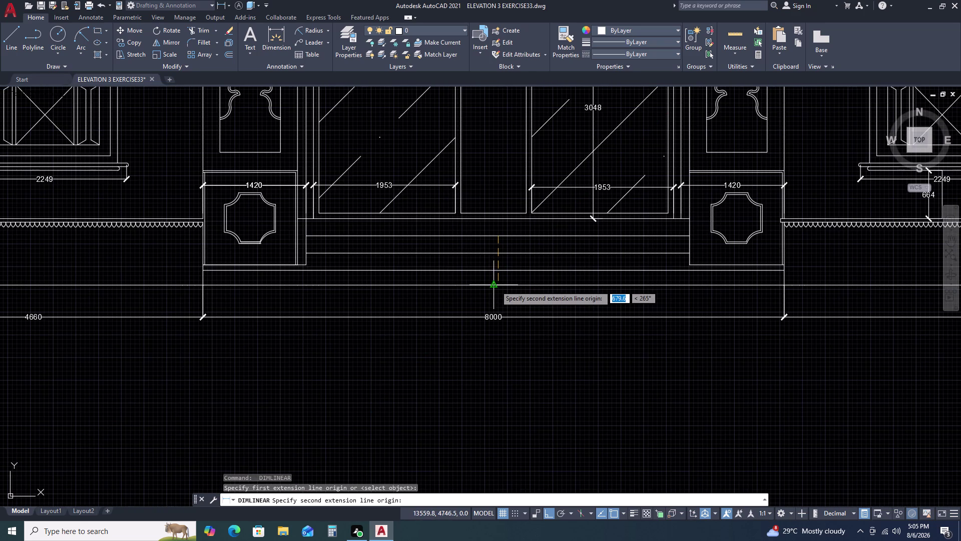
Try dimensioning the central door steps, cancelling the unfinished linear dimensions.
click(500, 287)
scroll(up, 3)
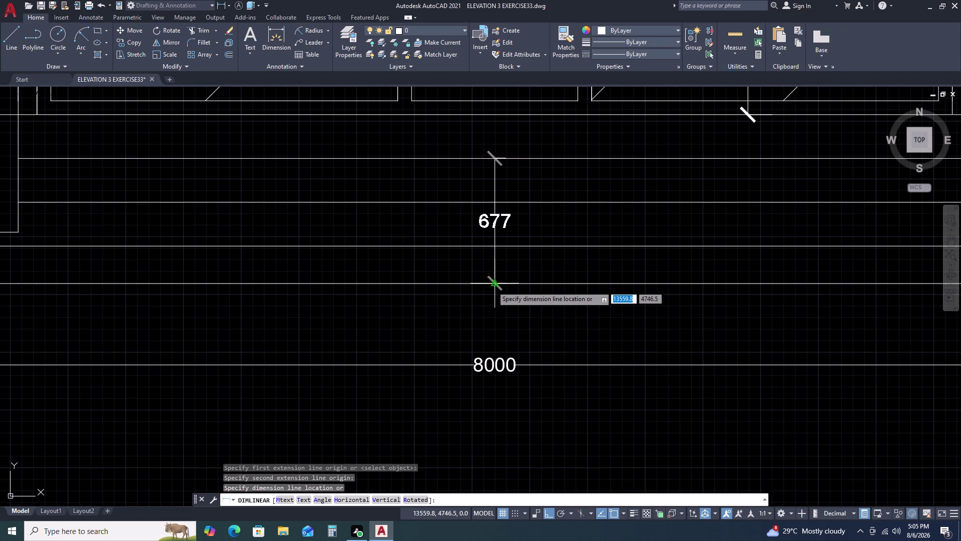
key(Escape)
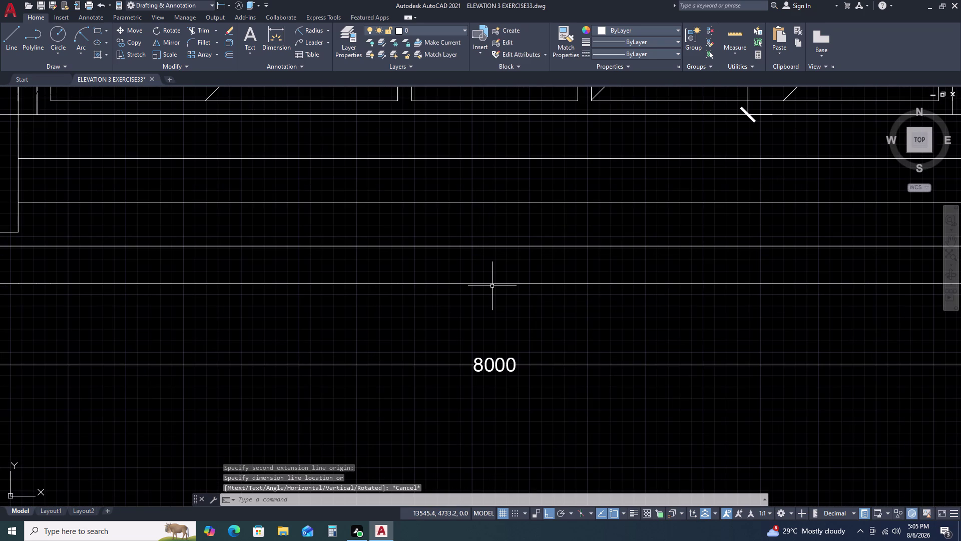
key(space)
scroll(down, 3)
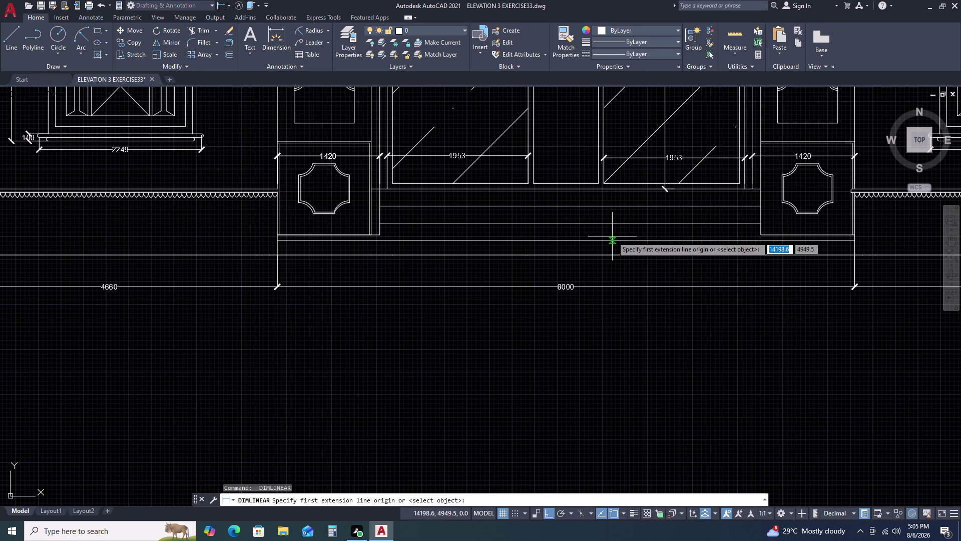
click(380, 208)
click(379, 255)
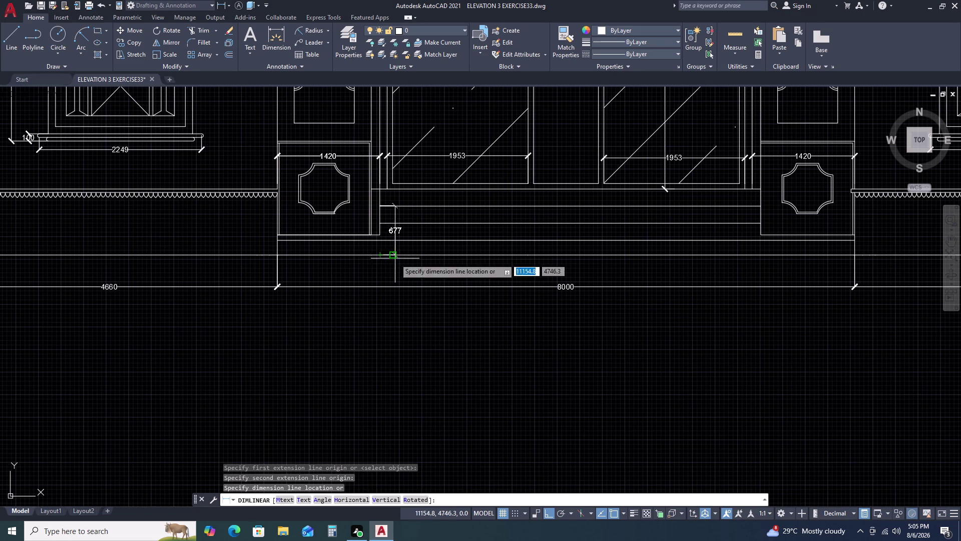
scroll(up, 3)
scroll(down, 3)
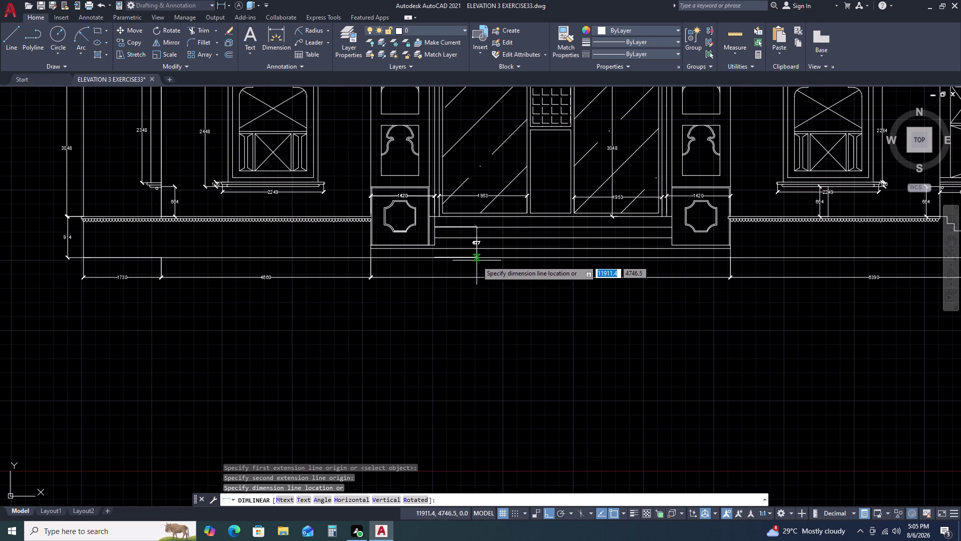
key(Escape)
Dimension the steps from top to bottom edge and place the 711 dimension beside them, then select it.
key(space)
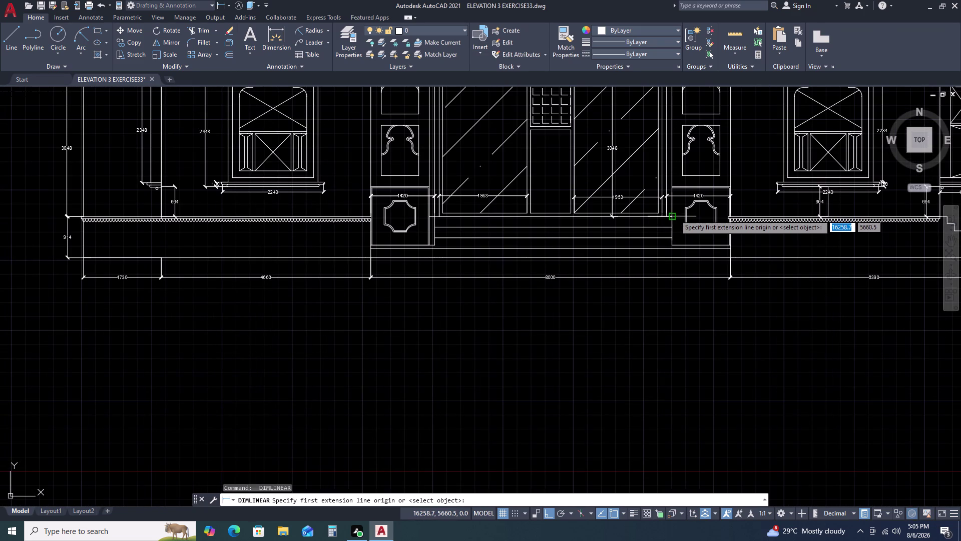
scroll(up, 3)
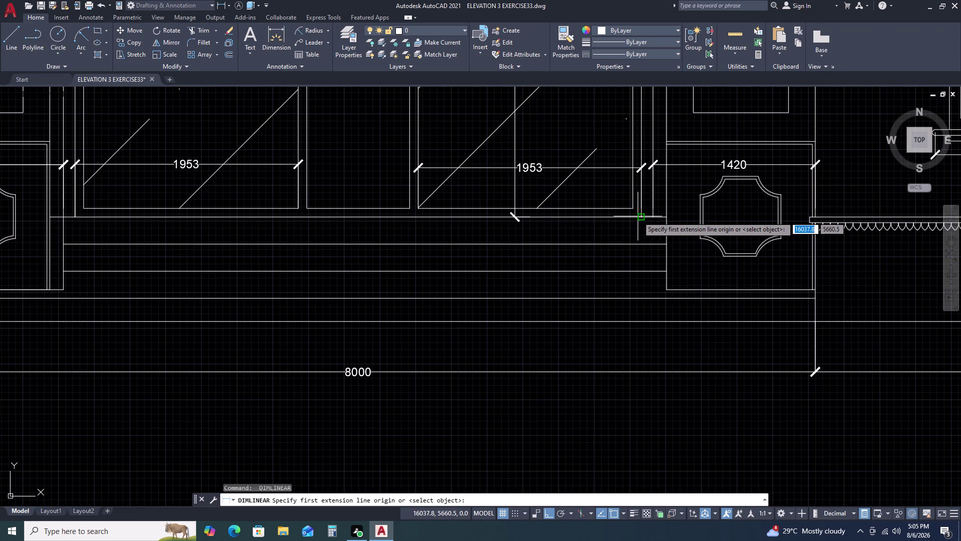
click(640, 216)
click(644, 323)
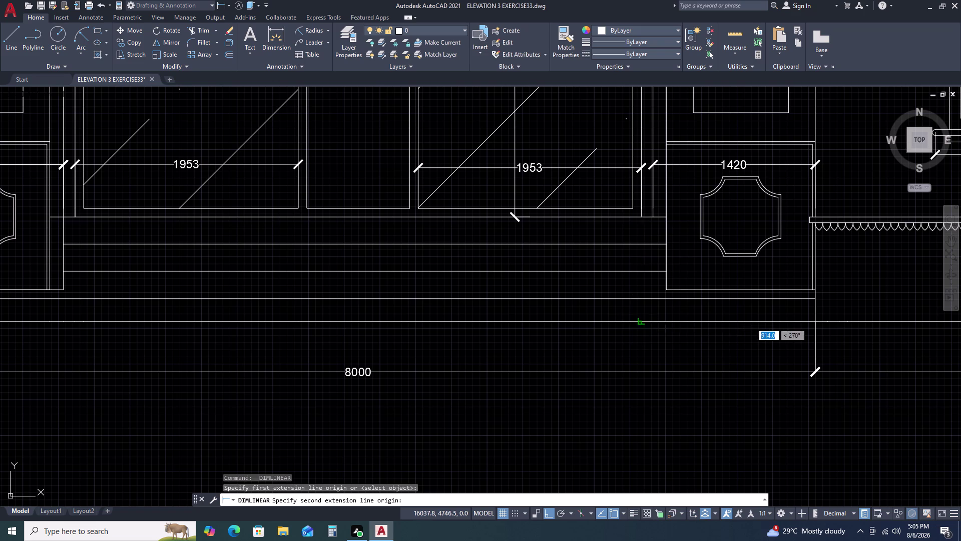
key(space)
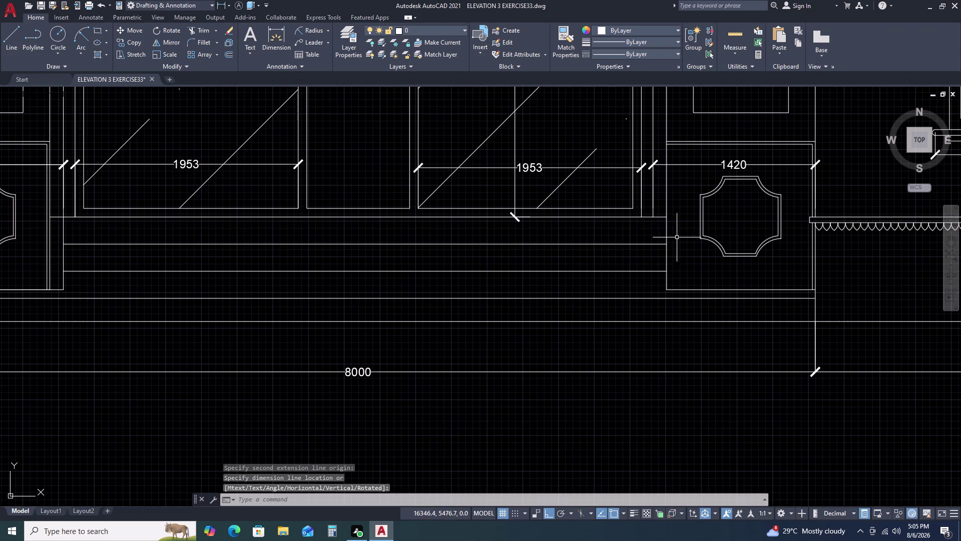
key(space)
click(664, 218)
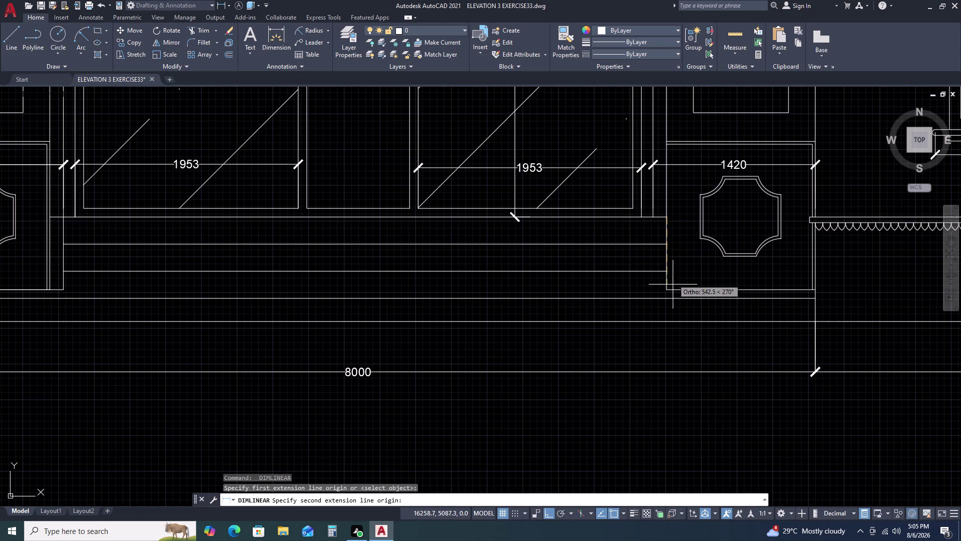
click(667, 300)
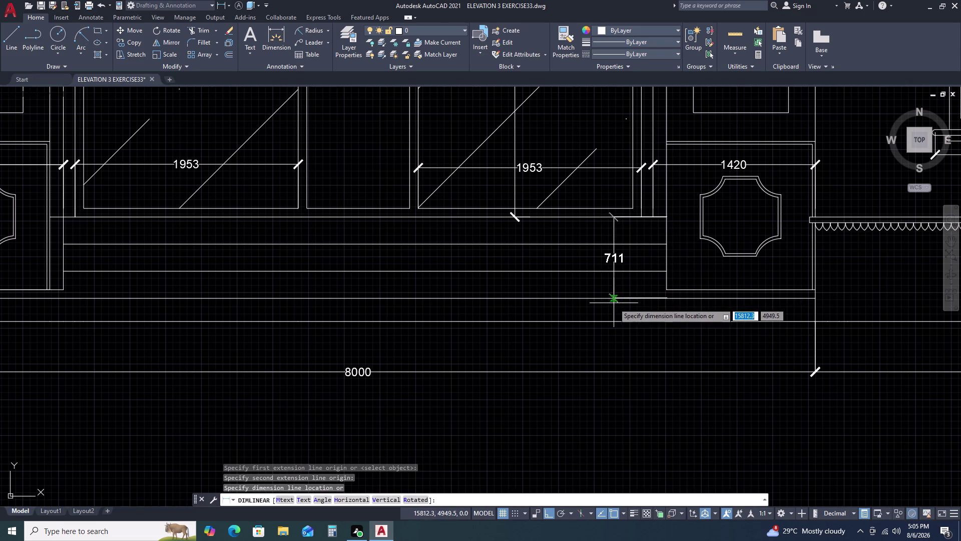
click(564, 304)
scroll(down, 3)
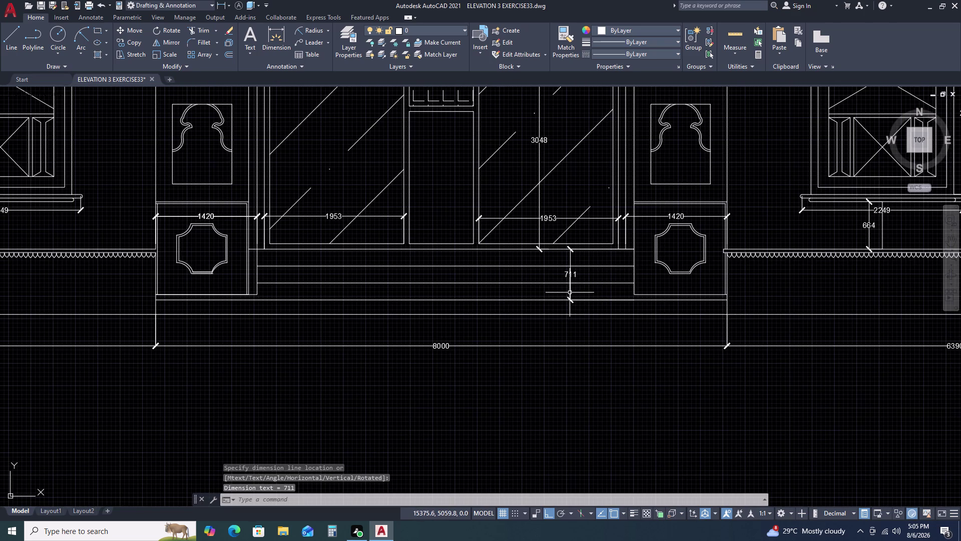
click(570, 292)
Move the 711 dimension down to its perpendicular snap point on the steps.
text(M)
key(space)
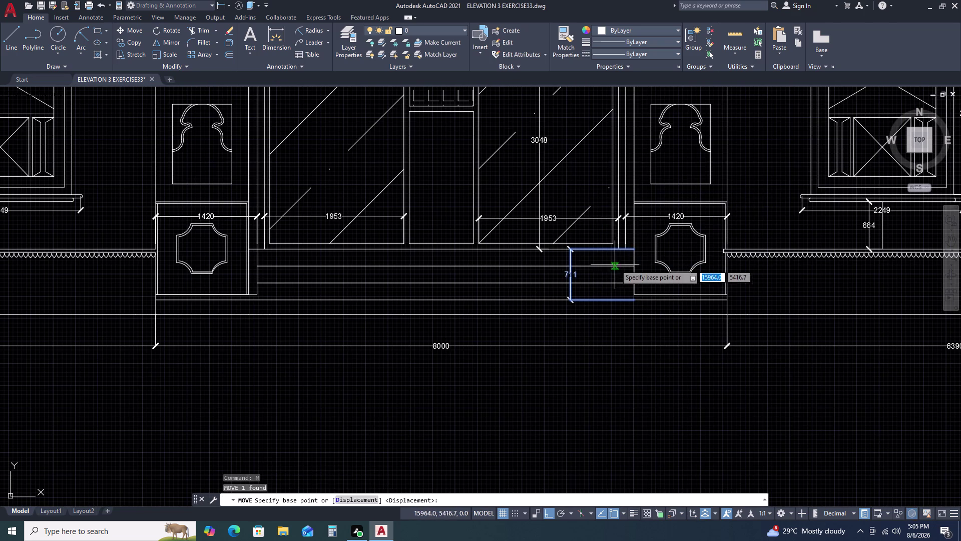
scroll(up, 3)
click(638, 243)
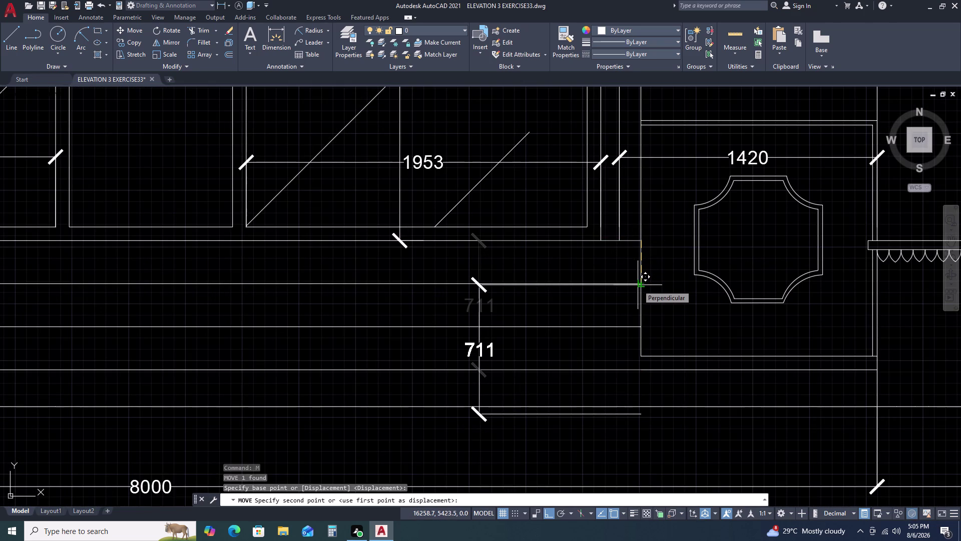
click(640, 284)
scroll(down, 3)
scroll(down, 3)
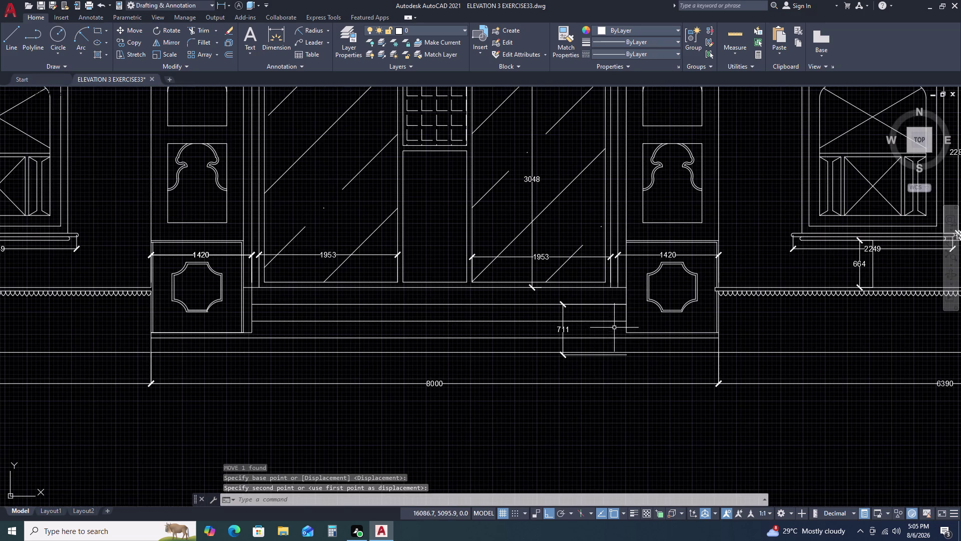
middle_drag(455, 346, 481, 325)
middle_click(482, 323)
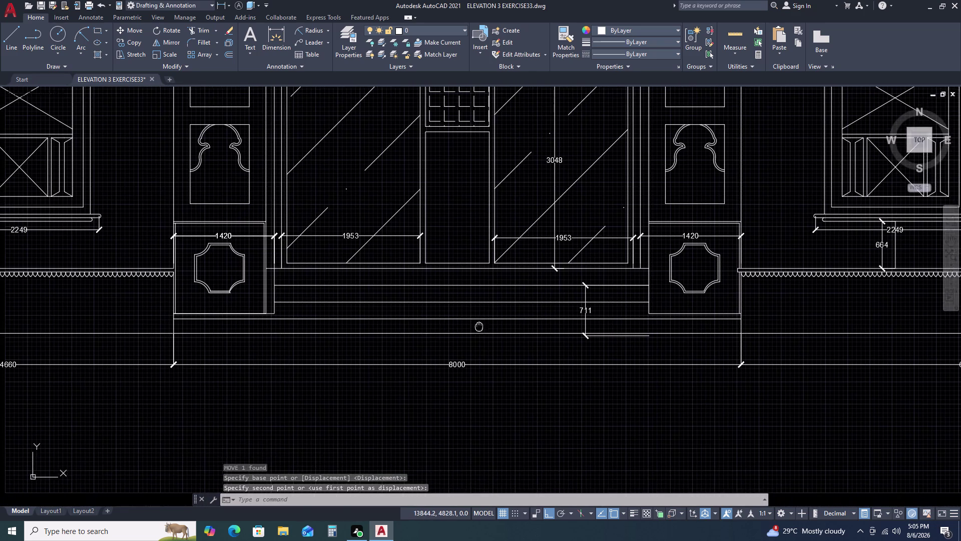
Select the 8000-long base line and start moving it, then cancel the move.
click(416, 326)
click(407, 334)
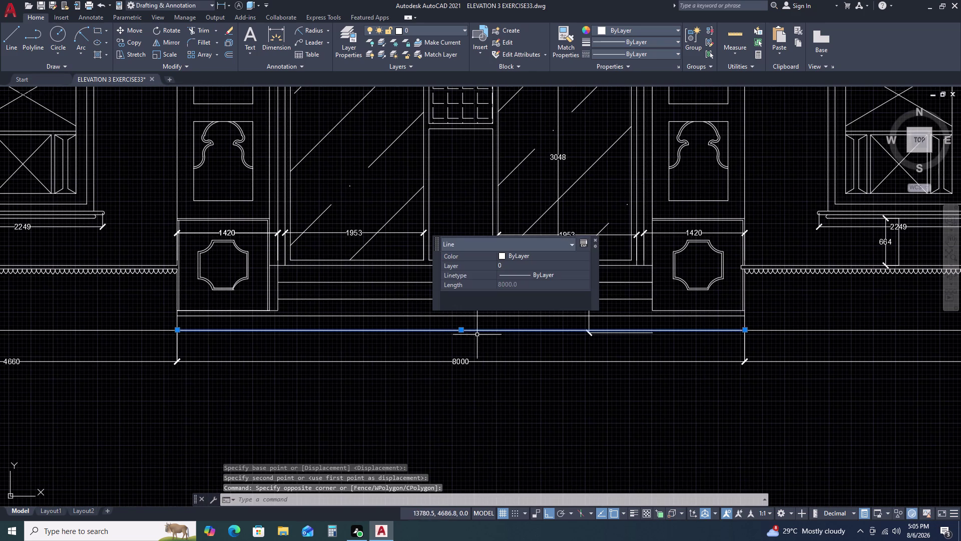
scroll(down, 3)
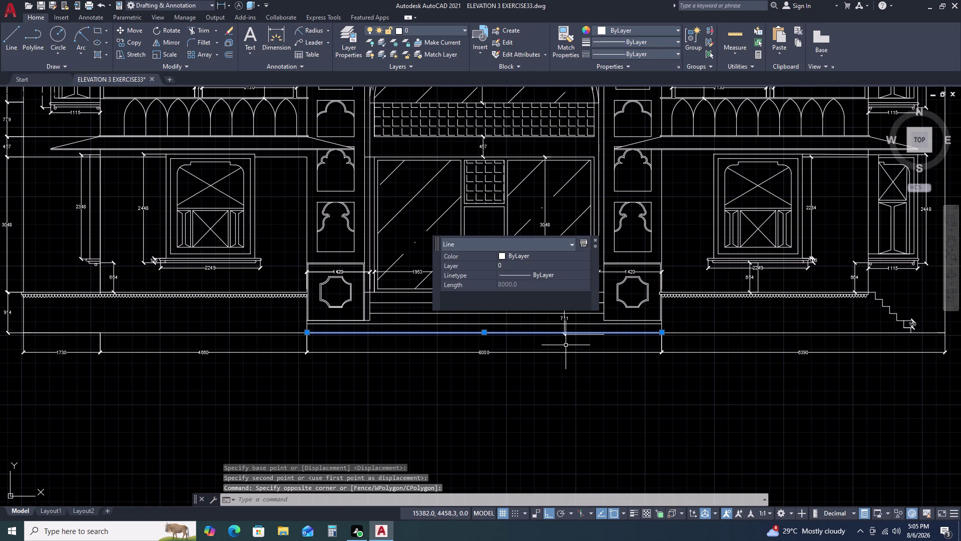
scroll(up, 3)
text(M)
key(space)
scroll(up, 3)
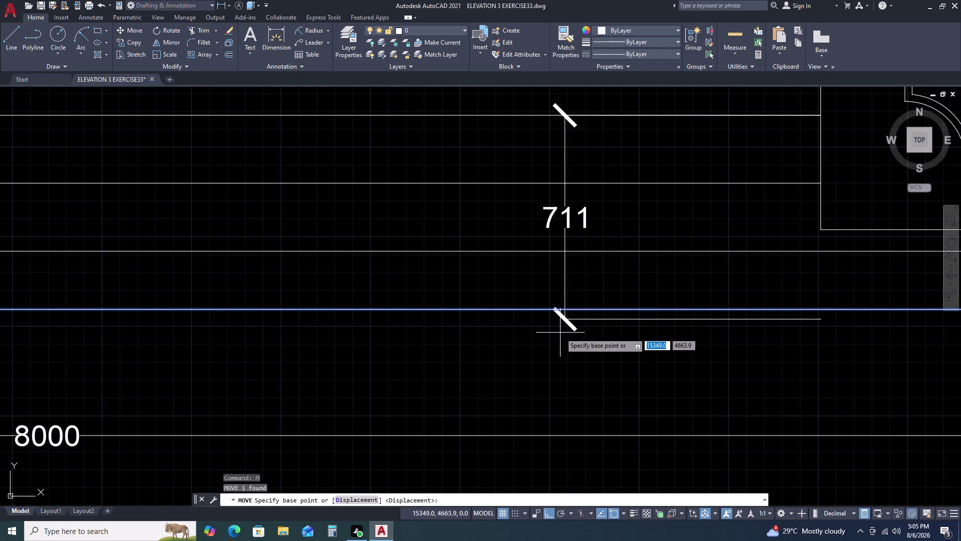
double_click(566, 307)
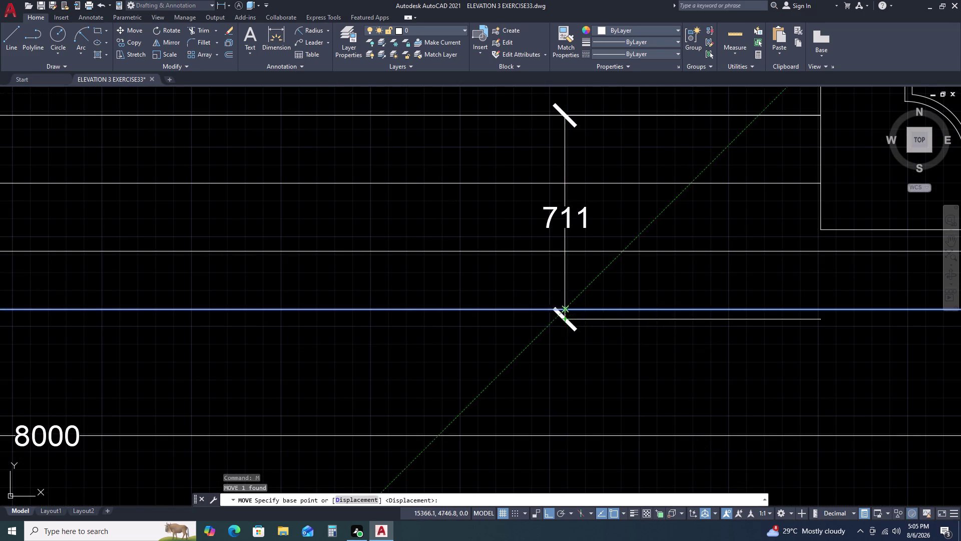
double_click(564, 323)
scroll(down, 3)
key(Escape)
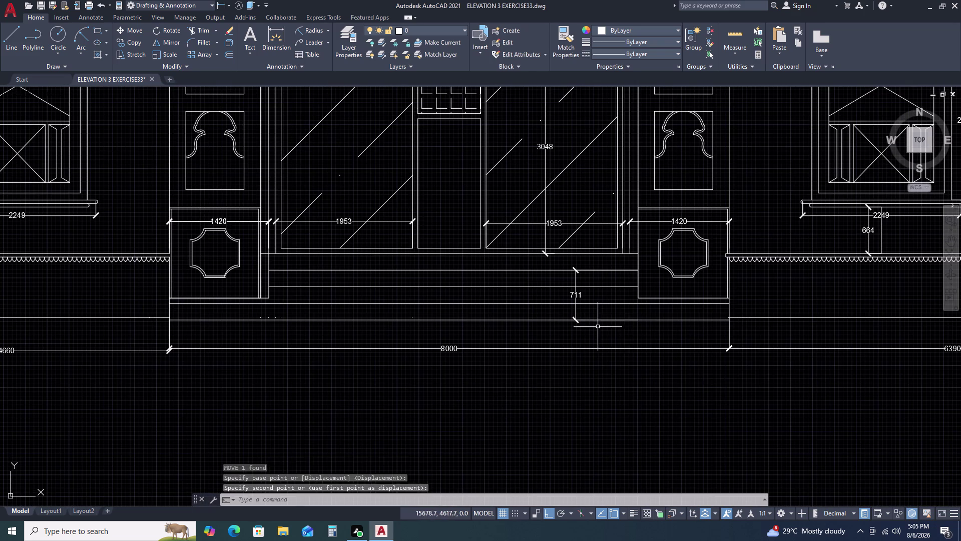
Window-select the six stray line fragments along the base of the steps and delete them.
scroll(up, 3)
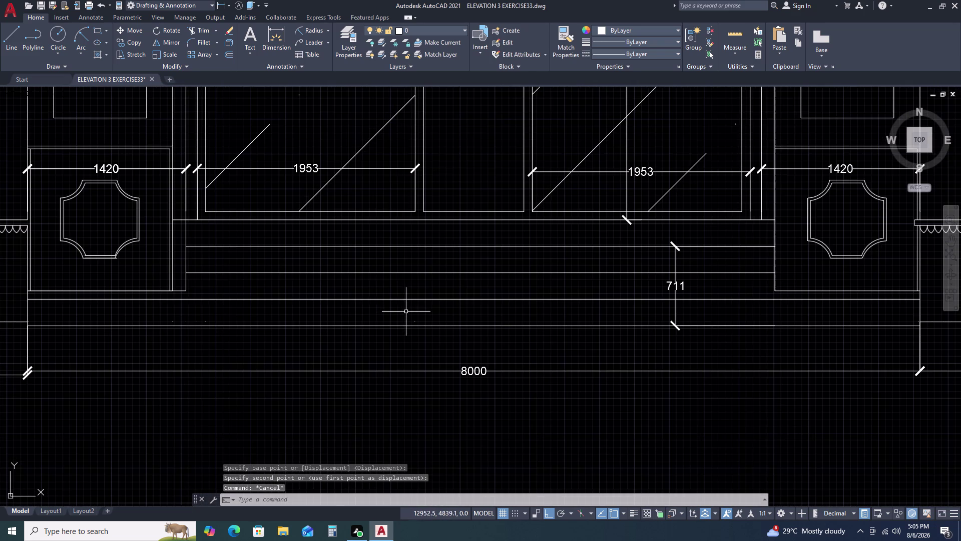
middle_click(551, 307)
middle_drag(511, 314, 647, 321)
middle_click(662, 315)
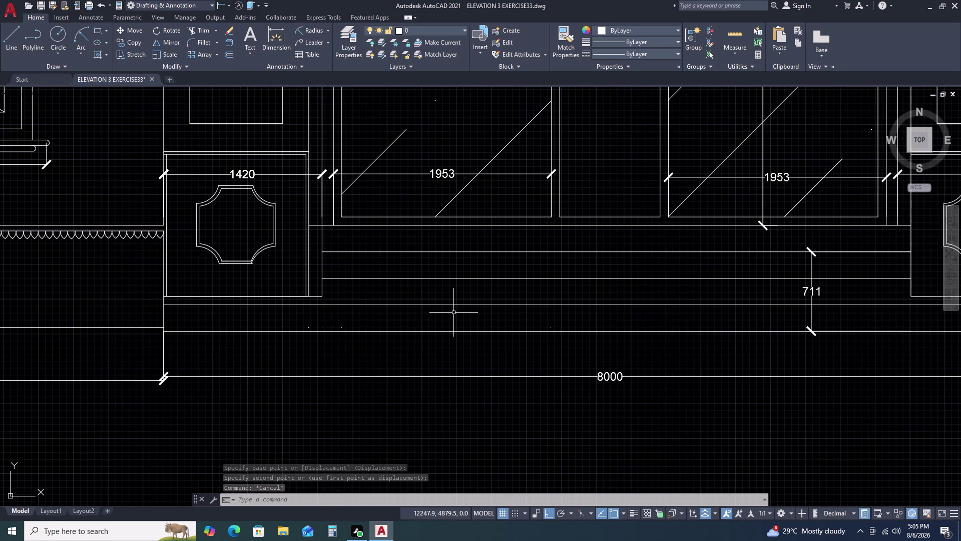
drag(284, 315, 303, 320)
double_click(584, 346)
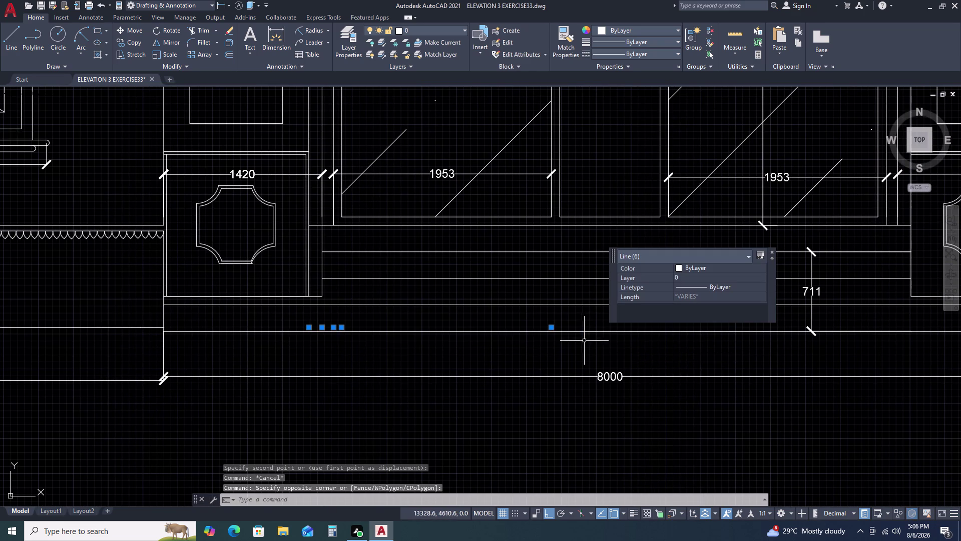
key(Delete)
scroll(down, 3)
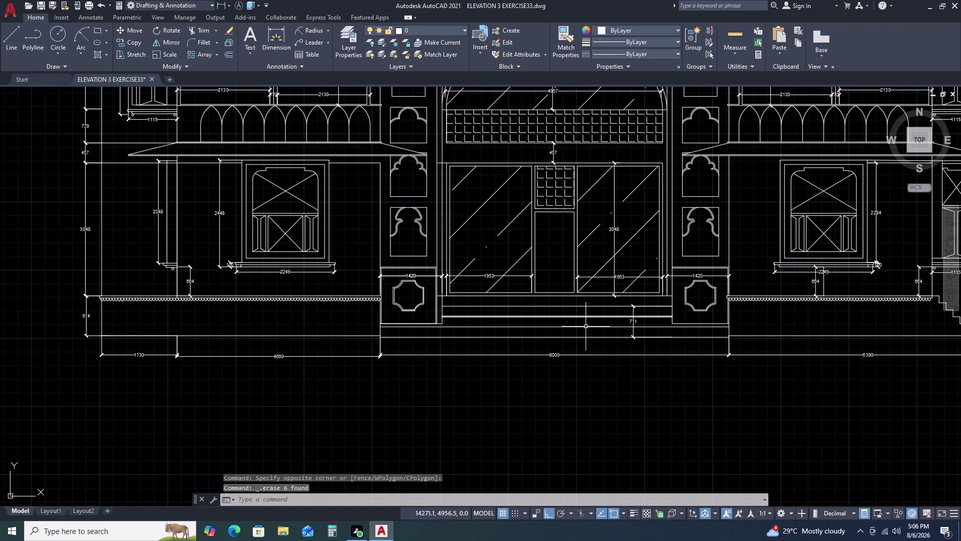
scroll(up, 3)
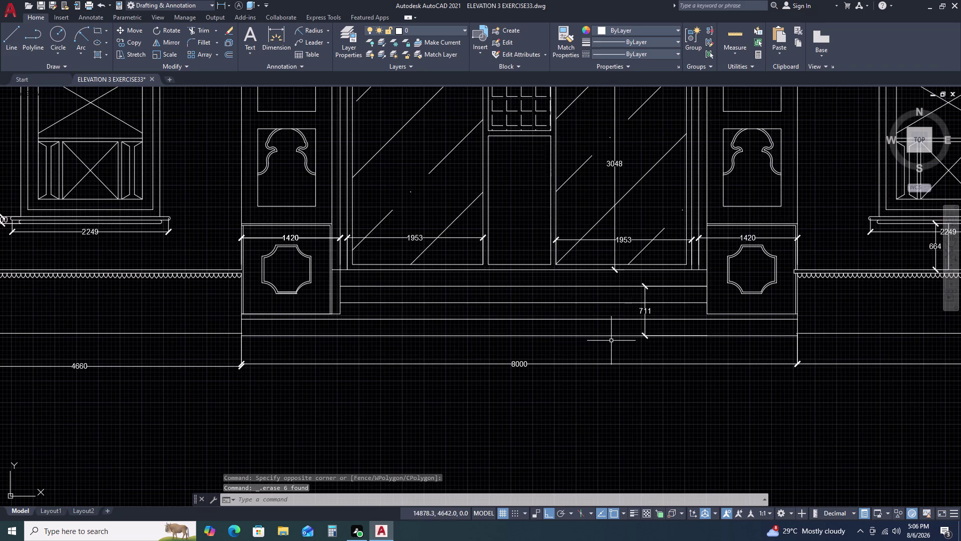
scroll(up, 3)
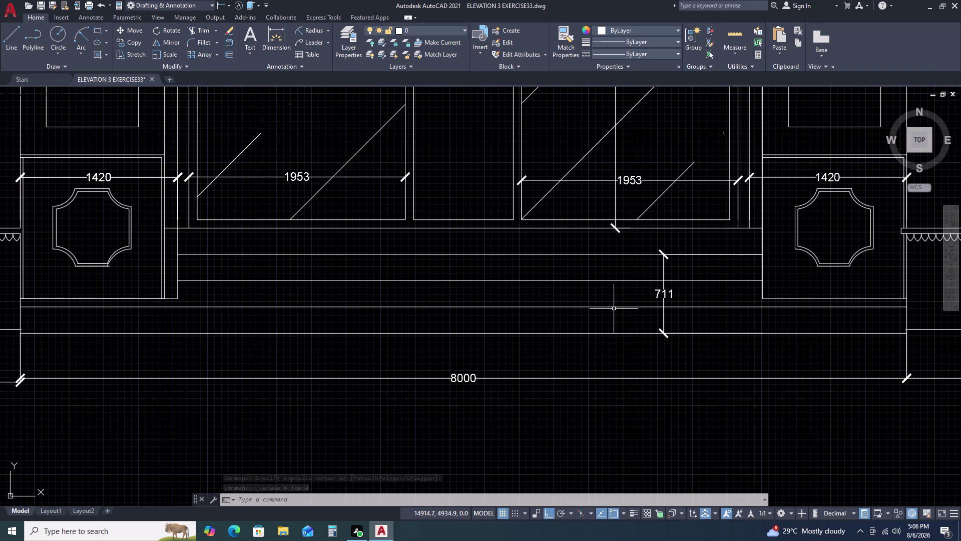
scroll(down, 3)
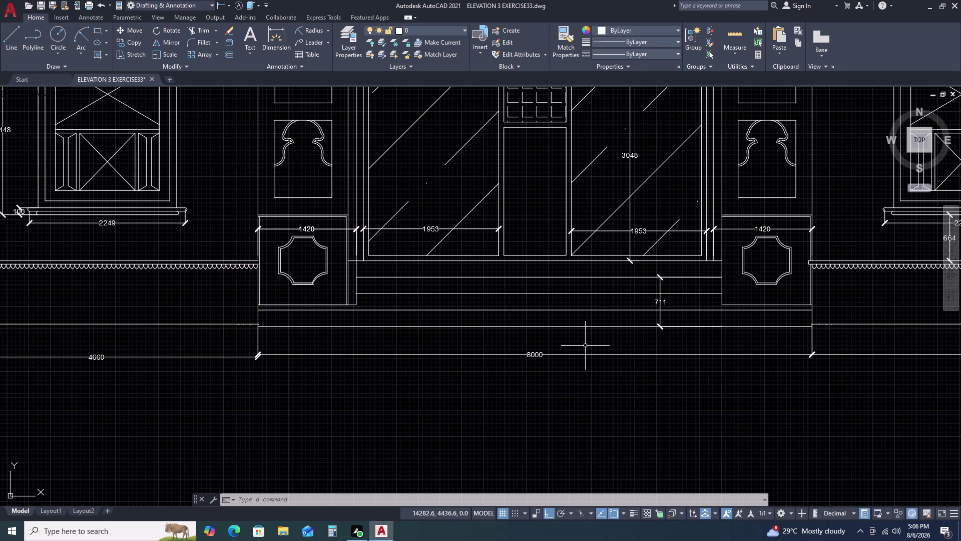
scroll(up, 3)
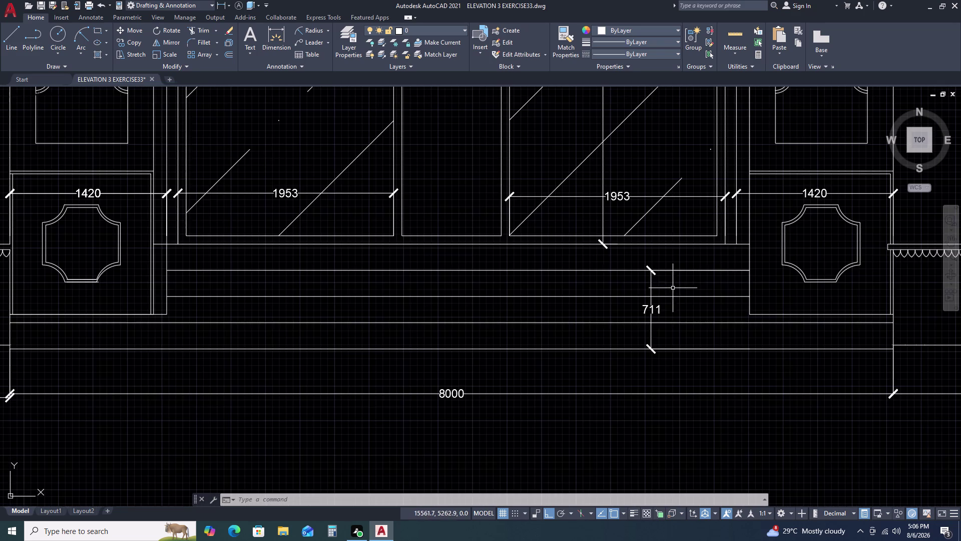
Stretch the step-height dimension's measuring-point grips so it reads 712.
click(658, 290)
drag(658, 290, 645, 287)
click(627, 282)
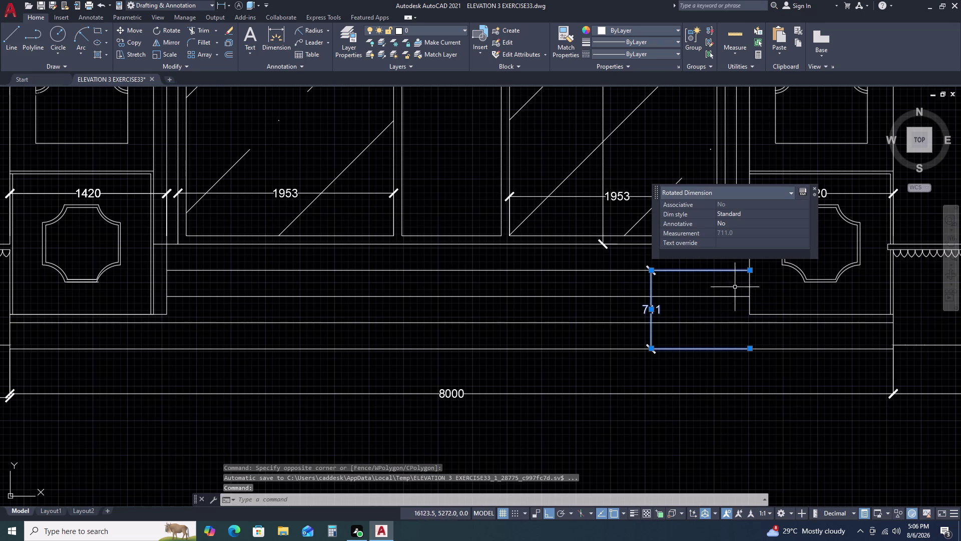
click(751, 270)
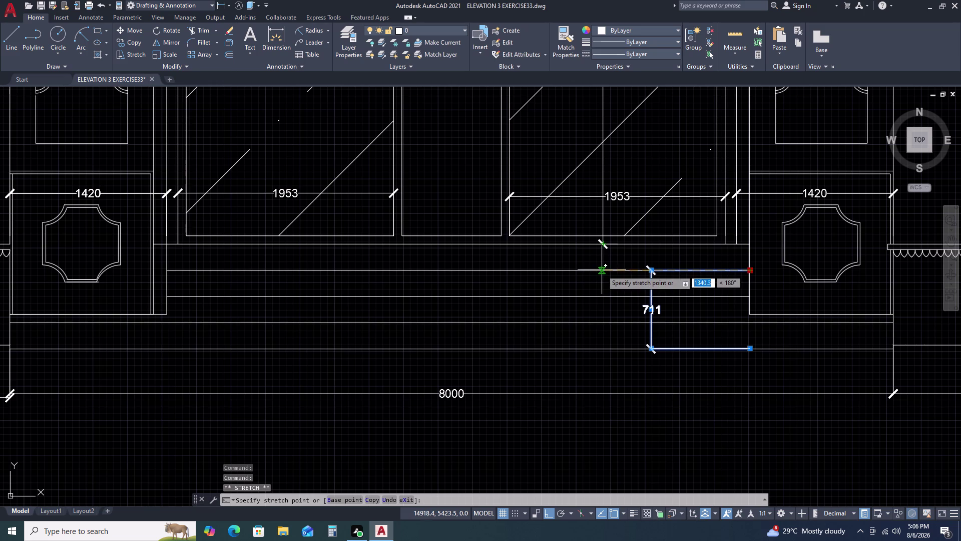
click(602, 269)
double_click(749, 348)
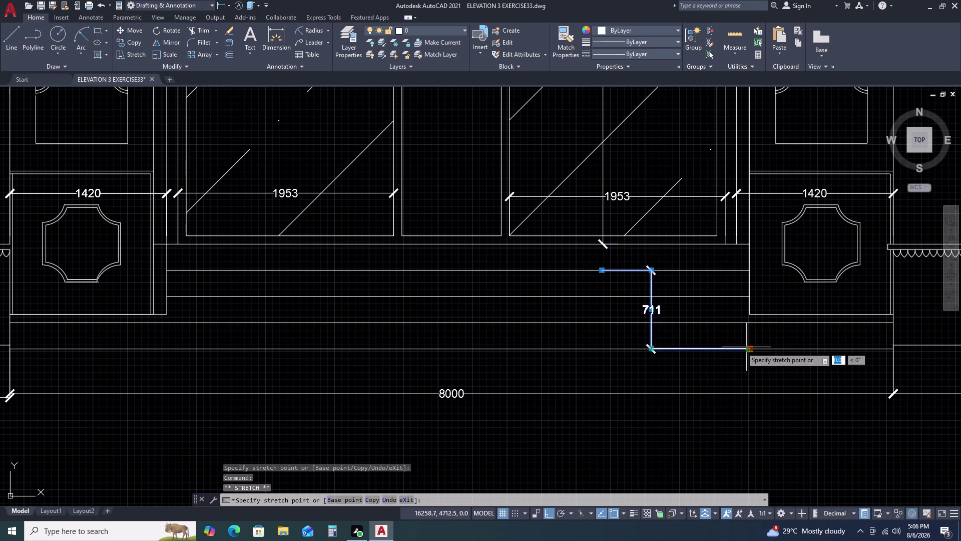
click(608, 349)
key(Escape)
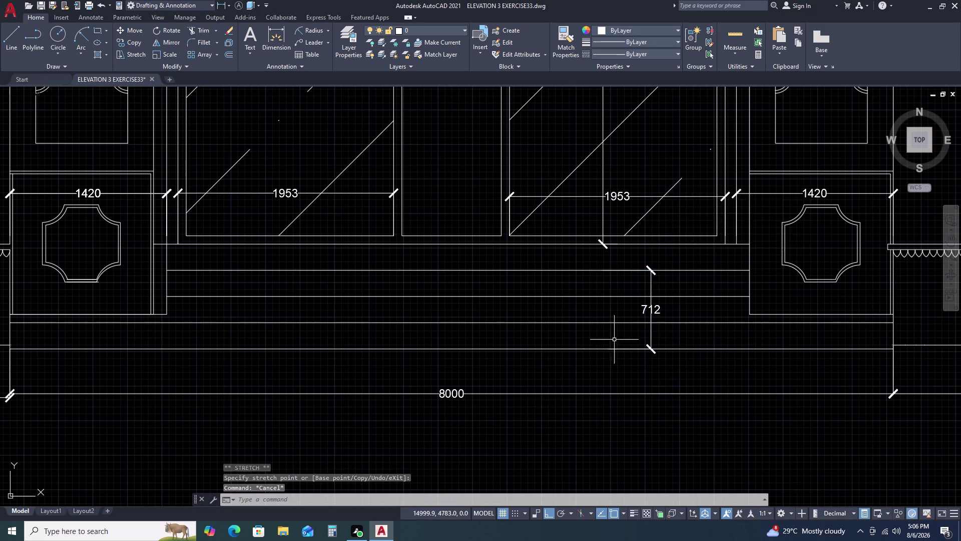
Select the stray objects above the central arch and delete them.
scroll(down, 3)
scroll(down, 3)
middle_drag(728, 340, 662, 357)
scroll(down, 3)
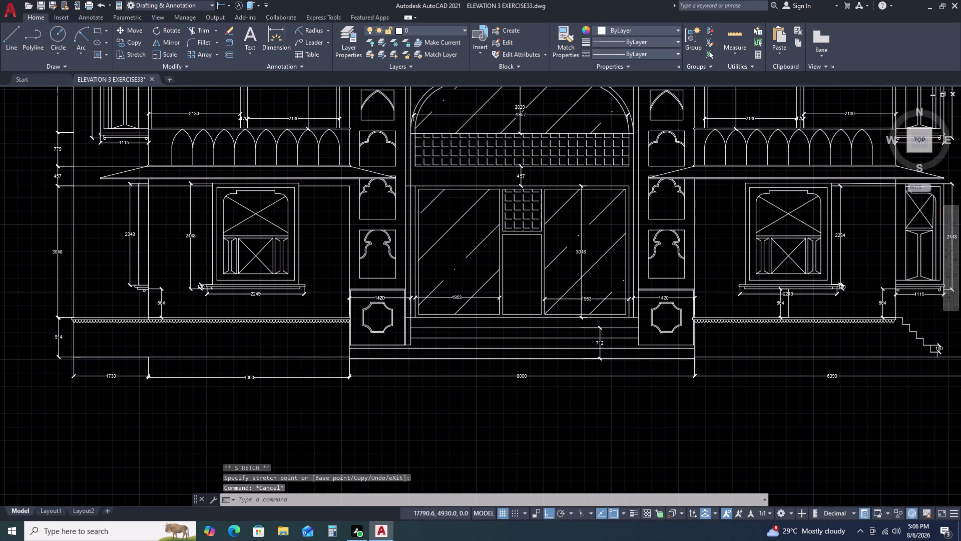
middle_drag(733, 345, 646, 379)
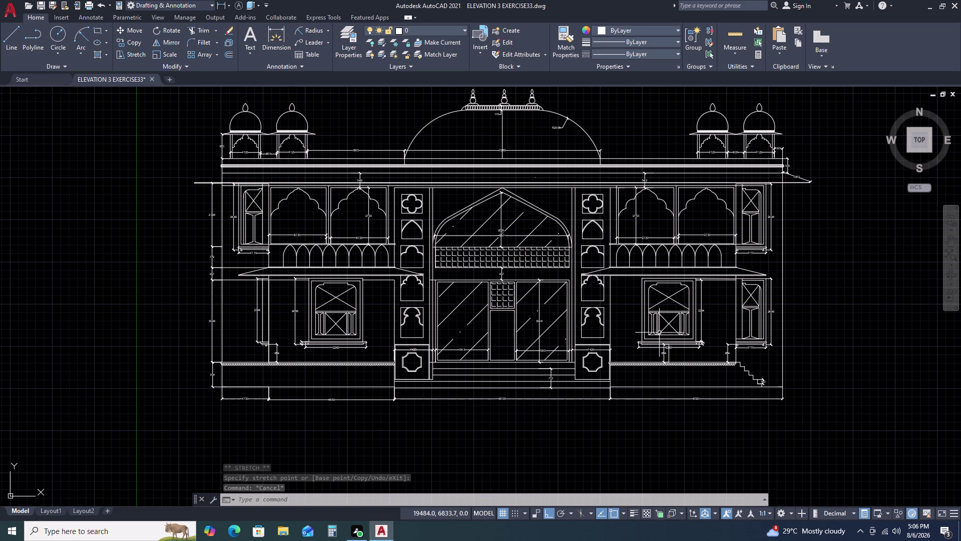
scroll(up, 3)
drag(545, 164, 548, 172)
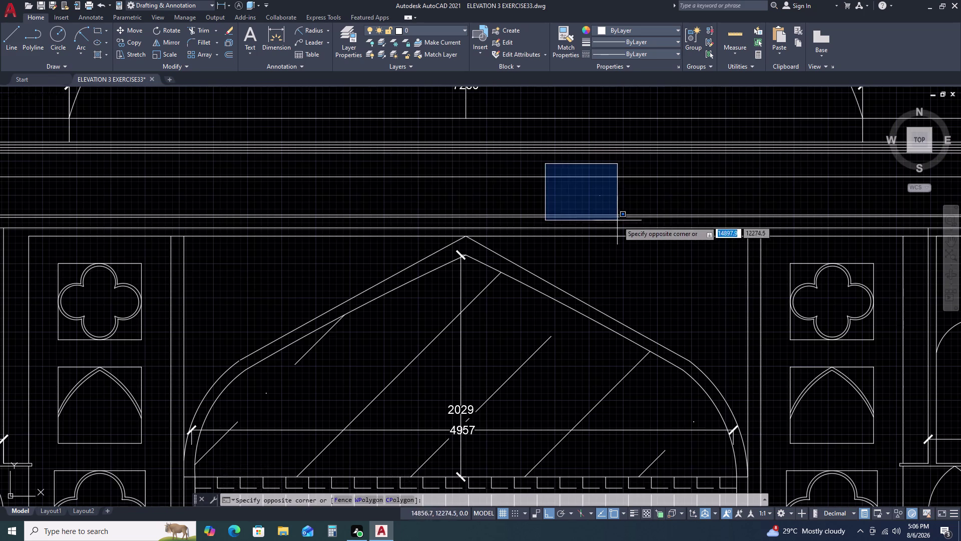
click(628, 219)
drag(611, 196, 606, 196)
click(585, 196)
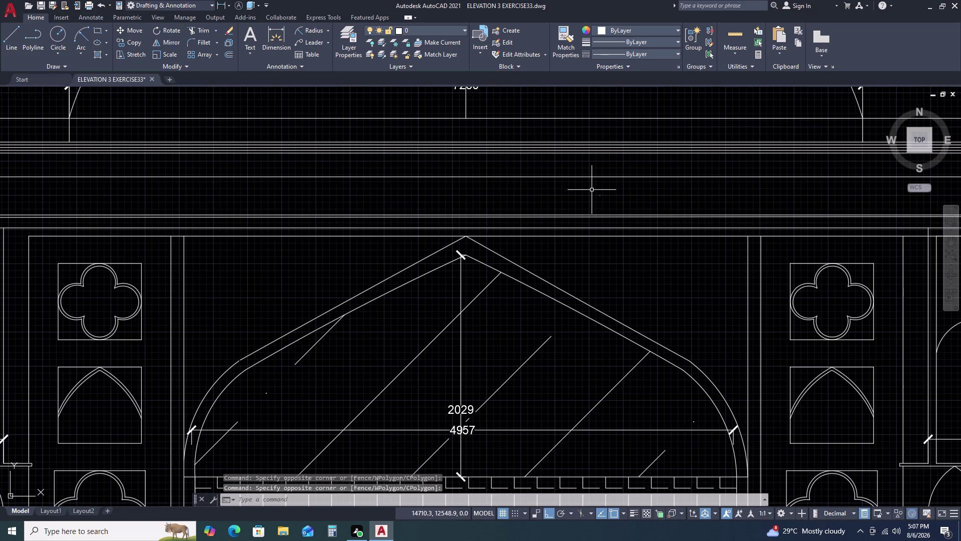
click(593, 190)
click(604, 202)
click(604, 191)
click(592, 207)
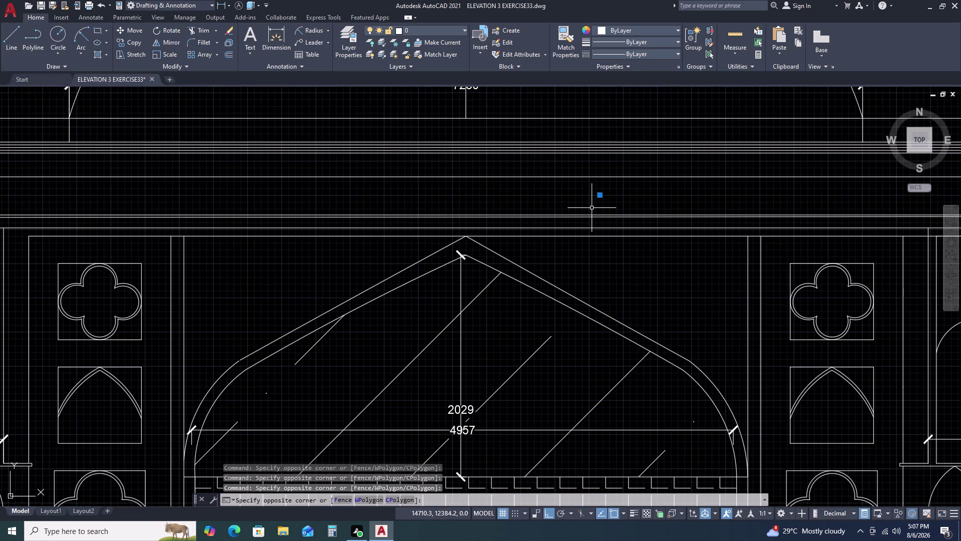
key(Delete)
scroll(down, 3)
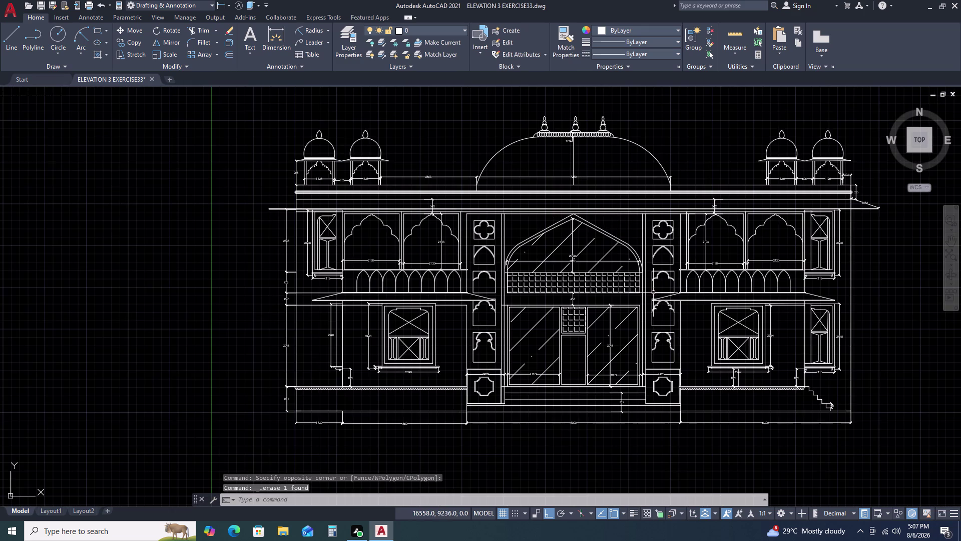
scroll(up, 3)
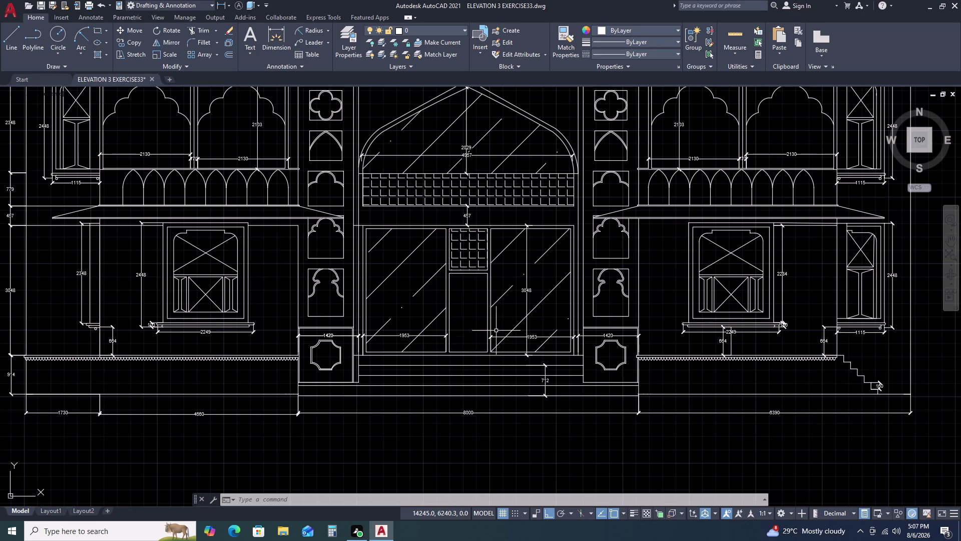
middle_drag(449, 338, 489, 324)
middle_drag(500, 322, 561, 305)
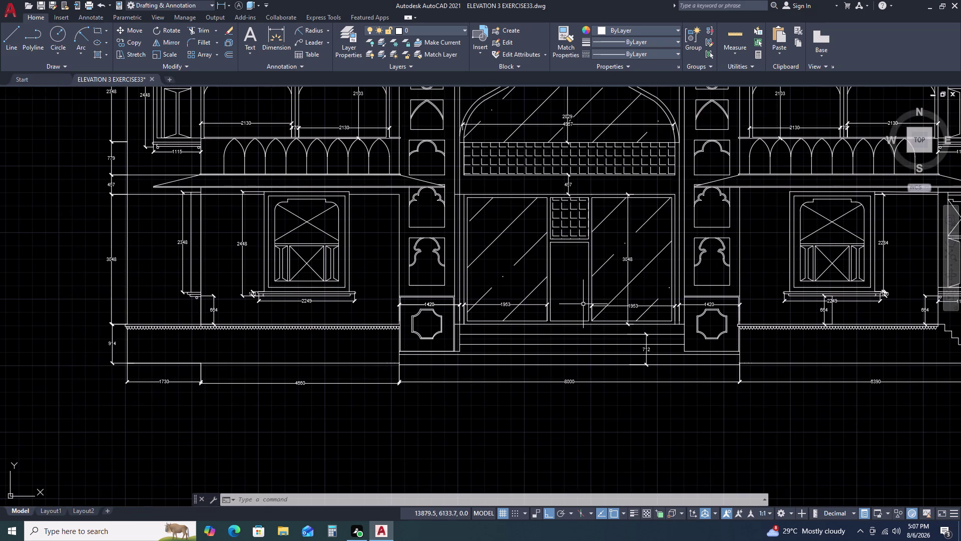
Start a DLI linear dimension on the doorway, then cancel the wrongly measured 2895 result.
key(d)
text(LI)
key(space)
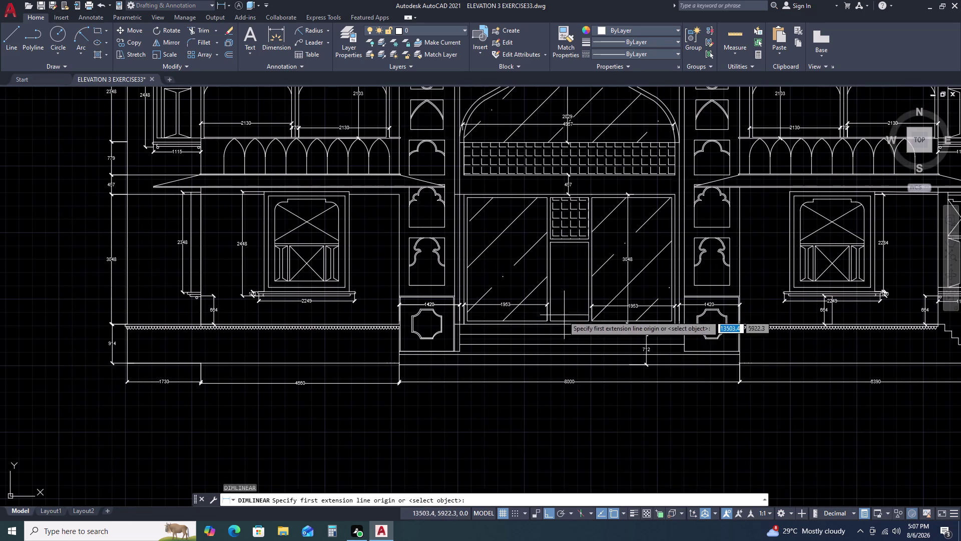
scroll(up, 3)
click(545, 319)
middle_drag(550, 213, 554, 255)
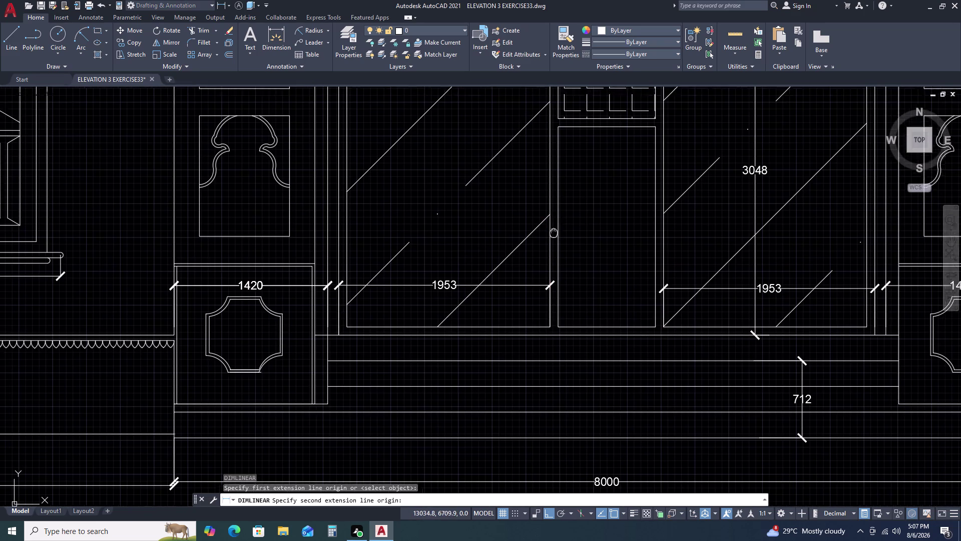
middle_drag(554, 254, 558, 345)
click(553, 138)
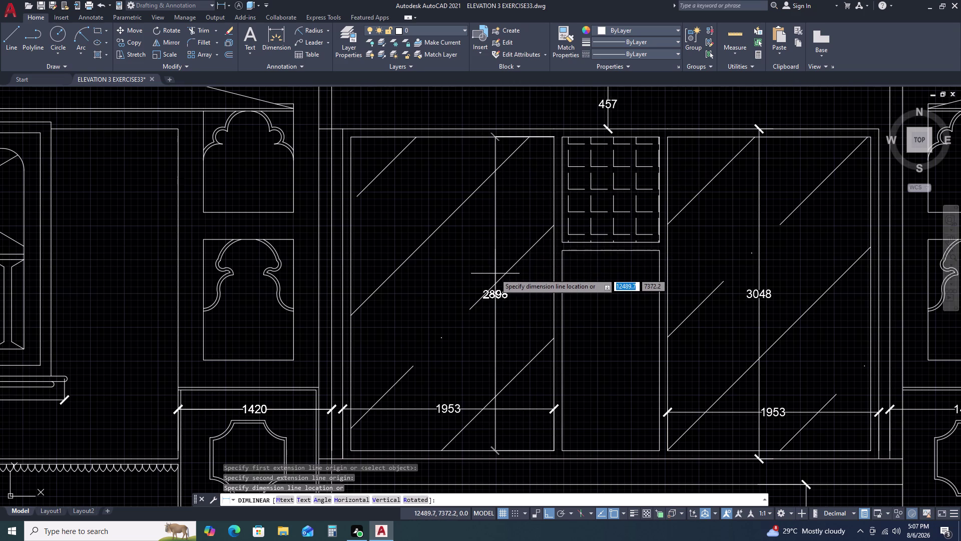
key(Escape)
Dimension the left glass panel from top to bottom, placing the 3048 dimension on it.
key(space)
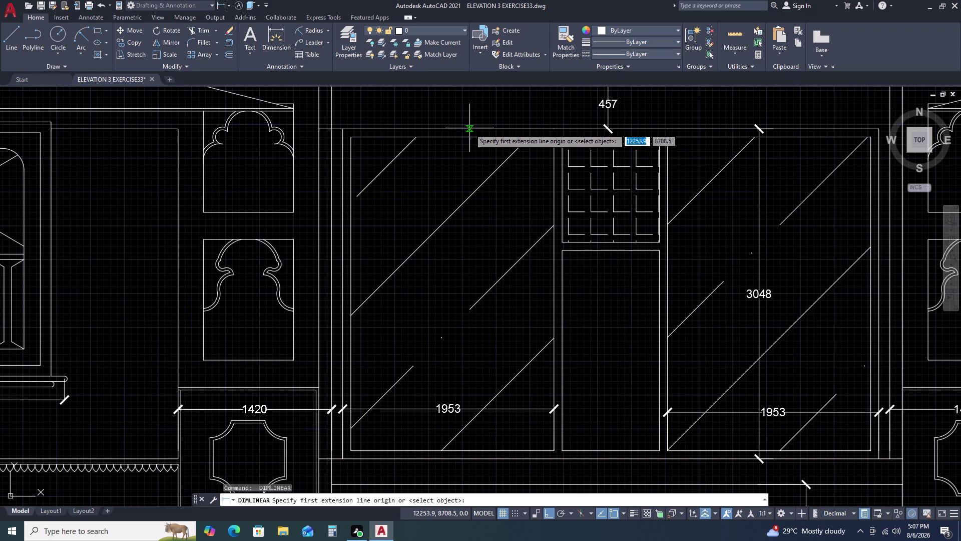
double_click(452, 130)
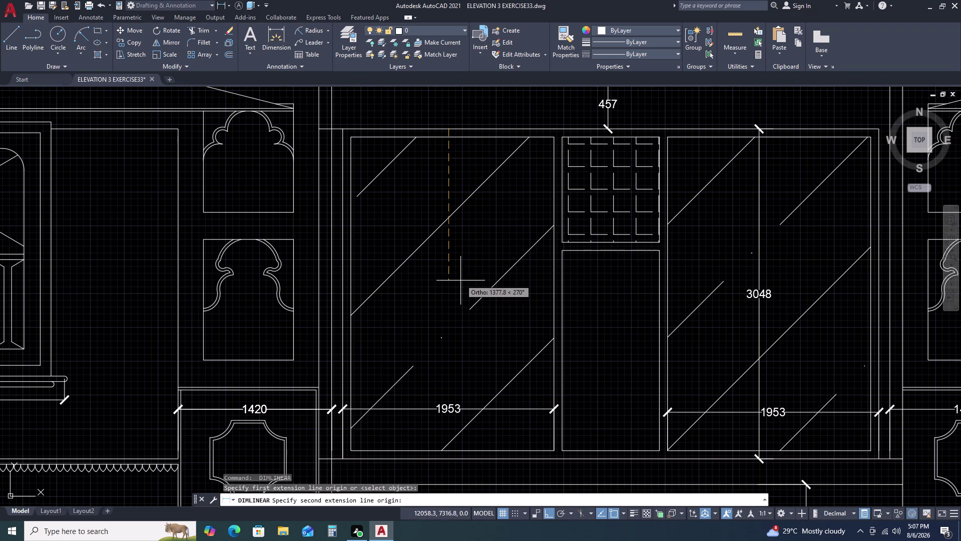
double_click(447, 460)
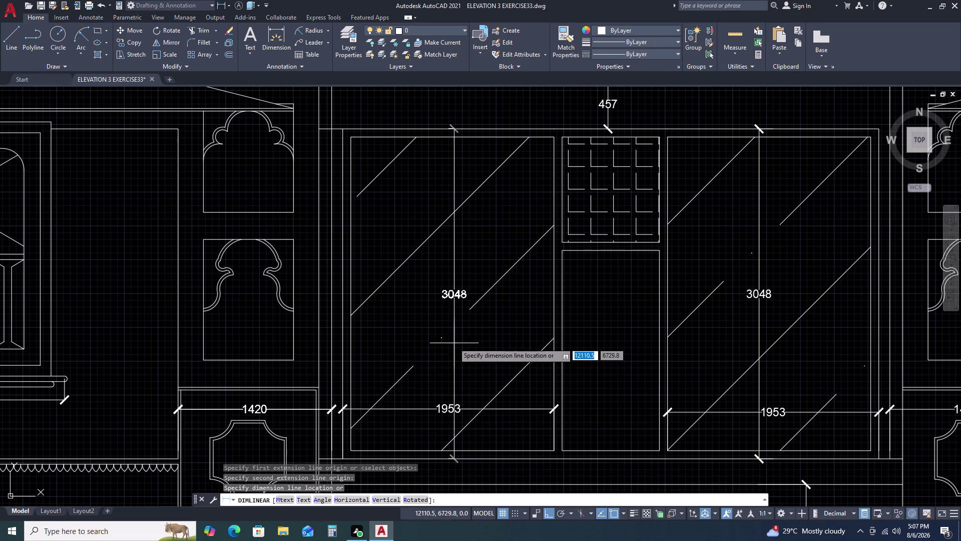
click(450, 296)
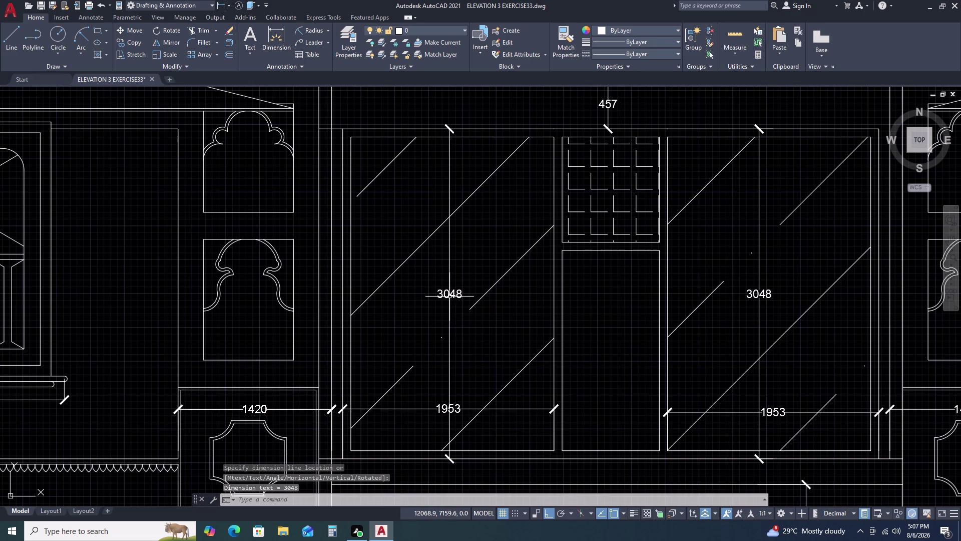
scroll(down, 3)
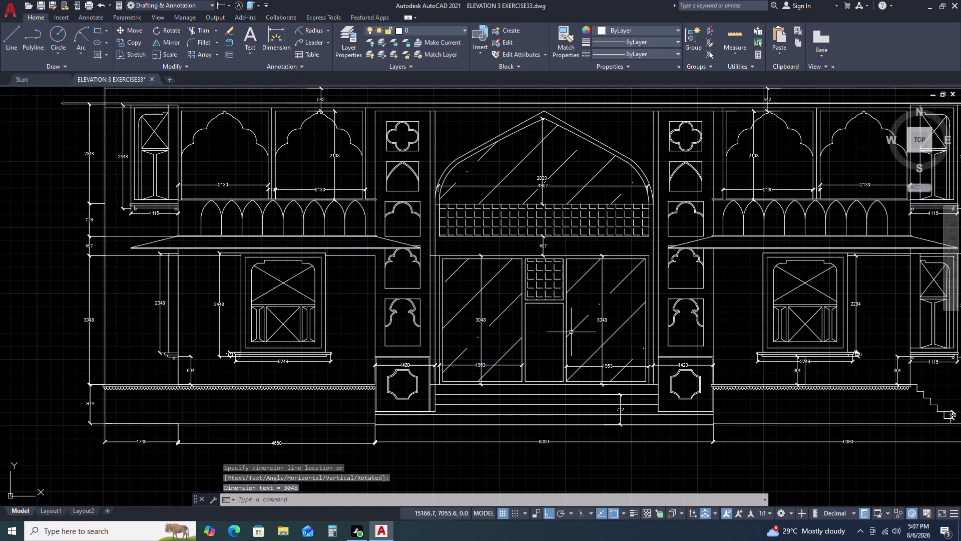
Select the slanted 1082 eave dimension at the upper right of the facade.
middle_drag(541, 130, 542, 153)
middle_click(546, 167)
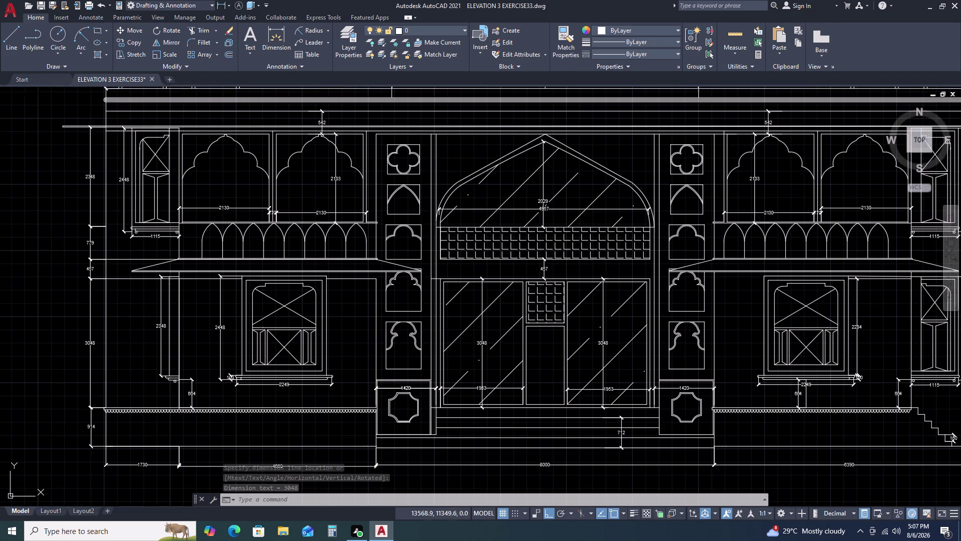
scroll(down, 3)
scroll(up, 3)
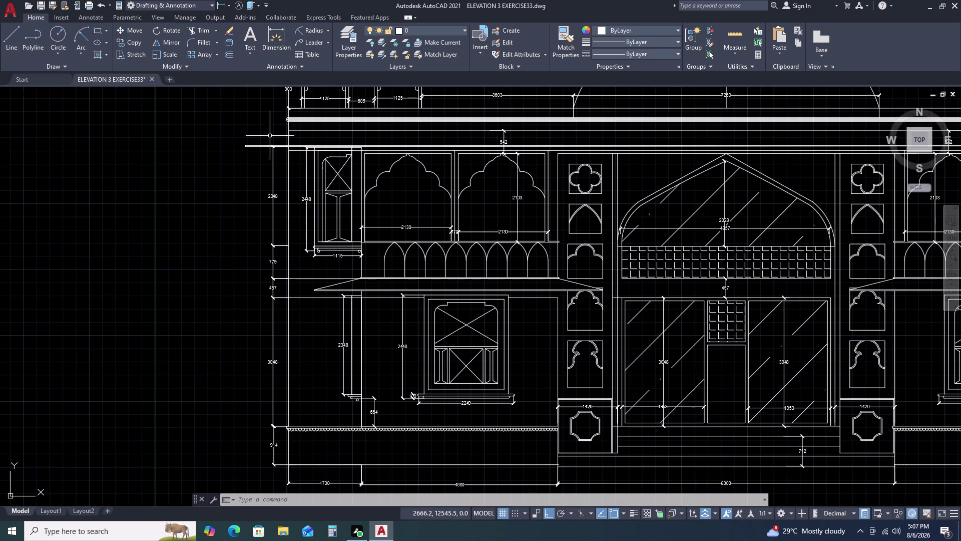
scroll(down, 3)
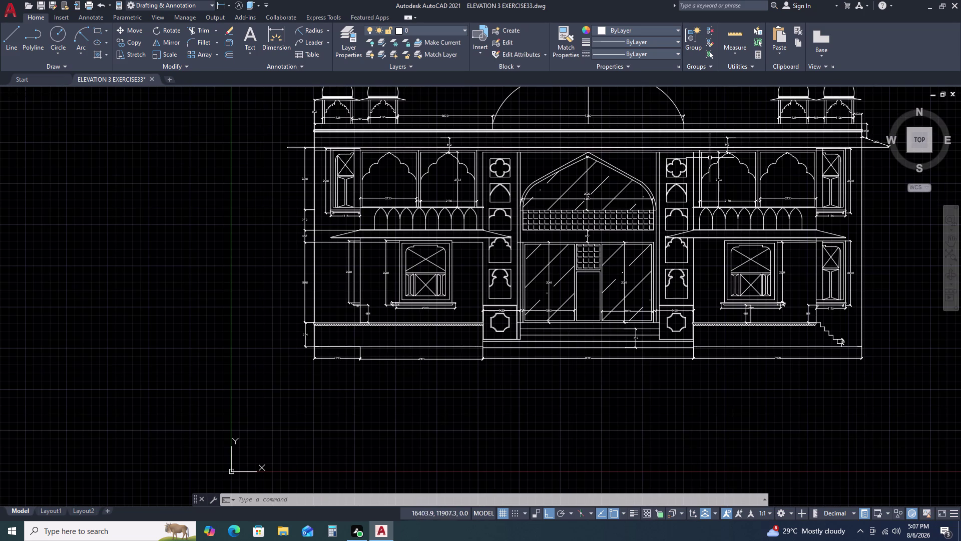
scroll(up, 3)
scroll(up, 3)
middle_drag(795, 140, 763, 142)
middle_drag(757, 142, 621, 141)
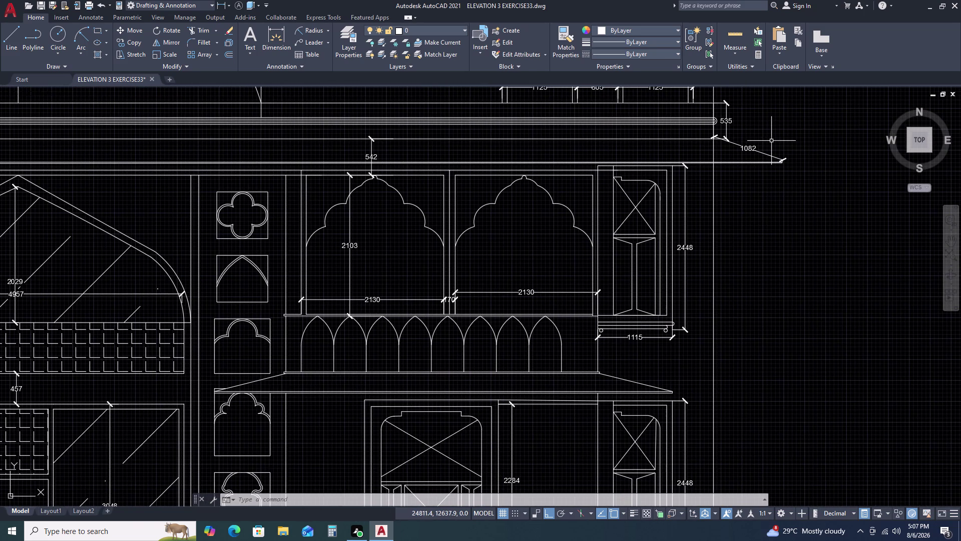
click(771, 141)
click(735, 148)
Mirror the 1082 dimension about the dome's vertical centre line, keeping the original.
text(M)
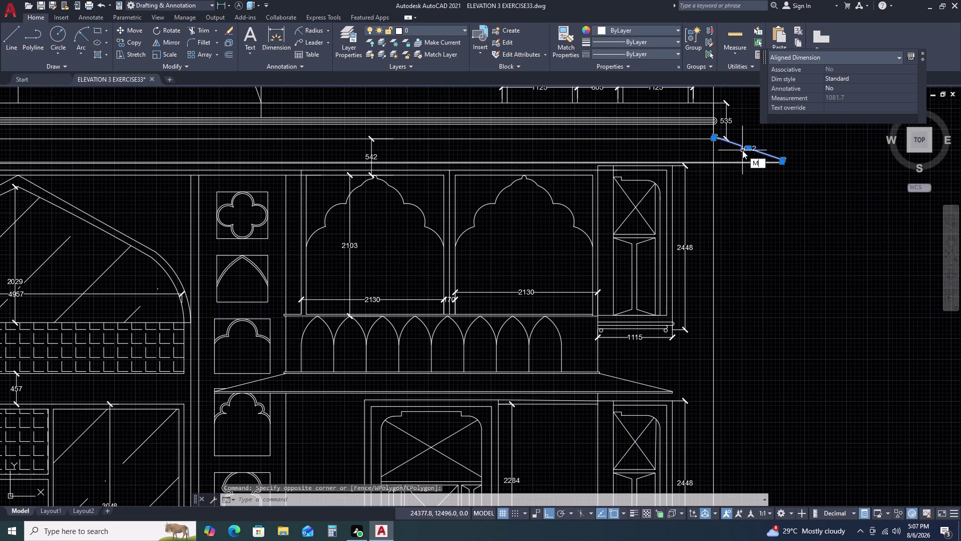
text(I)
key(space)
scroll(down, 3)
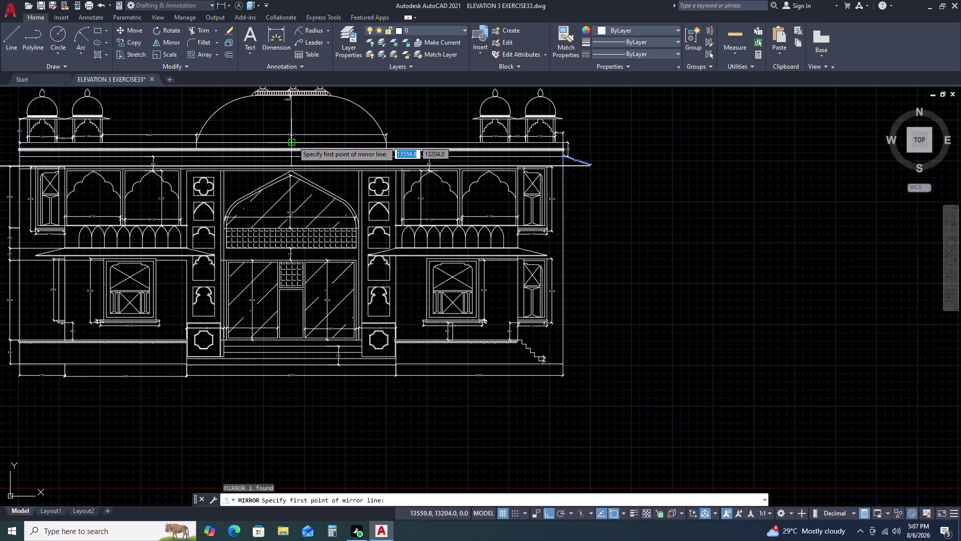
middle_drag(292, 141, 436, 164)
scroll(up, 3)
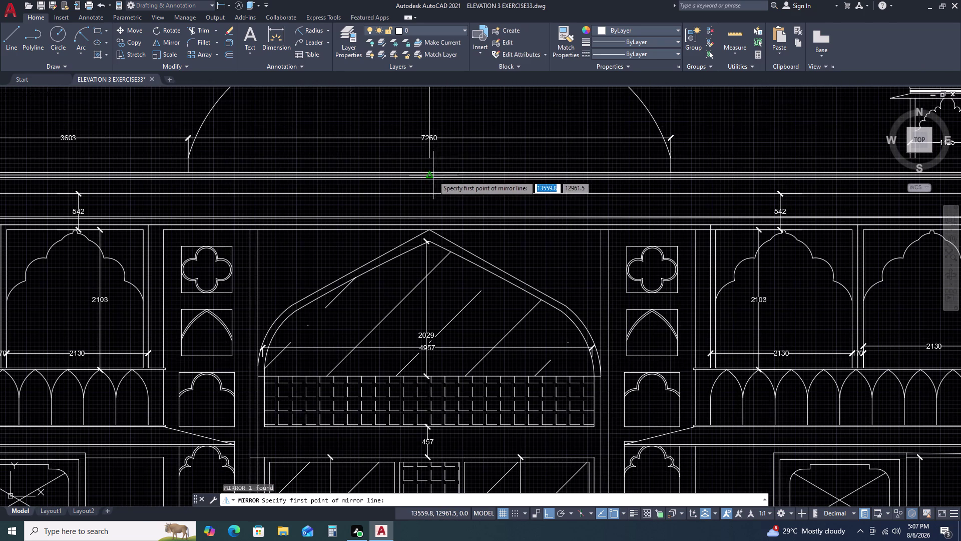
double_click(433, 175)
scroll(down, 3)
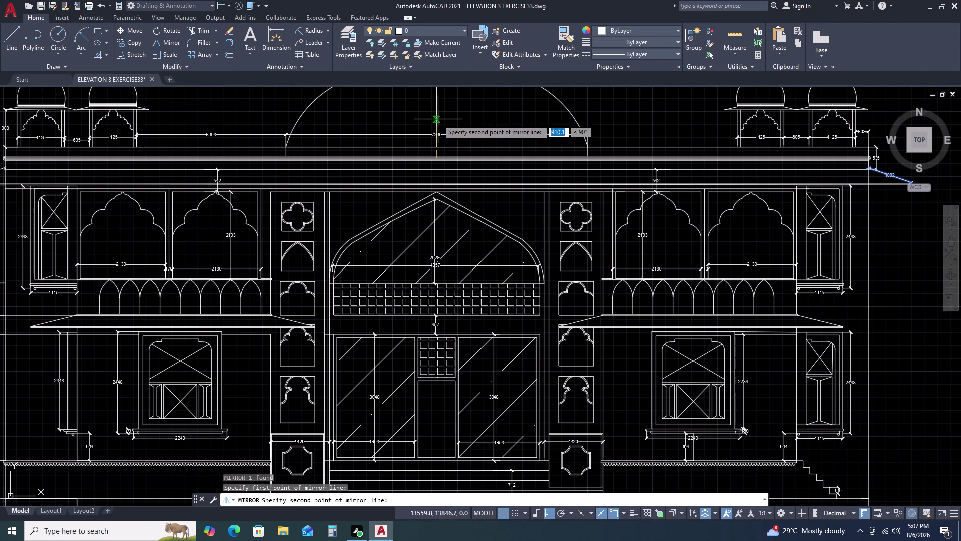
triple_click(435, 107)
scroll(down, 3)
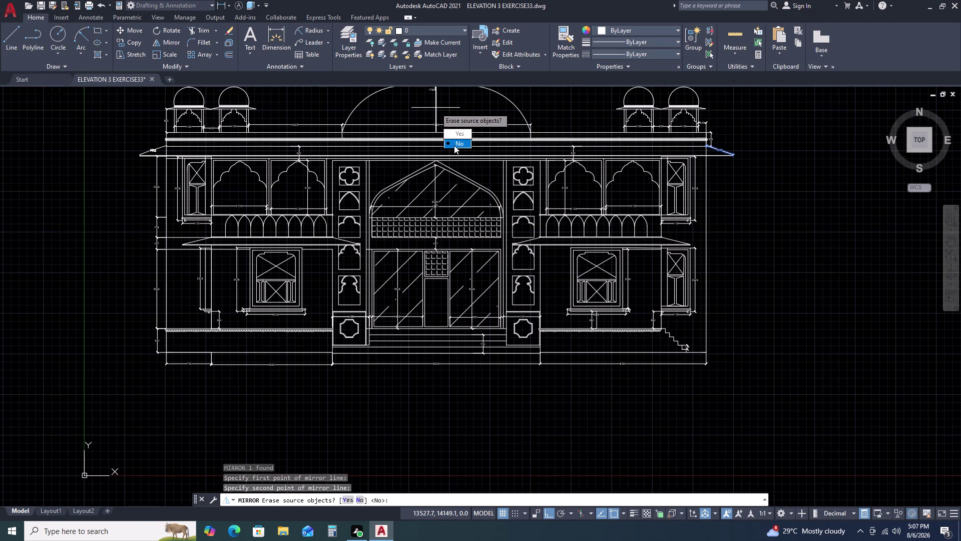
click(458, 144)
click(436, 108)
key(Escape)
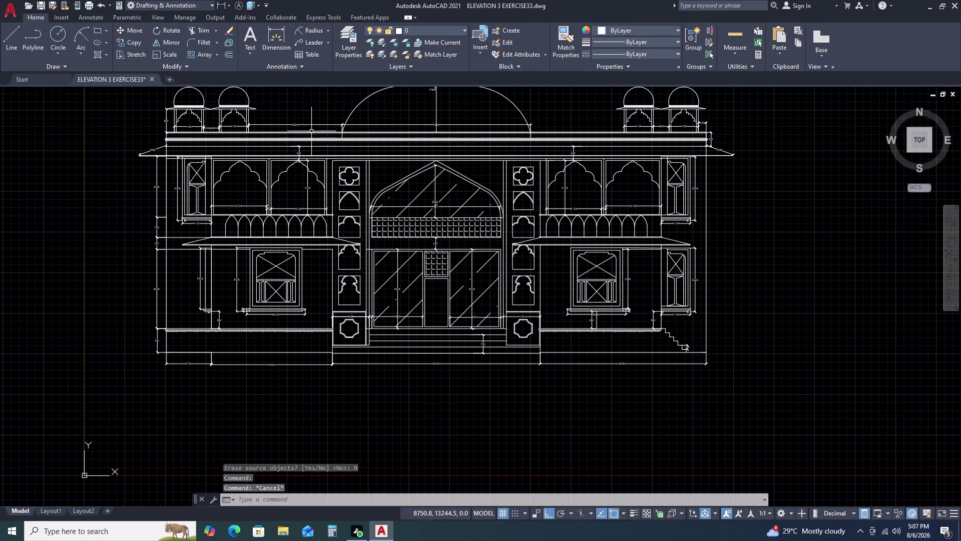
scroll(up, 3)
Abandon a line started at the mirrored dimension's end, then delete the stray sloped line.
middle_click(137, 144)
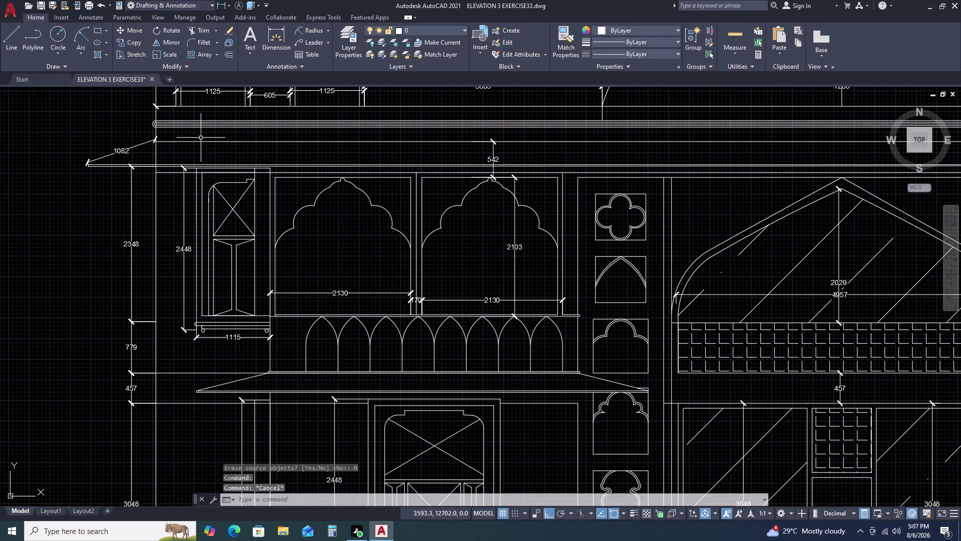
middle_drag(208, 137, 216, 135)
middle_drag(228, 134, 357, 128)
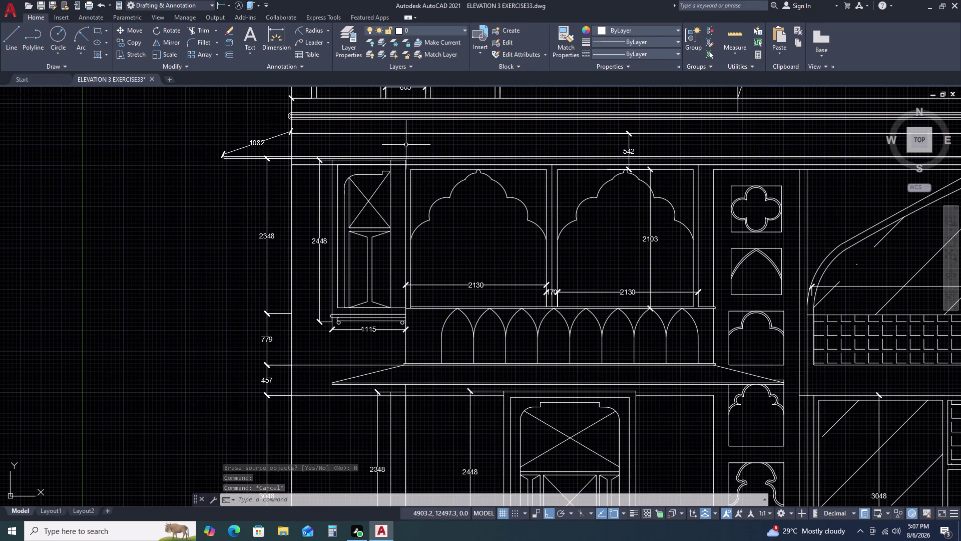
text(L)
key(space)
scroll(up, 3)
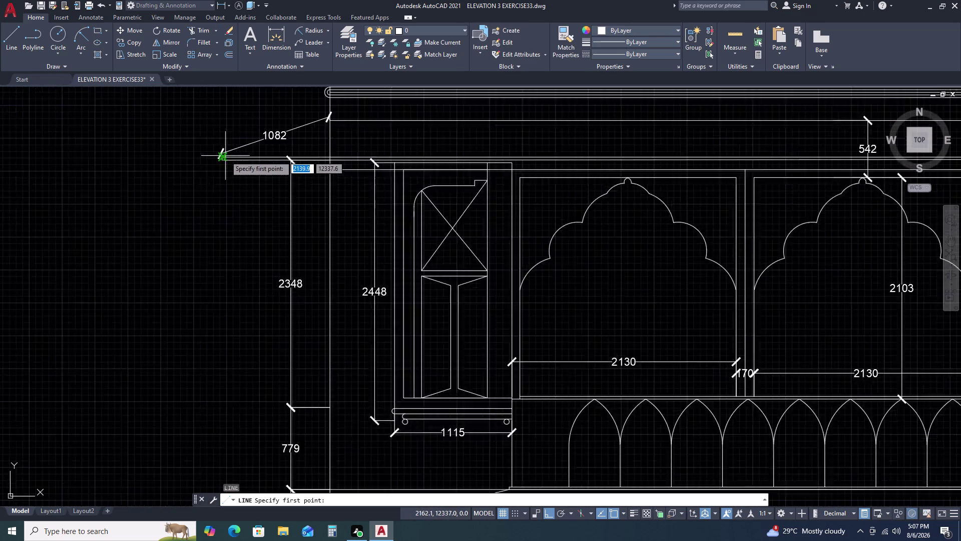
scroll(up, 3)
drag(210, 157, 218, 158)
scroll(down, 3)
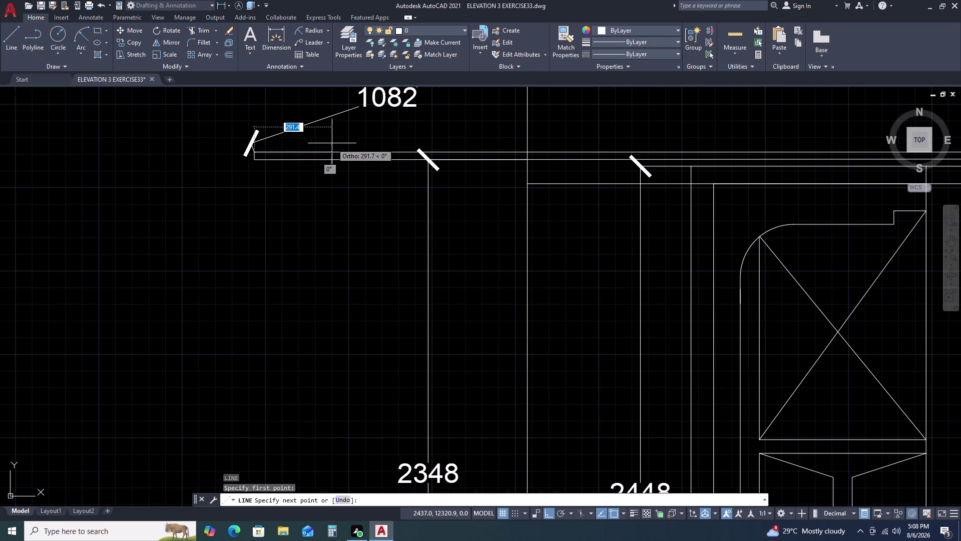
middle_drag(441, 119, 418, 133)
scroll(down, 3)
scroll(up, 3)
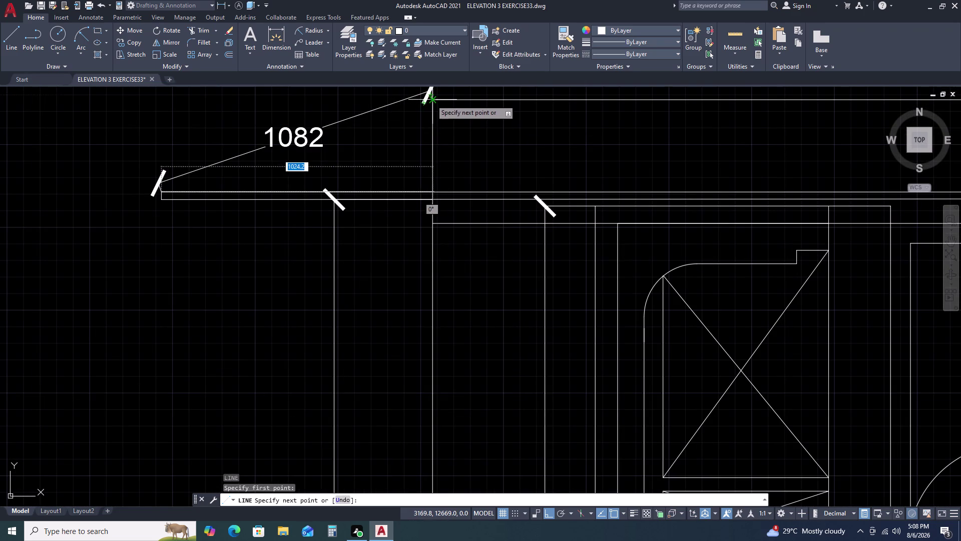
double_click(431, 99)
key(Escape)
scroll(down, 3)
click(383, 128)
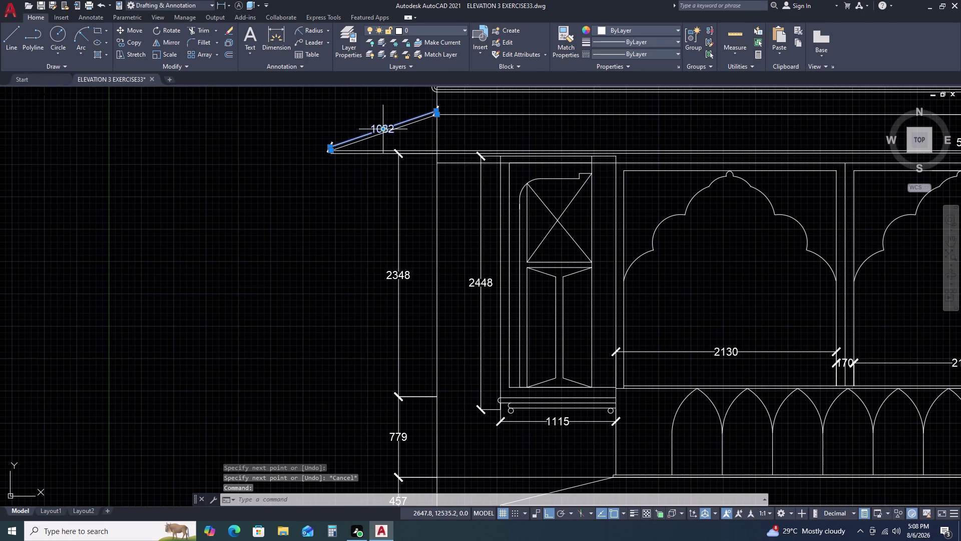
key(Delete)
Draw the right eave's sloping edge from its upper corner to the eave tip.
scroll(down, 3)
middle_drag(569, 143, 548, 145)
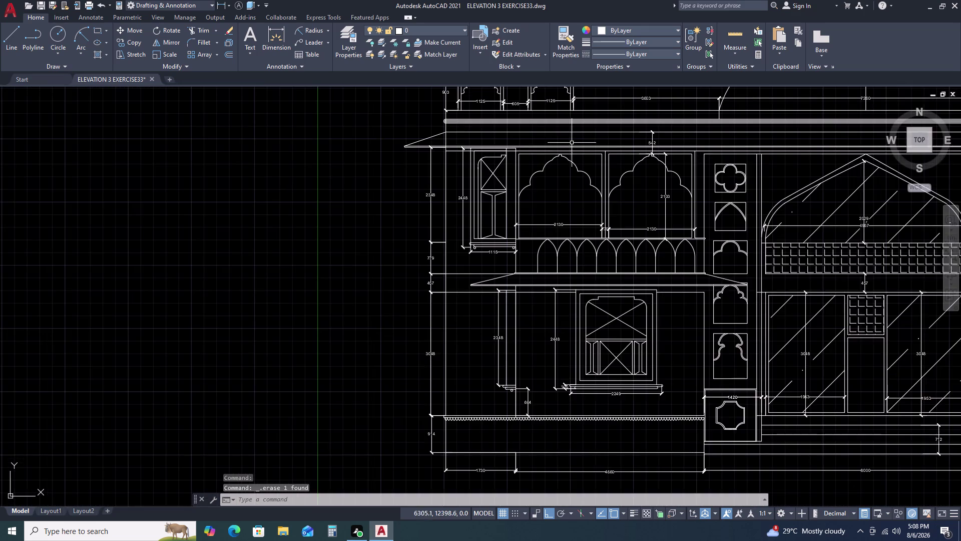
middle_drag(548, 145, 393, 145)
scroll(down, 3)
scroll(up, 3)
scroll(up, 3)
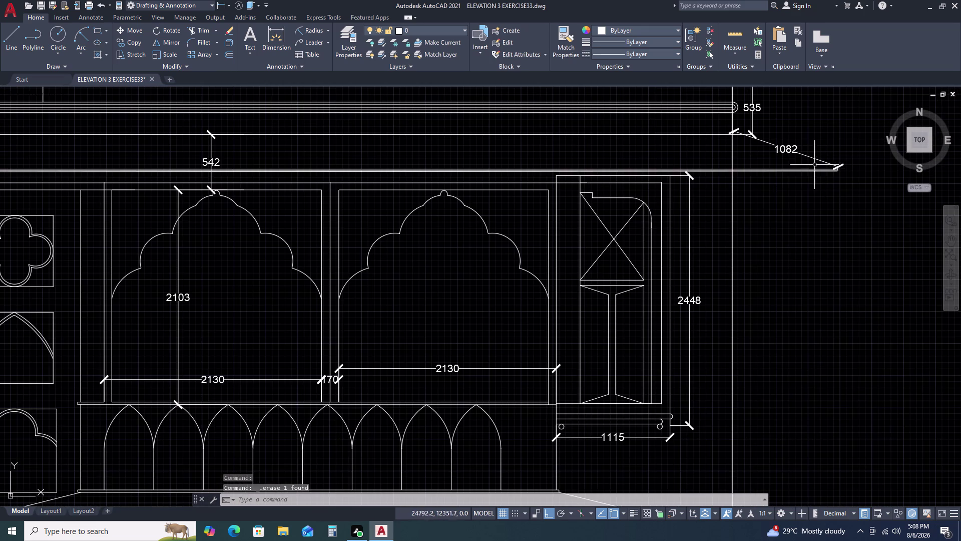
text(L)
key(space)
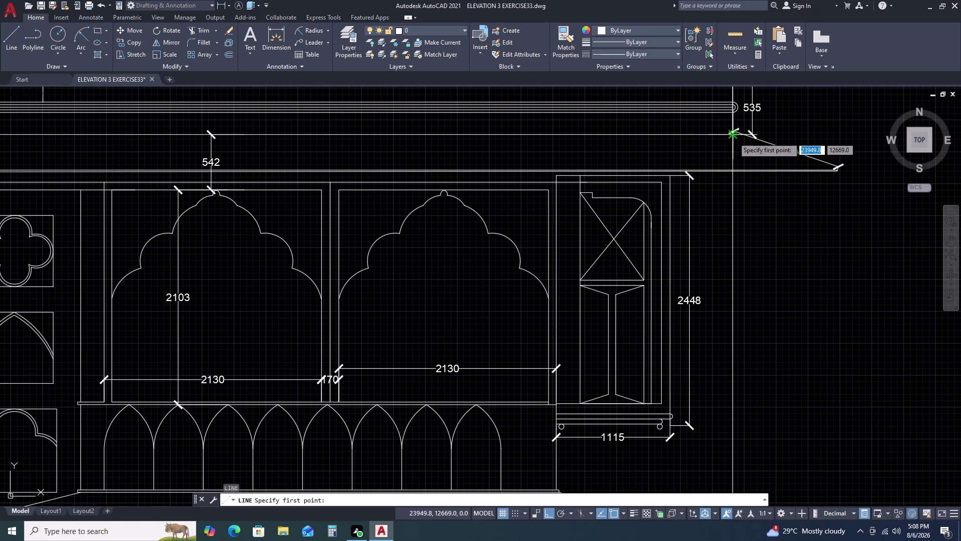
scroll(up, 3)
click(726, 133)
scroll(down, 3)
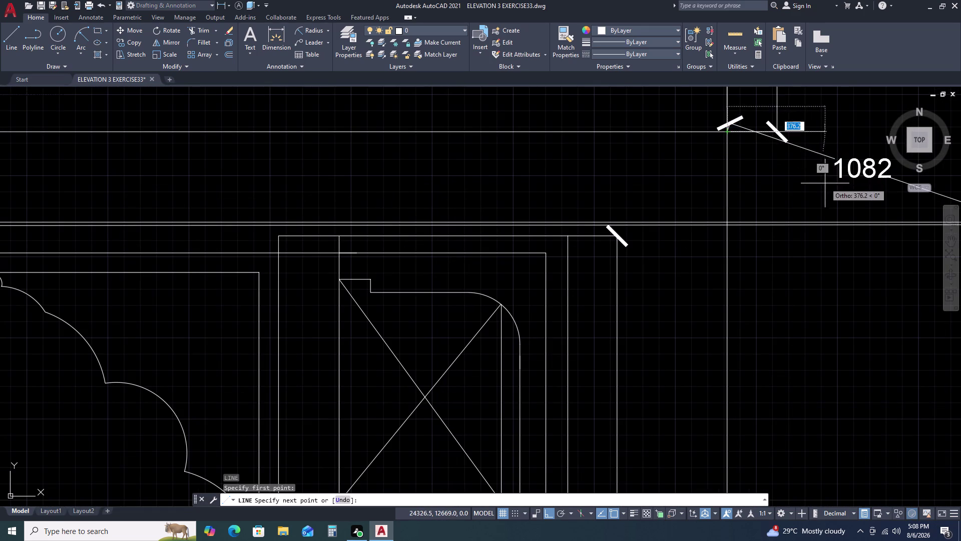
scroll(up, 3)
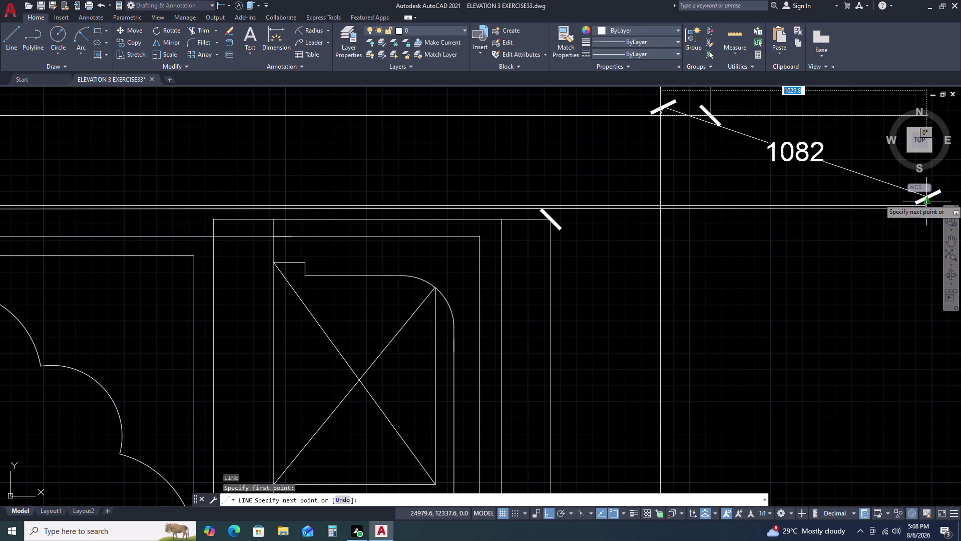
double_click(923, 204)
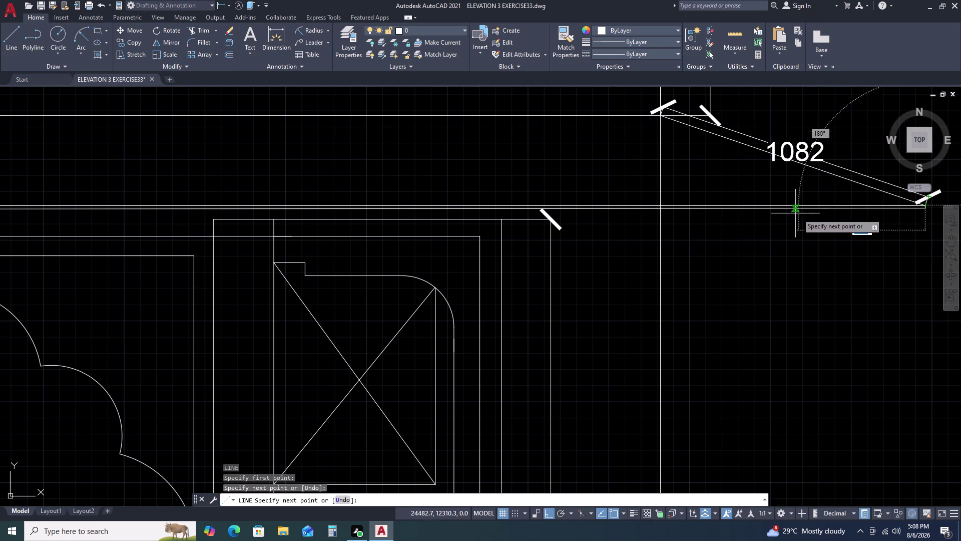
key(Escape)
Try moving the 1082 dimension text, then cancel and leave the dimension unchanged.
scroll(down, 3)
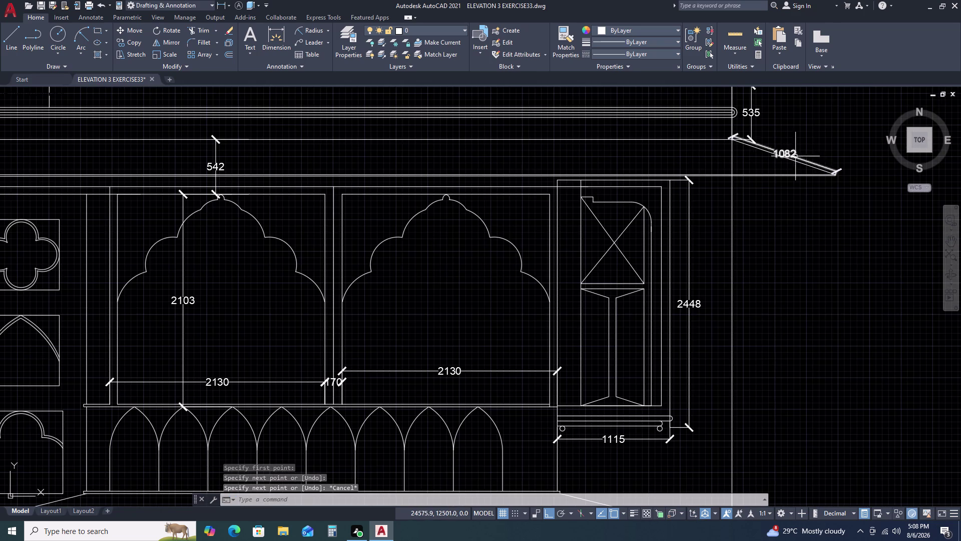
scroll(up, 3)
double_click(796, 155)
click(779, 149)
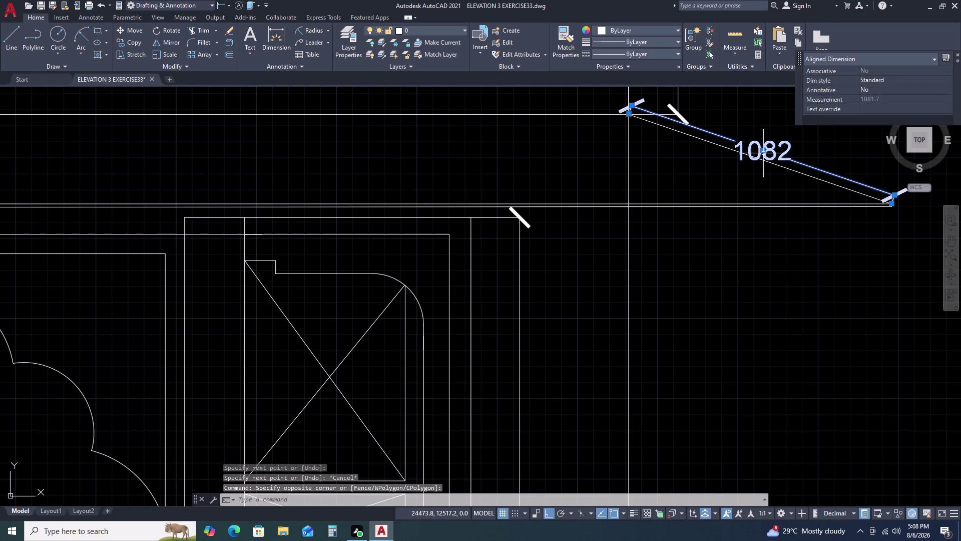
click(764, 153)
double_click(763, 151)
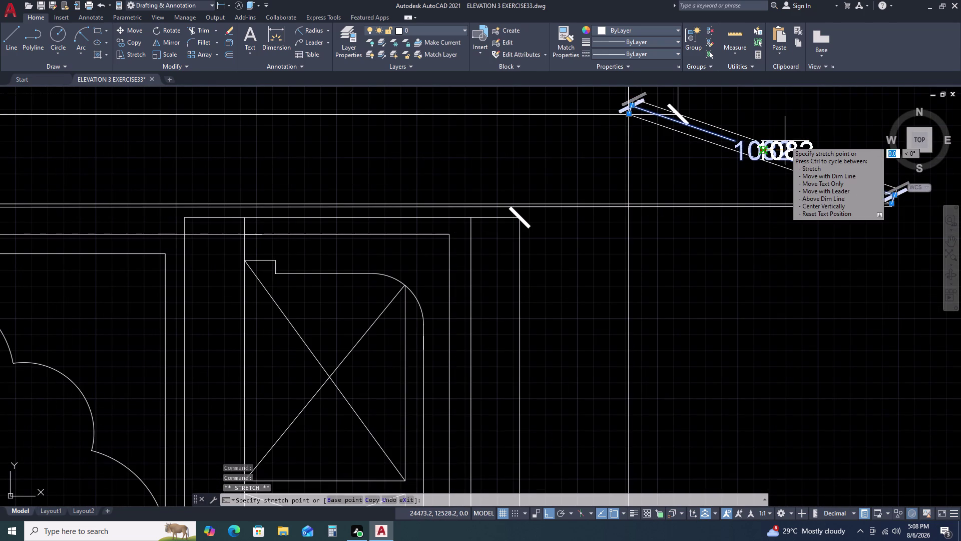
click(785, 140)
key(Escape)
scroll(down, 3)
middle_drag(758, 153, 701, 186)
scroll(up, 3)
click(703, 180)
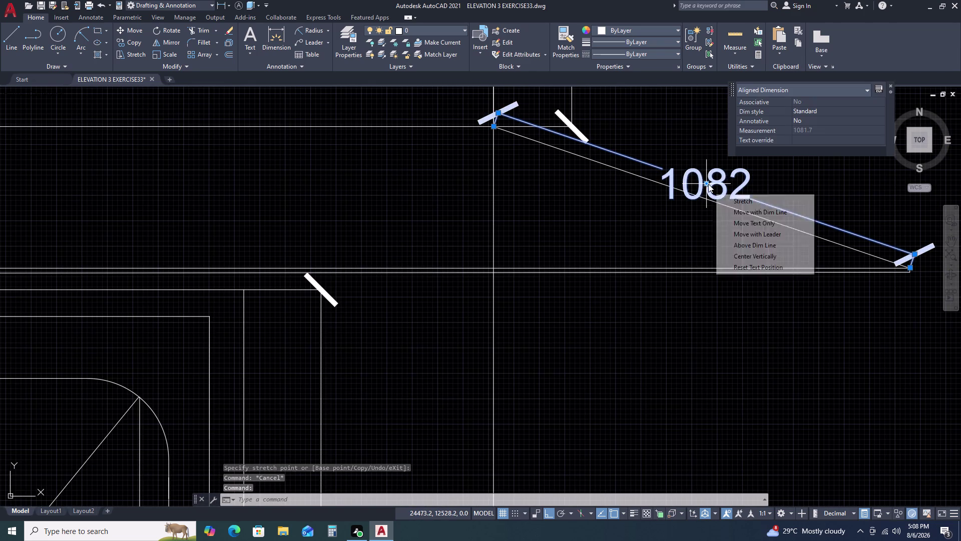
click(708, 184)
click(721, 150)
scroll(down, 3)
key(Escape)
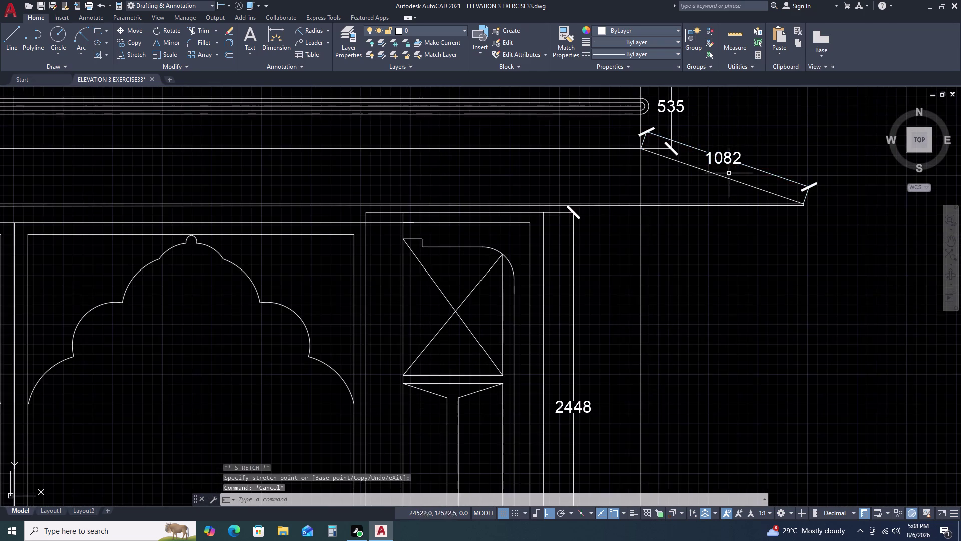
scroll(down, 3)
scroll(down, 3)
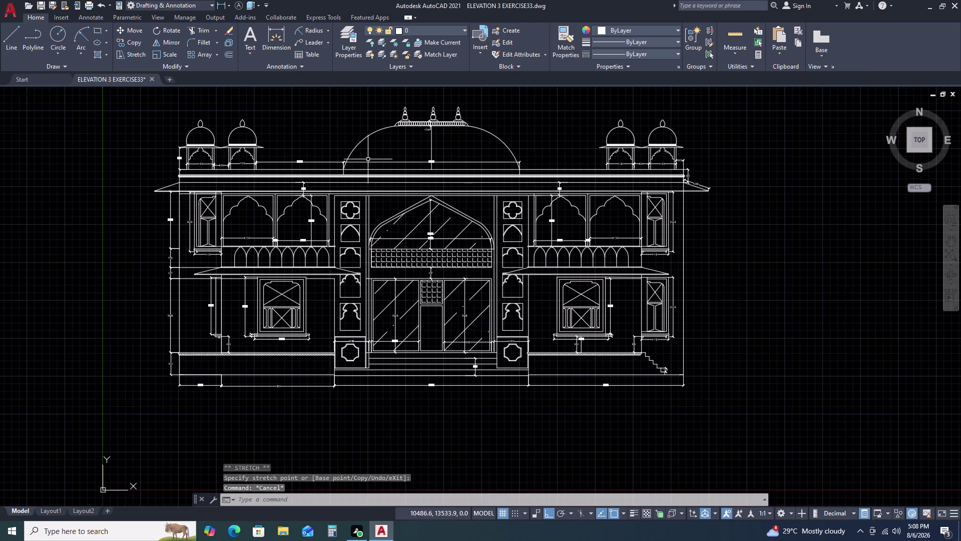
Review the elevation, undo the accidental zoom to extents, and quick-save the drawing.
middle_drag(484, 140, 533, 137)
middle_drag(487, 150, 560, 110)
middle_click(561, 110)
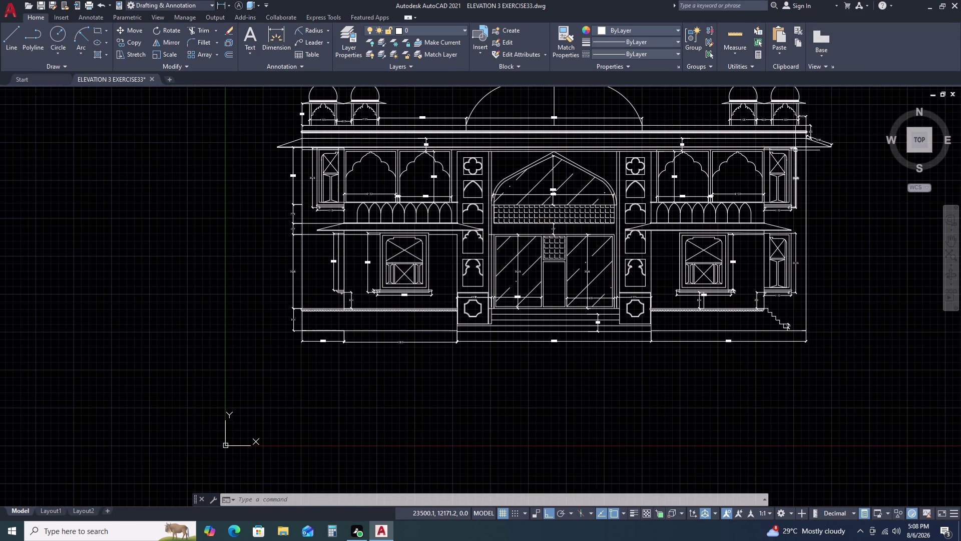
scroll(down, 3)
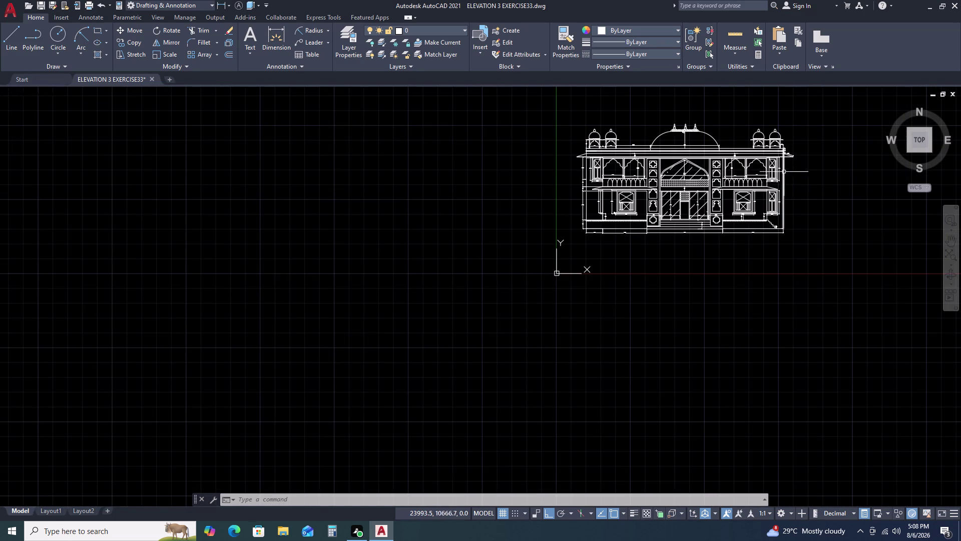
scroll(up, 3)
scroll(up, 3)
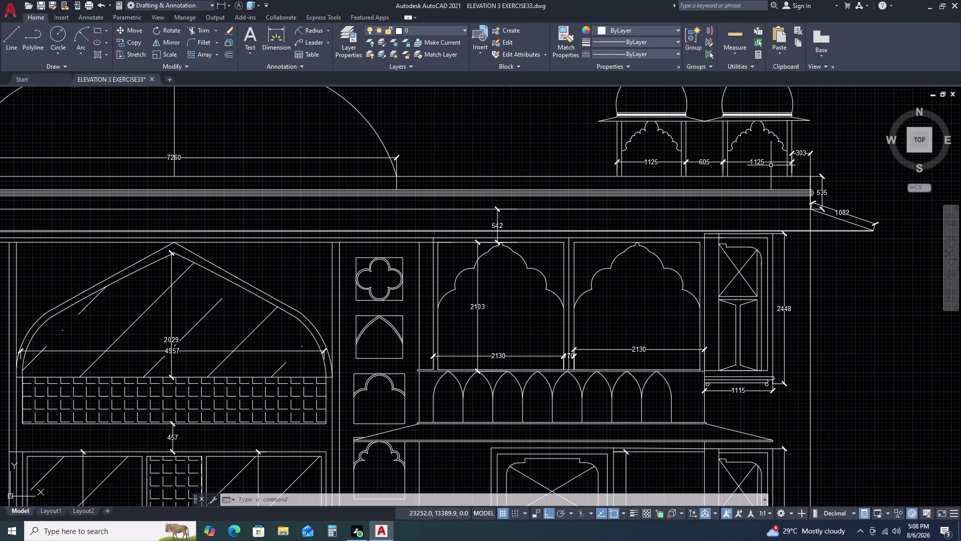
scroll(up, 3)
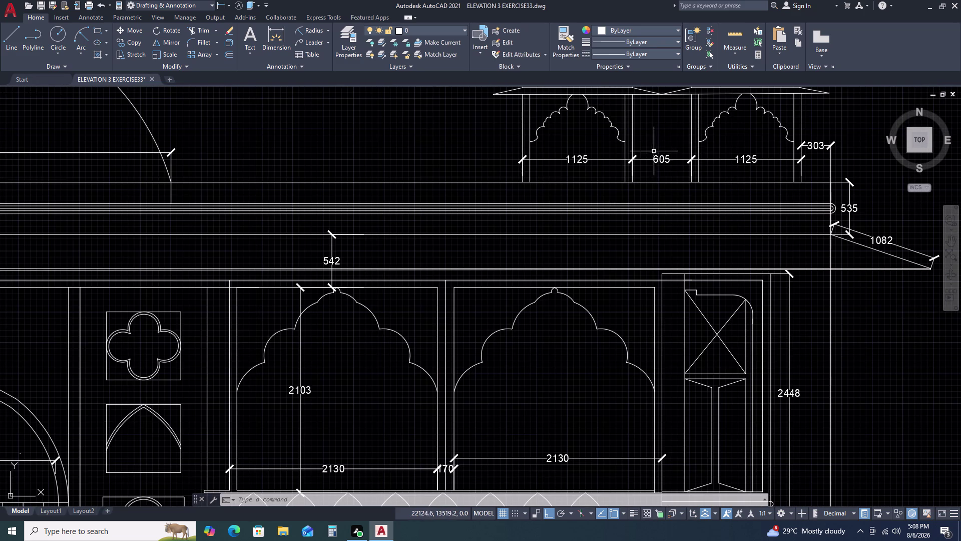
scroll(down, 3)
scroll(up, 3)
scroll(up, 3)
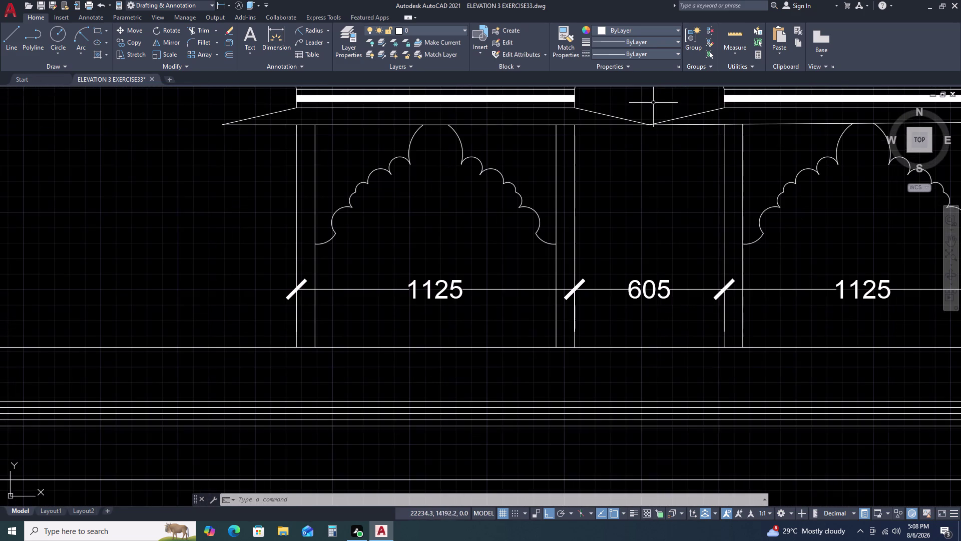
scroll(up, 3)
scroll(down, 3)
scroll(down, 3)
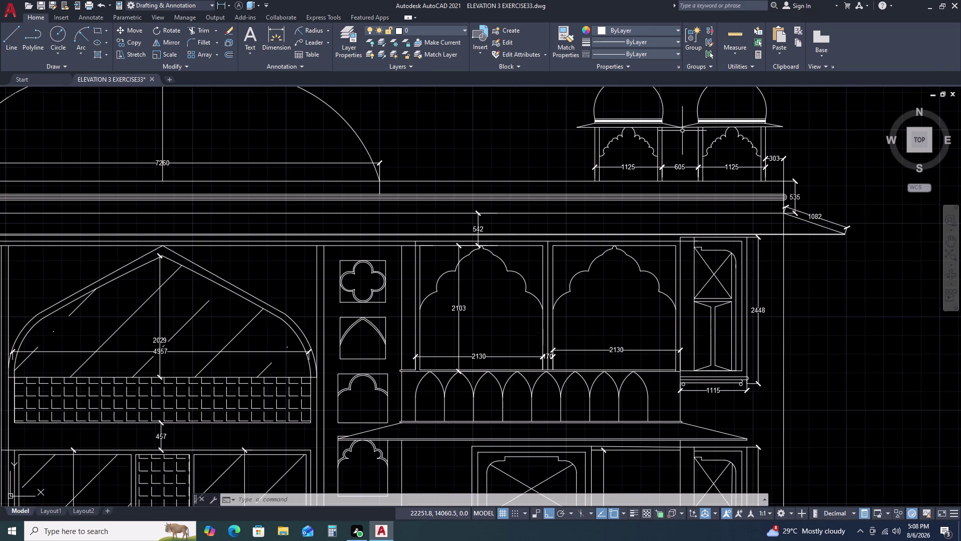
scroll(down, 3)
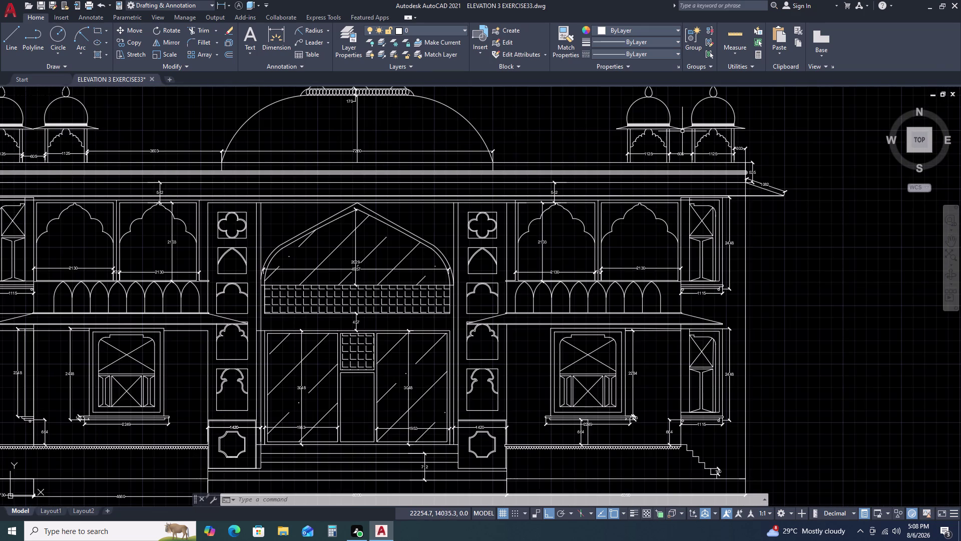
scroll(down, 3)
scroll(up, 3)
scroll(up, 3)
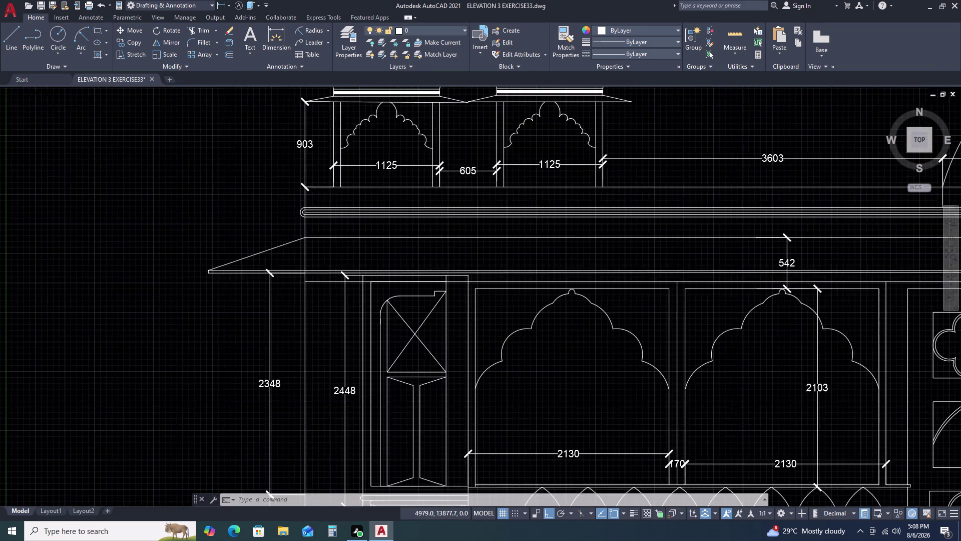
scroll(up, 3)
middle_click(476, 105)
middle_drag(476, 104, 486, 205)
middle_drag(491, 224, 491, 229)
scroll(down, 3)
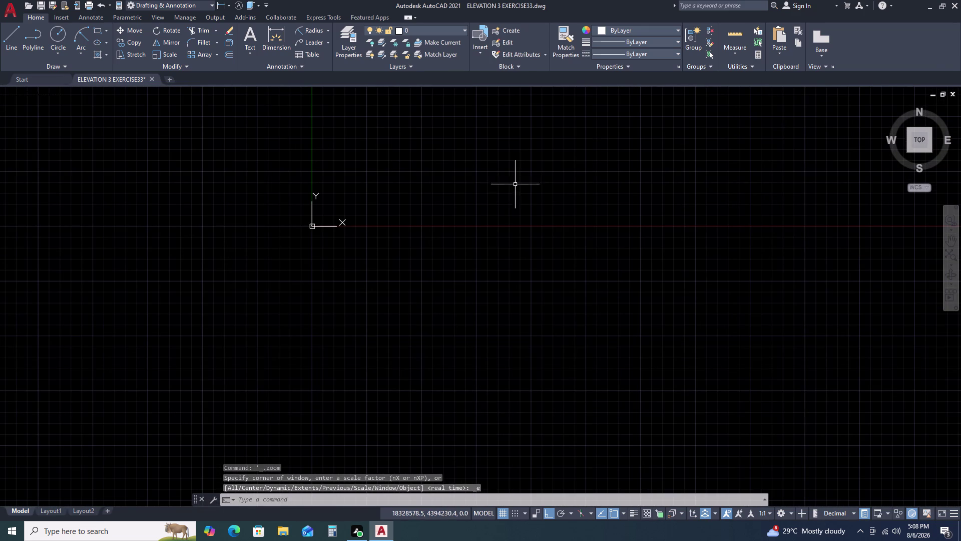
key(ctrl+z)
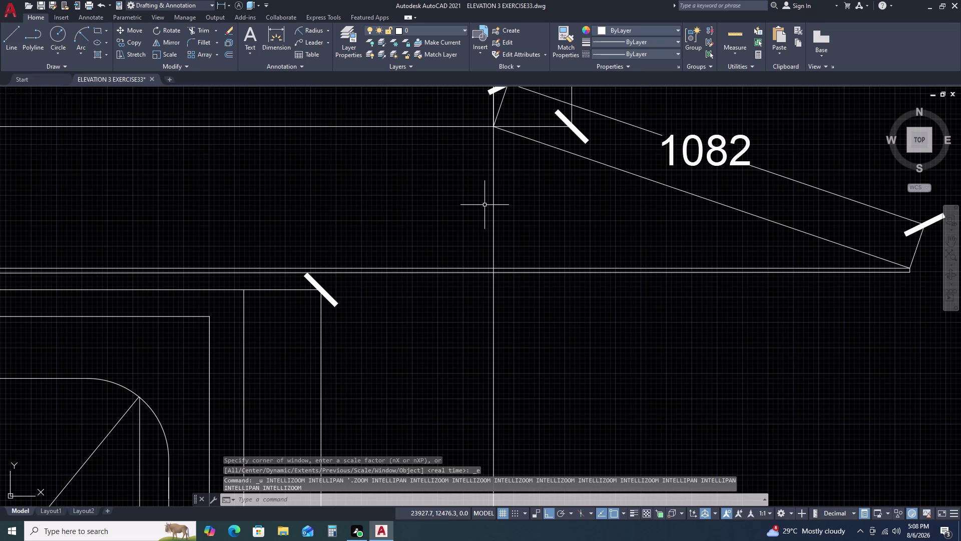
key(ctrl+s)
key(ctrl+s)
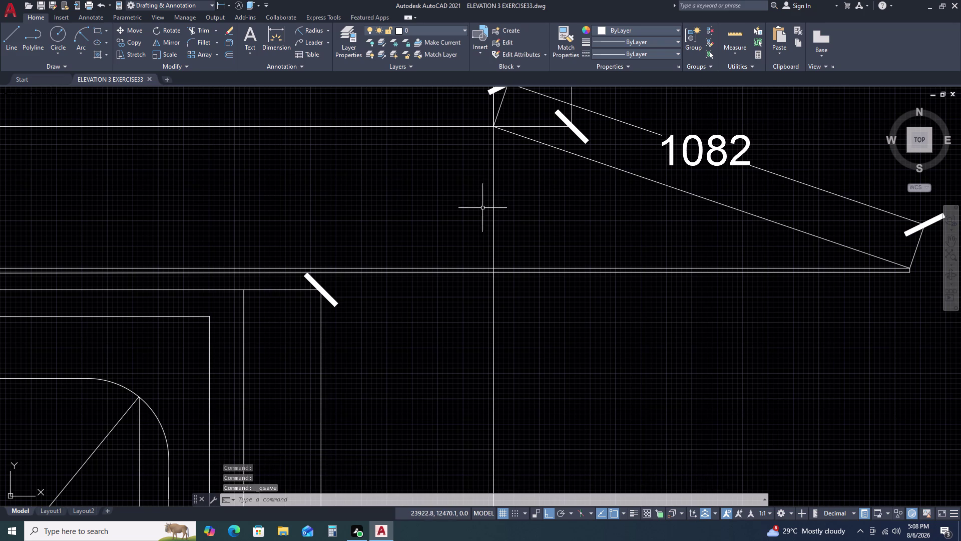
Select the sloped upper canopy line and pick up its endpoint grip to stretch it.
scroll(down, 3)
scroll(down, 3)
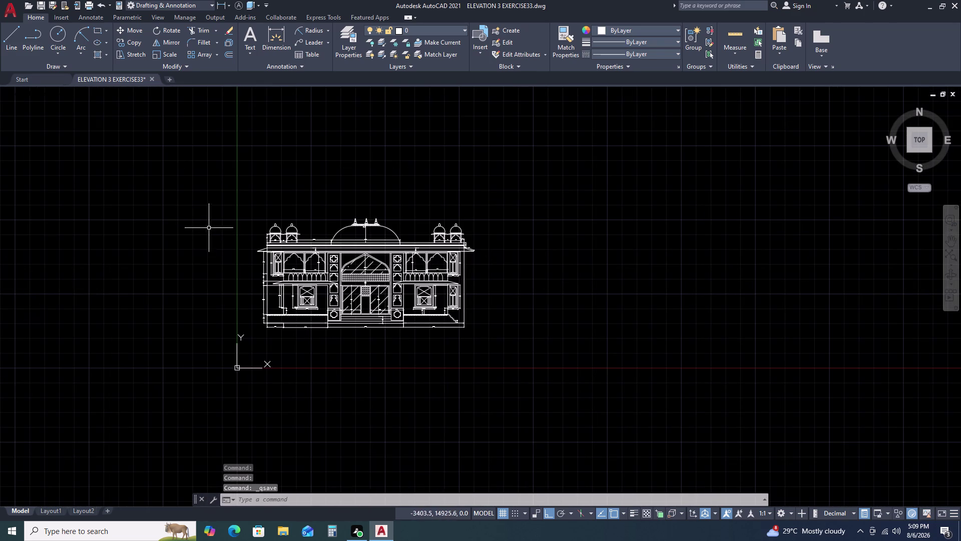
scroll(up, 3)
scroll(up, 3)
scroll(up, 3)
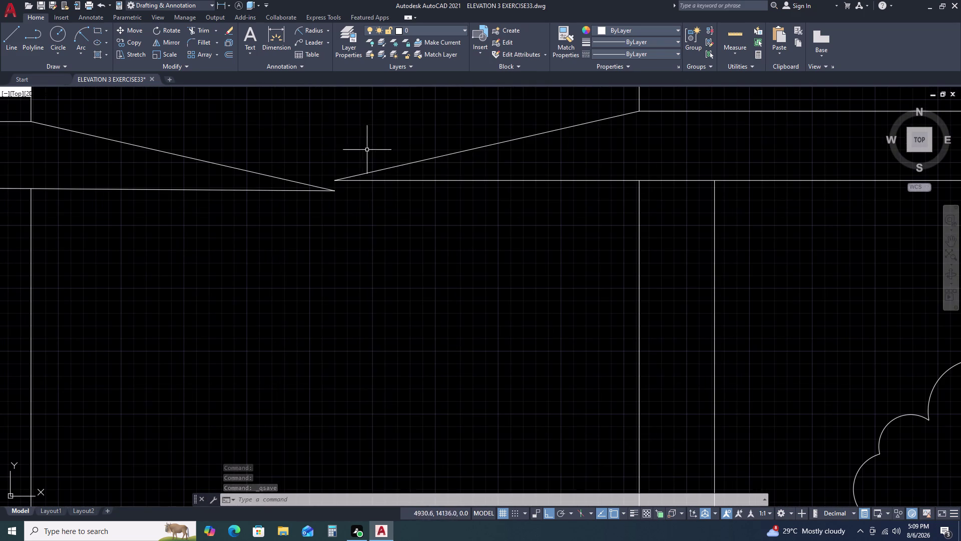
double_click(366, 150)
click(353, 185)
click(337, 179)
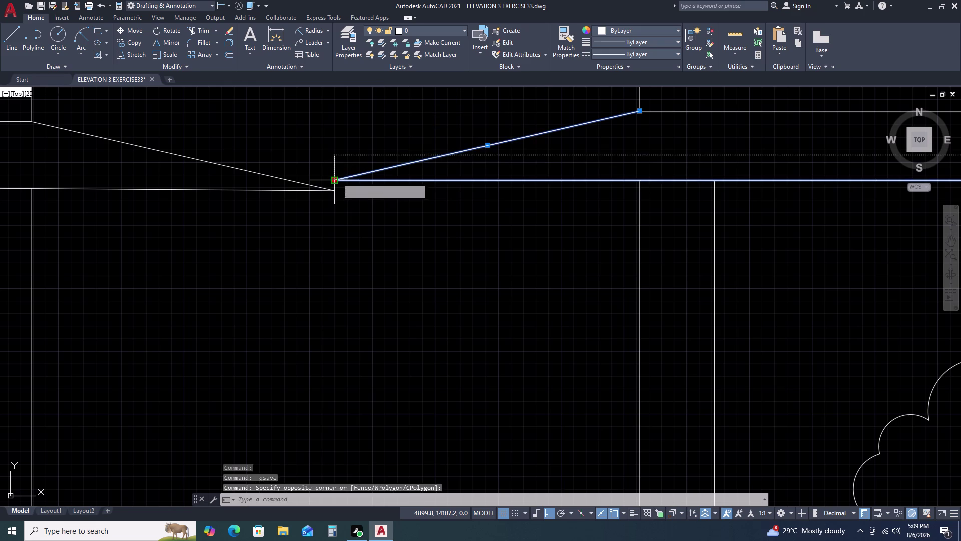
click(336, 190)
scroll(down, 3)
Cancel the stretch and a trim attempt, then undo the last four changes.
key(Escape)
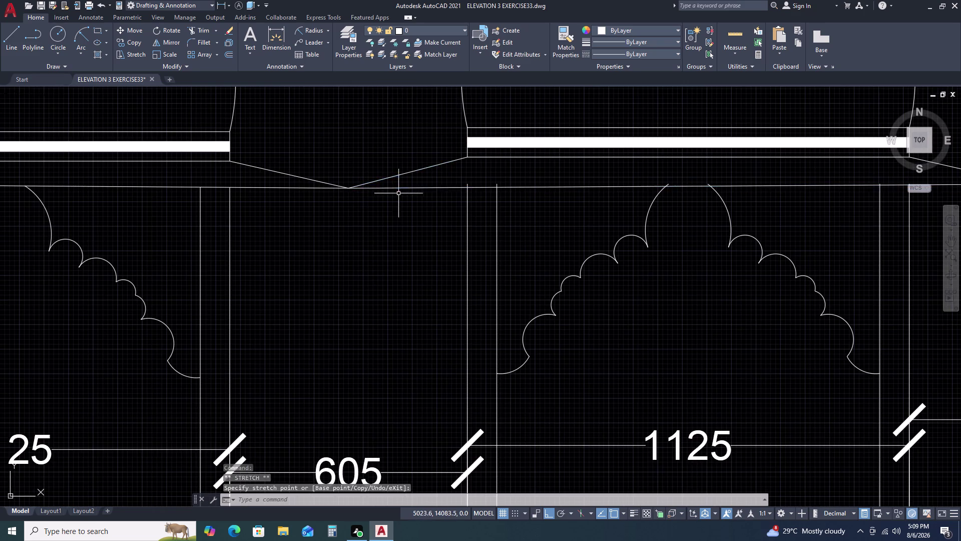
scroll(down, 3)
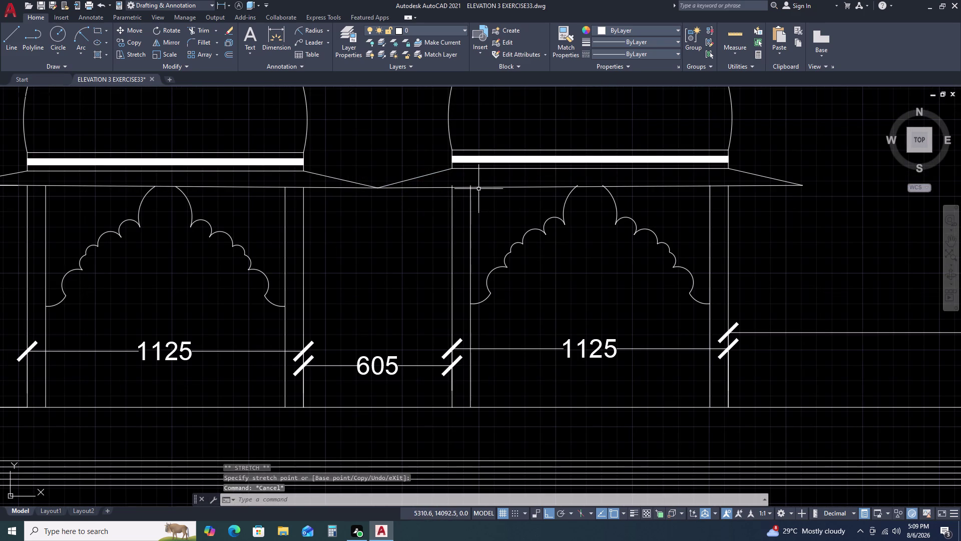
scroll(up, 3)
text(TR)
key(space)
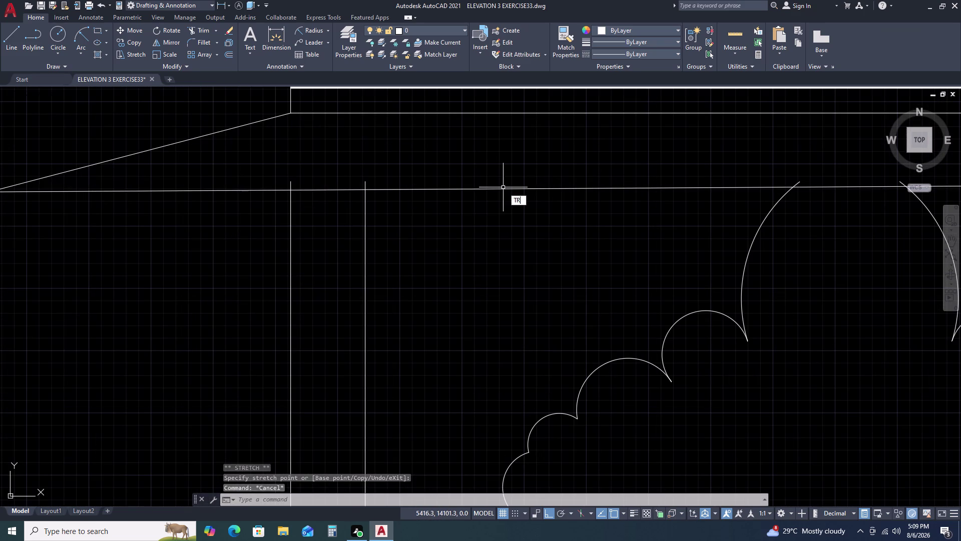
scroll(up, 3)
scroll(down, 3)
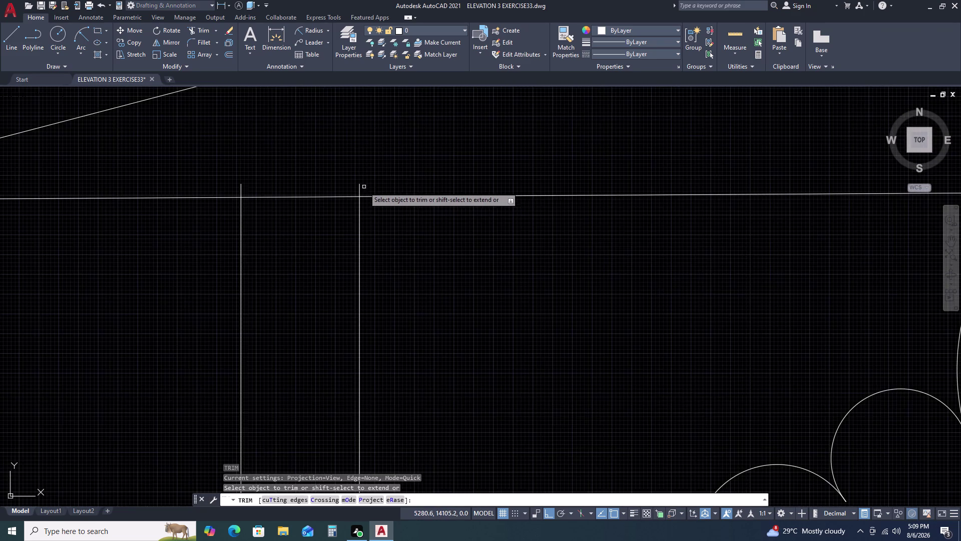
scroll(down, 3)
key(Escape)
key(ctrl+z)
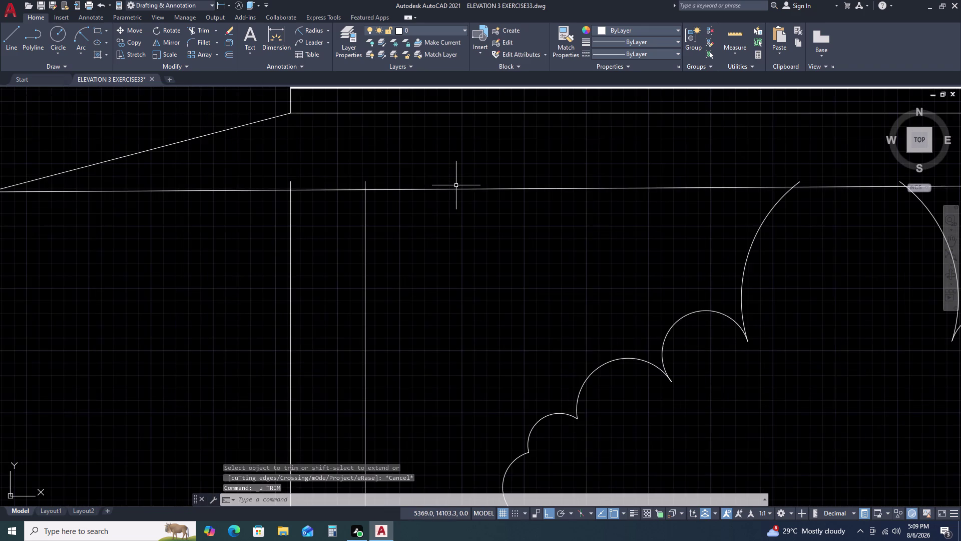
key(ctrl+z)
scroll(down, 3)
key(ctrl+z)
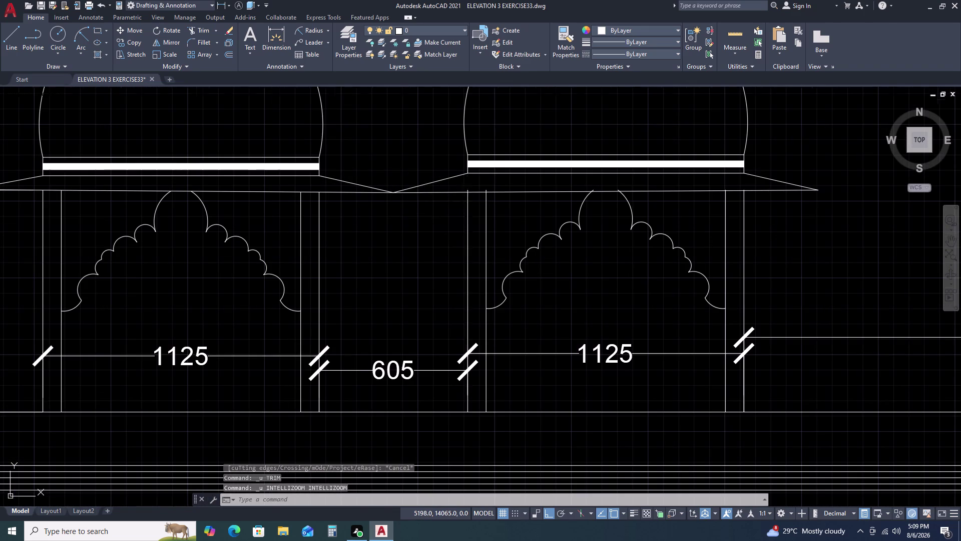
key(ctrl+z)
scroll(down, 3)
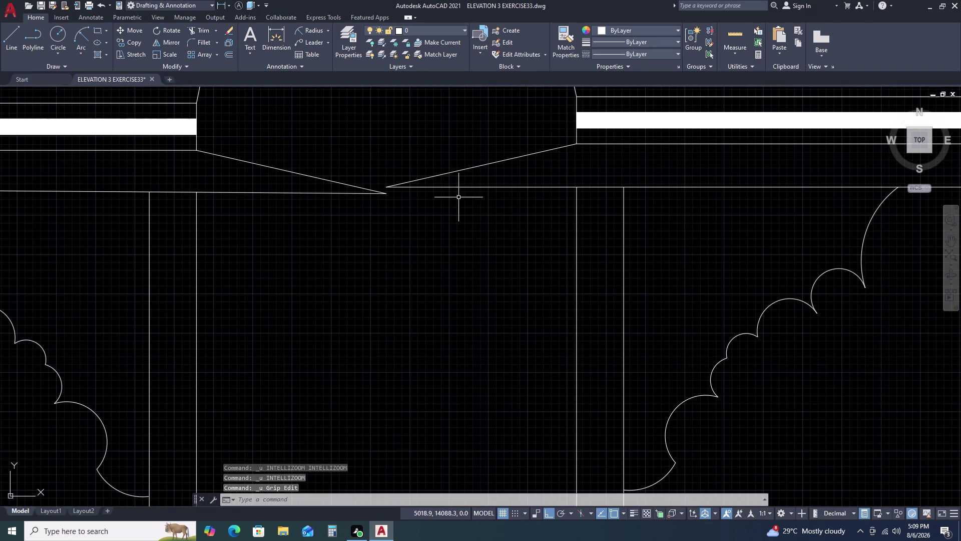
Stretch the right sloped eave line's left endpoint onto the left slope's end.
click(413, 180)
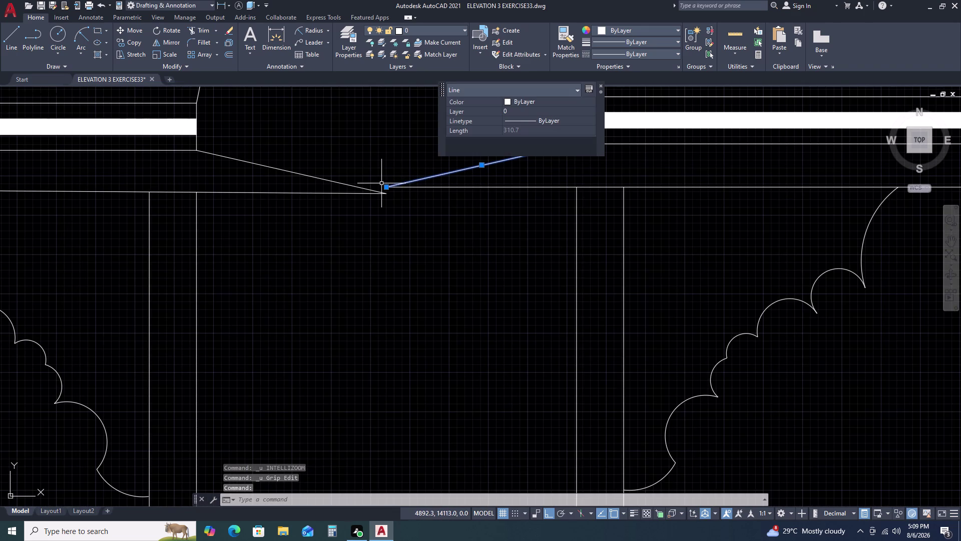
click(388, 188)
double_click(387, 193)
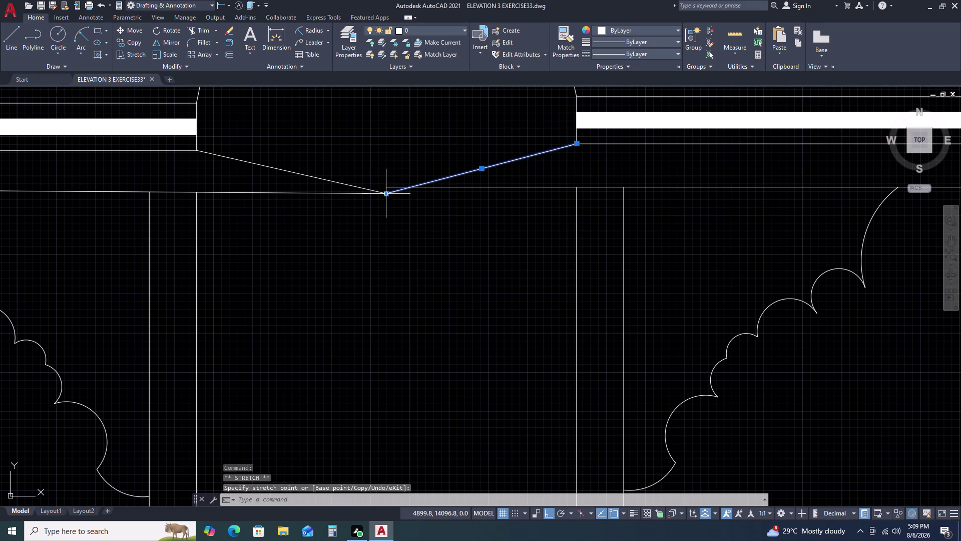
key(Escape)
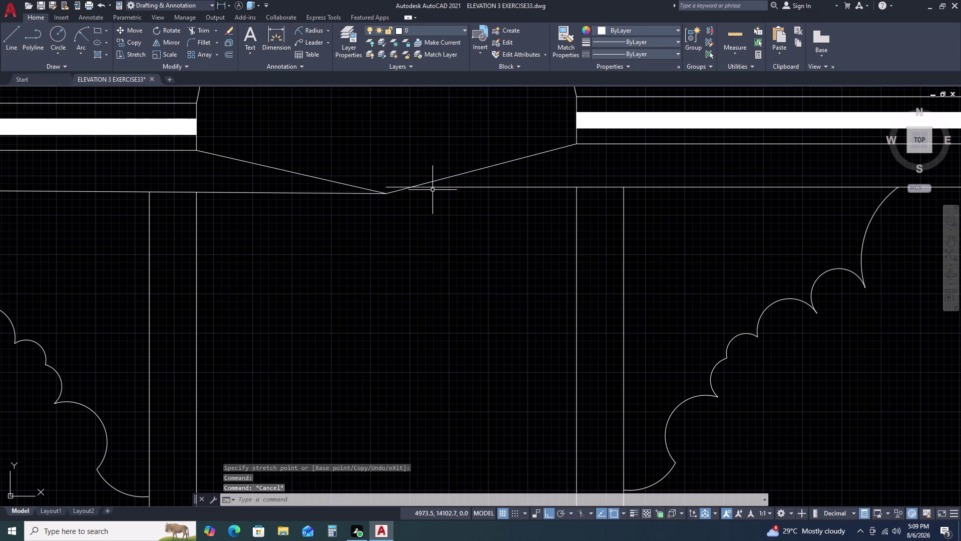
Trim the overlap where the two slopes meet with TR, then exit trim.
text(TR)
key(space)
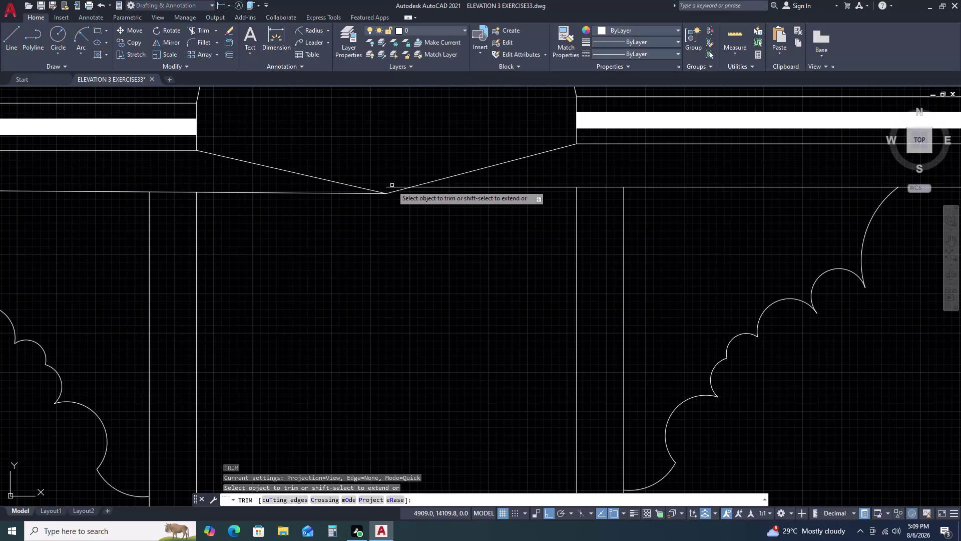
click(392, 187)
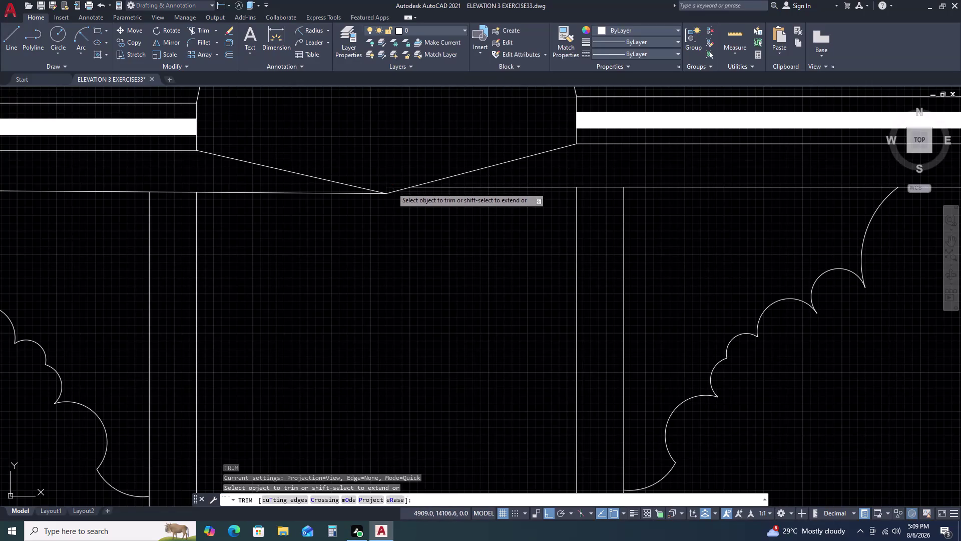
key(Escape)
scroll(down, 3)
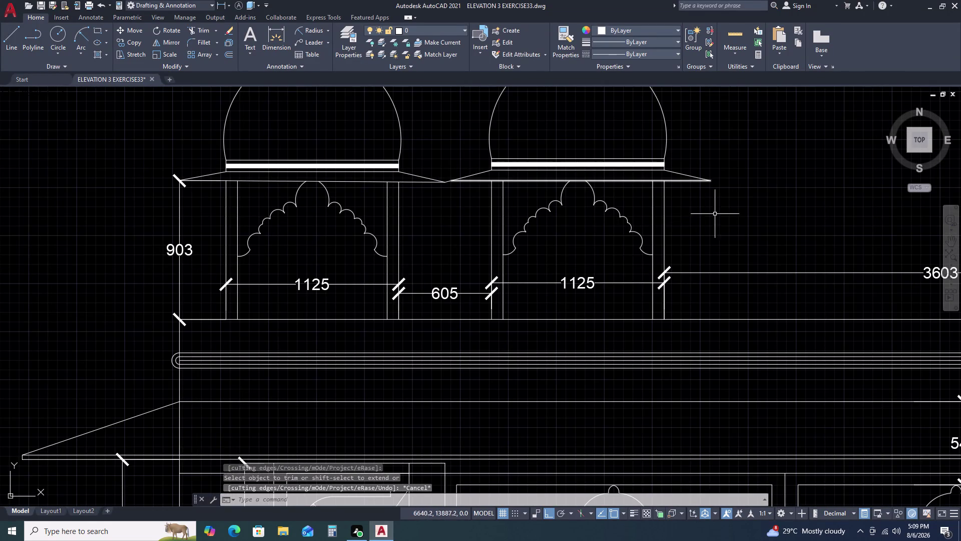
Zoom to the drawing extents, cancel pending commands and undo the last change.
scroll(down, 3)
middle_click(744, 209)
middle_drag(744, 209, 705, 216)
middle_drag(674, 221, 657, 222)
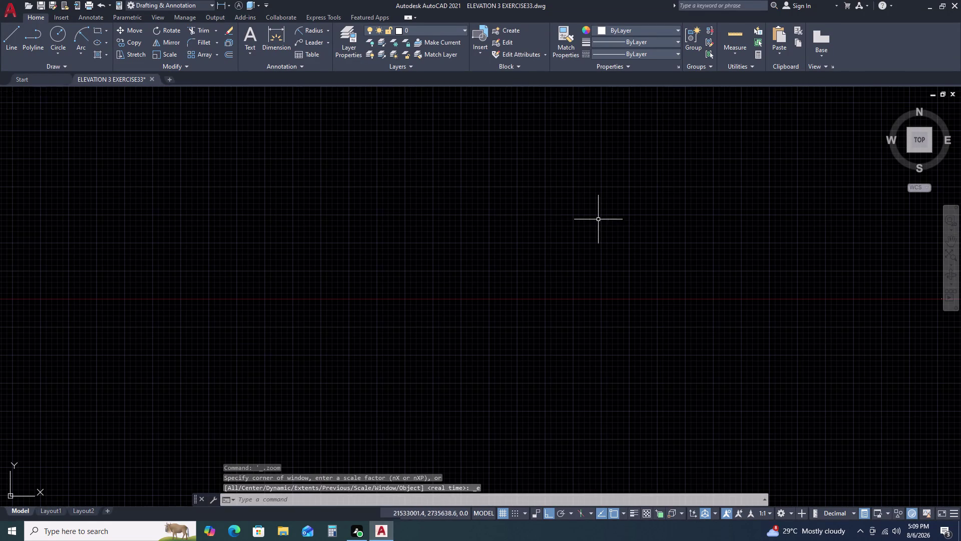
key(Escape)
key(Escape)
key(Escape)
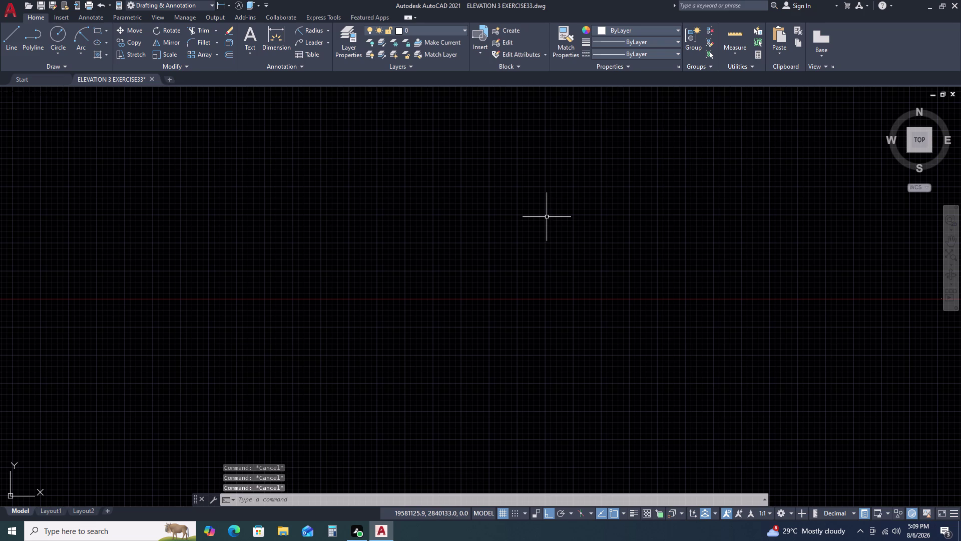
key(ctrl+z)
scroll(down, 3)
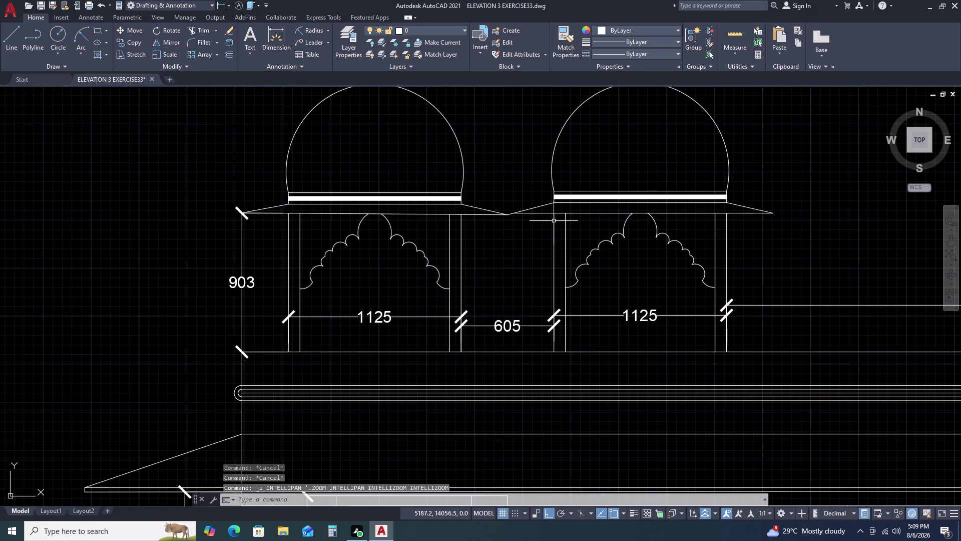
scroll(down, 3)
scroll(down, 3)
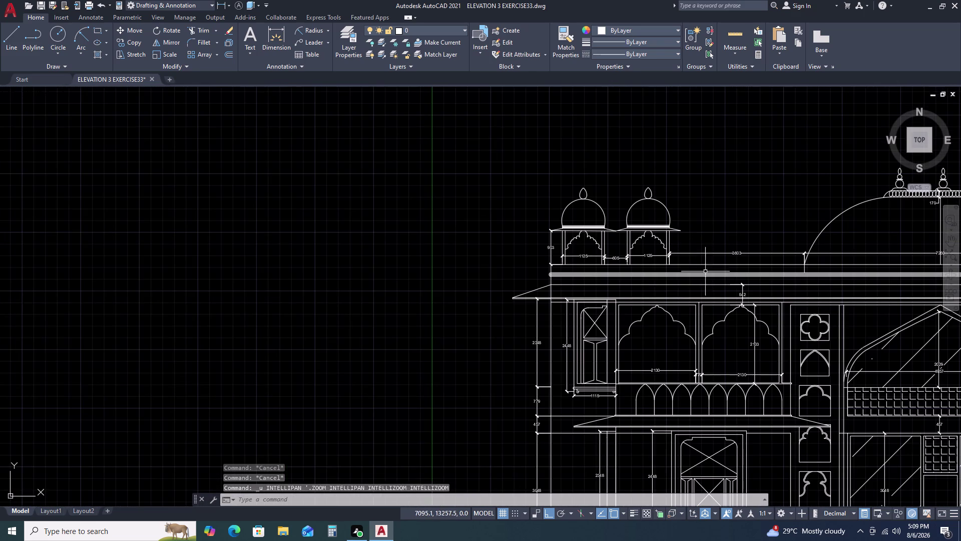
Return to the lower eave beside the 2348 and 2448 dimensions and start a line.
middle_drag(715, 287, 673, 255)
middle_click(664, 248)
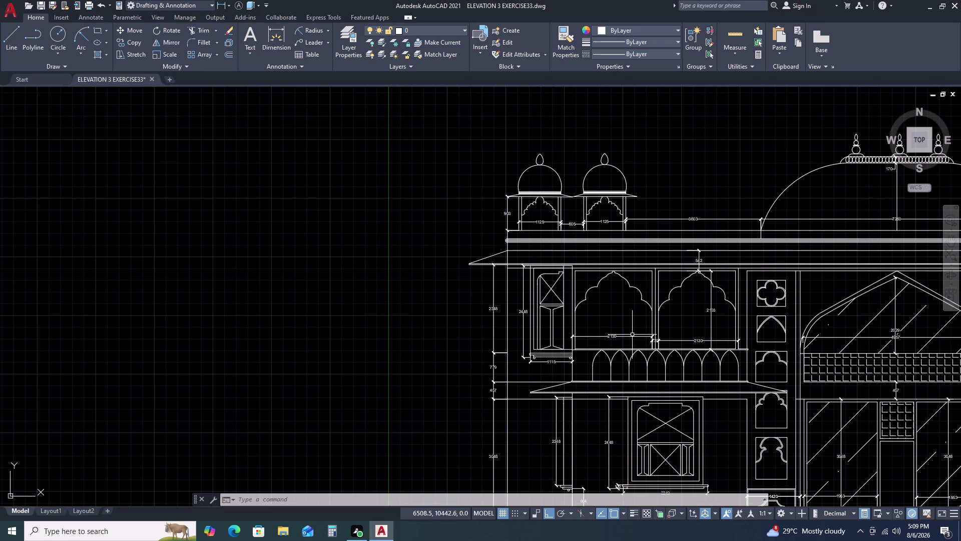
scroll(up, 3)
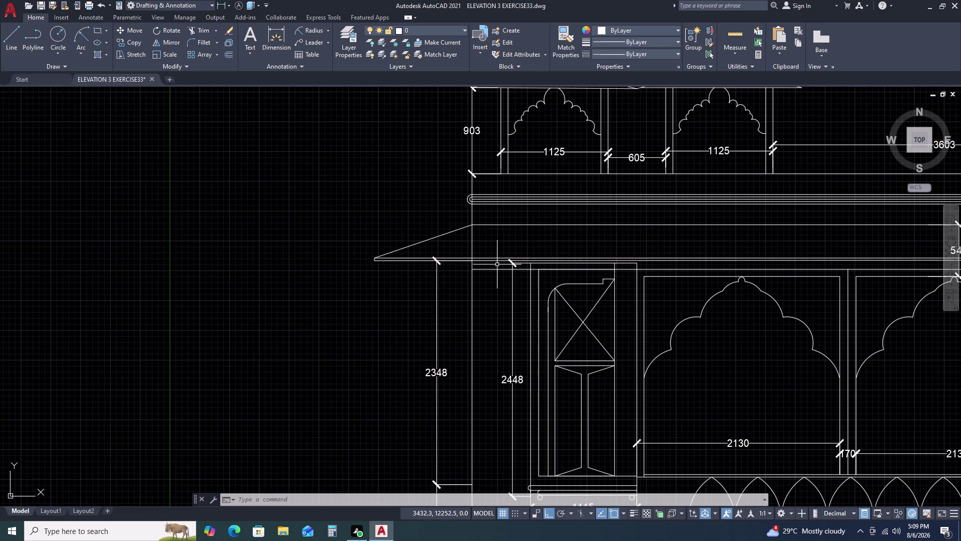
scroll(up, 3)
text(L)
key(space)
scroll(down, 3)
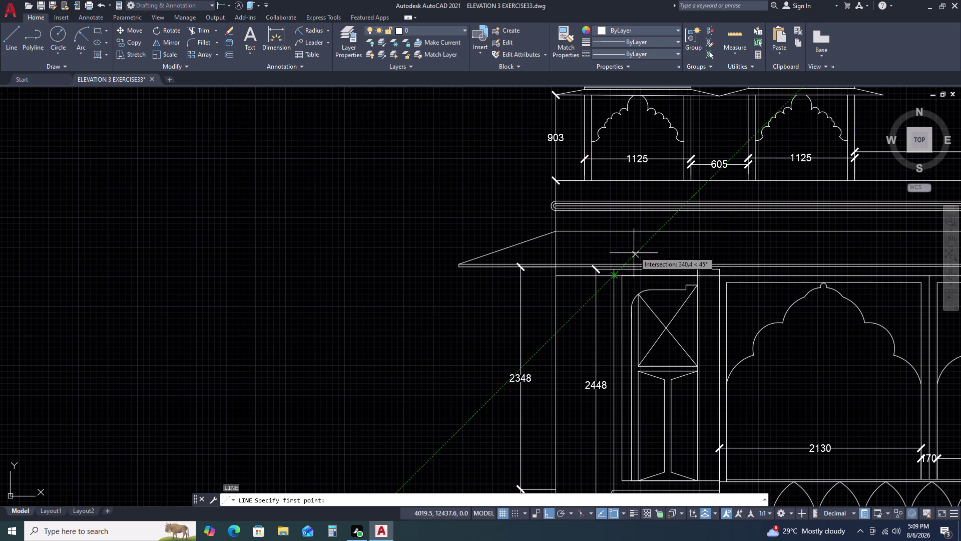
Start an angled line on the lower eave, then cancel it.
scroll(up, 3)
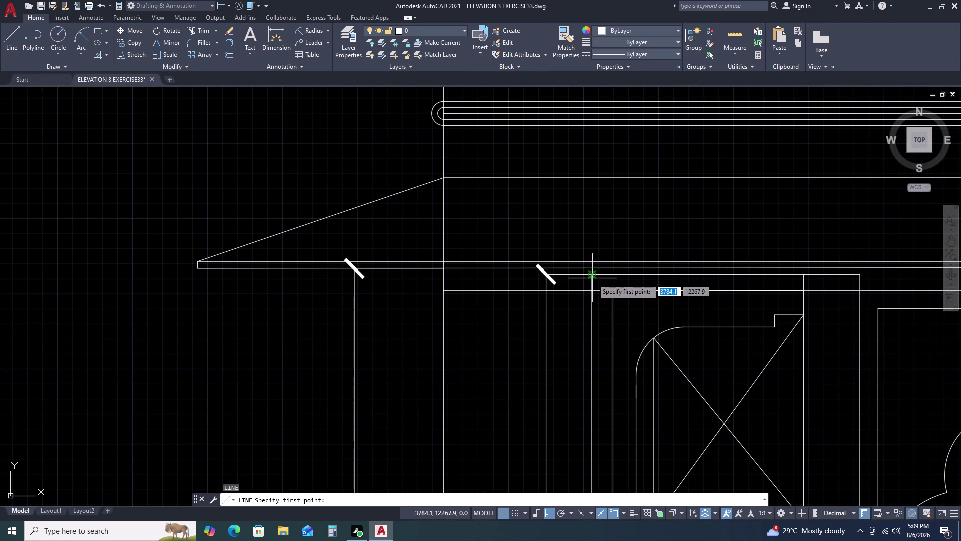
click(594, 267)
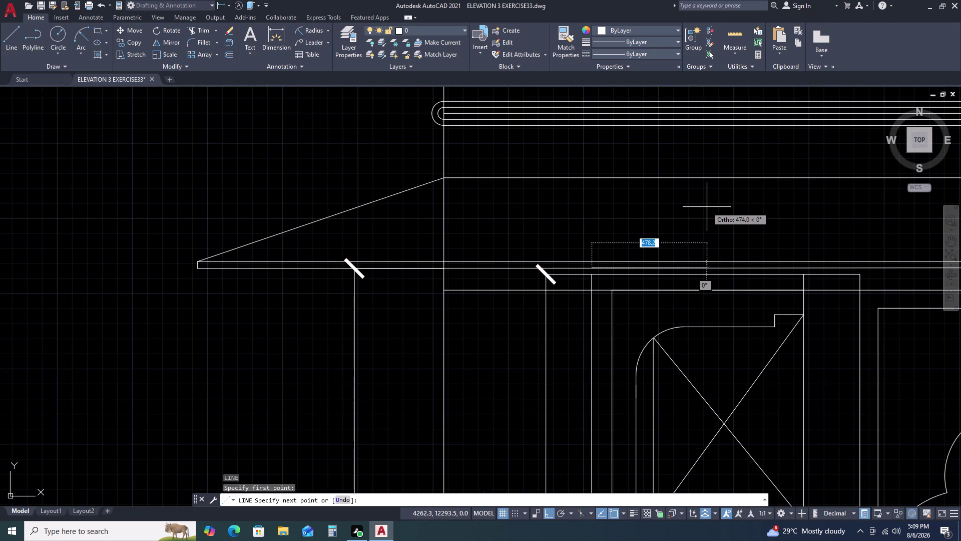
key(F8)
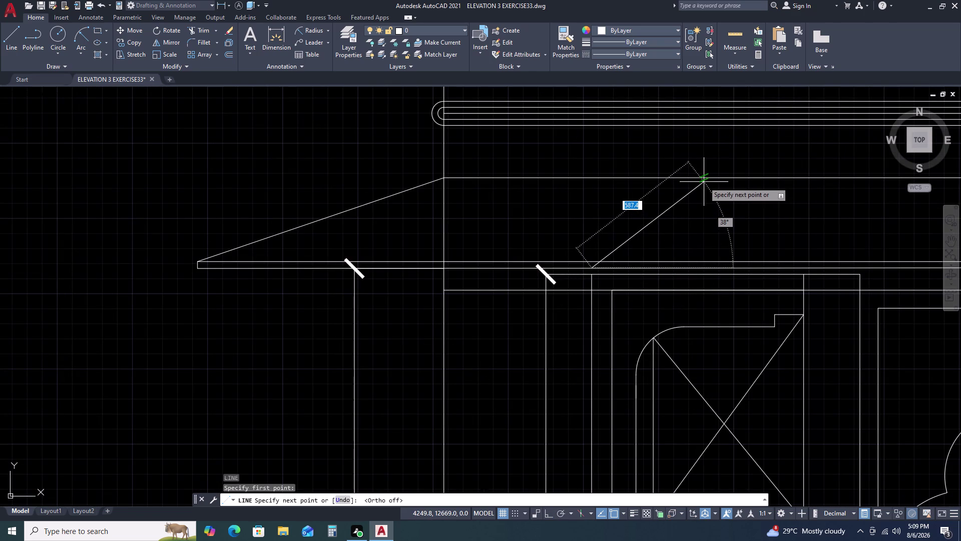
scroll(down, 3)
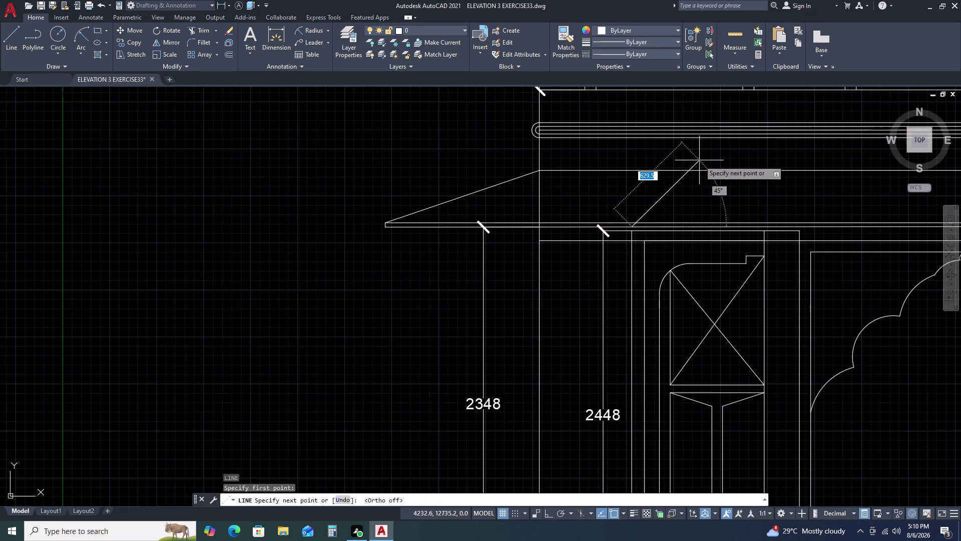
scroll(down, 3)
scroll(up, 3)
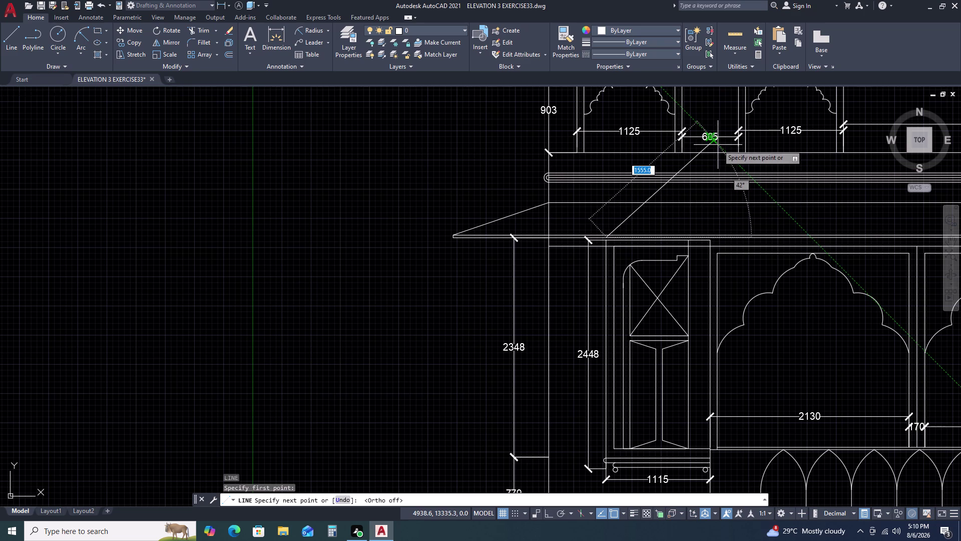
key(Escape)
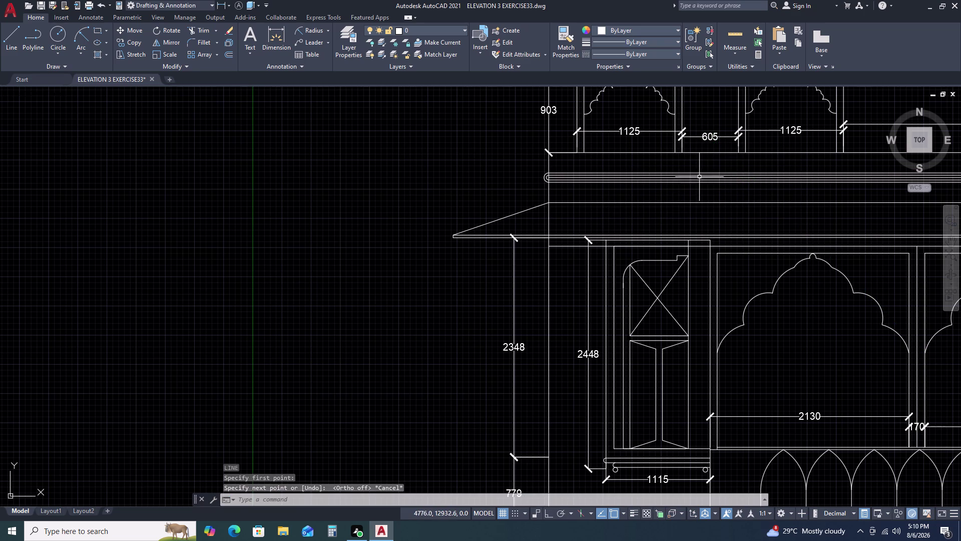
Draw a horizontal line starting under the 605 dimension.
text(L)
key(space)
scroll(up, 3)
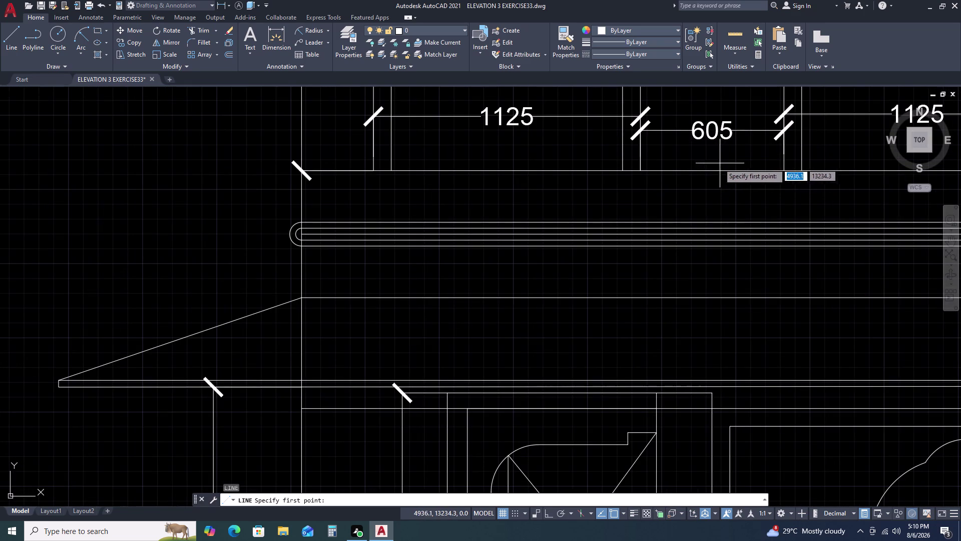
click(642, 170)
drag(642, 170, 648, 170)
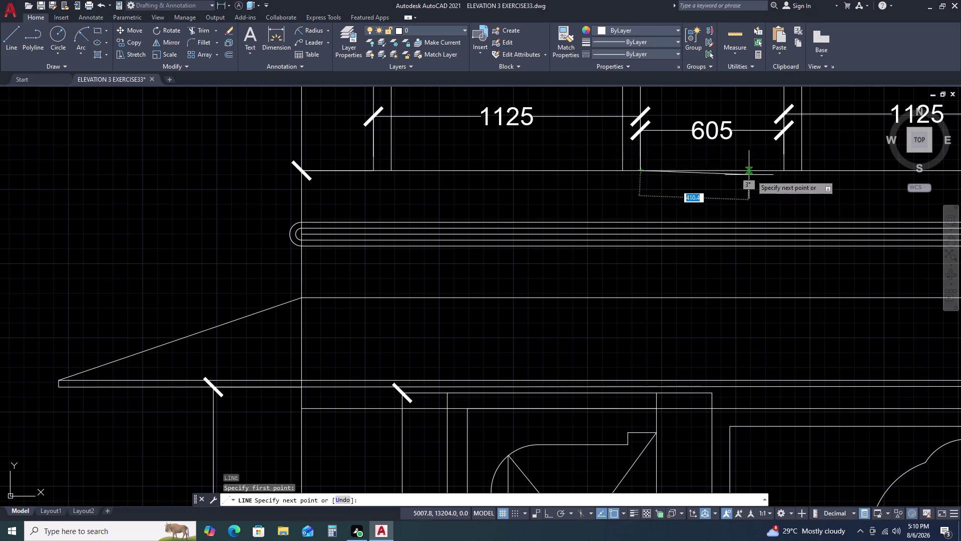
click(782, 170)
key(Escape)
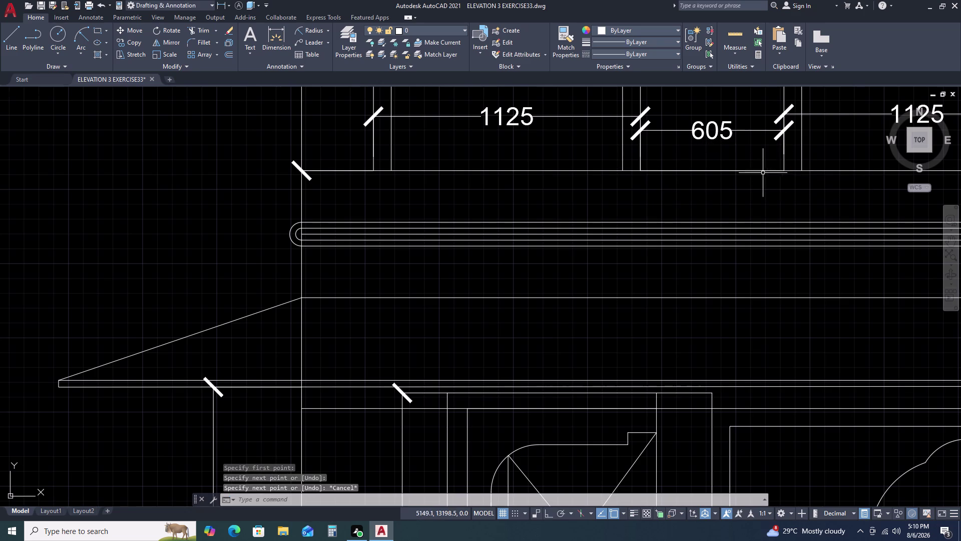
With Ortho on, draw a vertical line from the floor line below 605 across the rounded band.
text(L)
key(space)
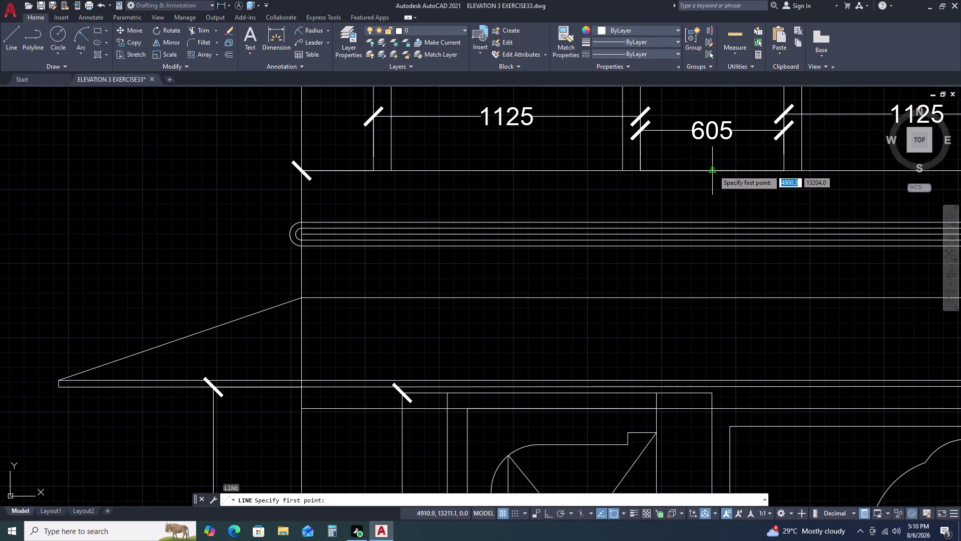
click(712, 170)
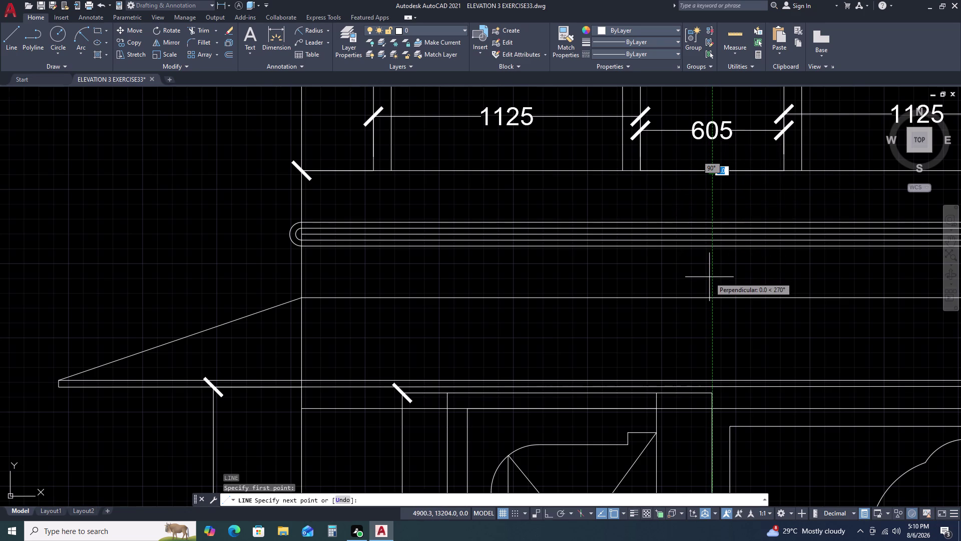
key(F8)
double_click(711, 281)
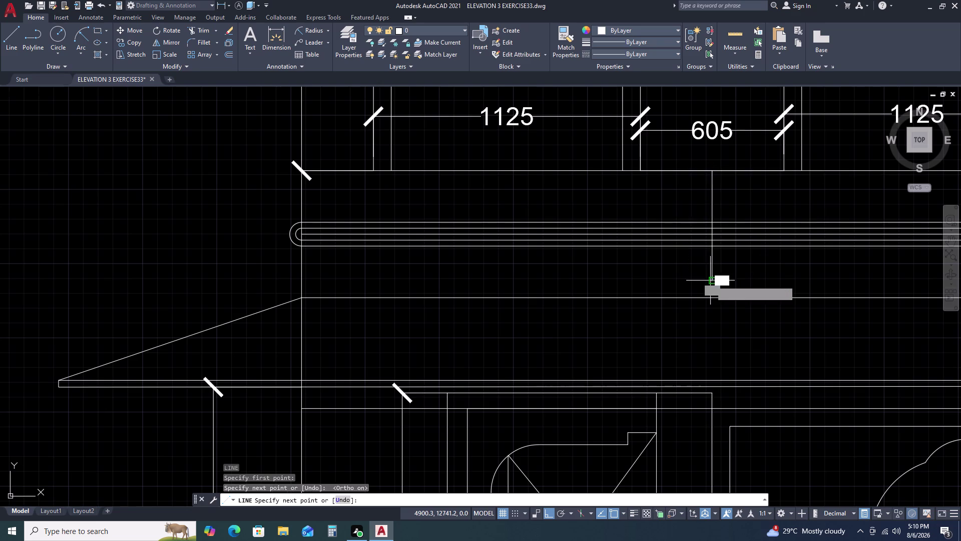
key(Escape)
scroll(down, 3)
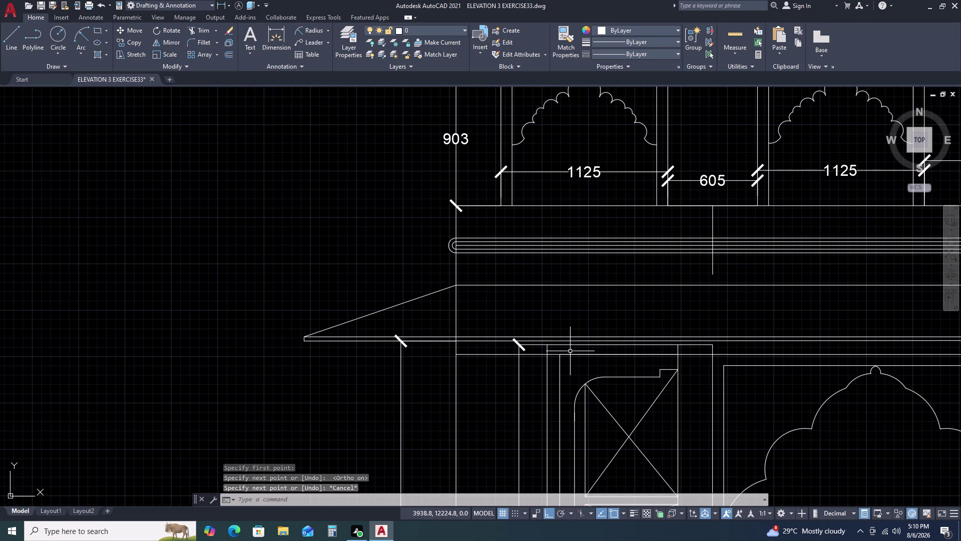
Draw another line from the lower eave to a point up and to the right.
text(L)
key(space)
scroll(up, 3)
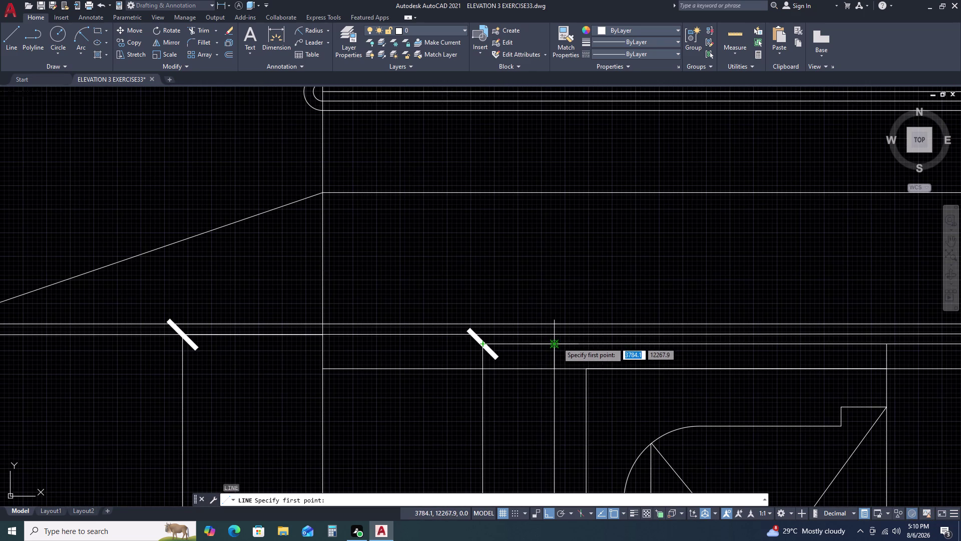
double_click(557, 344)
scroll(down, 3)
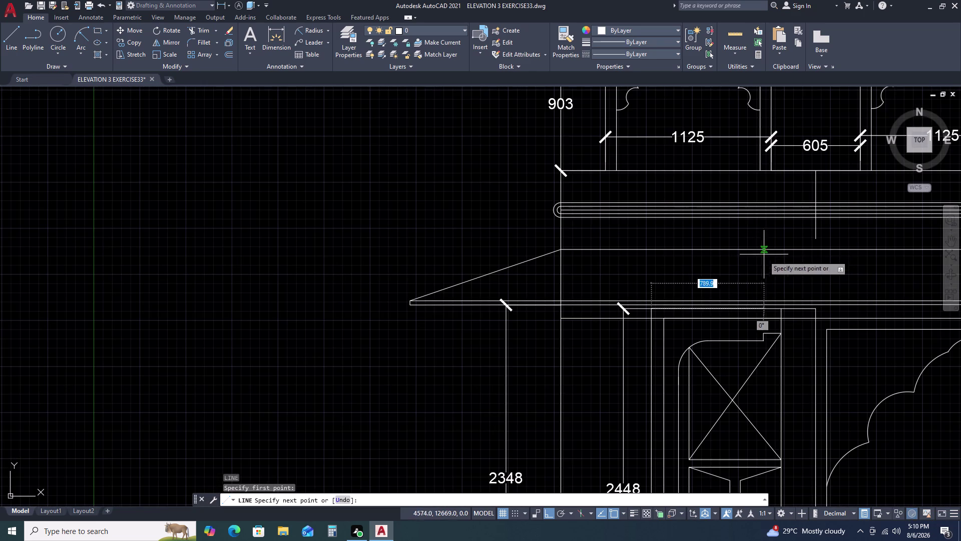
click(814, 221)
key(Escape)
scroll(down, 3)
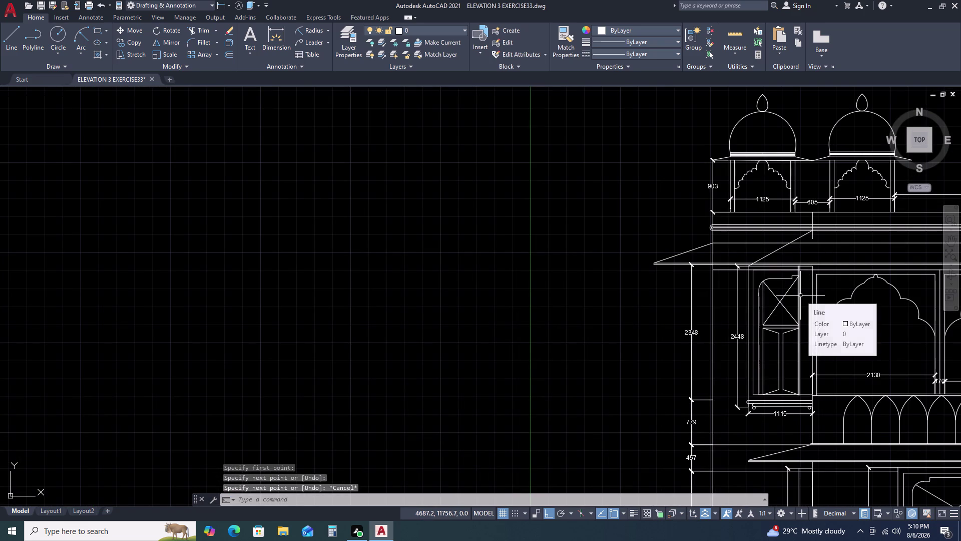
Try stretching the short vertical line's lower endpoint, then cancel.
scroll(up, 3)
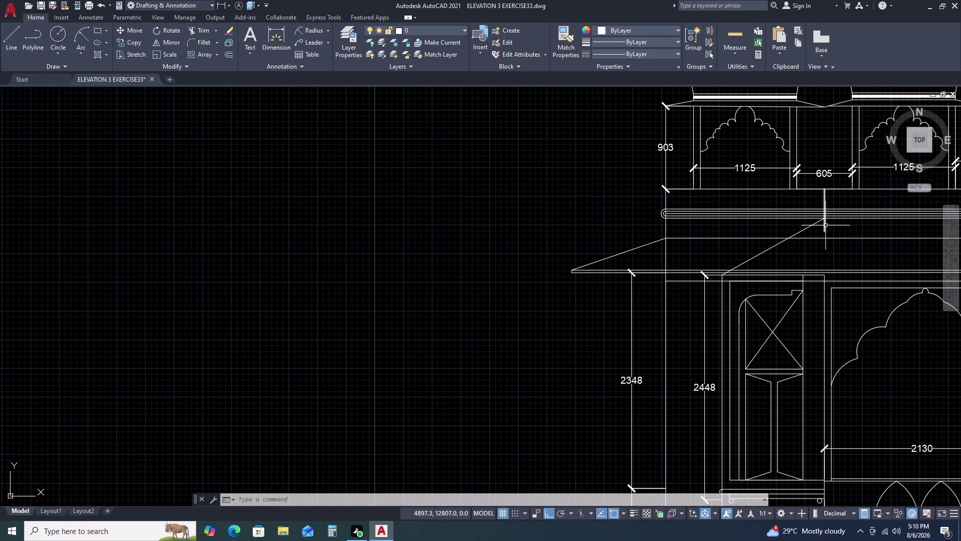
double_click(826, 226)
scroll(up, 3)
click(810, 246)
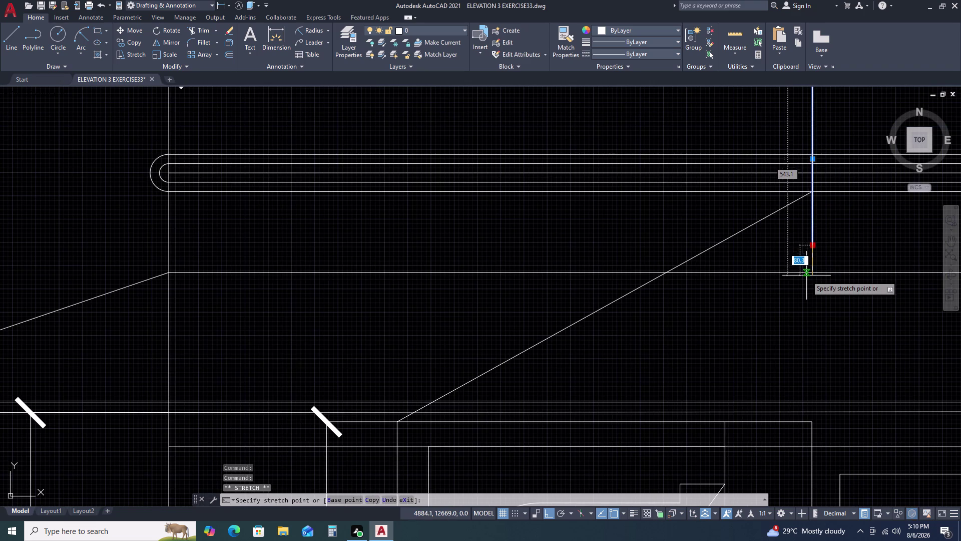
double_click(809, 273)
key(Escape)
Select the sloping roof line and try stretching its endpoint, then cancel.
click(772, 231)
click(760, 221)
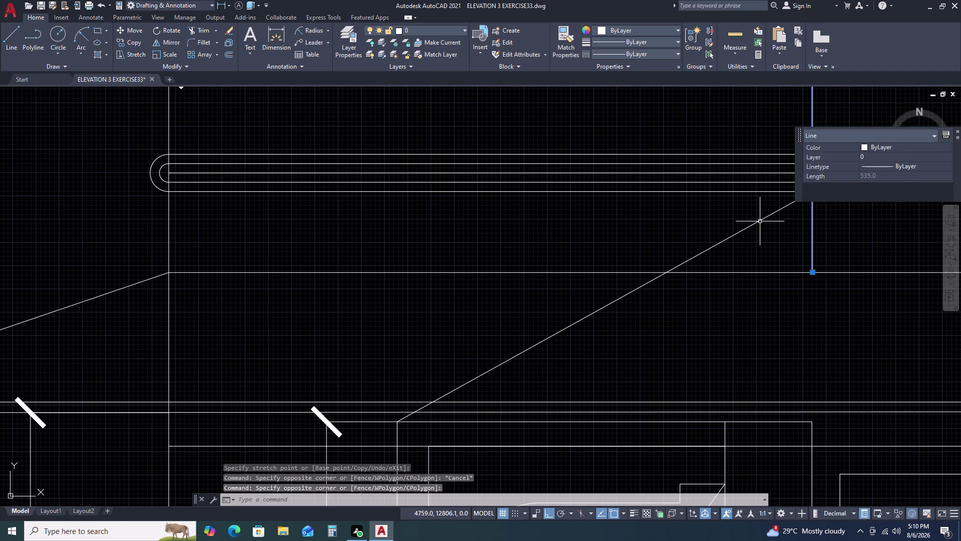
key(Escape)
click(760, 221)
middle_drag(783, 223, 542, 233)
middle_click(528, 234)
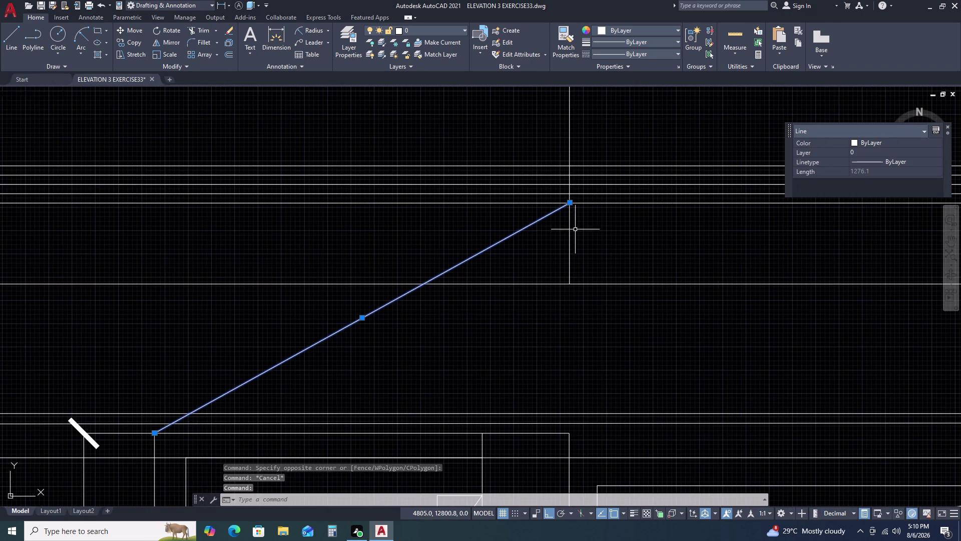
scroll(up, 3)
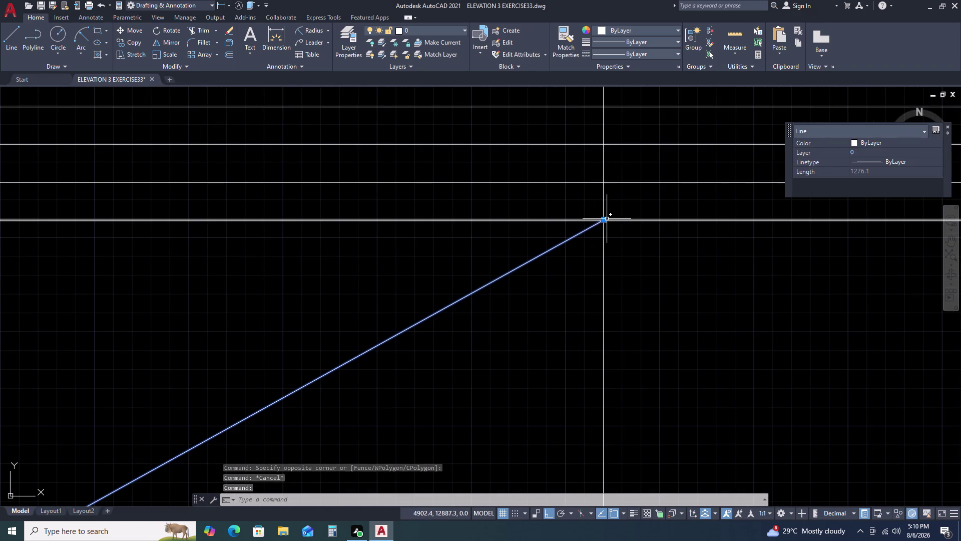
double_click(605, 219)
scroll(down, 3)
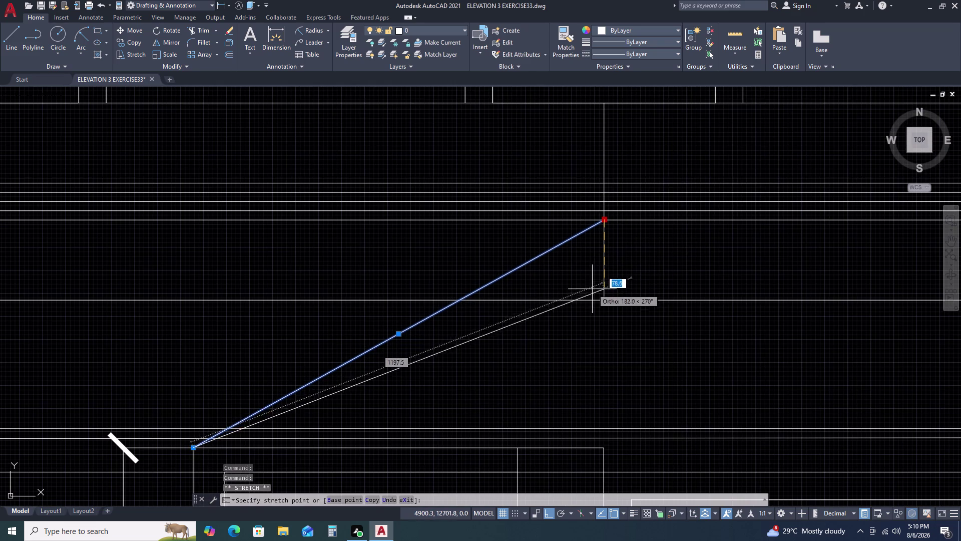
double_click(606, 299)
scroll(down, 3)
key(Escape)
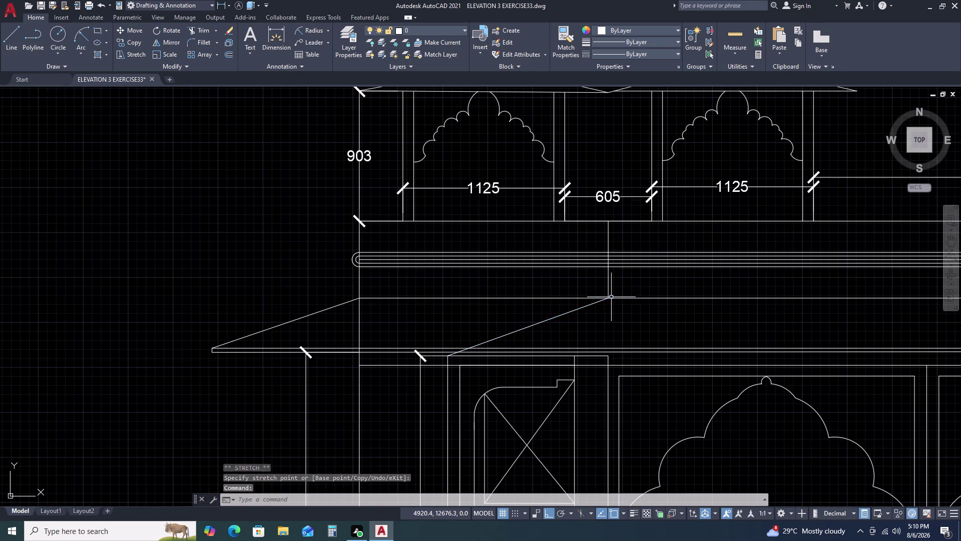
Delete the short vertical line below the 605 dimension.
click(618, 284)
click(598, 276)
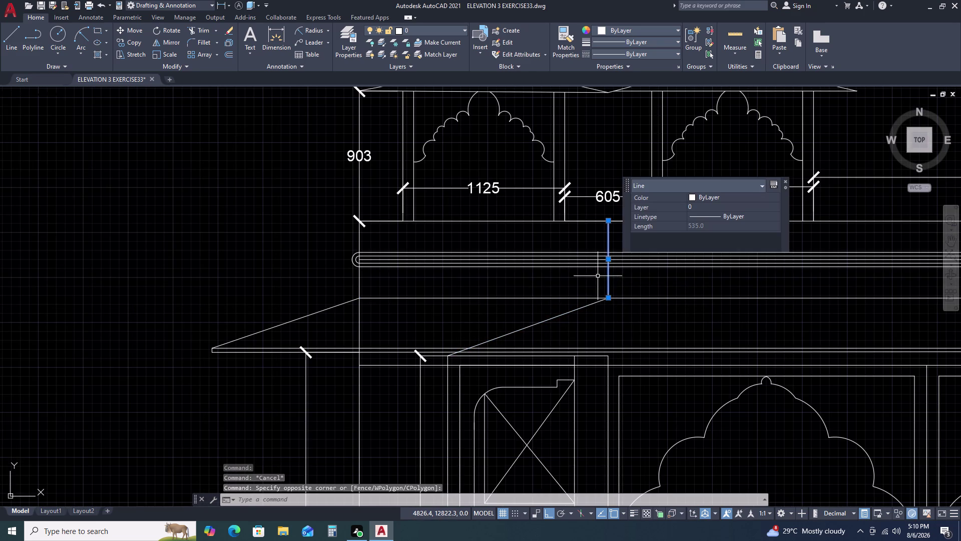
key(Delete)
click(600, 221)
key(Delete)
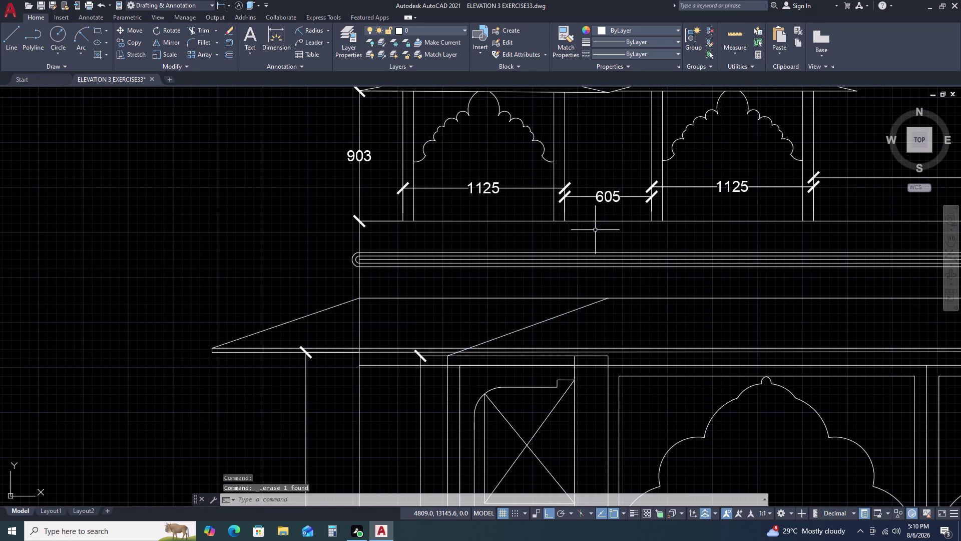
scroll(down, 3)
middle_drag(622, 286, 582, 256)
scroll(down, 3)
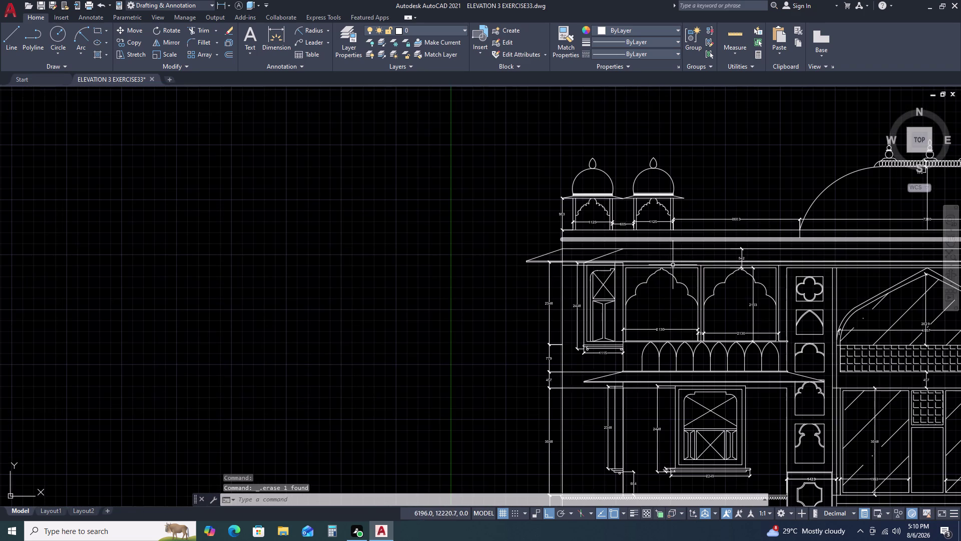
key(space)
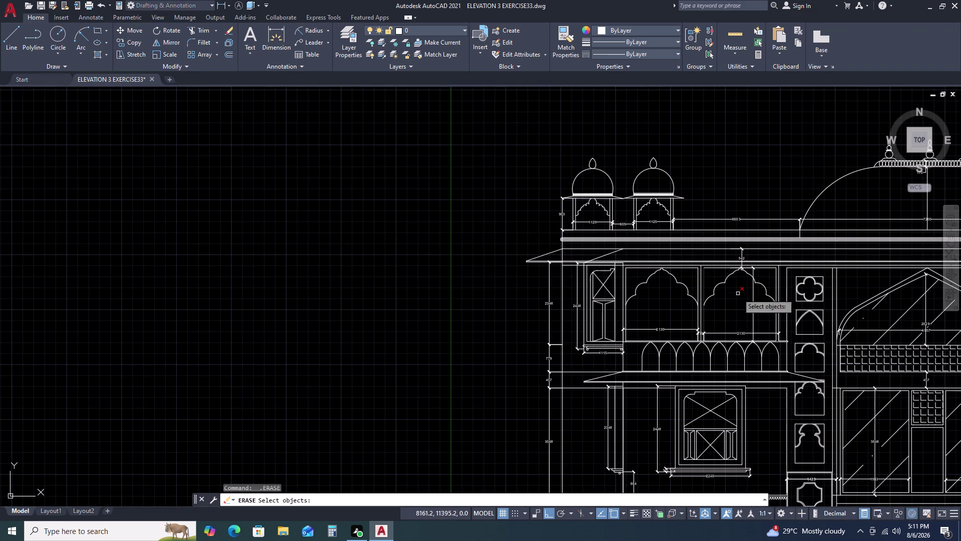
Cancel Erase and draw a line from near the 542 dimension to the right arch's top.
key(Escape)
key(Escape)
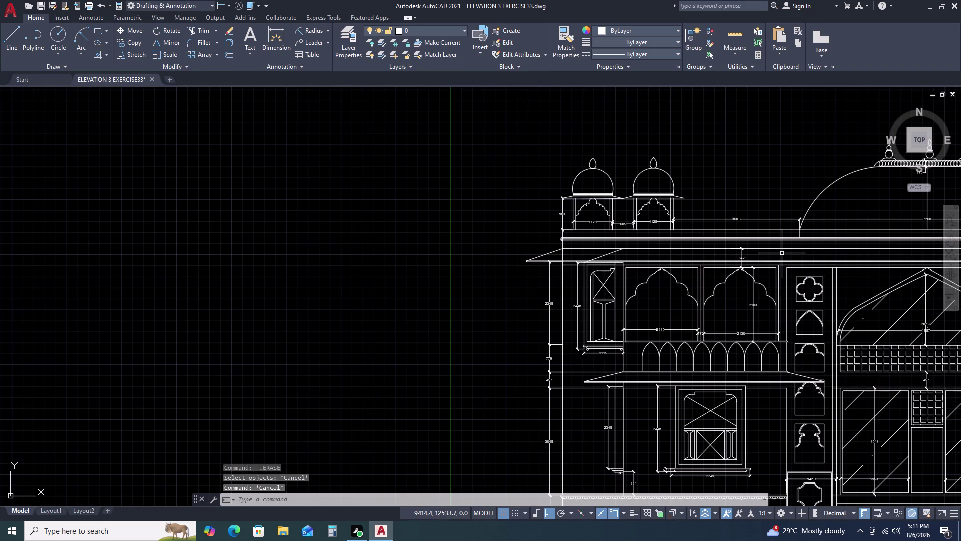
text(L)
key(space)
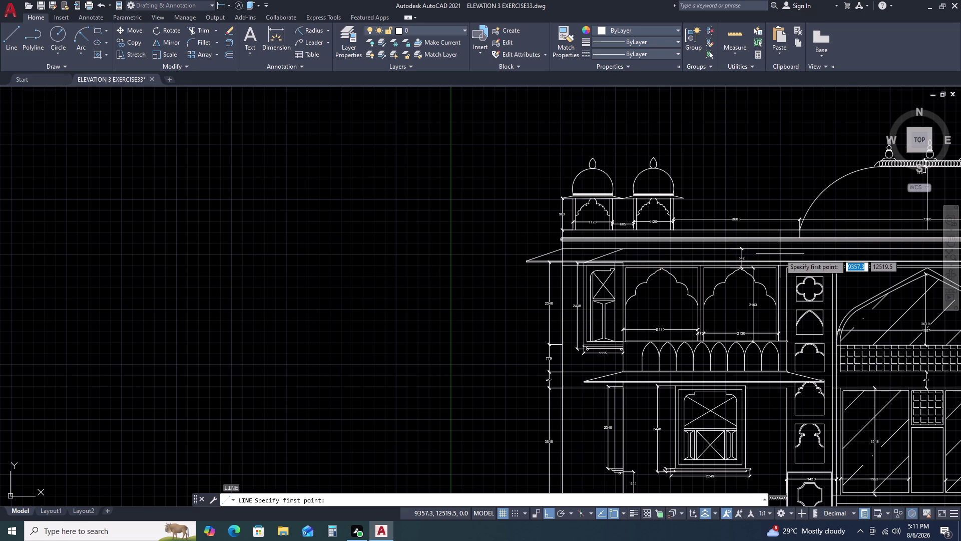
scroll(up, 3)
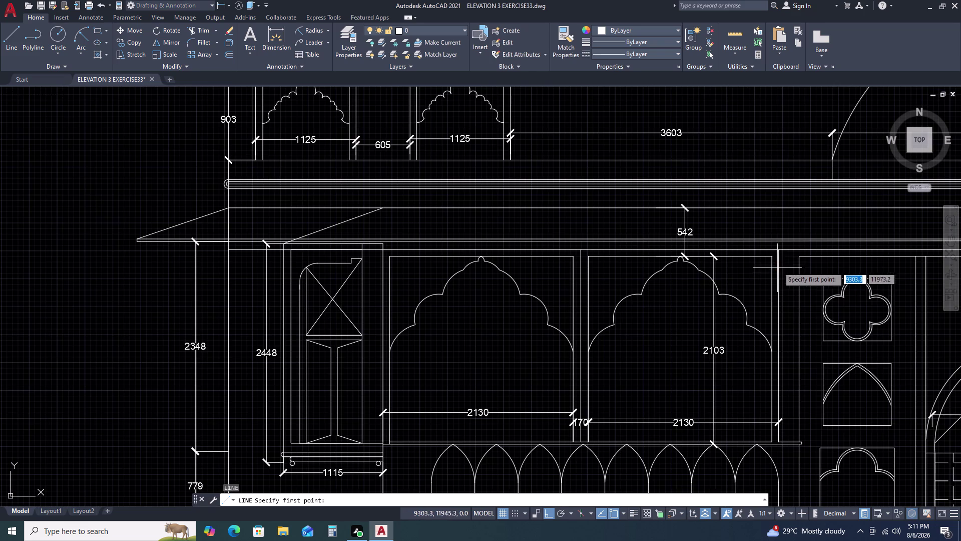
click(780, 189)
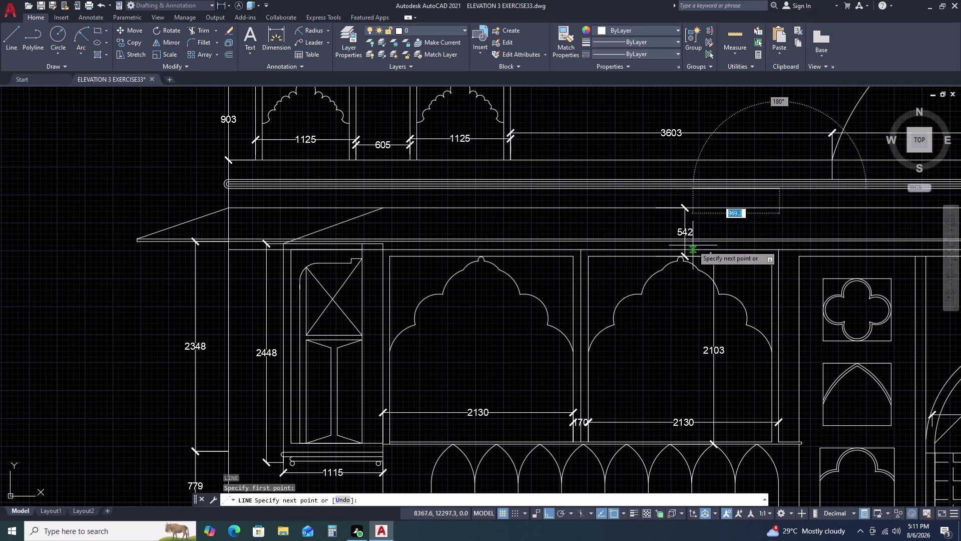
scroll(up, 3)
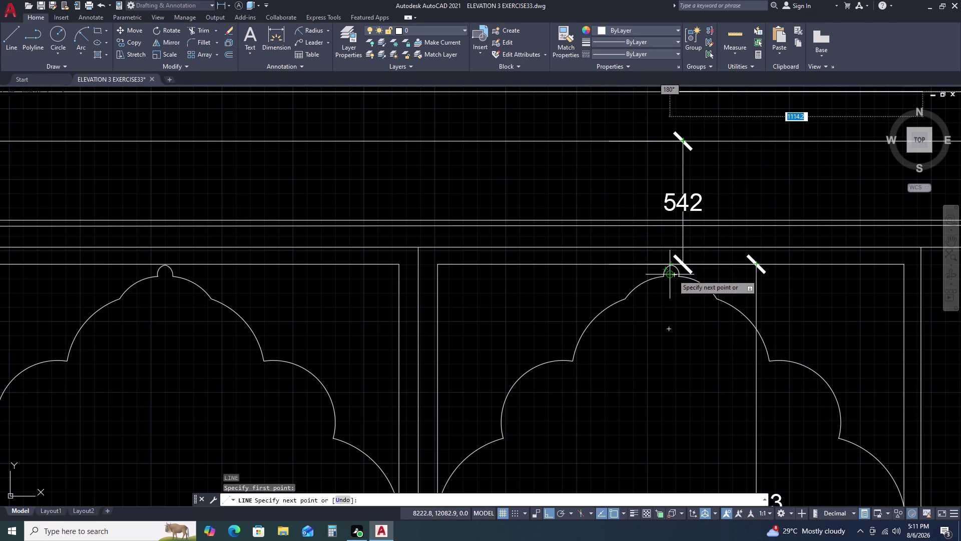
click(668, 220)
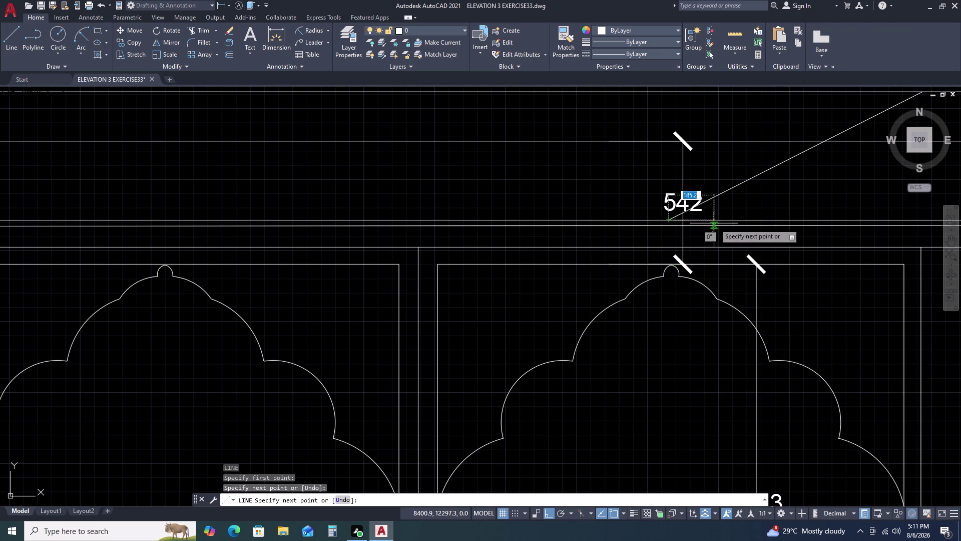
key(Escape)
scroll(down, 3)
scroll(down, 3)
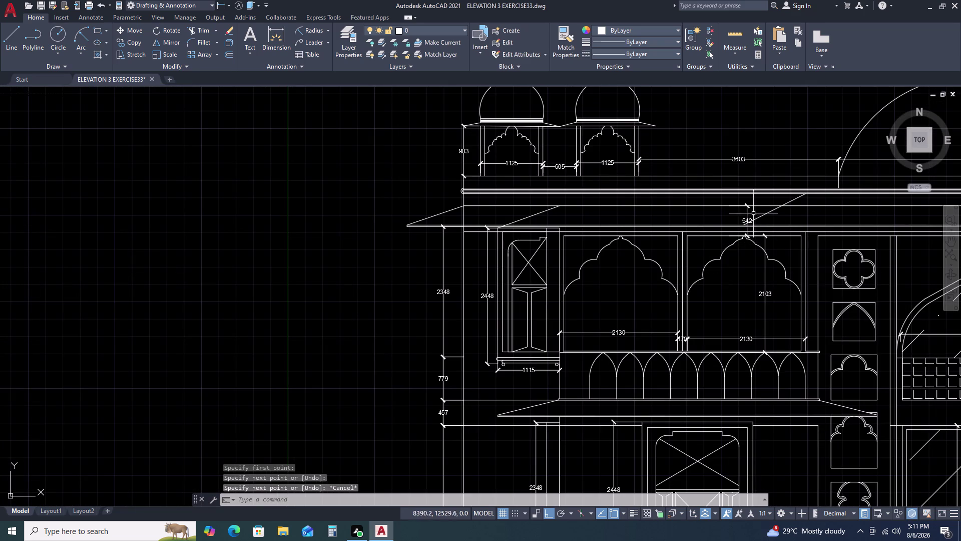
Drag the 542 dimension leftward and exit its text editor.
scroll(up, 3)
click(754, 218)
click(724, 217)
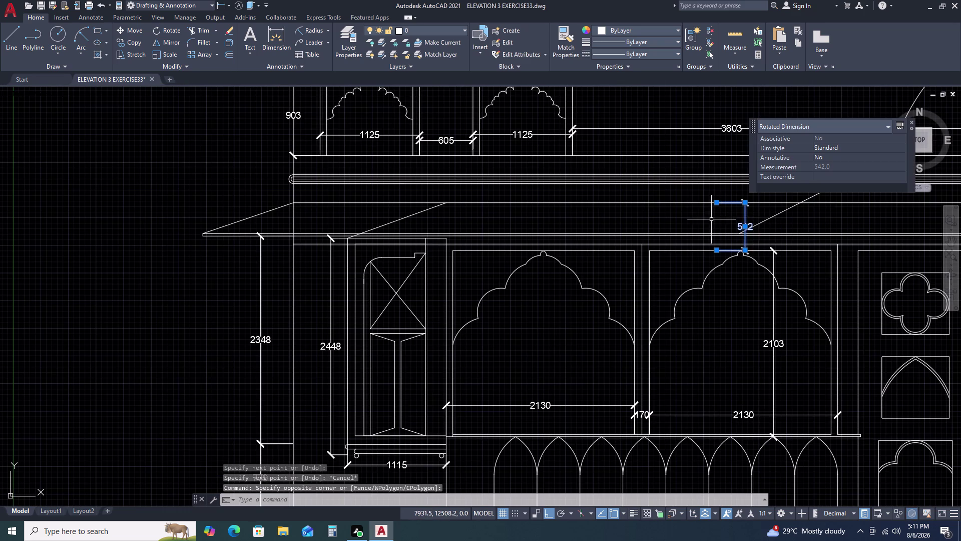
click(745, 227)
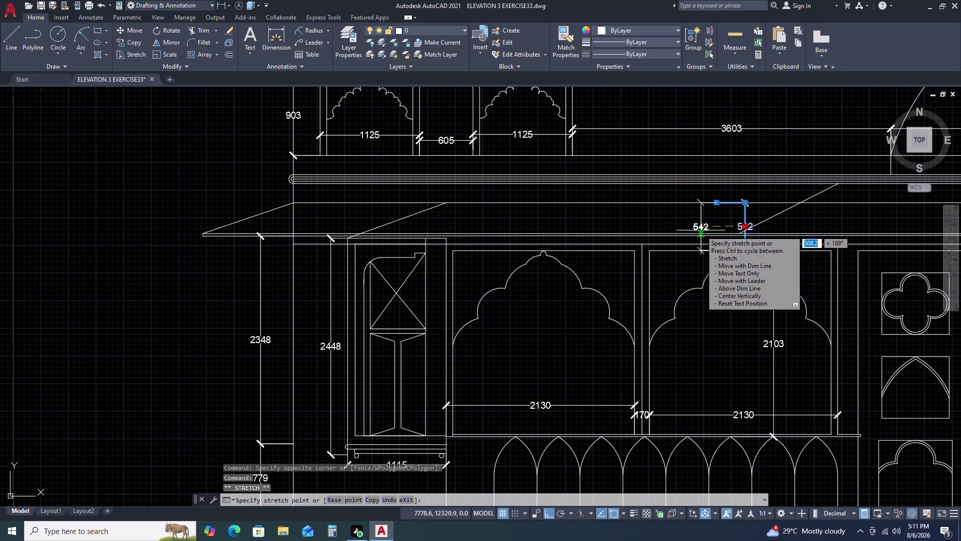
double_click(712, 231)
key(Escape)
scroll(down, 3)
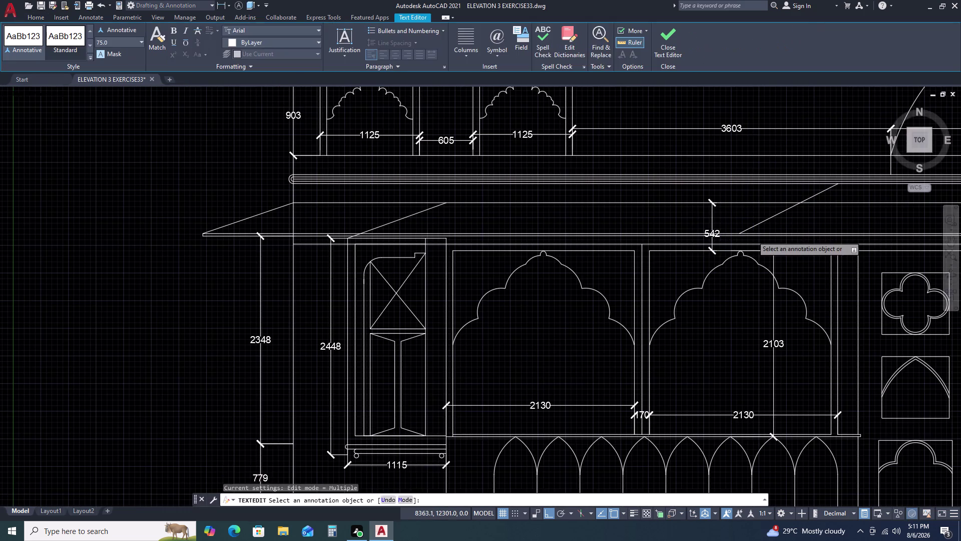
key(Escape)
key(Escape)
Reselect the 542 value, cancel the move, and pan out to the full elevation.
scroll(up, 3)
scroll(up, 3)
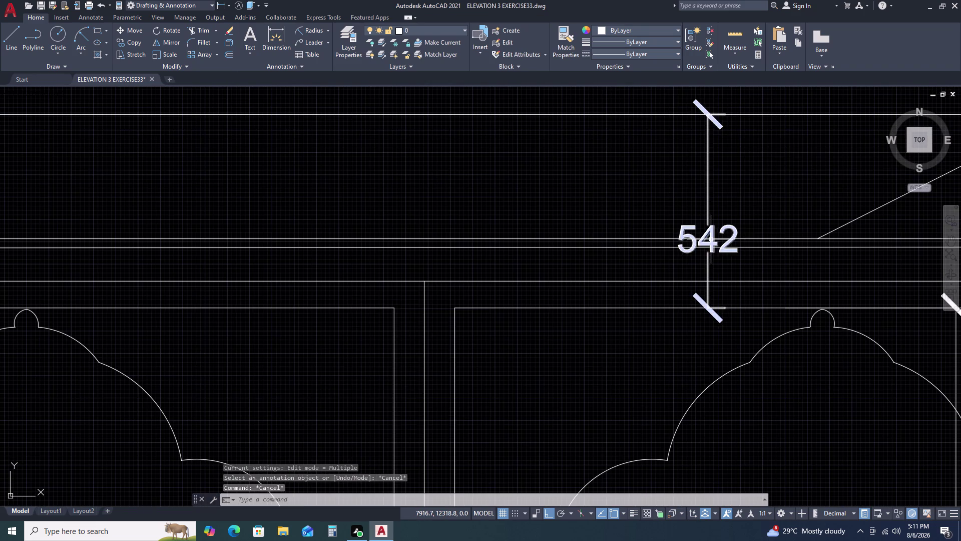
click(711, 239)
click(710, 239)
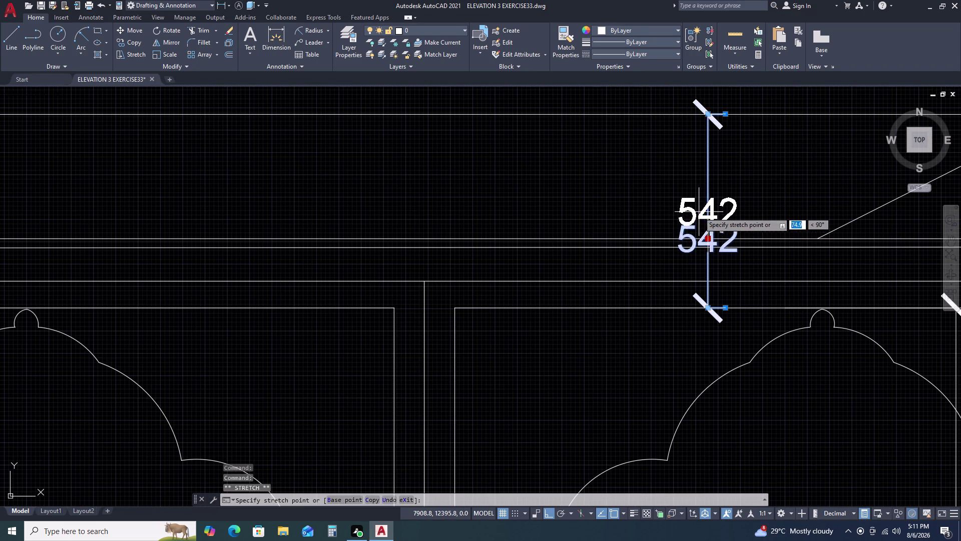
click(699, 211)
key(Escape)
scroll(down, 3)
middle_drag(753, 226, 609, 228)
scroll(down, 3)
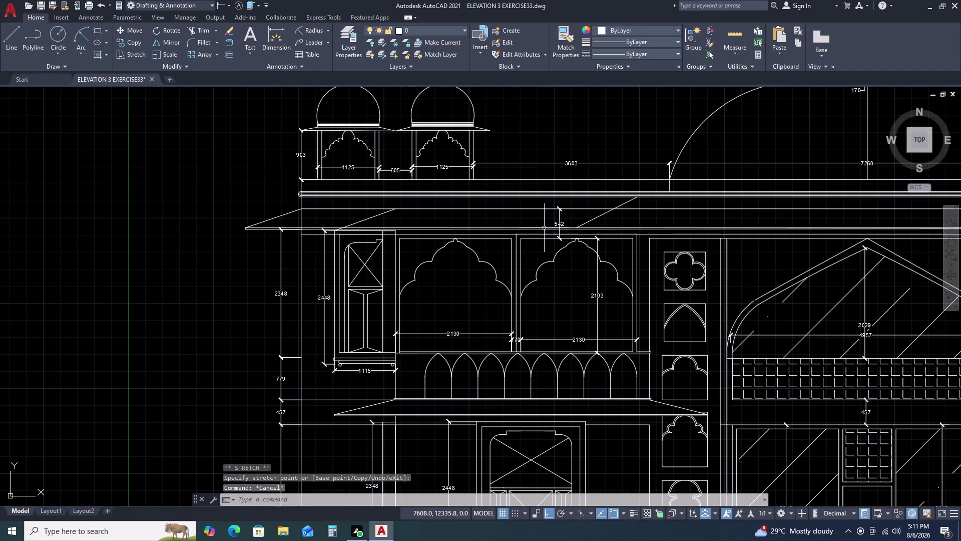
scroll(down, 3)
middle_drag(762, 229, 738, 235)
middle_drag(674, 243, 644, 246)
middle_drag(617, 246, 604, 245)
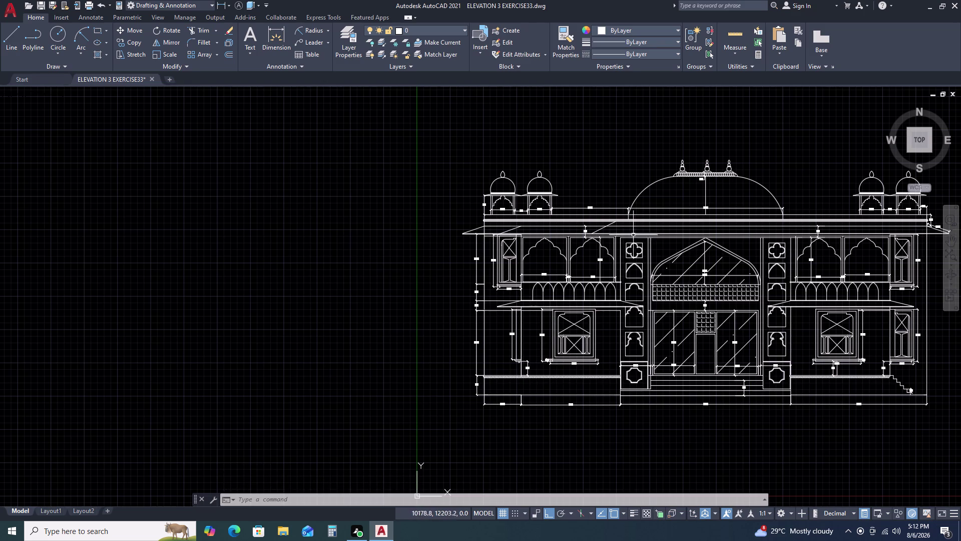
Delete the sloping line beside 542, then start a new line and cancel it.
scroll(up, 3)
click(590, 223)
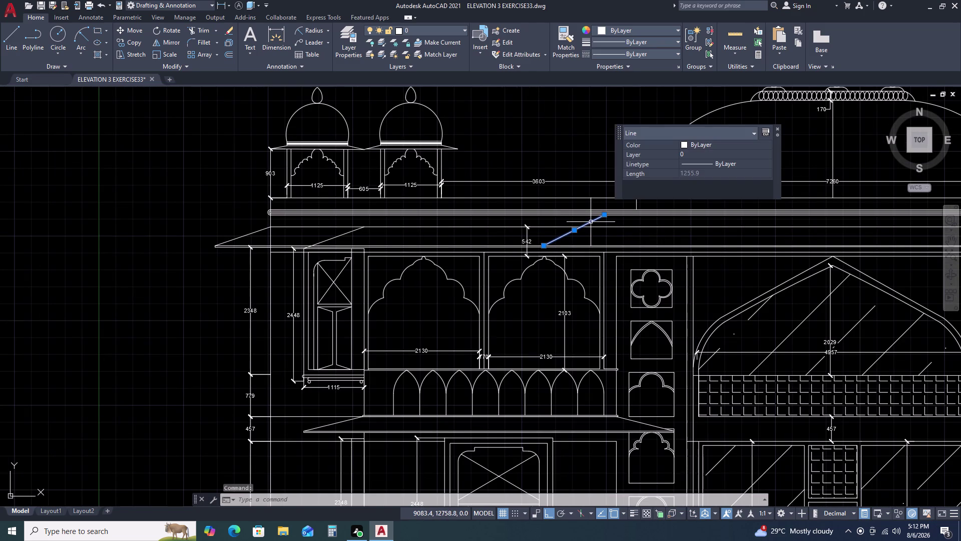
key(Delete)
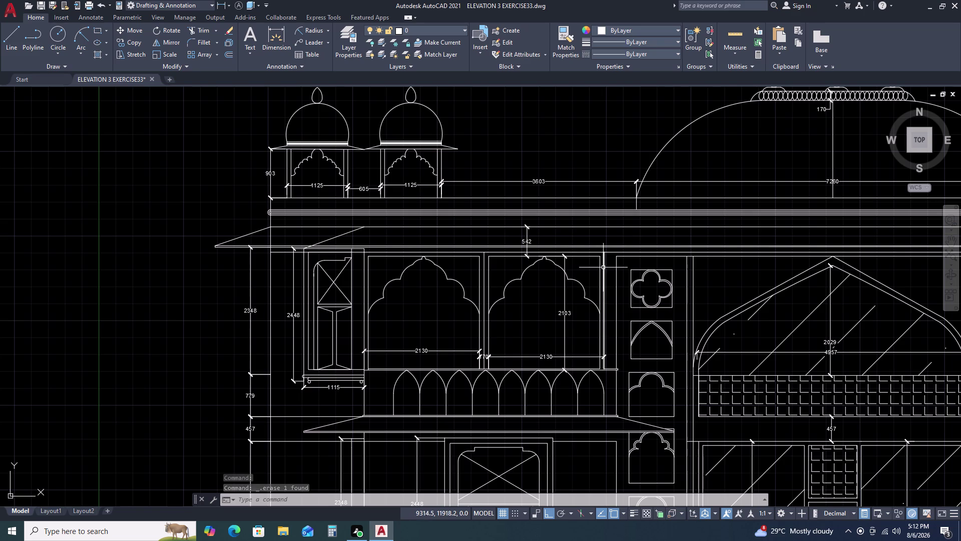
text(L)
key(space)
drag(603, 252, 604, 244)
scroll(up, 3)
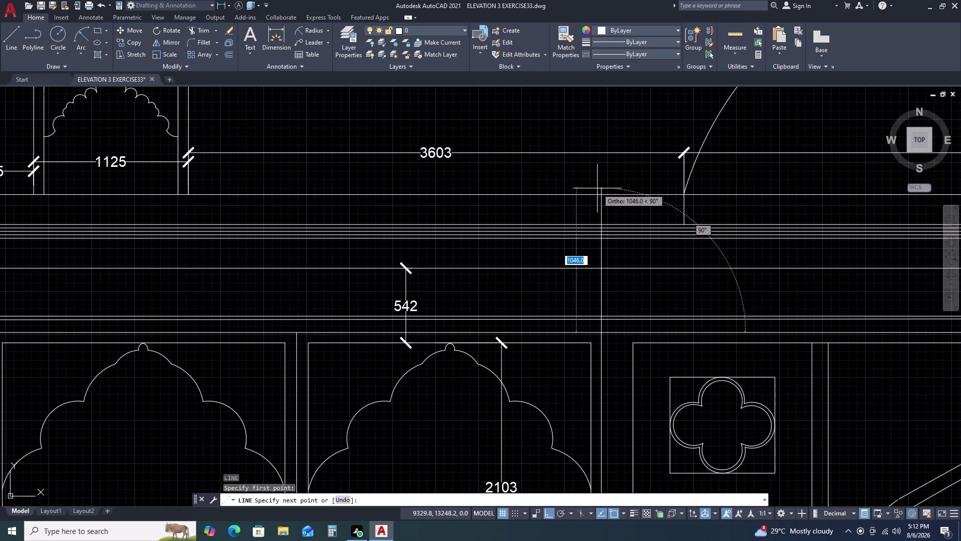
scroll(down, 3)
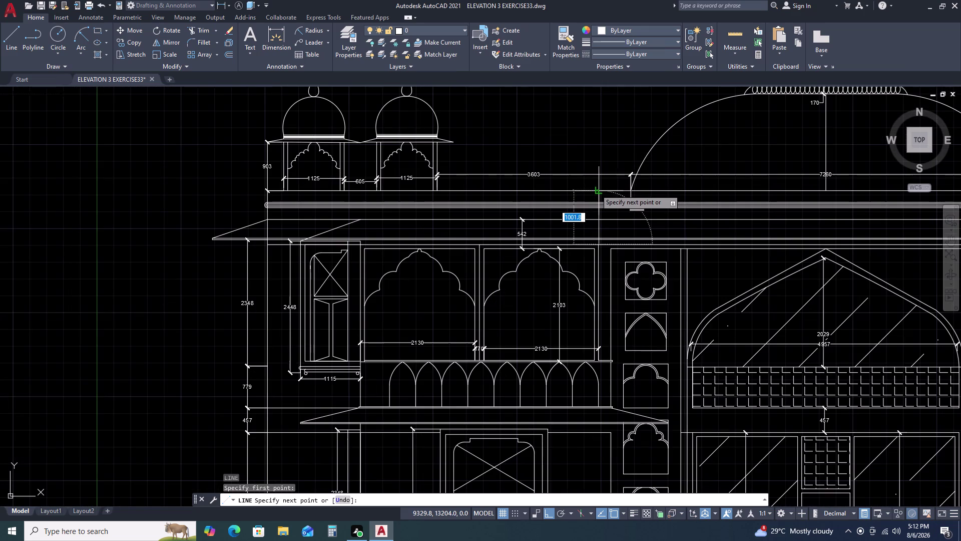
scroll(up, 3)
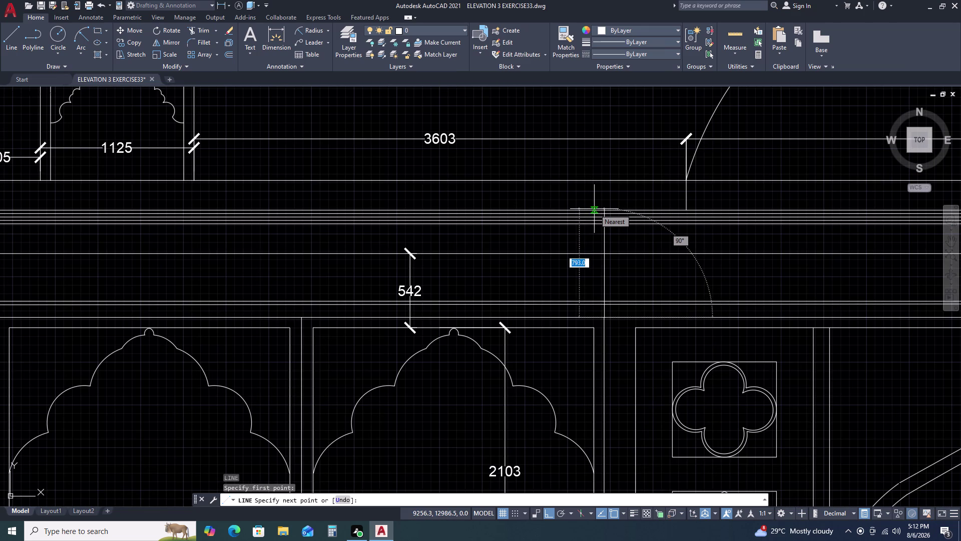
scroll(down, 3)
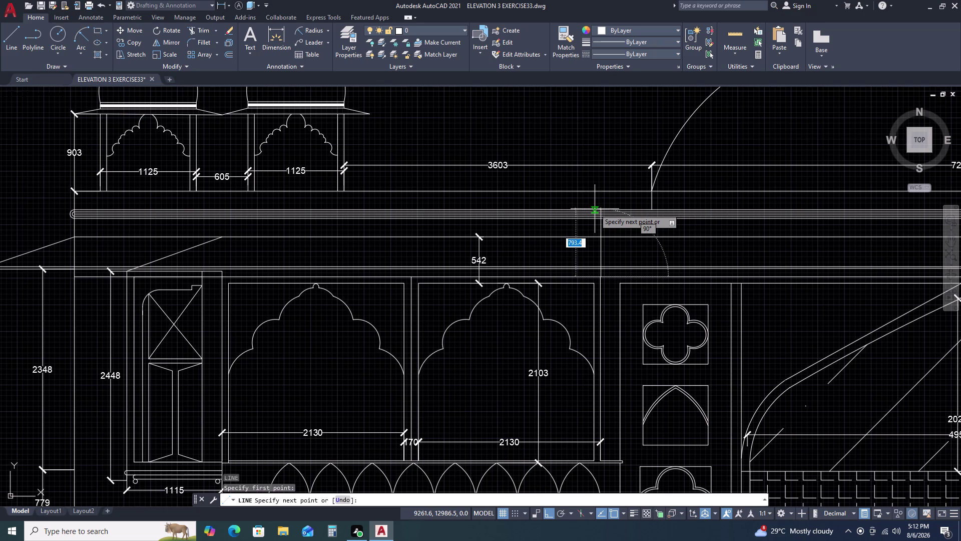
click(600, 191)
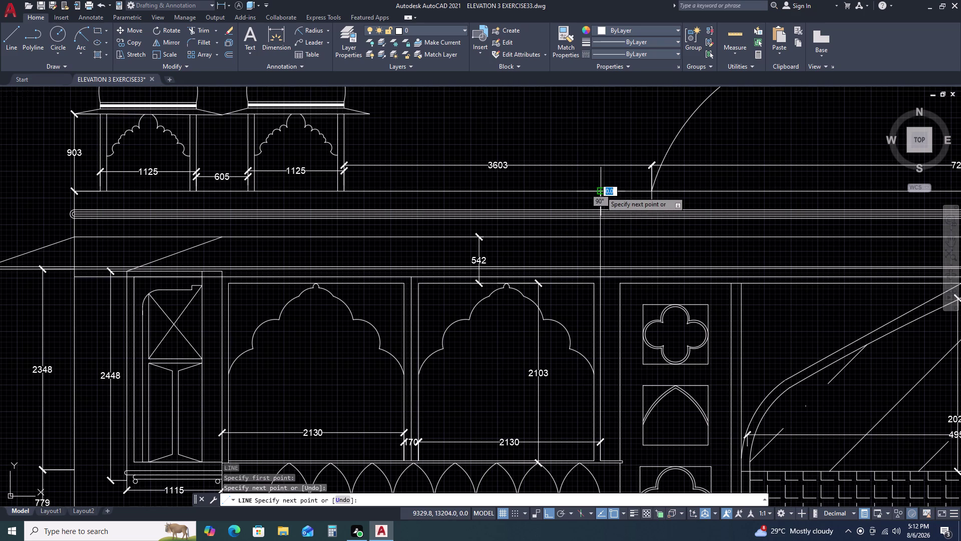
key(Escape)
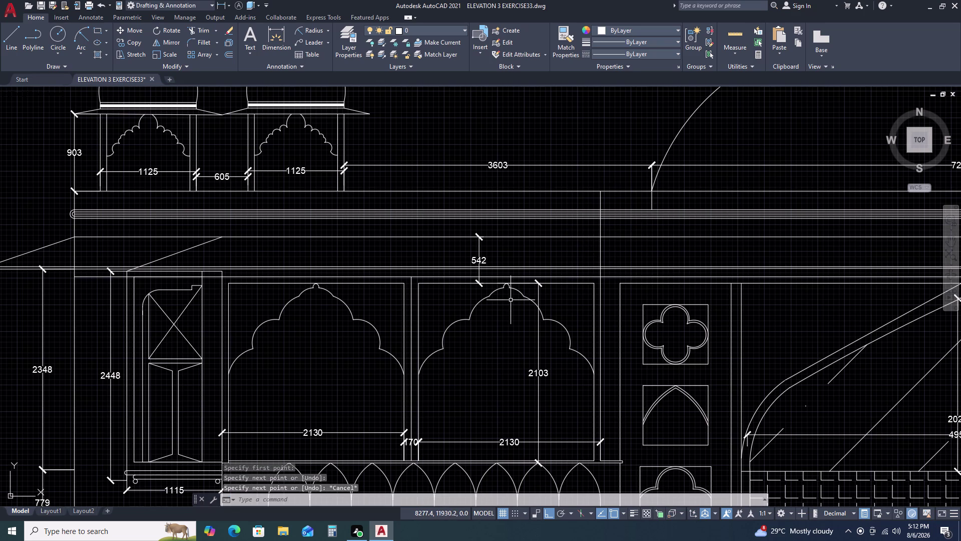
Draw a line from the arch's top knob to the corner above right.
key(l)
key(space)
scroll(up, 3)
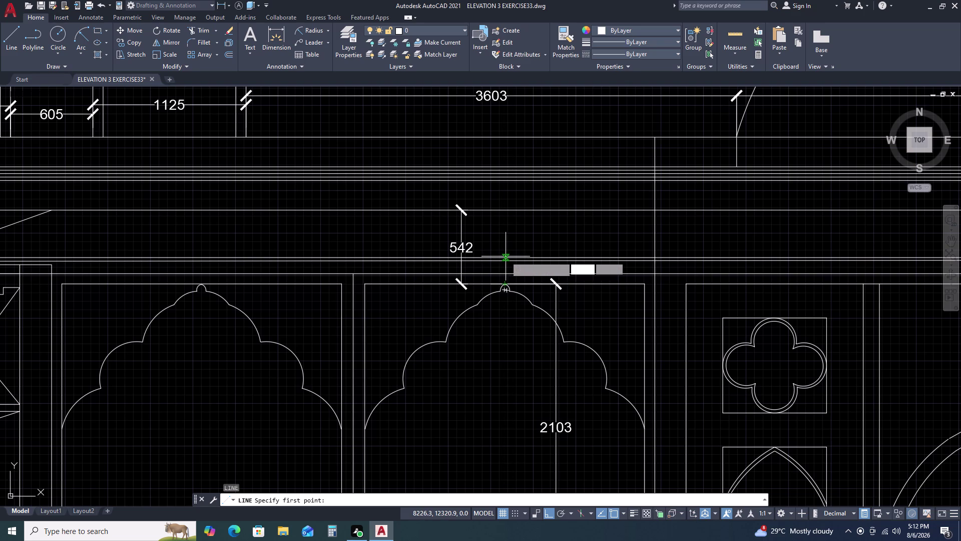
scroll(up, 3)
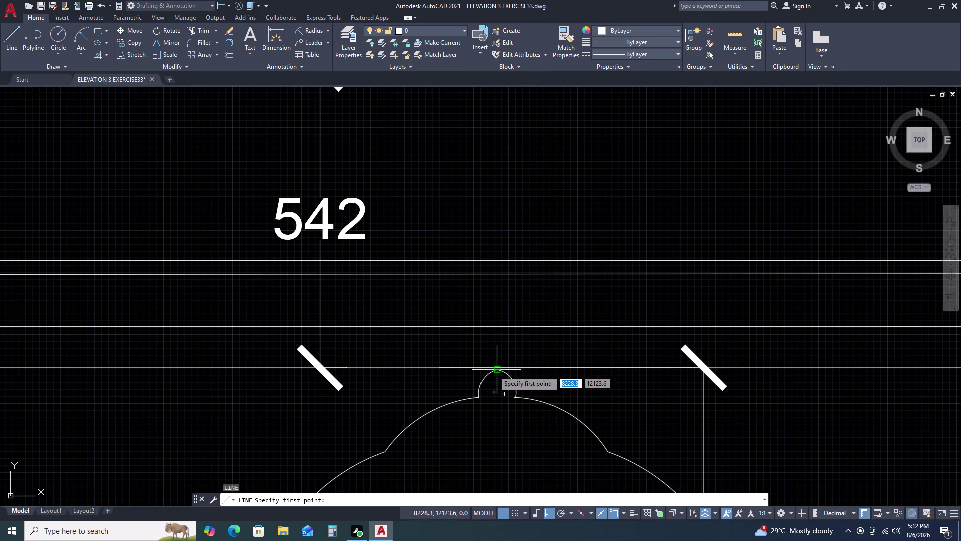
double_click(498, 261)
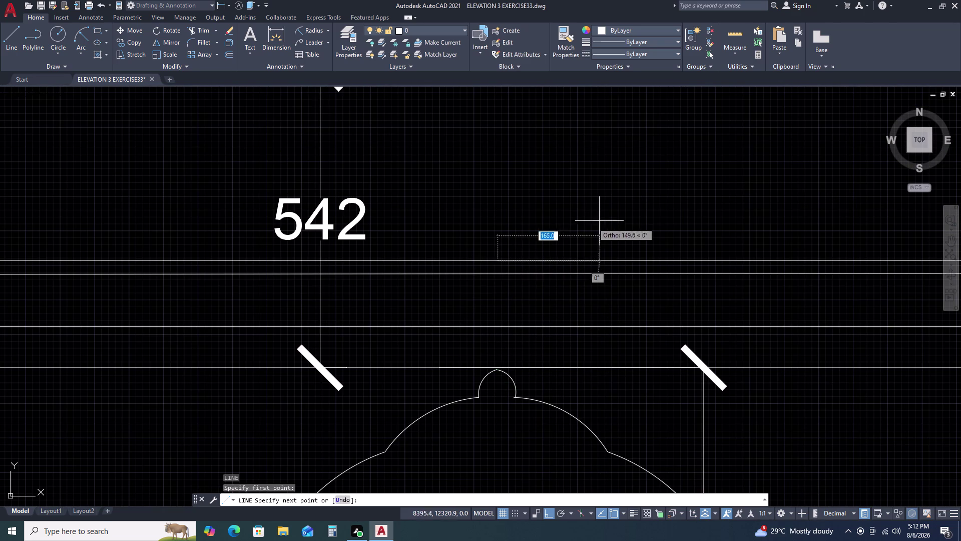
scroll(down, 3)
middle_drag(739, 192, 633, 239)
middle_click(587, 260)
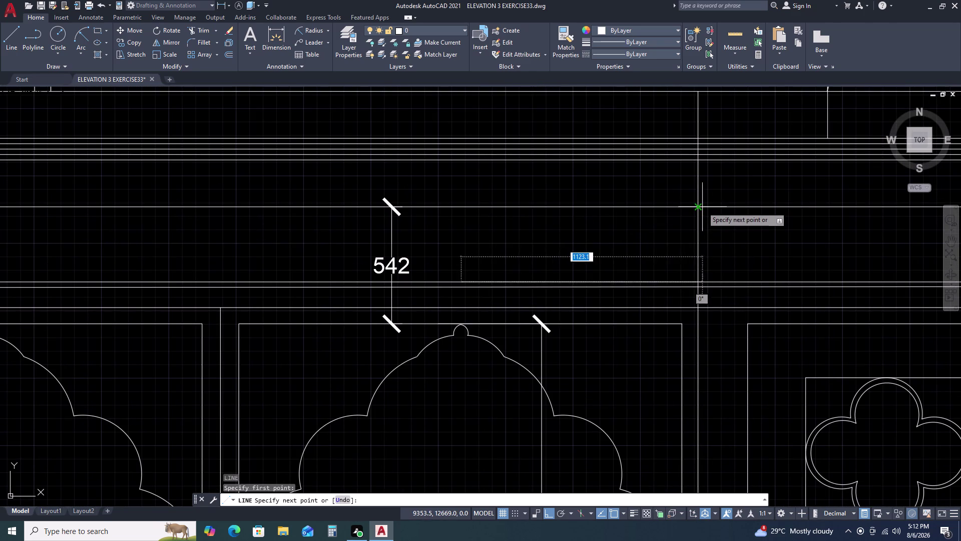
click(699, 207)
key(Escape)
scroll(down, 3)
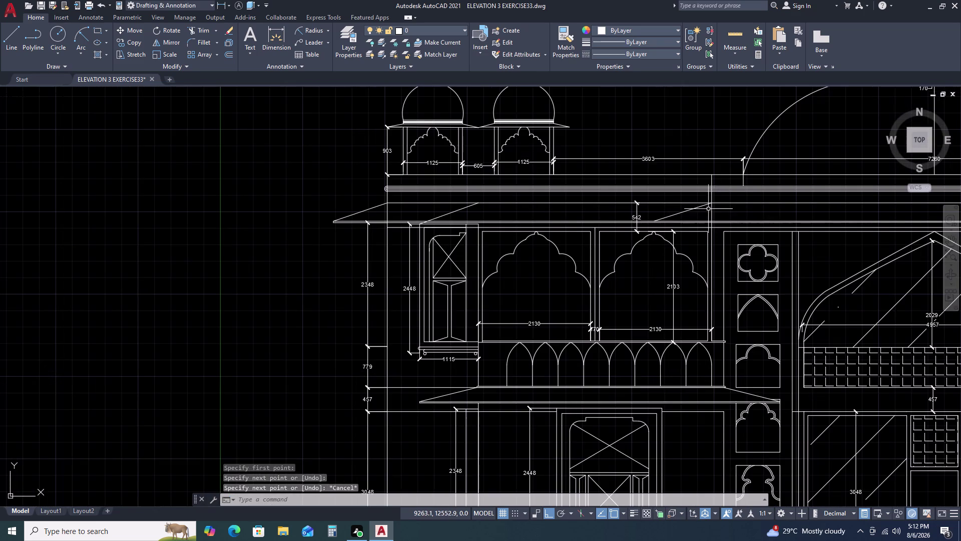
scroll(up, 3)
Trim the line ends near the 542 dimension with a fence.
text(TR)
key(space)
drag(730, 218, 725, 221)
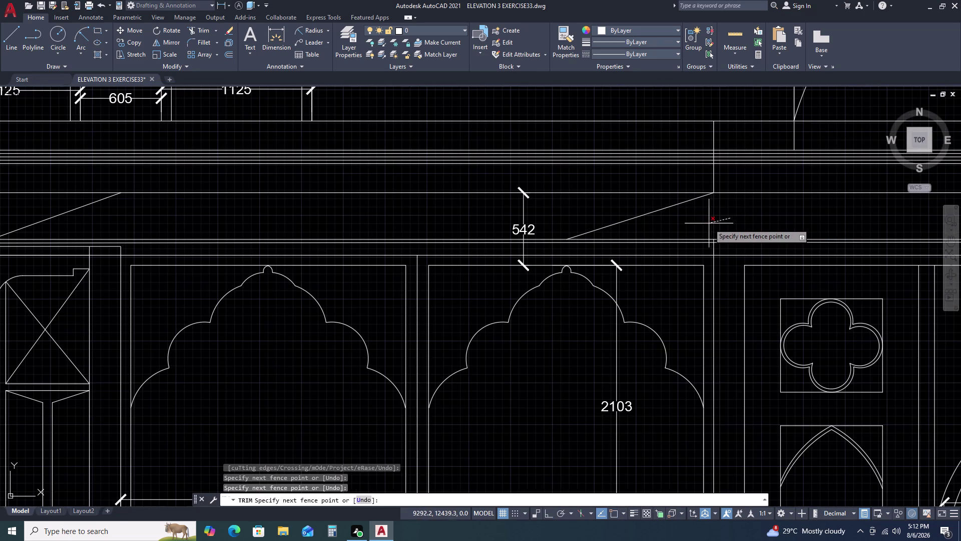
double_click(704, 224)
scroll(down, 3)
key(Escape)
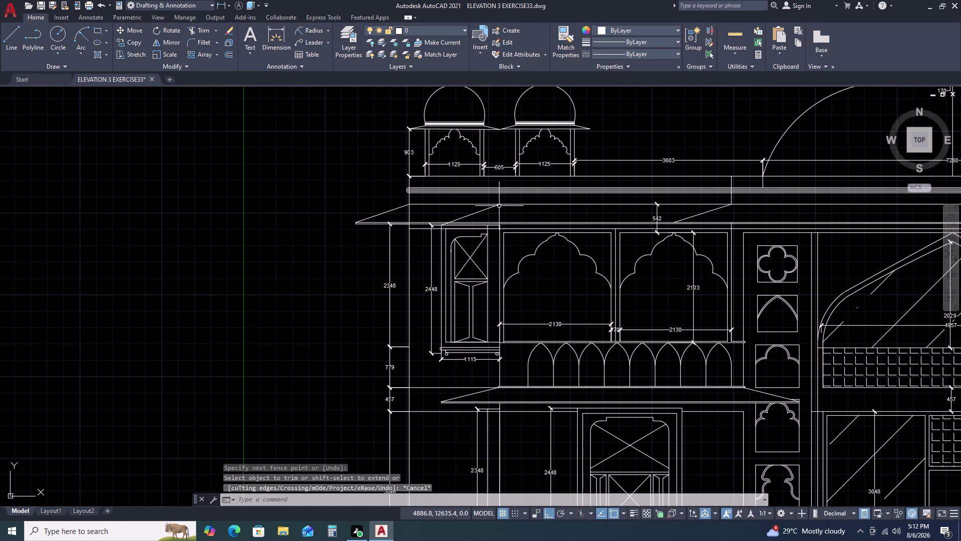
Draw a line from beneath the 605 dimension to the cornice.
text(L)
key(space)
click(498, 204)
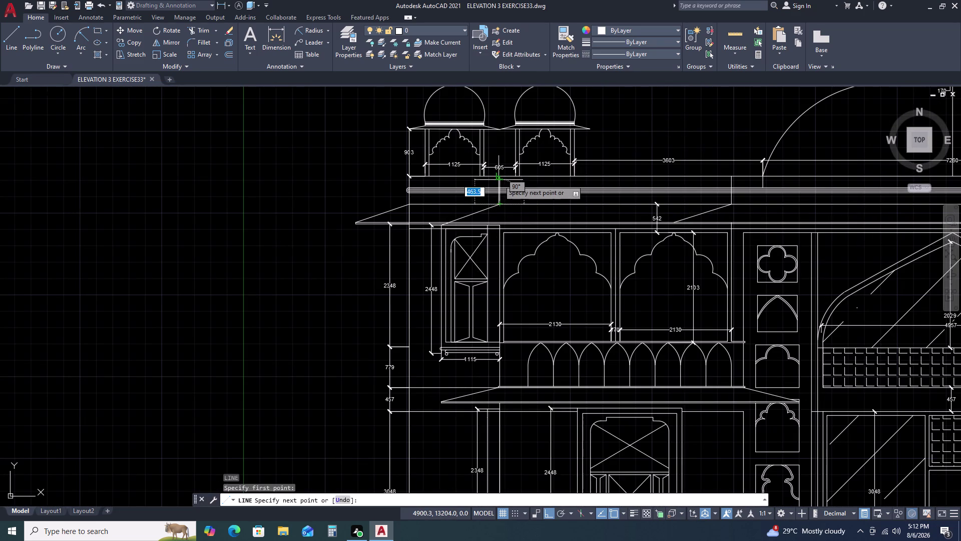
double_click(499, 177)
key(Escape)
scroll(down, 3)
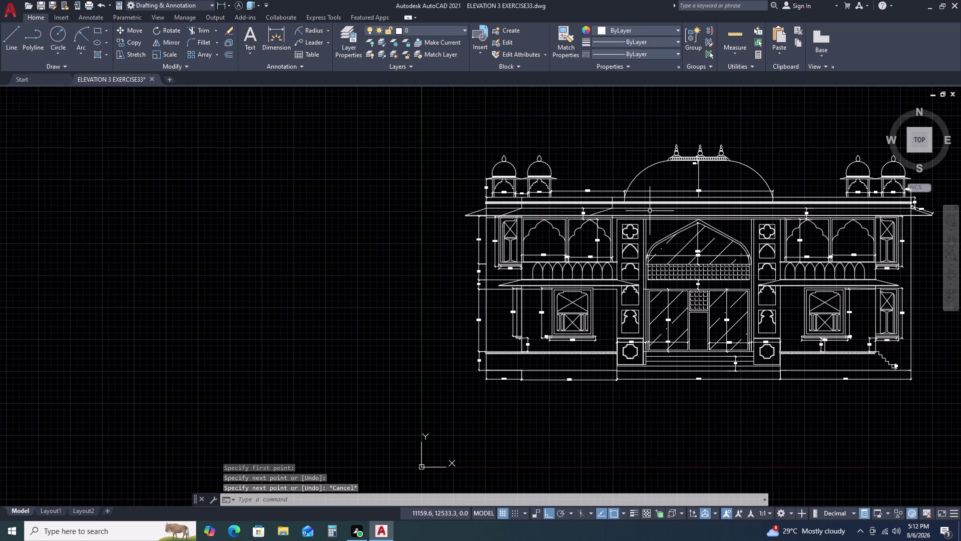
Select only the three new leader lines beside the 605 and 542 dimensions.
scroll(up, 3)
middle_drag(716, 205, 520, 209)
scroll(down, 3)
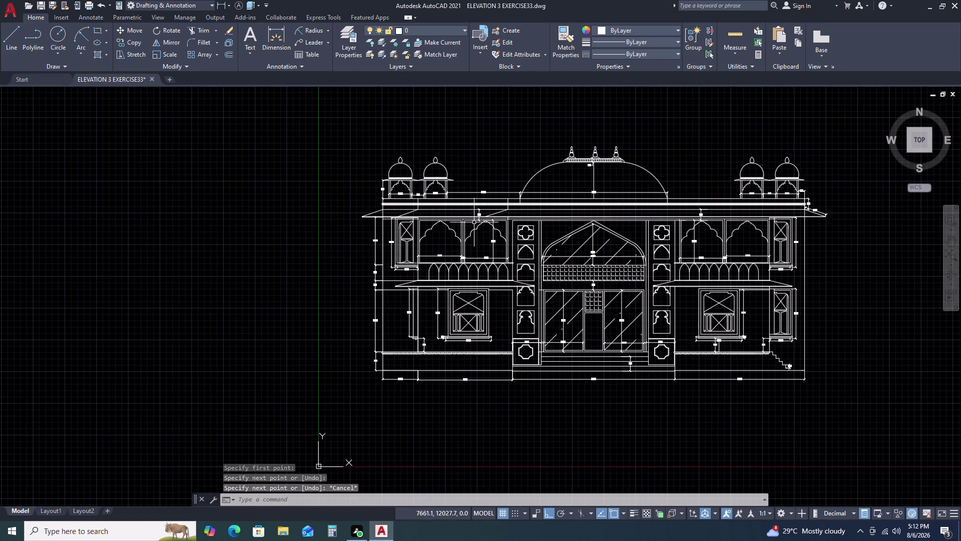
scroll(up, 3)
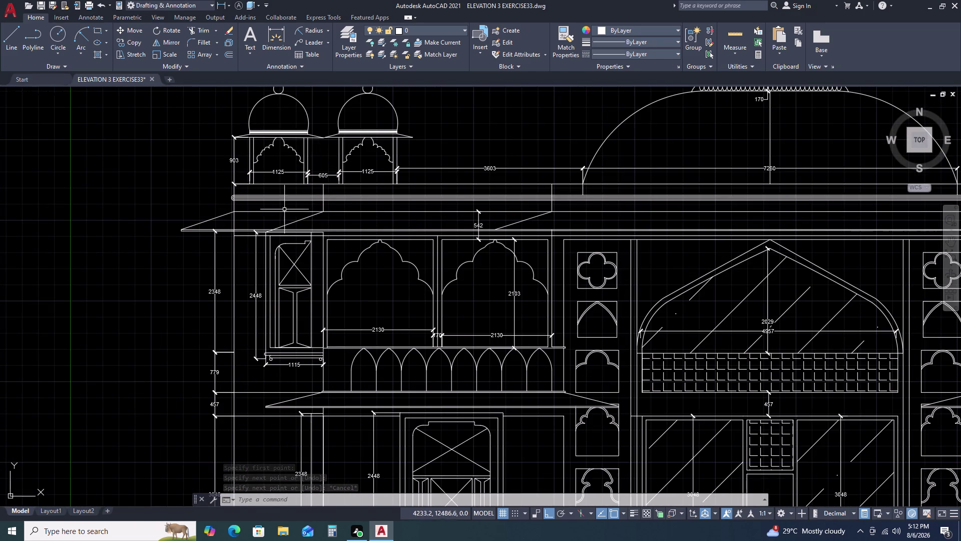
click(217, 172)
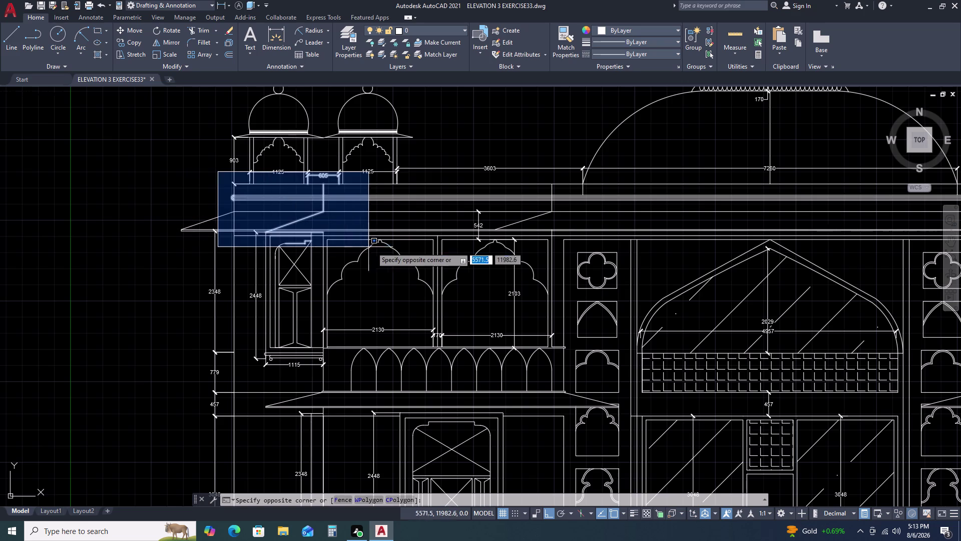
click(564, 230)
scroll(up, 3)
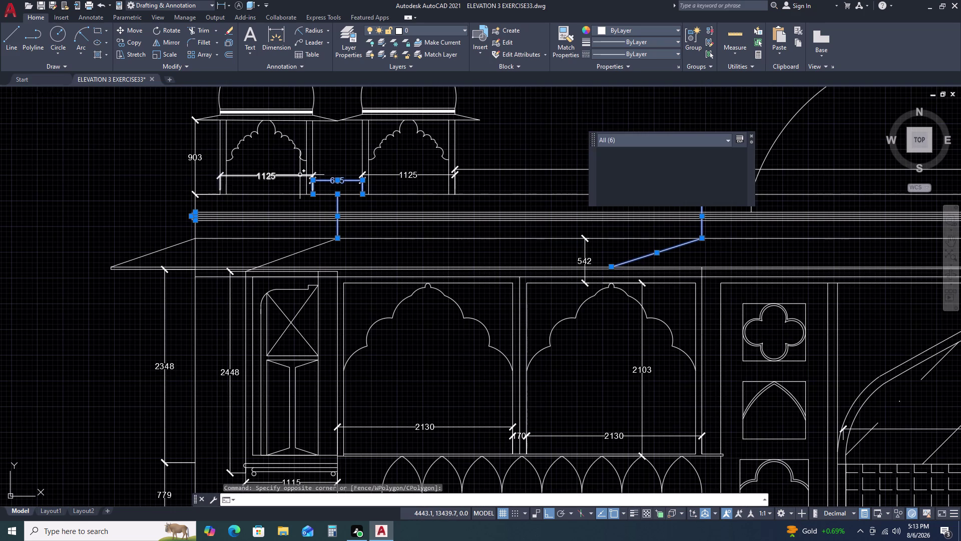
double_click(212, 203)
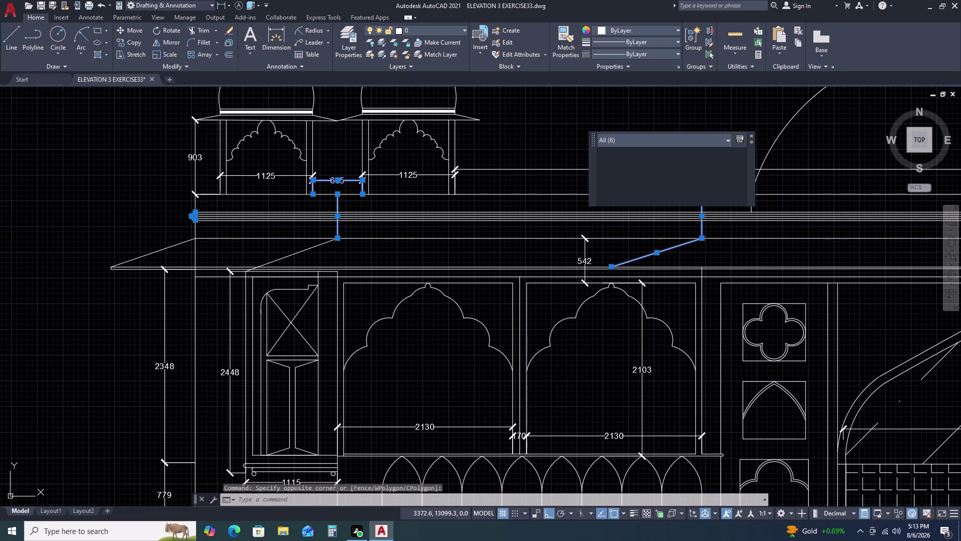
double_click(187, 219)
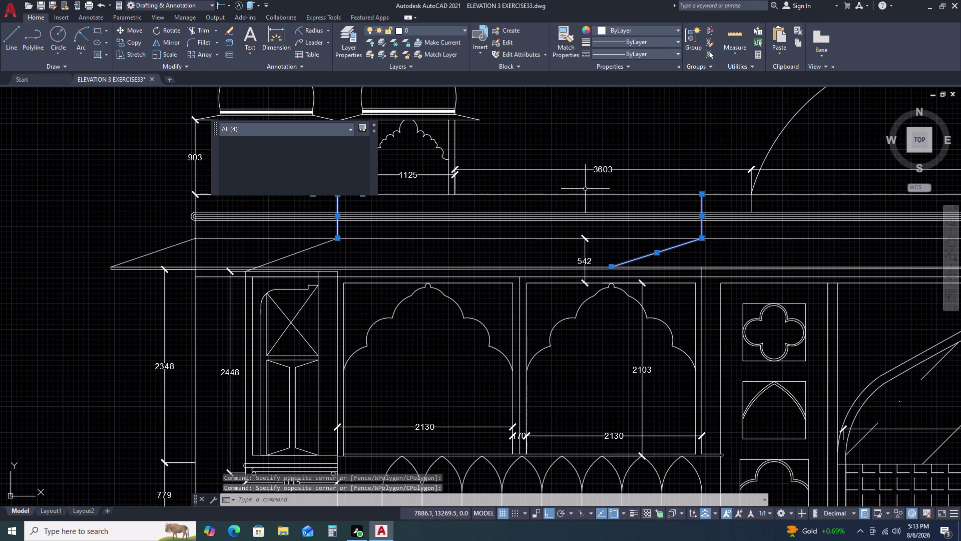
scroll(down, 3)
scroll(up, 3)
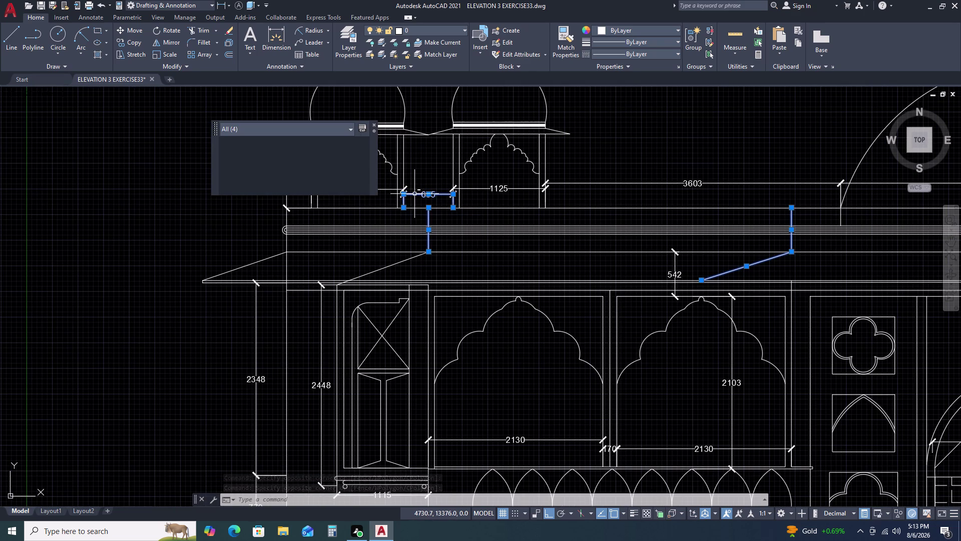
click(414, 194)
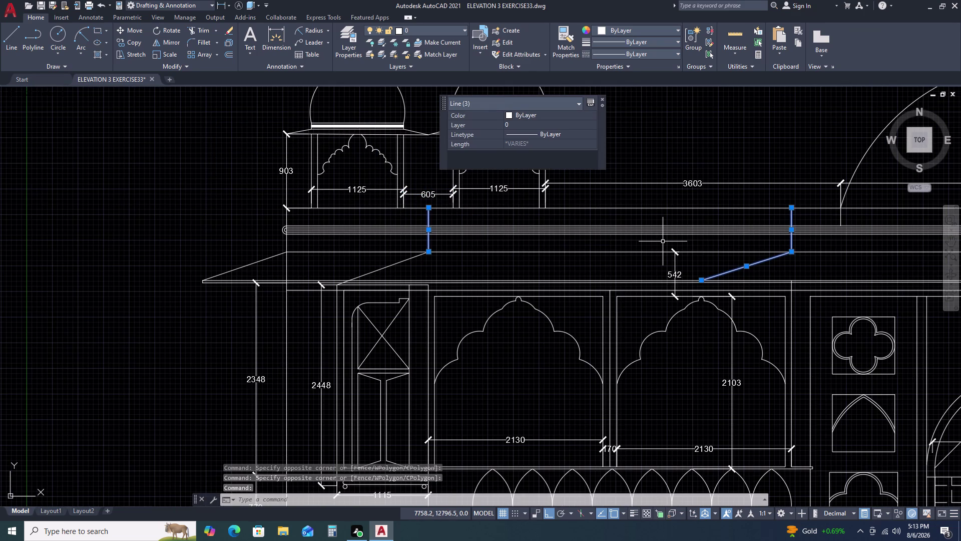
Start the MI mirror command on the three selected leader lines.
text(mi)
key(space)
scroll(down, 3)
middle_drag(853, 273, 845, 272)
middle_drag(830, 271, 622, 266)
middle_drag(614, 266, 601, 267)
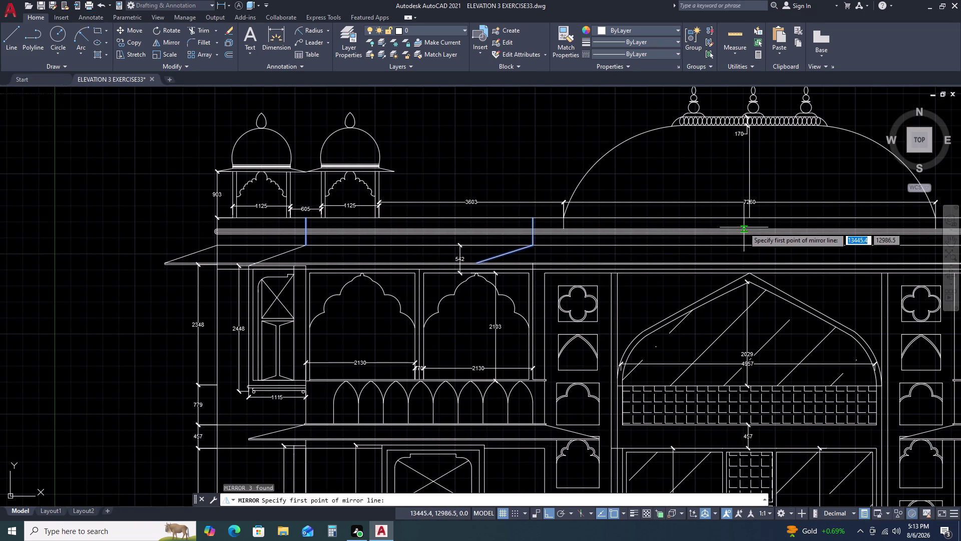
Mirror the leader lines about the dome-centre-to-finial axis, keeping the originals.
click(752, 228)
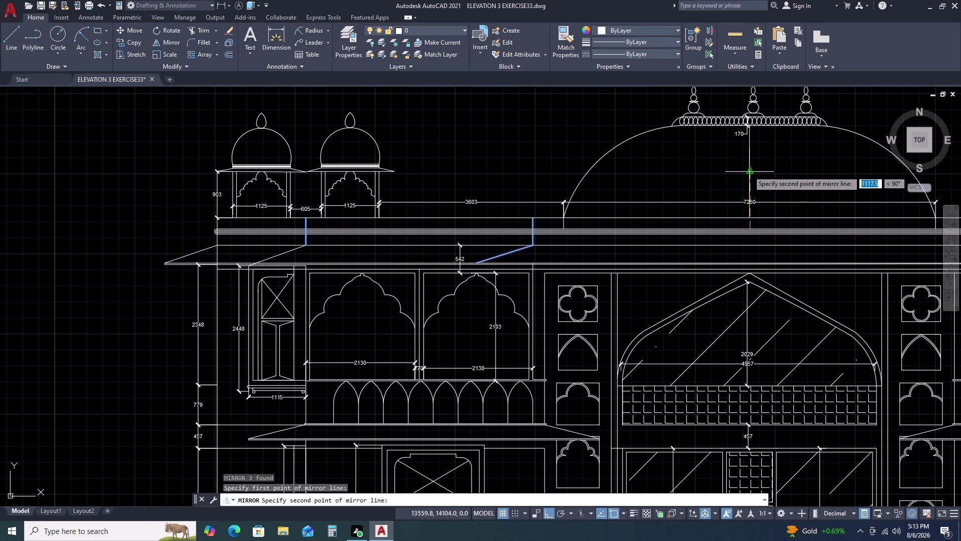
scroll(down, 3)
middle_drag(748, 170, 561, 174)
middle_drag(517, 174, 508, 174)
middle_click(507, 174)
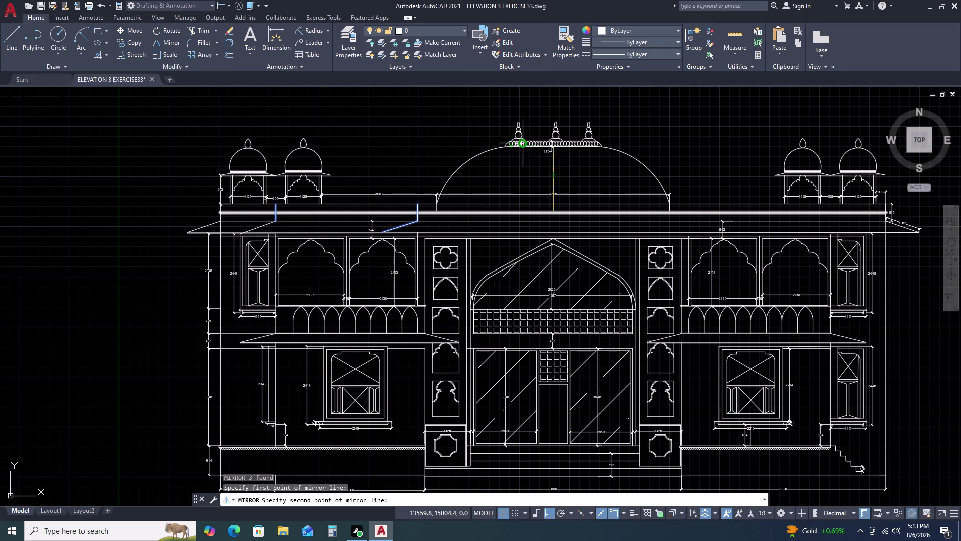
double_click(549, 110)
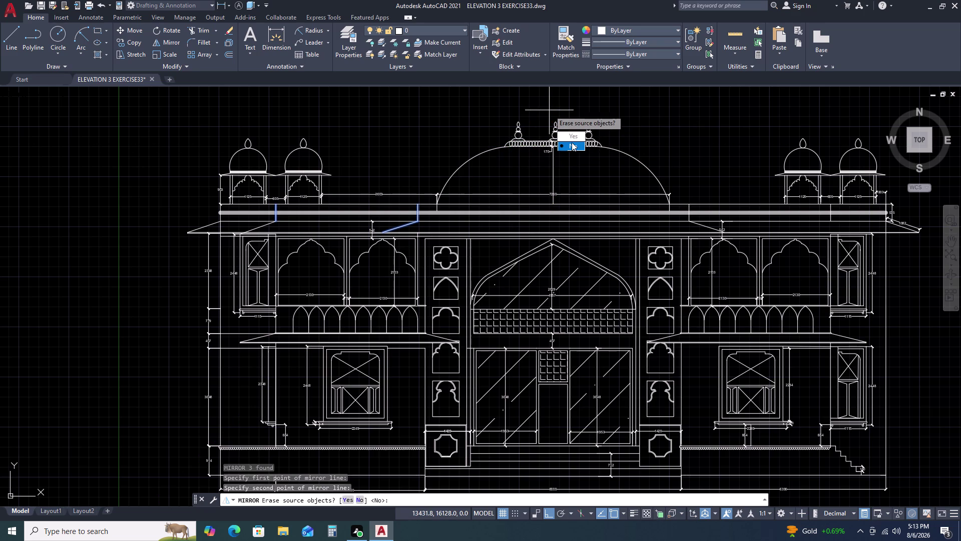
click(572, 143)
Cancel the stray pick and view the copied leaders on the right wing.
click(550, 110)
key(Escape)
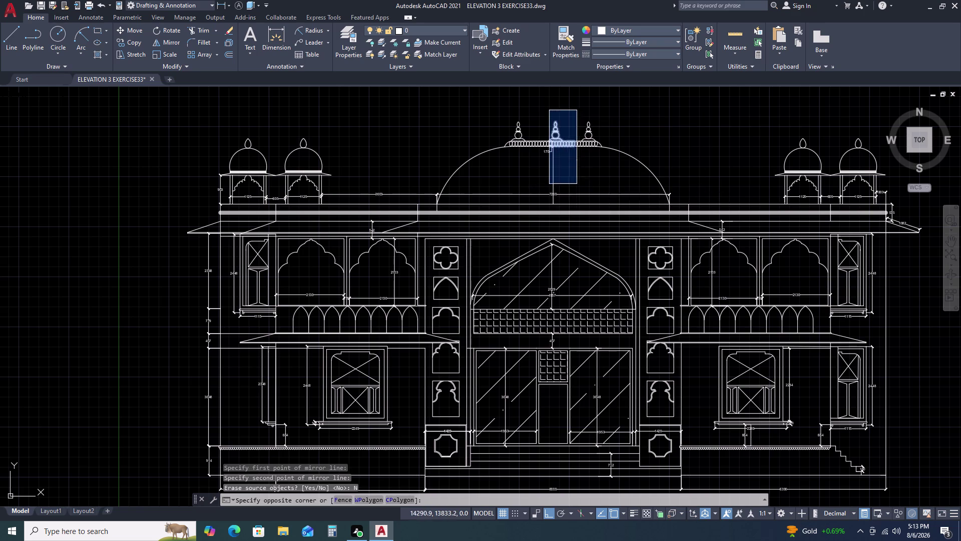
scroll(up, 3)
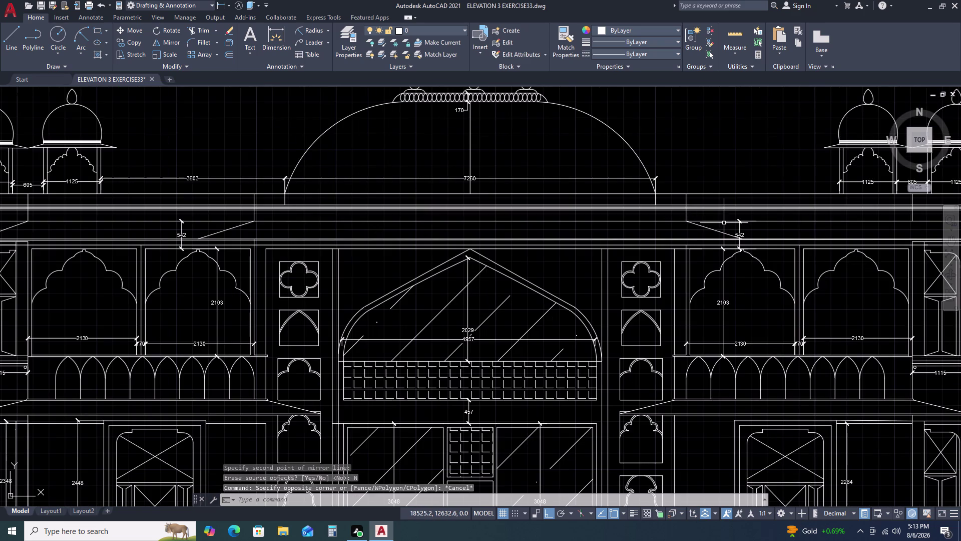
middle_drag(724, 223, 672, 224)
middle_click(667, 224)
scroll(up, 3)
scroll(up, 3)
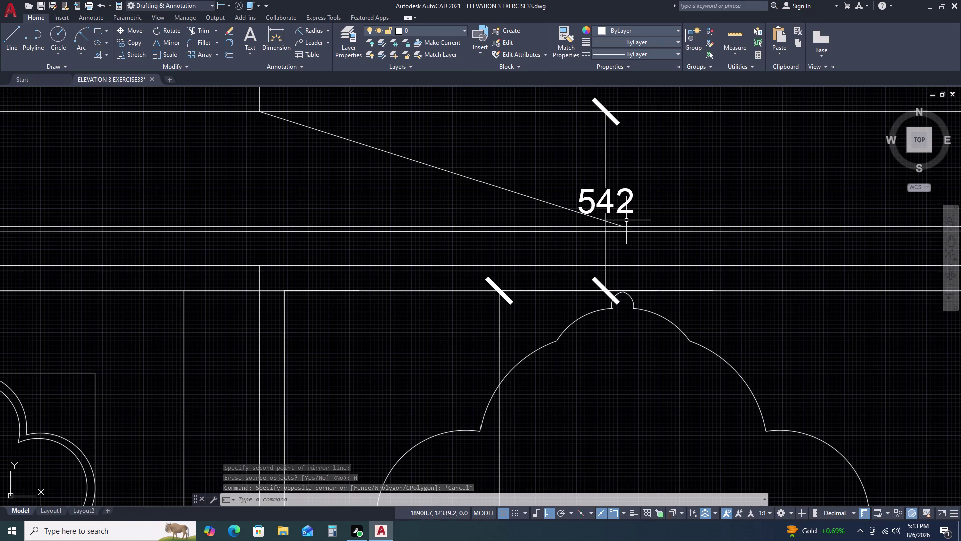
double_click(617, 205)
click(604, 204)
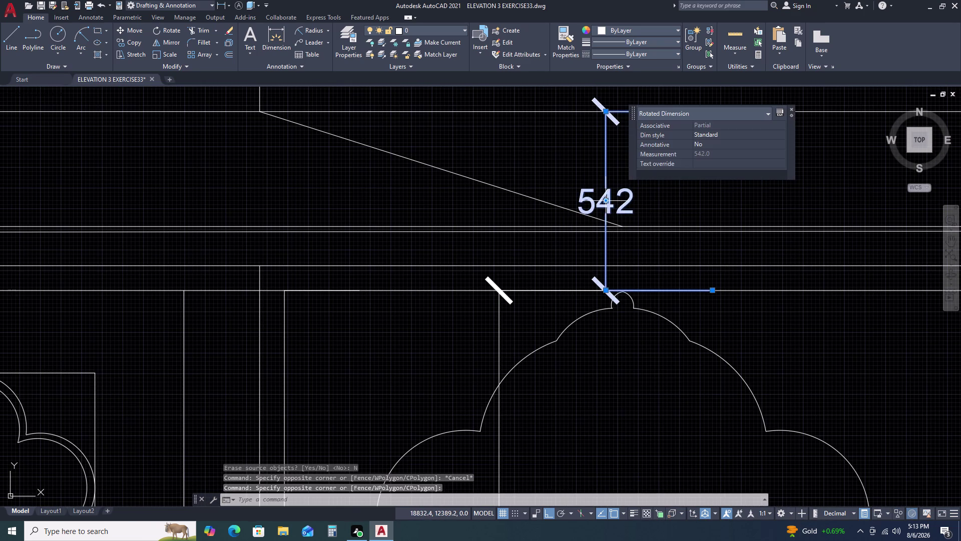
click(604, 203)
click(747, 216)
scroll(down, 3)
key(Escape)
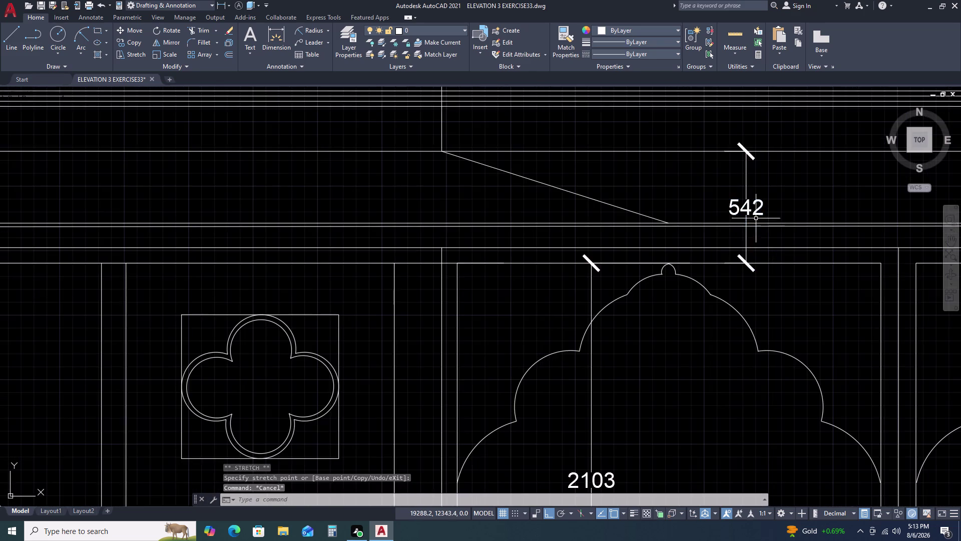
middle_drag(757, 221, 379, 231)
scroll(down, 3)
scroll(up, 3)
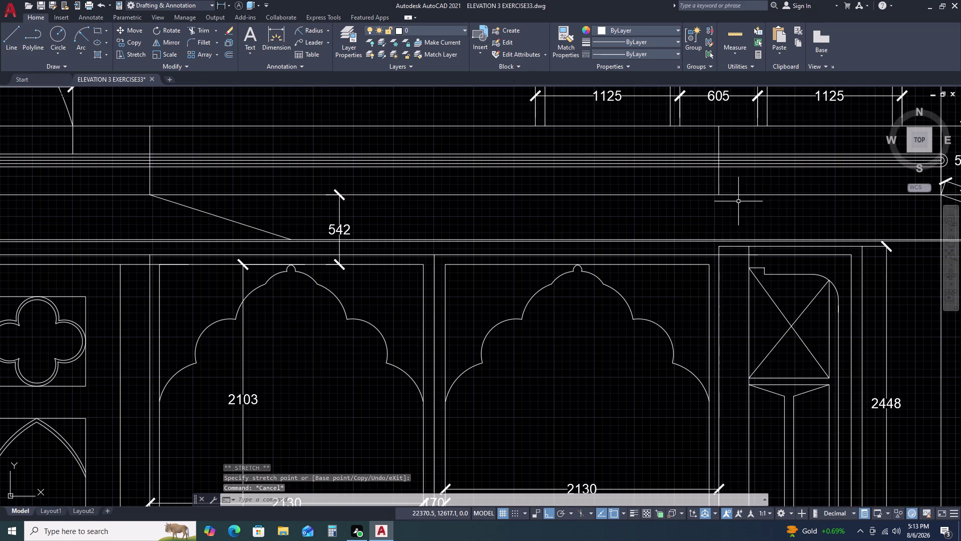
scroll(down, 3)
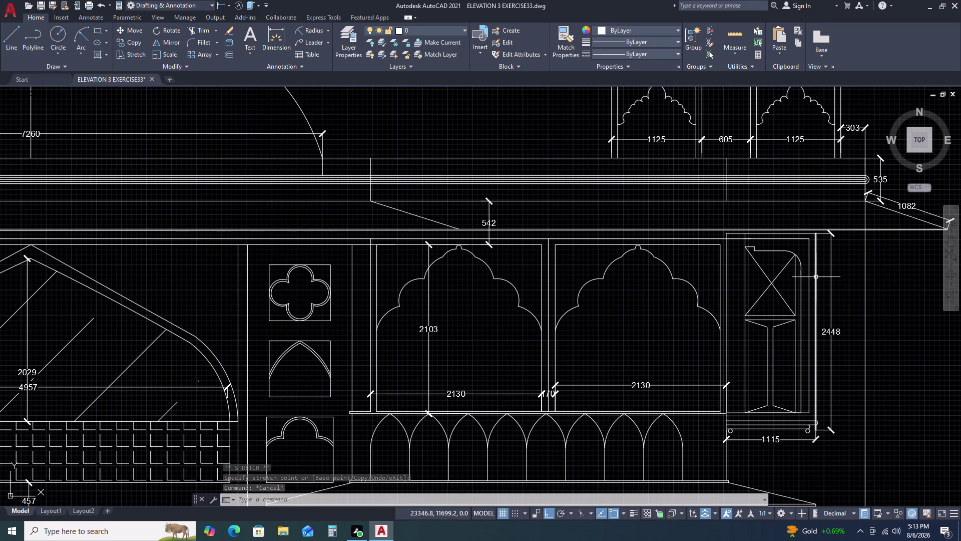
text(l)
key(space)
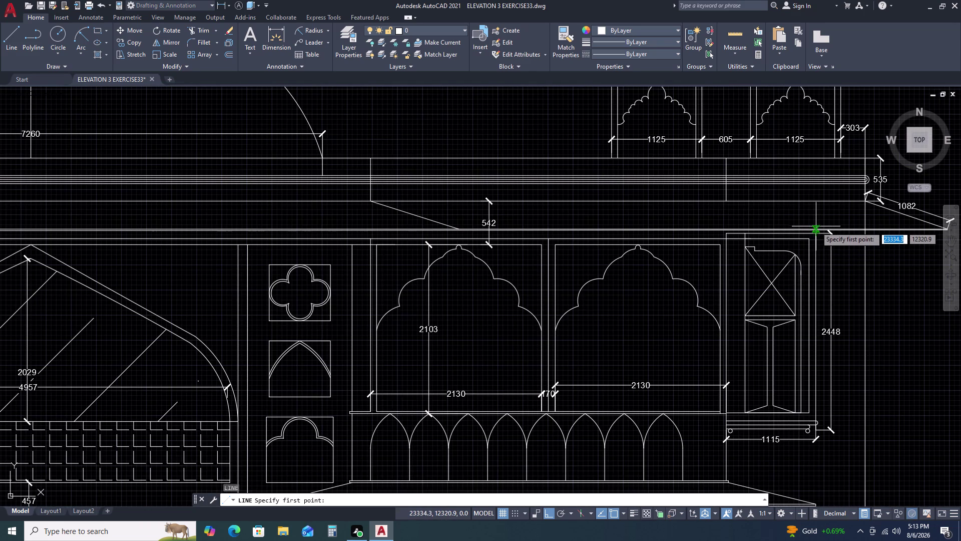
double_click(816, 228)
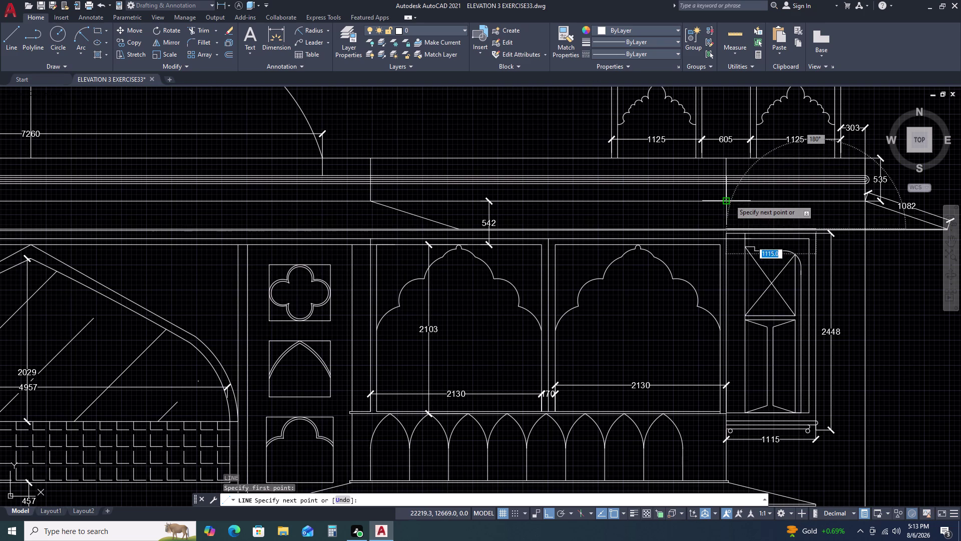
click(730, 199)
key(Escape)
scroll(down, 3)
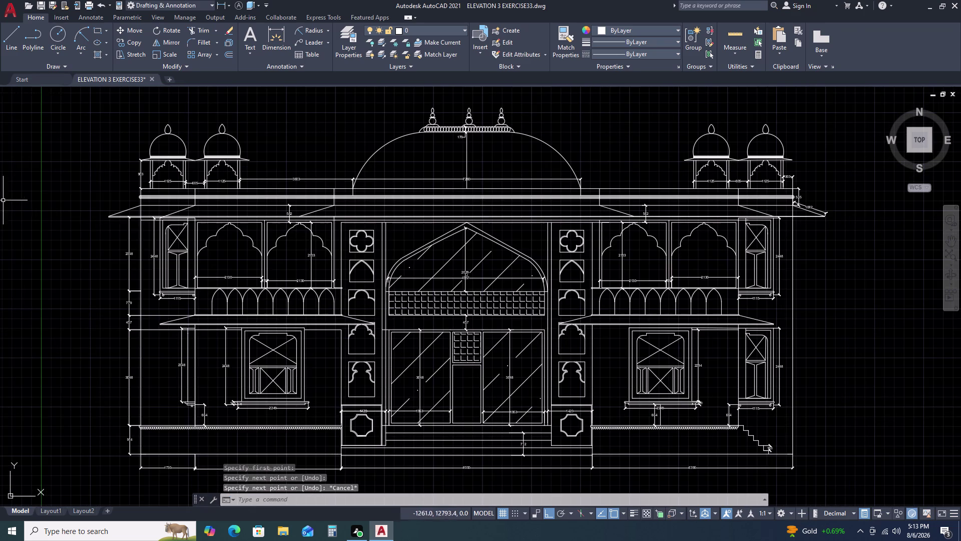
scroll(down, 3)
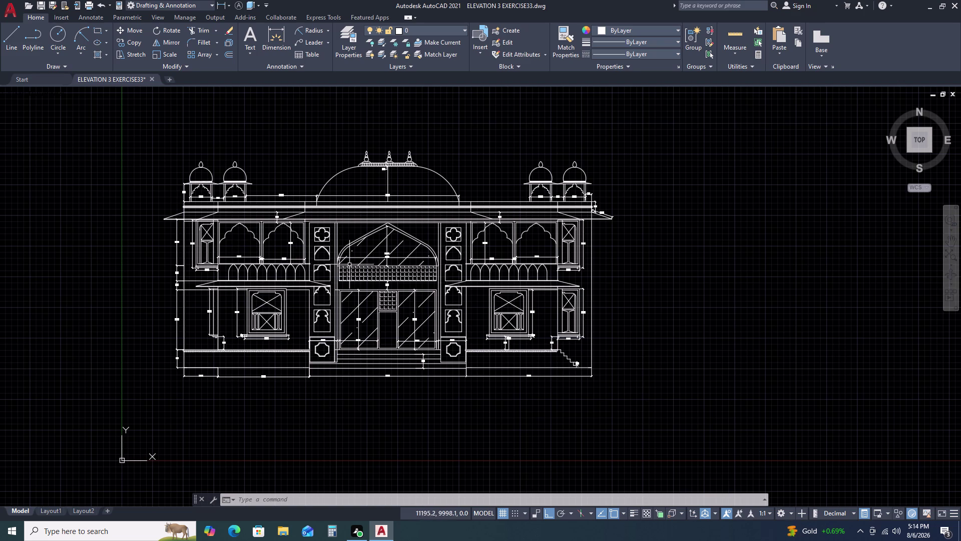
scroll(up, 3)
scroll(up, 3)
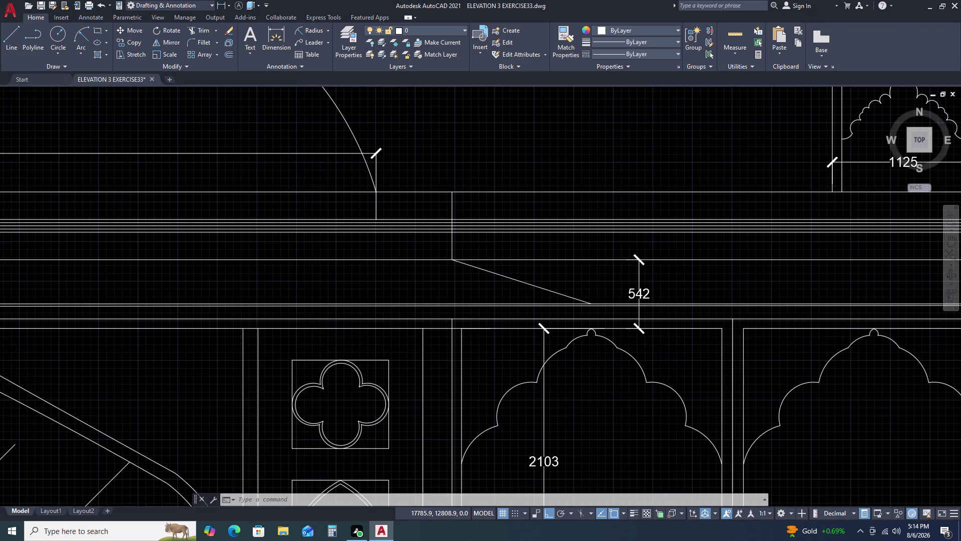
scroll(up, 3)
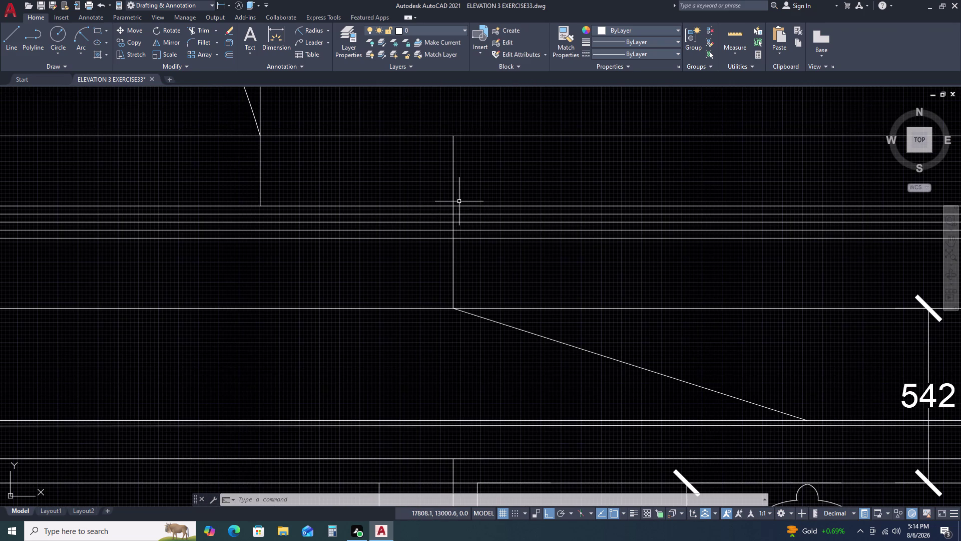
scroll(down, 3)
scroll(down, 3)
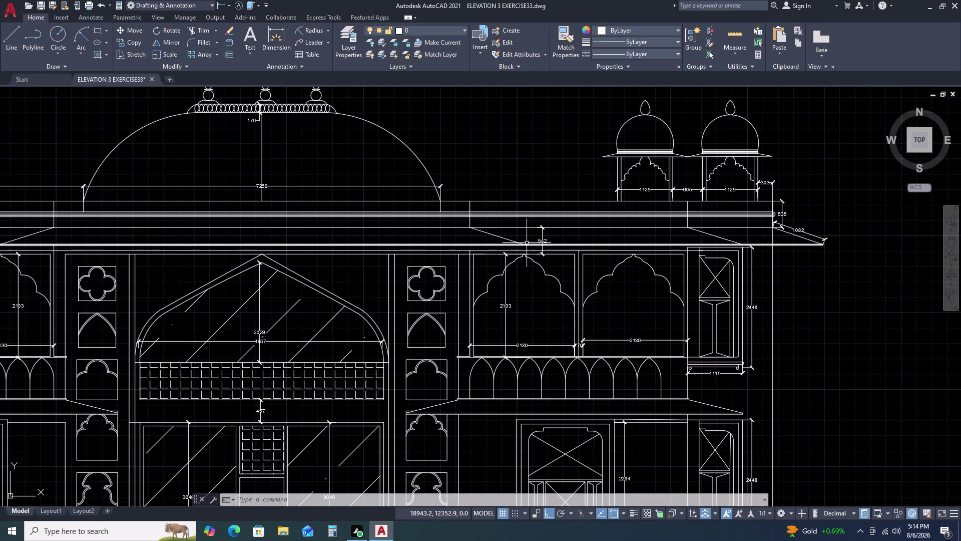
scroll(up, 3)
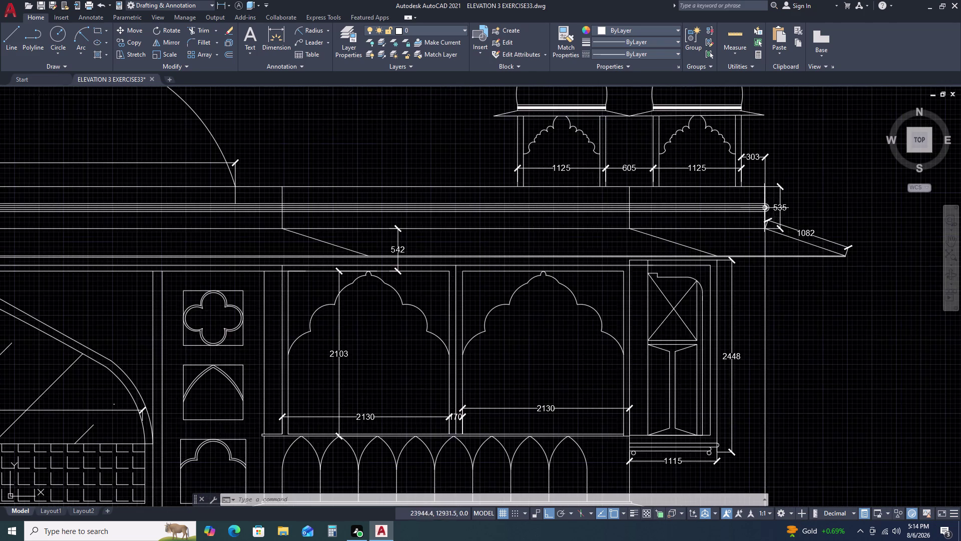
scroll(up, 3)
scroll(up, 3)
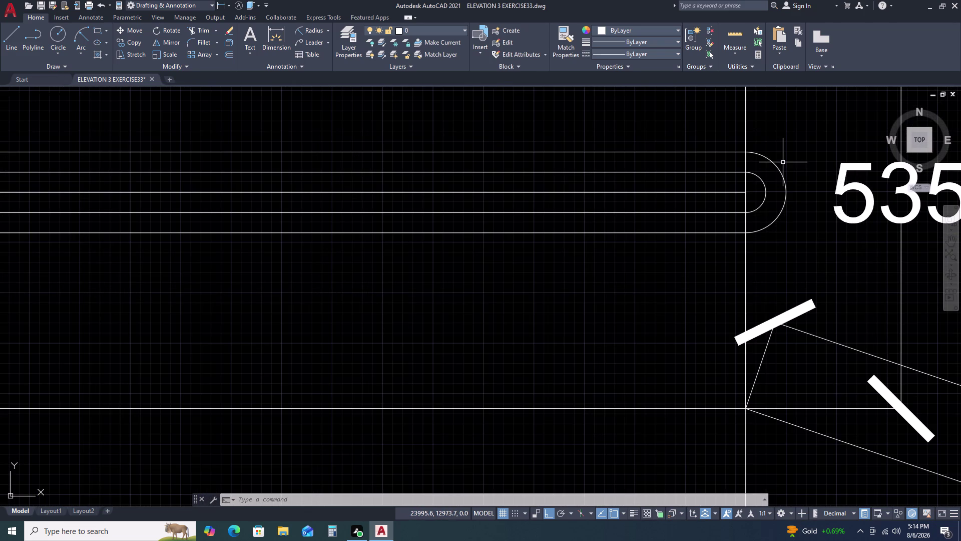
Delete the two large nested arcs at the cornice line ends.
double_click(782, 162)
click(760, 229)
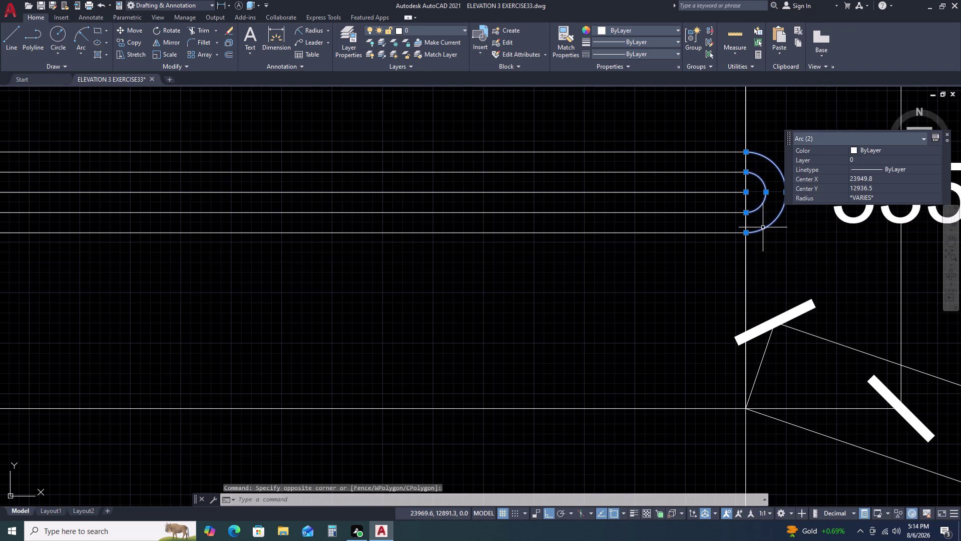
key(Delete)
Fillet the top cornice line to the second, then the second to the third.
text(f)
key(space)
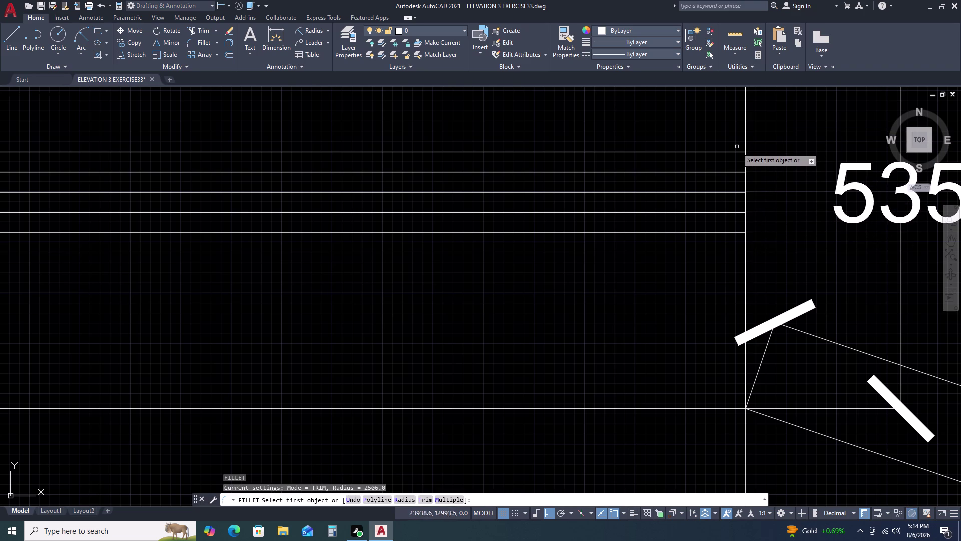
click(736, 152)
double_click(738, 172)
key(space)
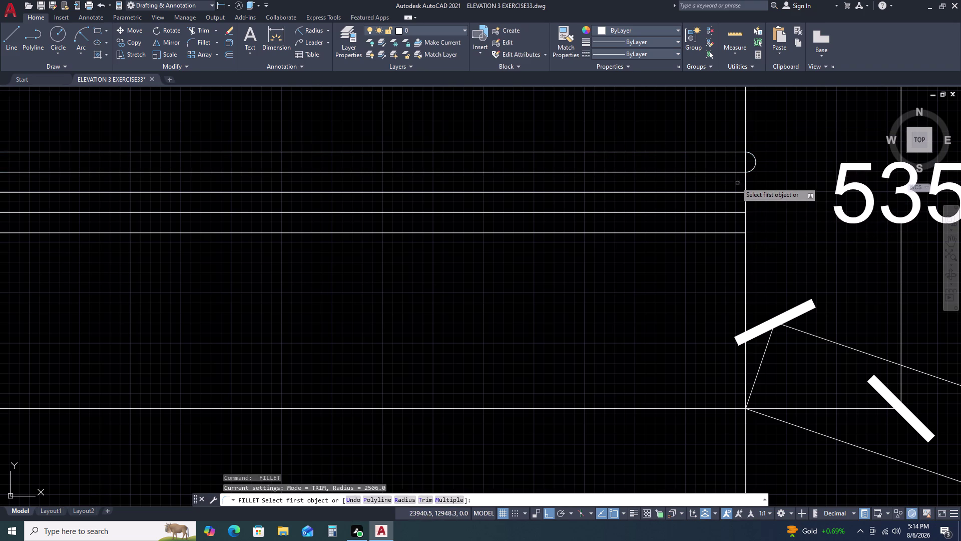
click(737, 174)
click(738, 174)
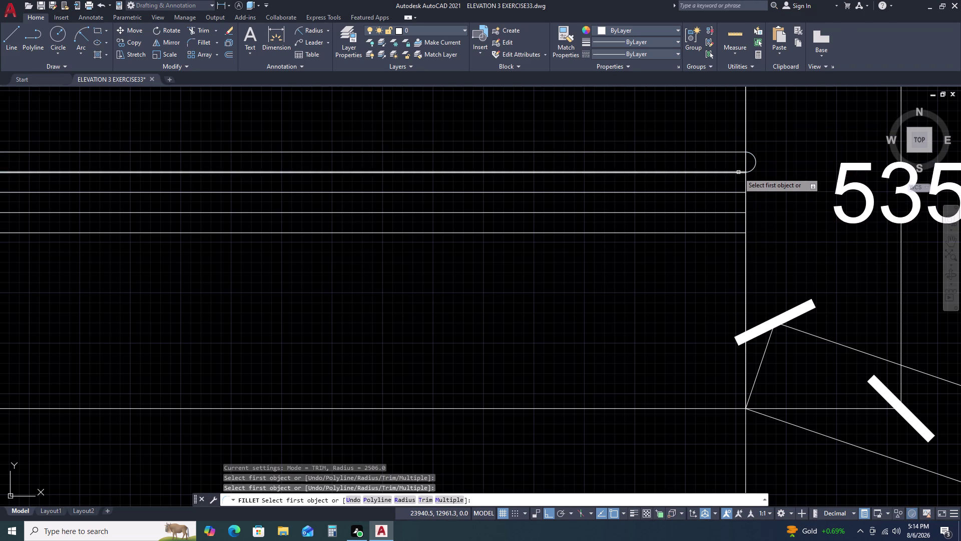
click(738, 172)
click(738, 190)
click(738, 191)
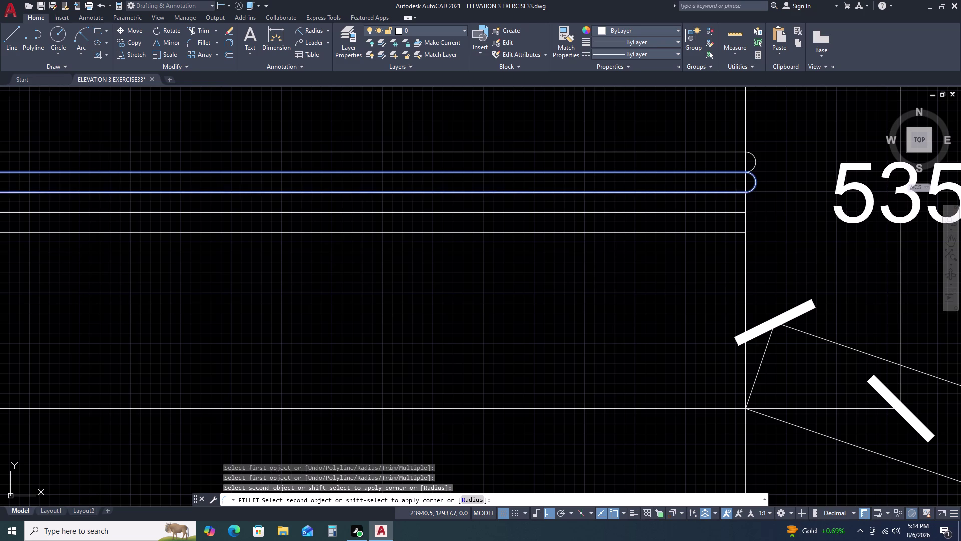
Fillet the third band line to the fourth and try rounding the bottom line.
key(space)
click(737, 193)
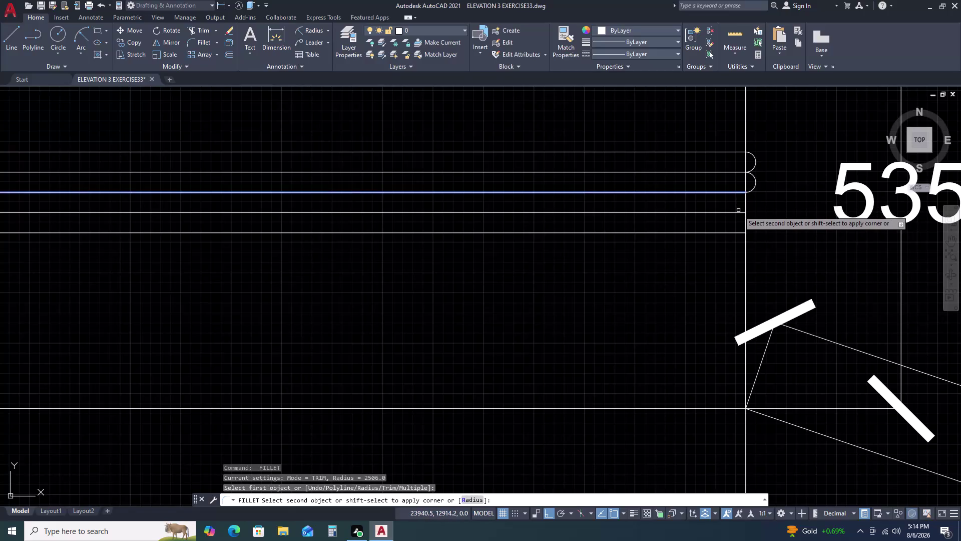
click(738, 210)
click(736, 215)
click(736, 215)
click(736, 212)
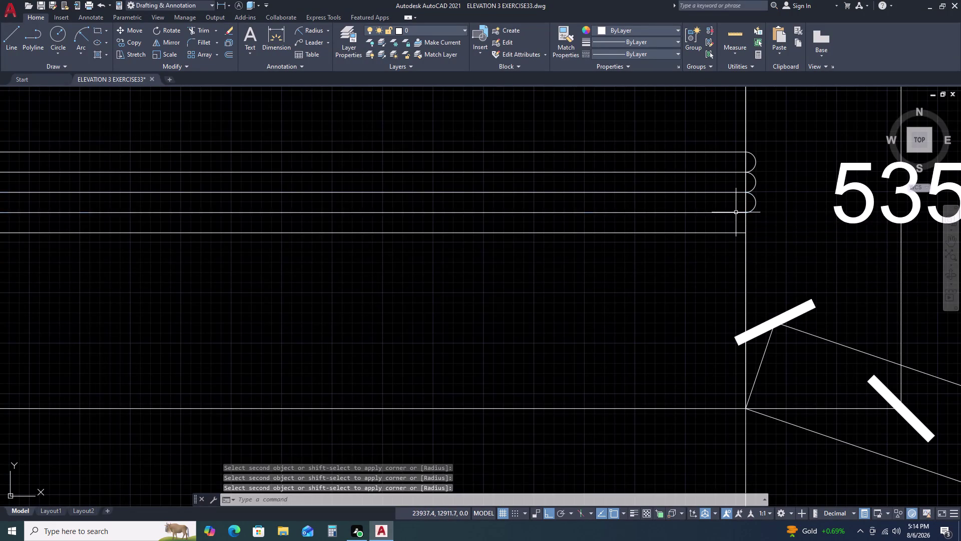
key(space)
click(735, 234)
click(734, 209)
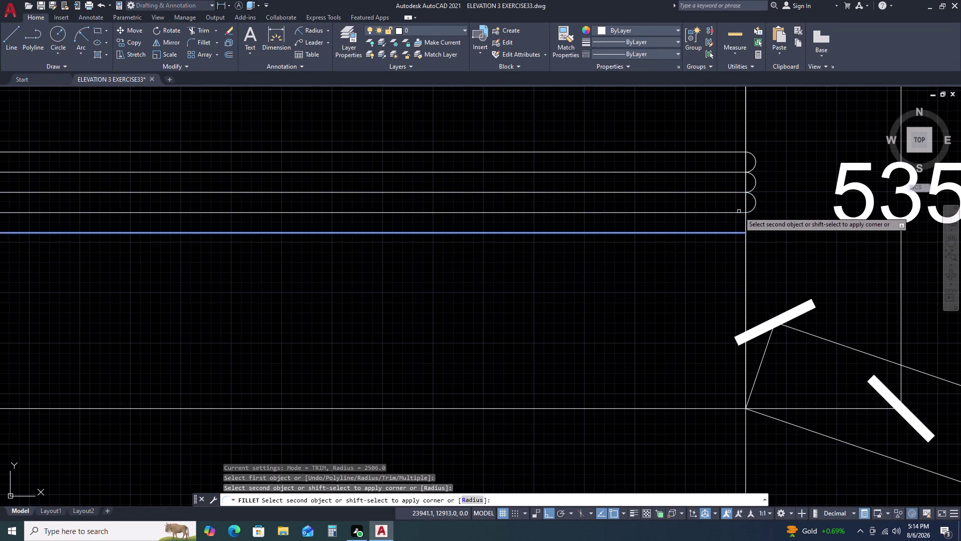
click(735, 214)
Cancel the fillet and undo the rounded joins, leaving the line ends square.
key(Escape)
scroll(down, 3)
scroll(down, 3)
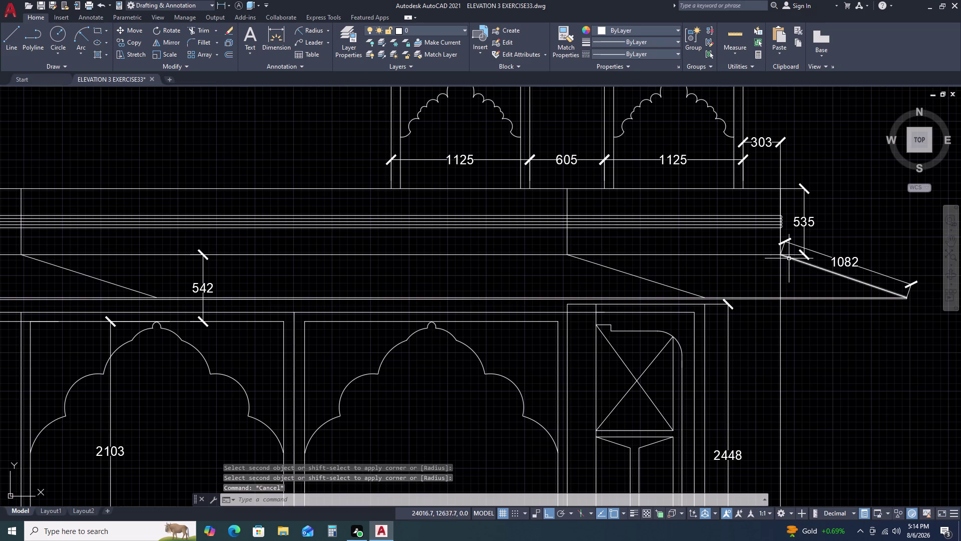
key(Escape)
scroll(up, 3)
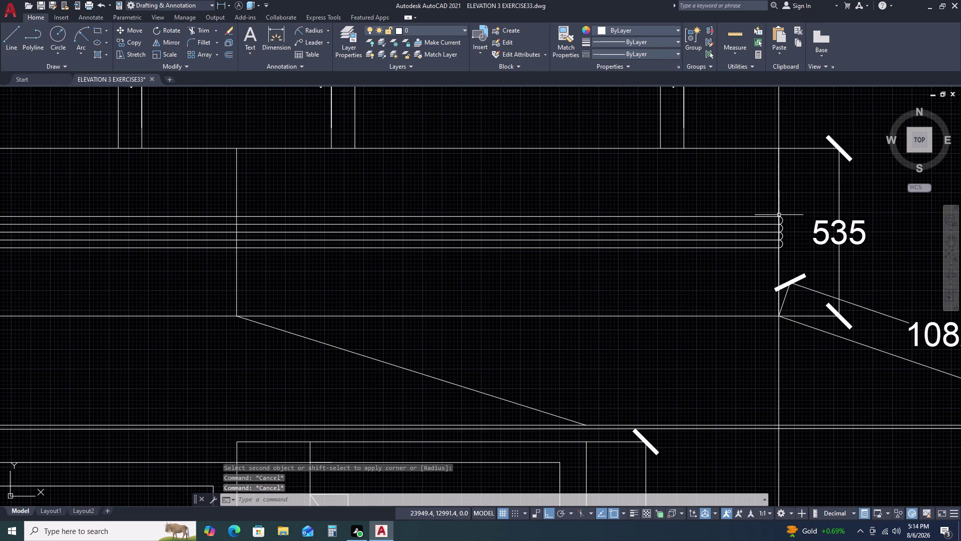
key(ctrl+z)
key(ctrl+z)
key(ctrl+z)
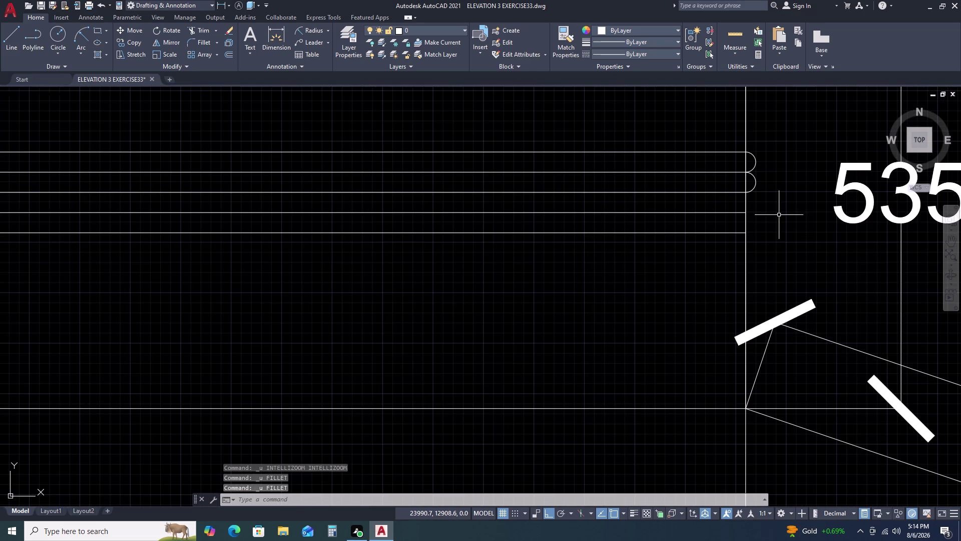
key(ctrl+z)
Undo the last fillet and draw a start-end-direction arc joining the top two line ends.
key(ctrl+z)
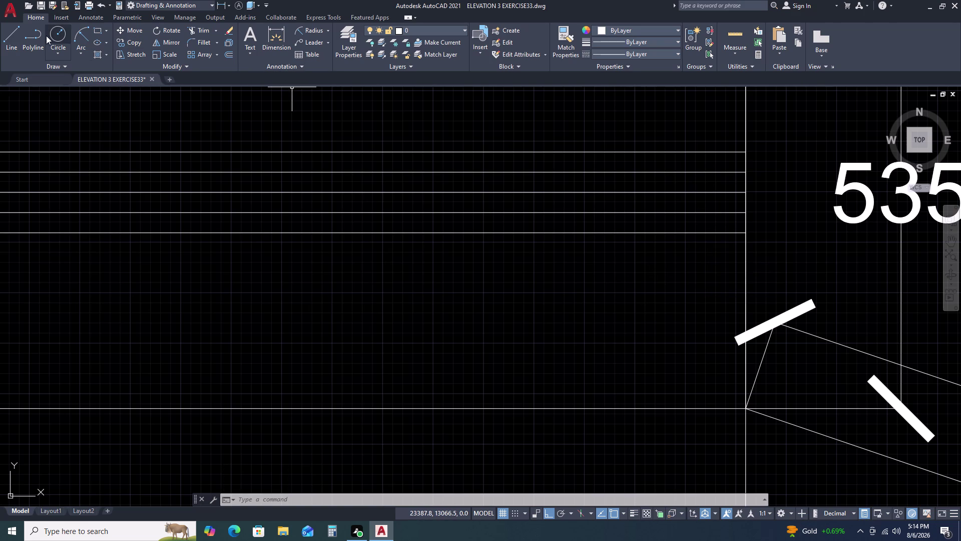
click(79, 54)
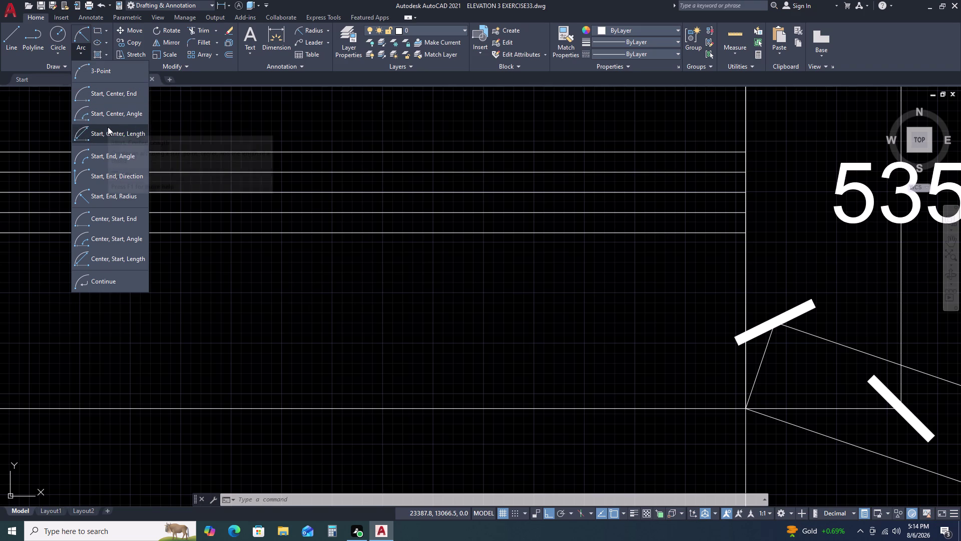
click(118, 181)
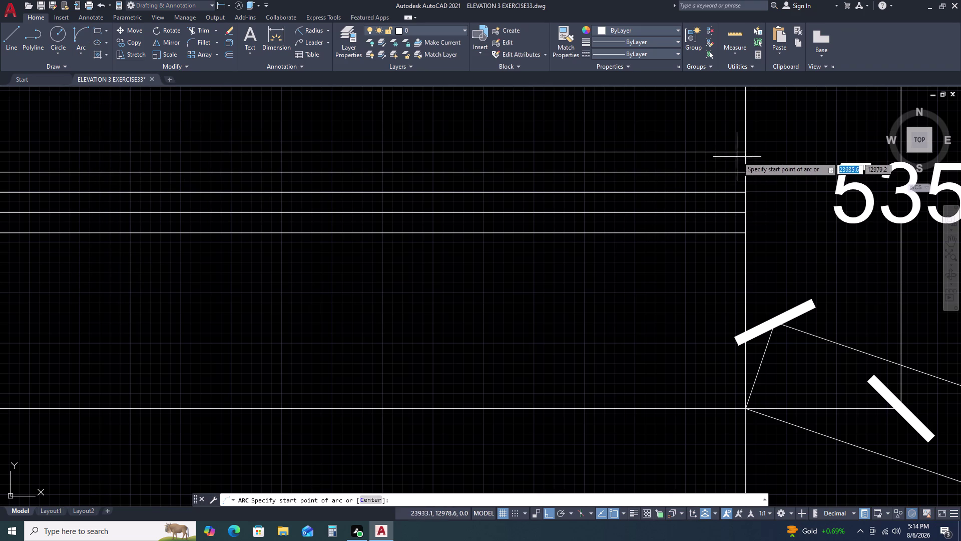
click(745, 151)
click(744, 170)
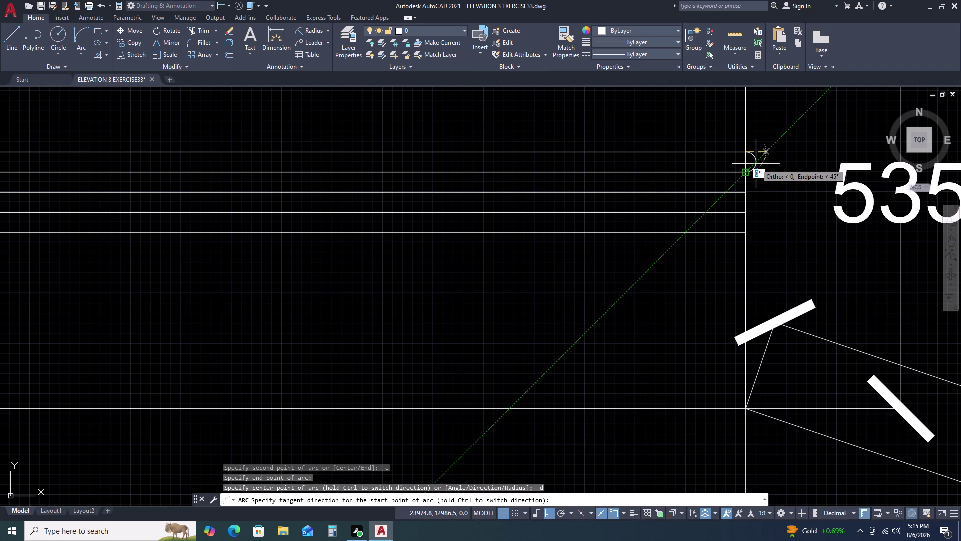
double_click(761, 171)
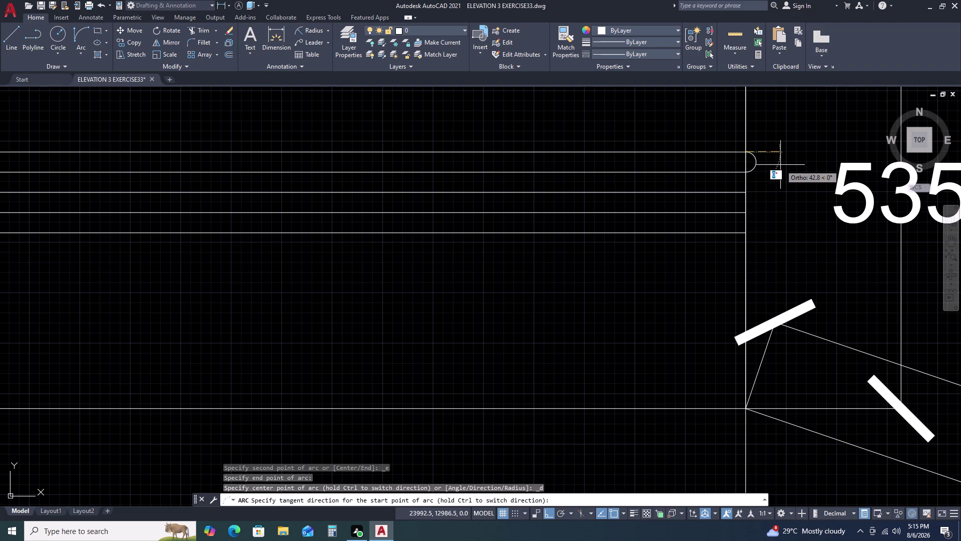
click(781, 165)
Draw an arc joining the second and third line ends, then check its roughly 19.9 radius.
key(space)
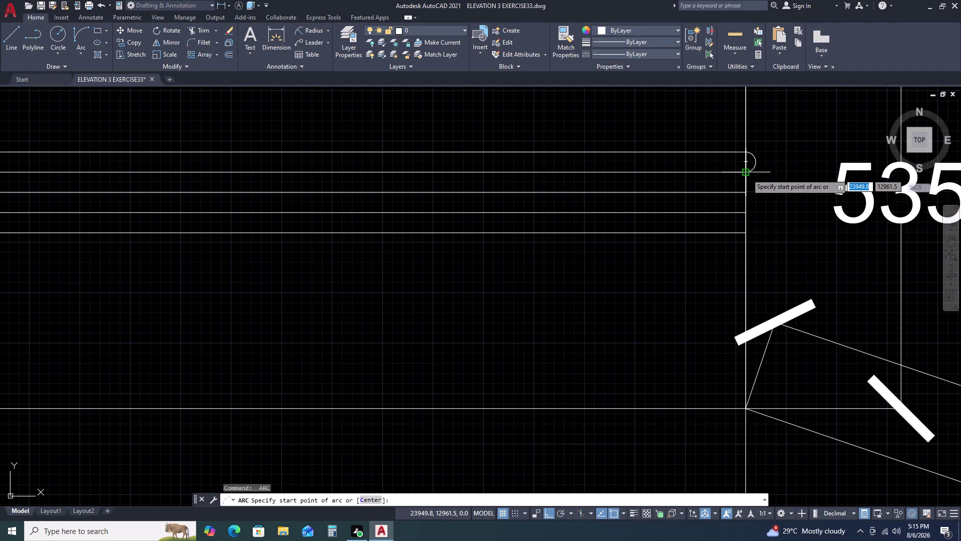
click(747, 174)
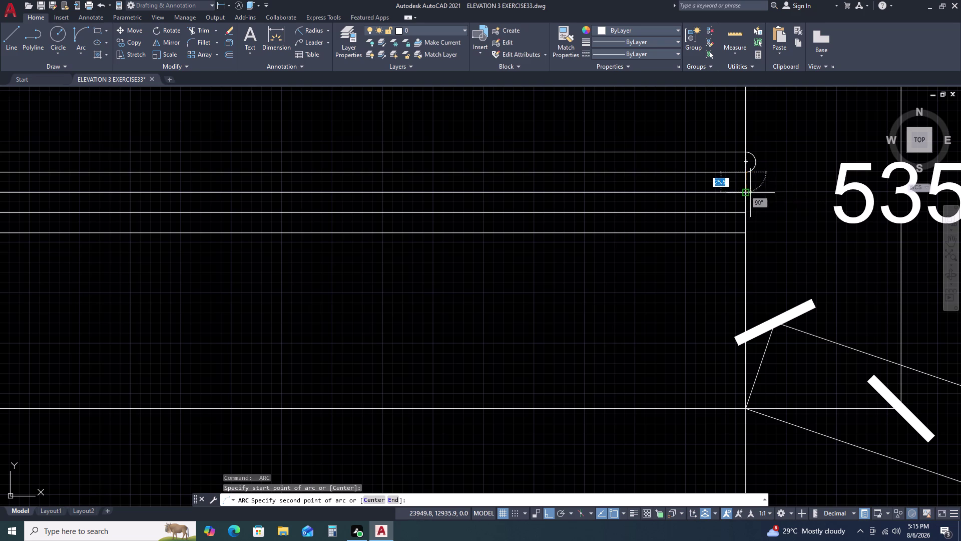
click(771, 191)
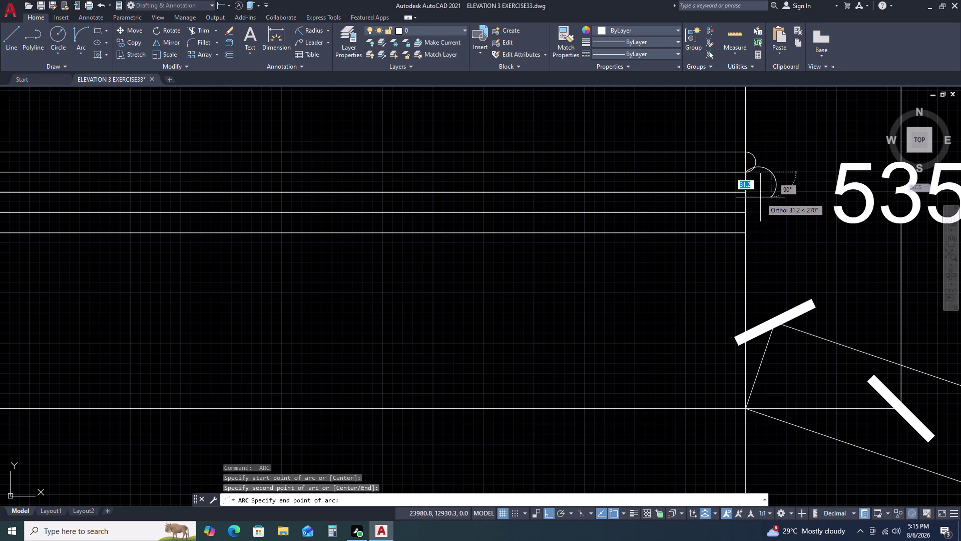
click(743, 190)
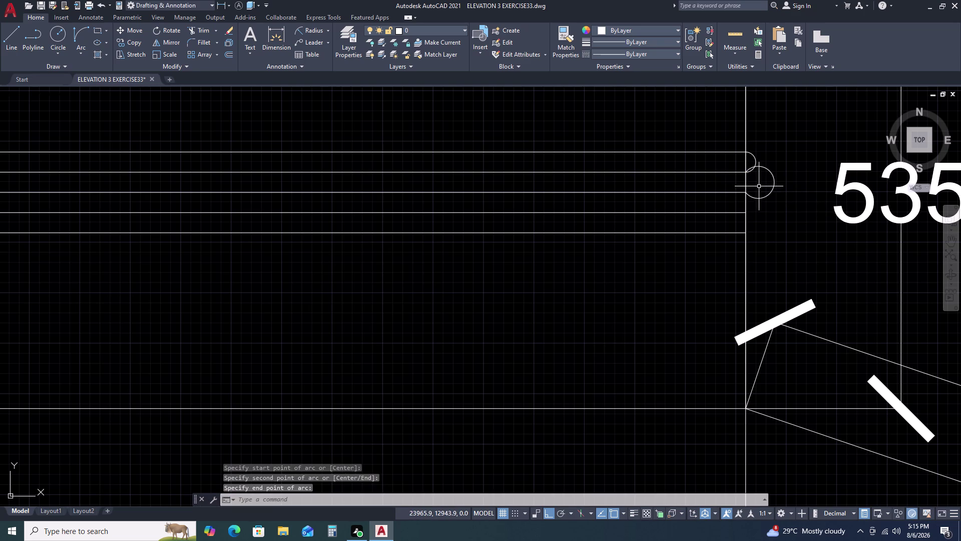
key(Escape)
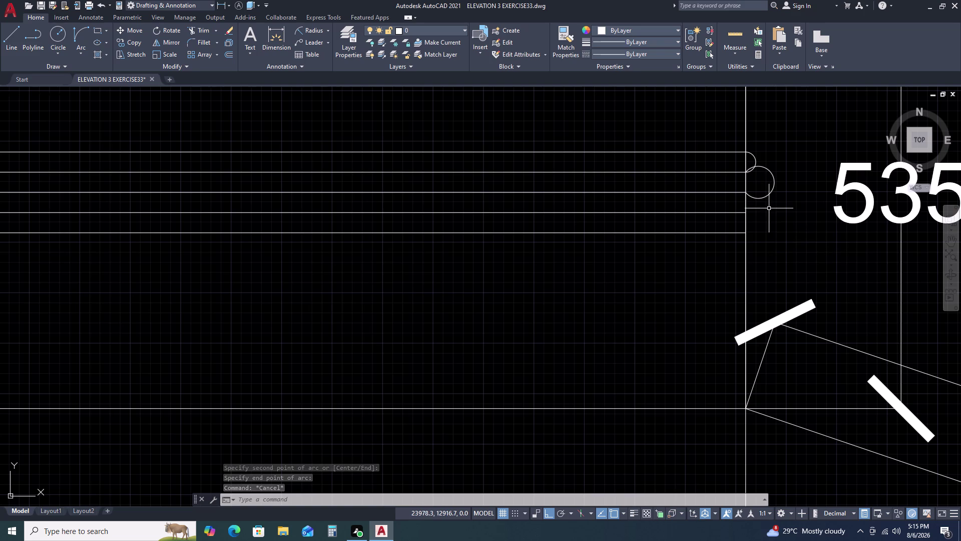
click(754, 165)
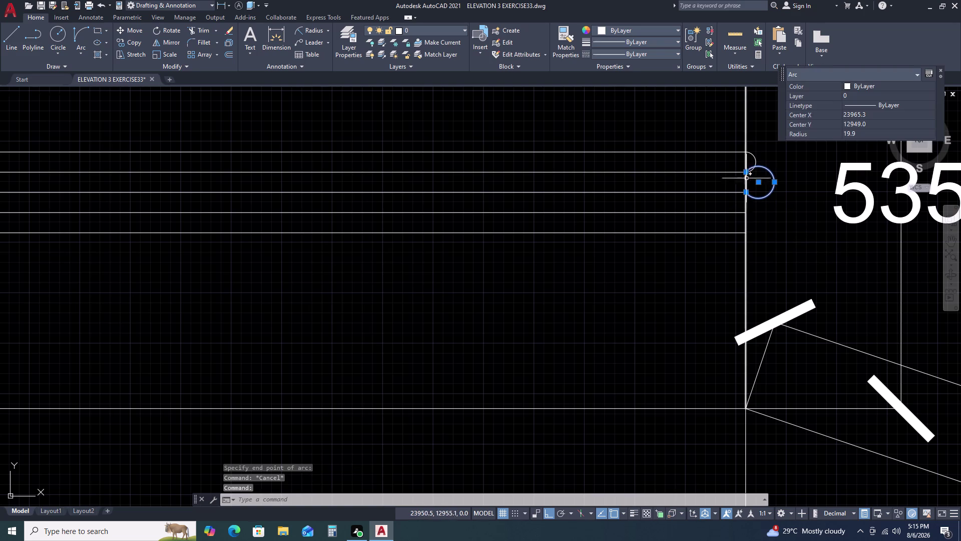
Draw more end arcs linking the third, fourth and bottom band lines.
key(Escape)
key(space)
click(746, 196)
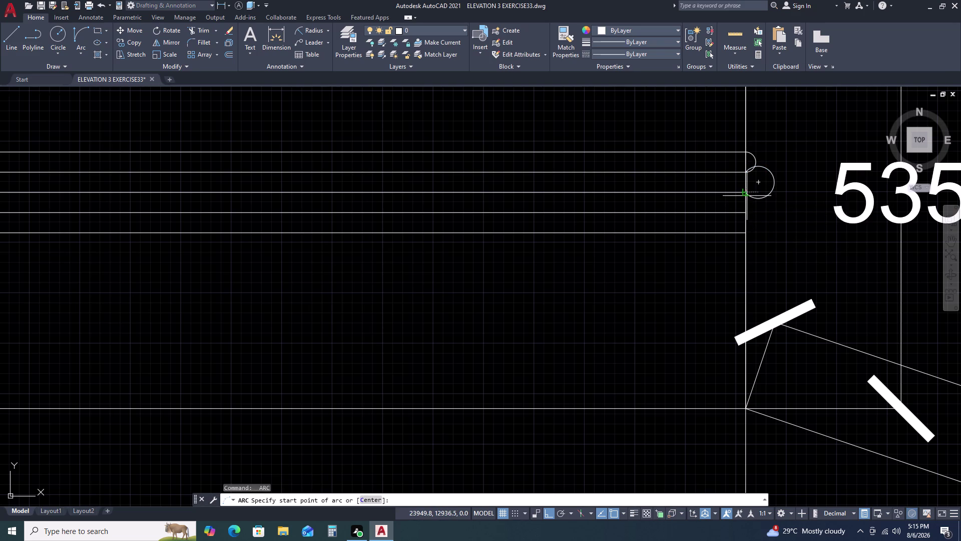
click(747, 213)
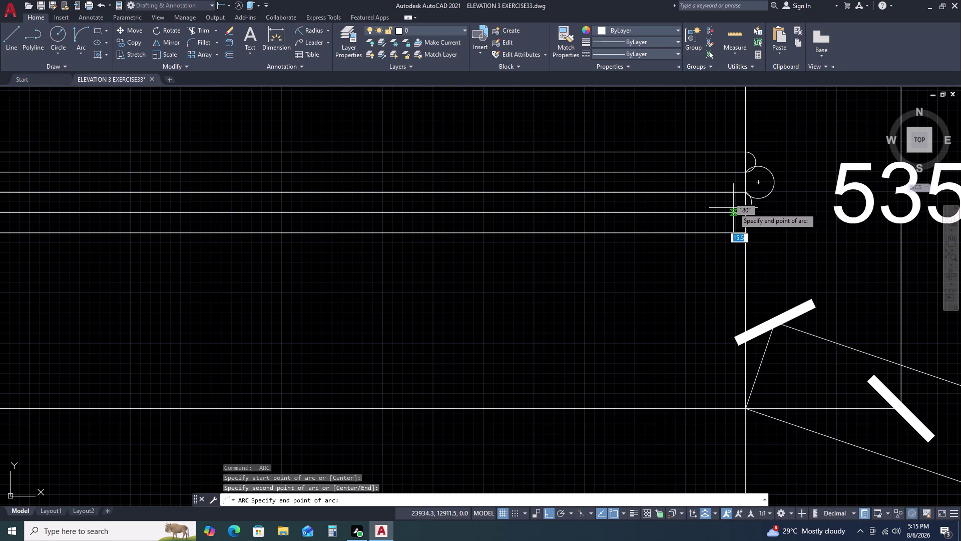
click(742, 207)
key(space)
click(748, 212)
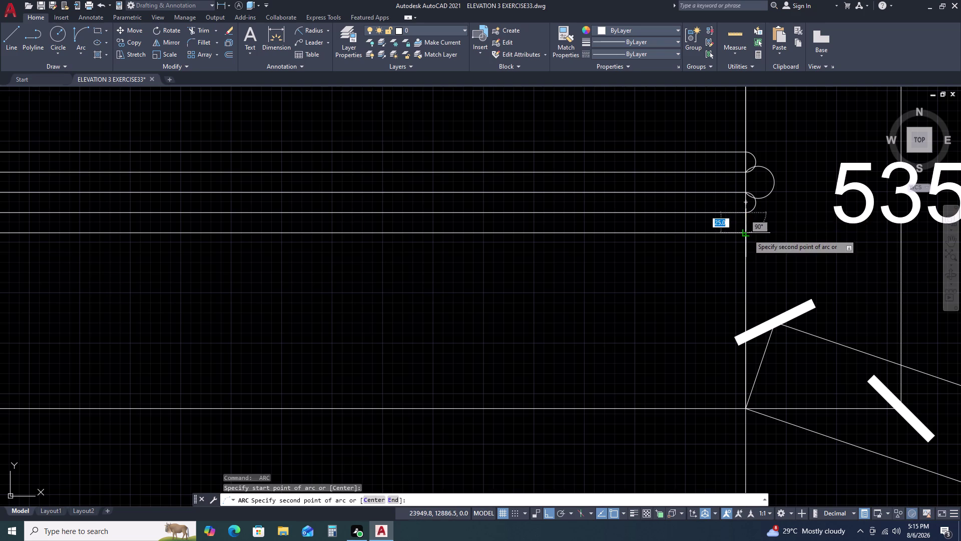
click(747, 235)
double_click(734, 226)
Try grip-reshaping the small end arc, then cancel.
scroll(up, 3)
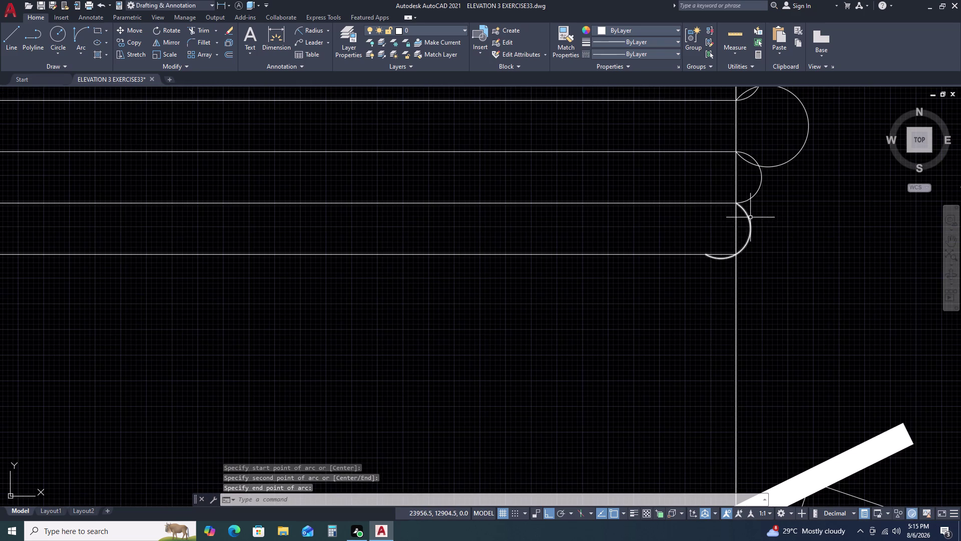
double_click(751, 218)
double_click(748, 221)
click(748, 244)
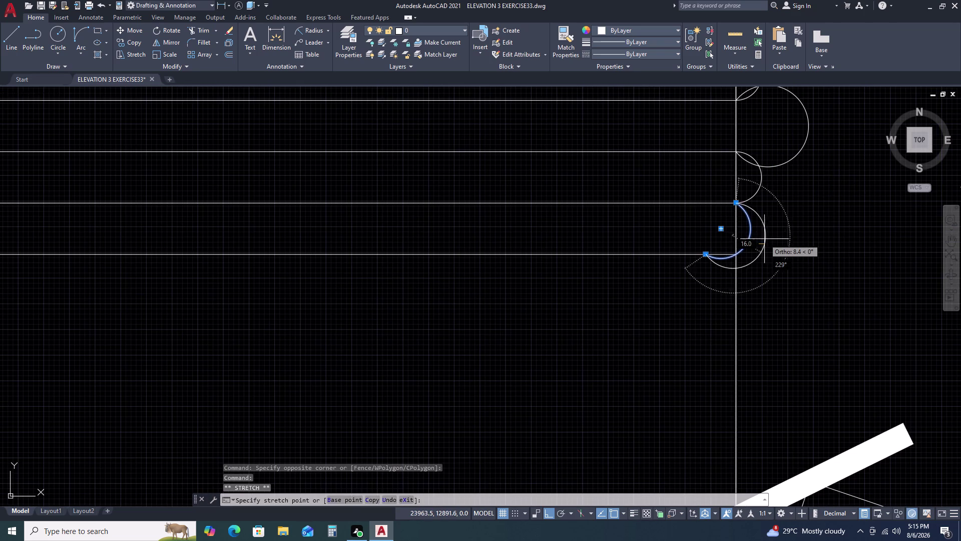
click(768, 233)
click(705, 255)
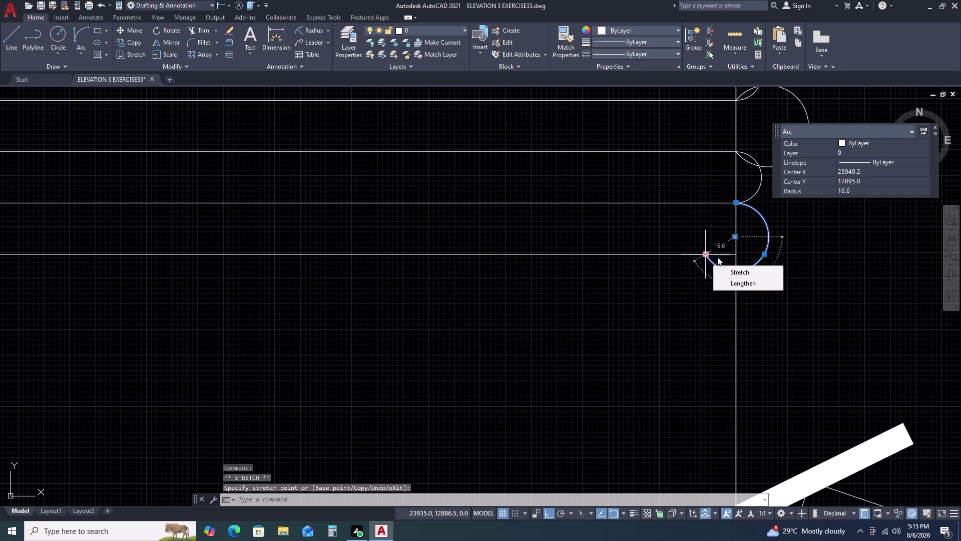
click(738, 252)
key(Escape)
Inspect the larger end arc's properties and try resizing it, then cancel.
scroll(down, 3)
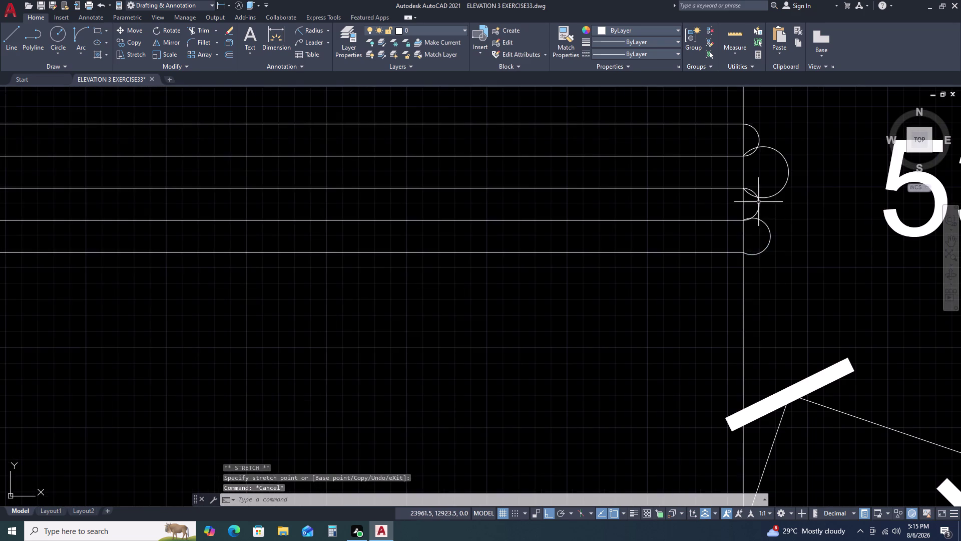
scroll(up, 3)
drag(785, 220, 780, 219)
double_click(772, 214)
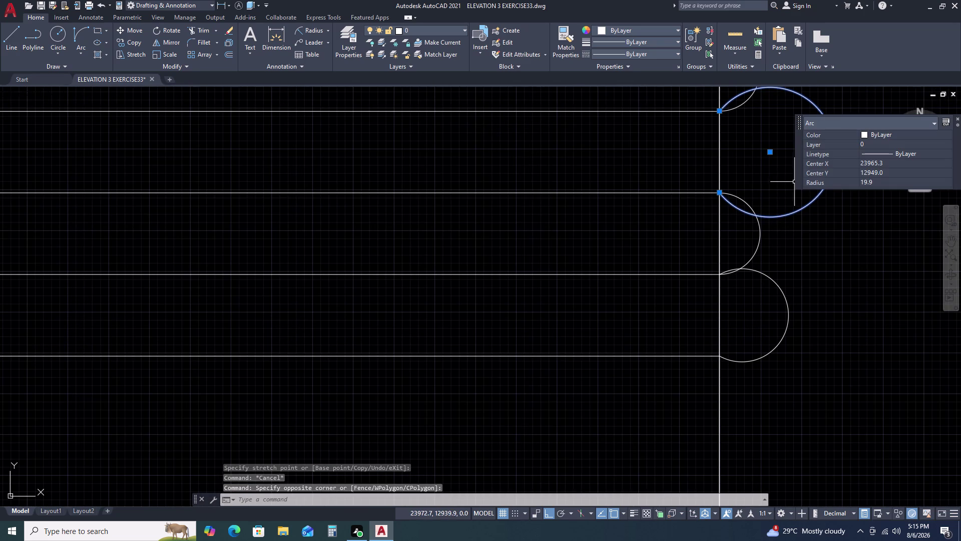
middle_drag(779, 183, 591, 185)
click(646, 157)
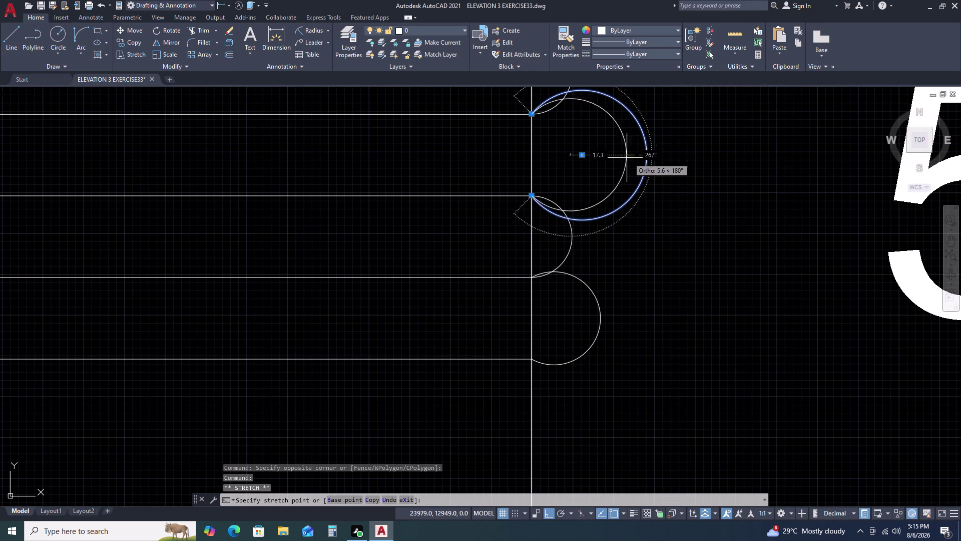
click(612, 159)
key(Escape)
scroll(down, 3)
scroll(up, 3)
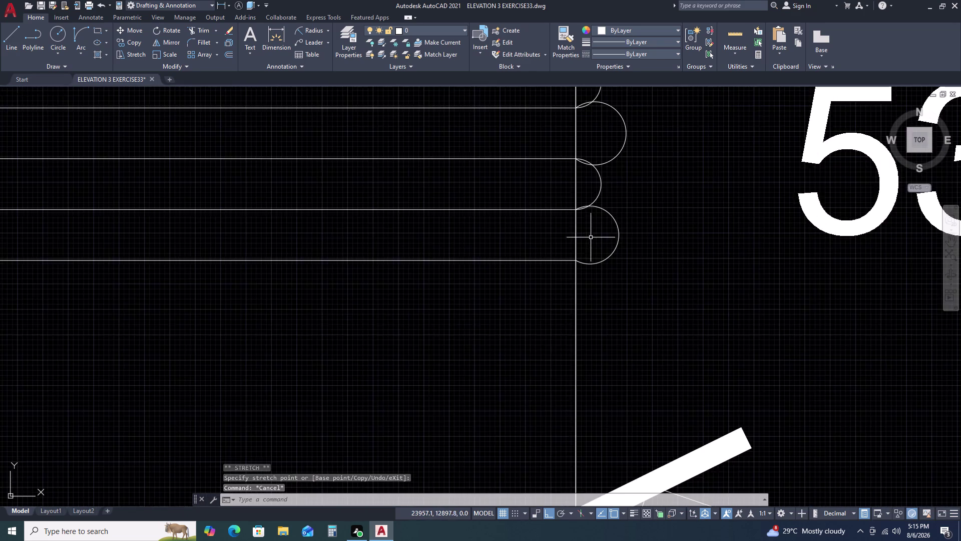
scroll(up, 3)
Erase the four small end arcs beside the 535 dimension.
click(612, 153)
click(599, 205)
scroll(down, 3)
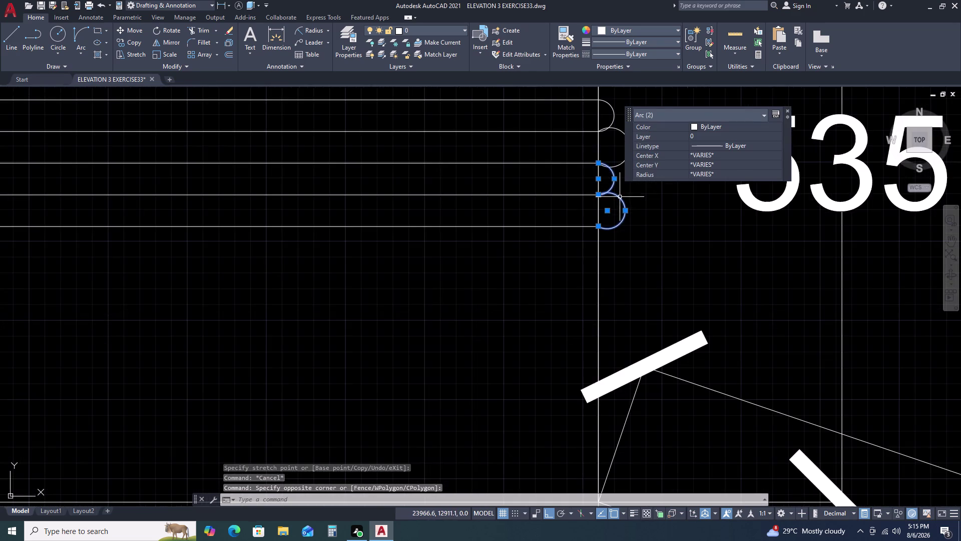
scroll(down, 3)
key(Escape)
double_click(590, 124)
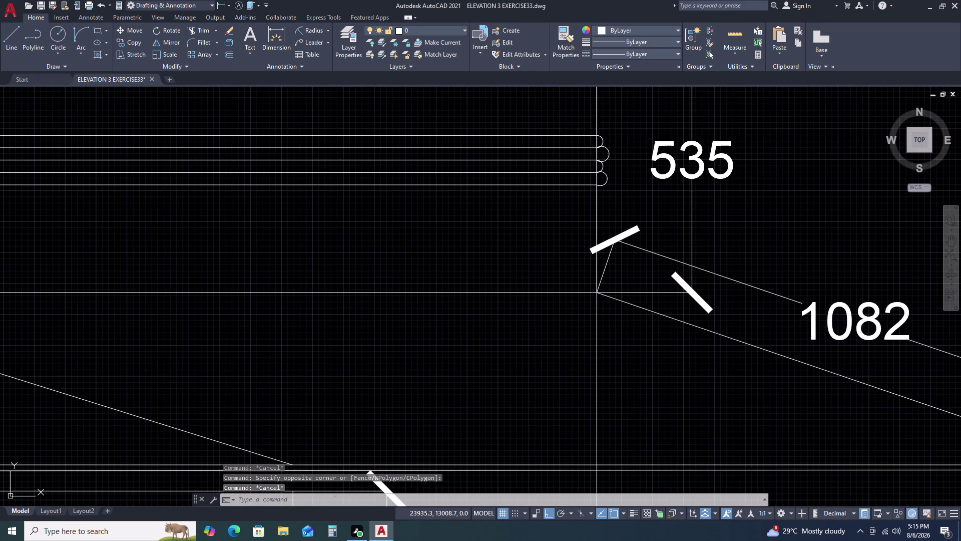
click(622, 213)
key(Delete)
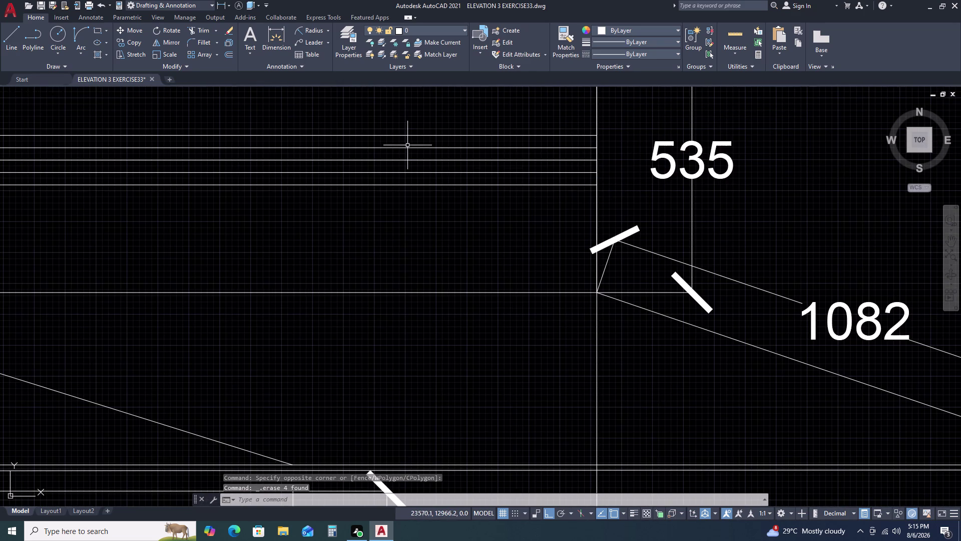
text(re)
key(c)
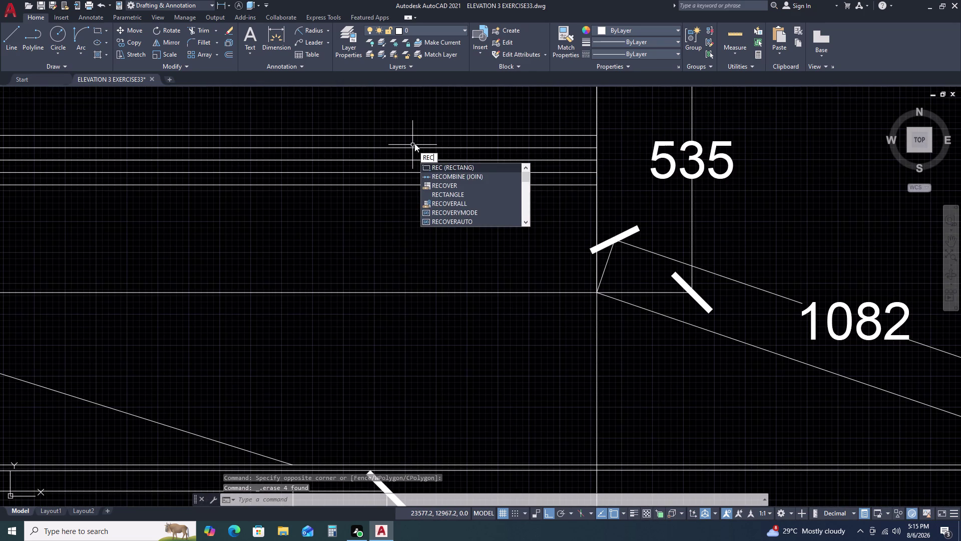
key(BackSpace)
text(v)
key(space)
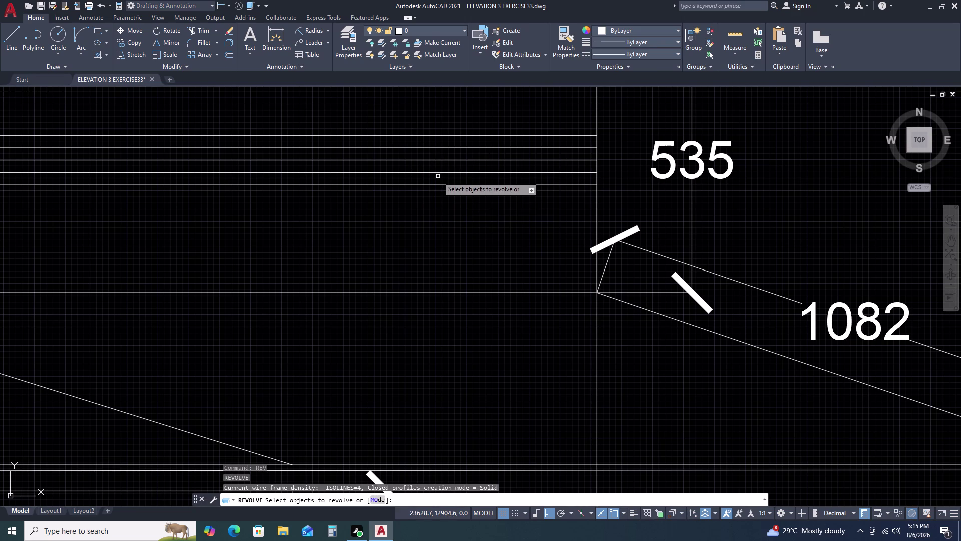
key(Escape)
key(Escape)
key(r)
text(ev)
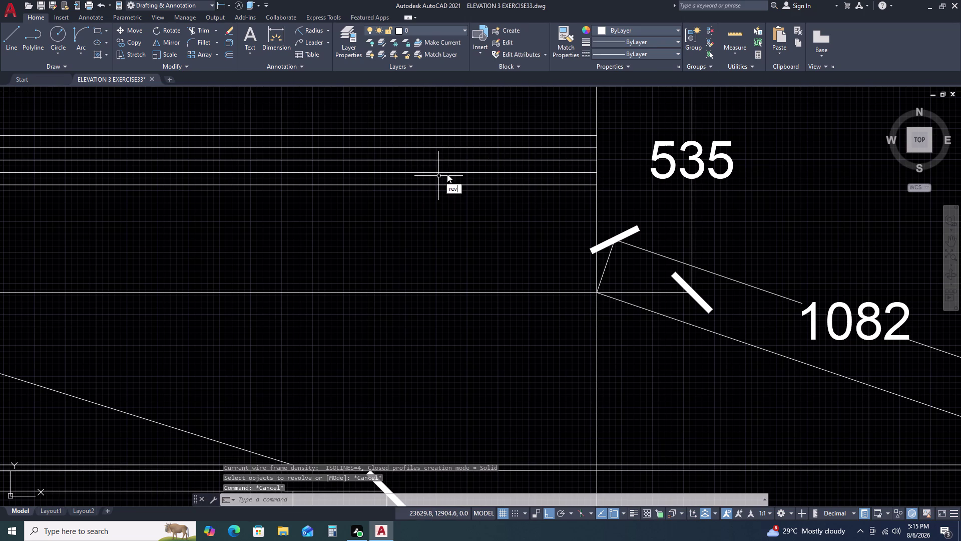
click(475, 206)
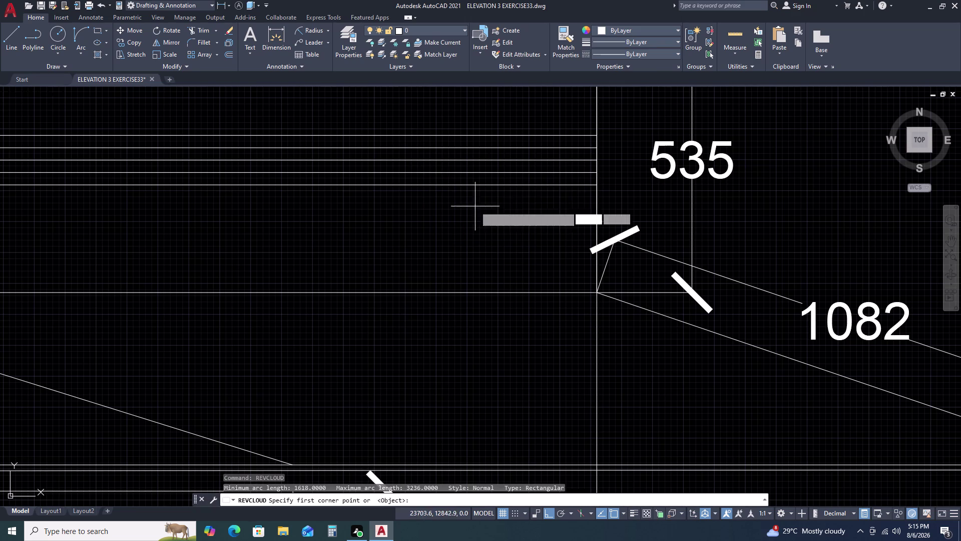
double_click(719, 227)
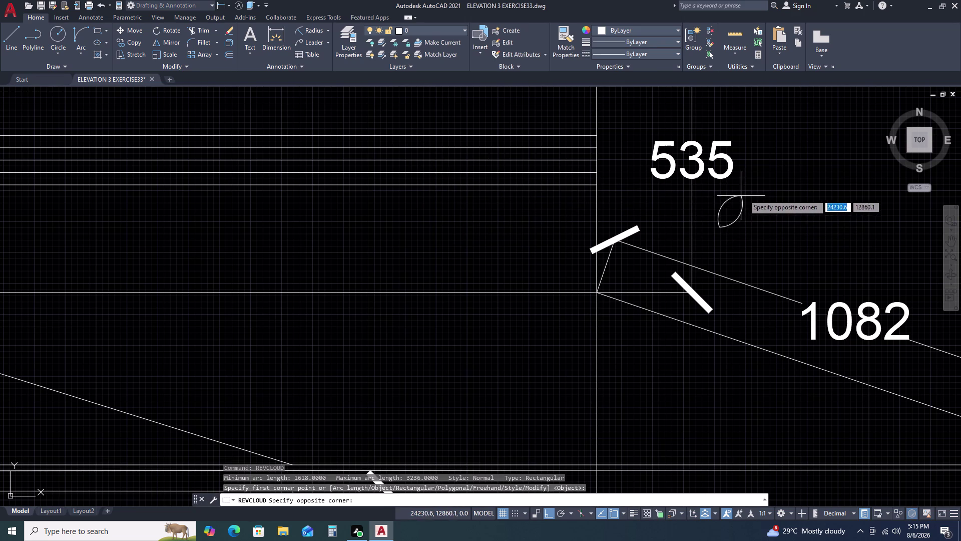
scroll(down, 3)
middle_drag(769, 217, 679, 249)
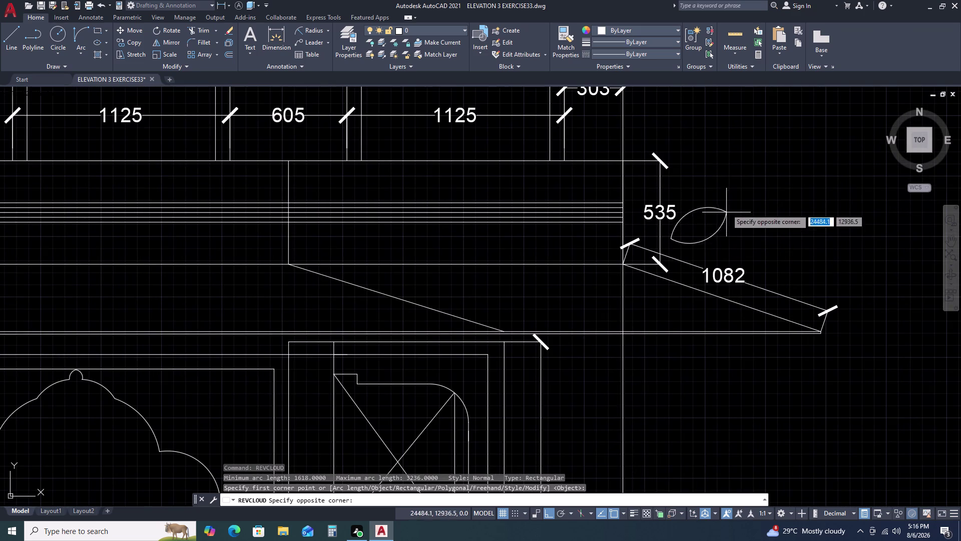
scroll(down, 3)
scroll(down, 3)
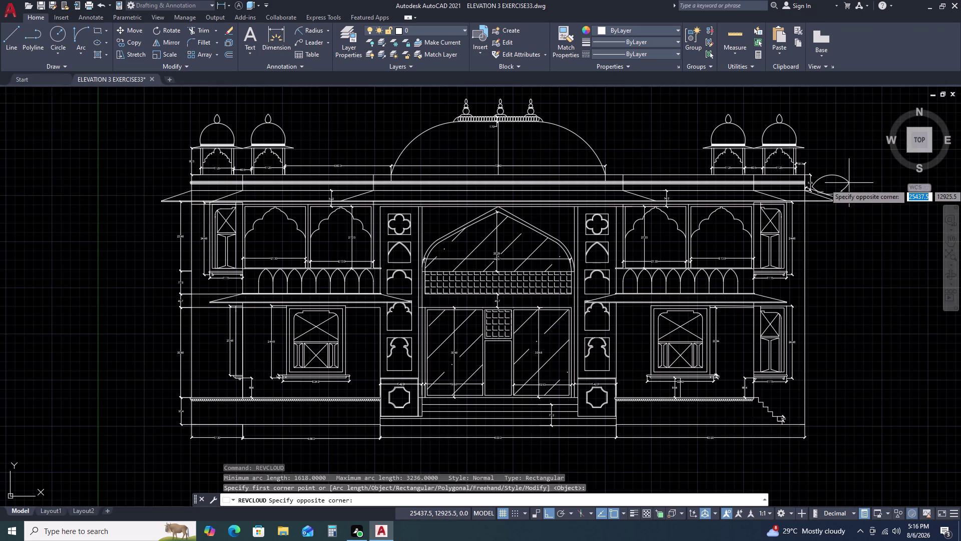
middle_drag(844, 191, 731, 223)
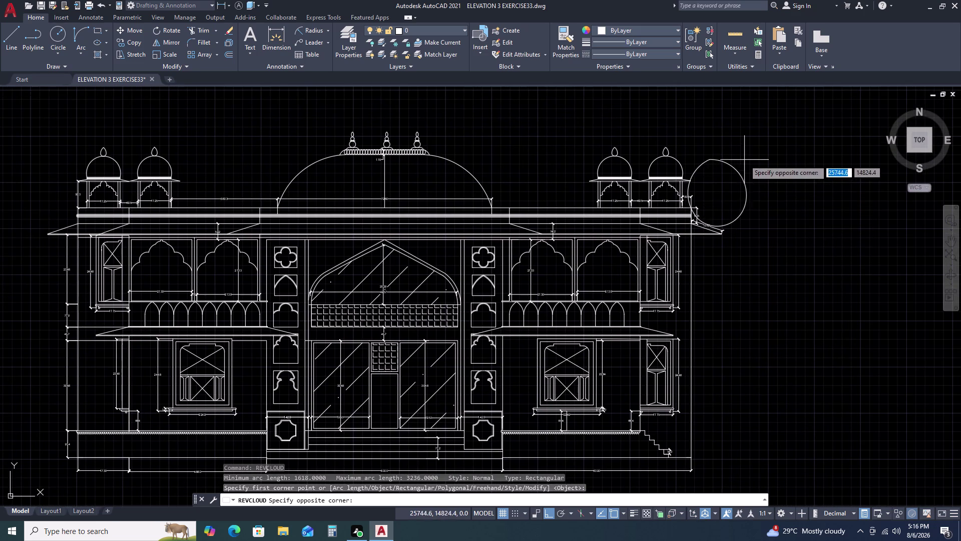
scroll(down, 3)
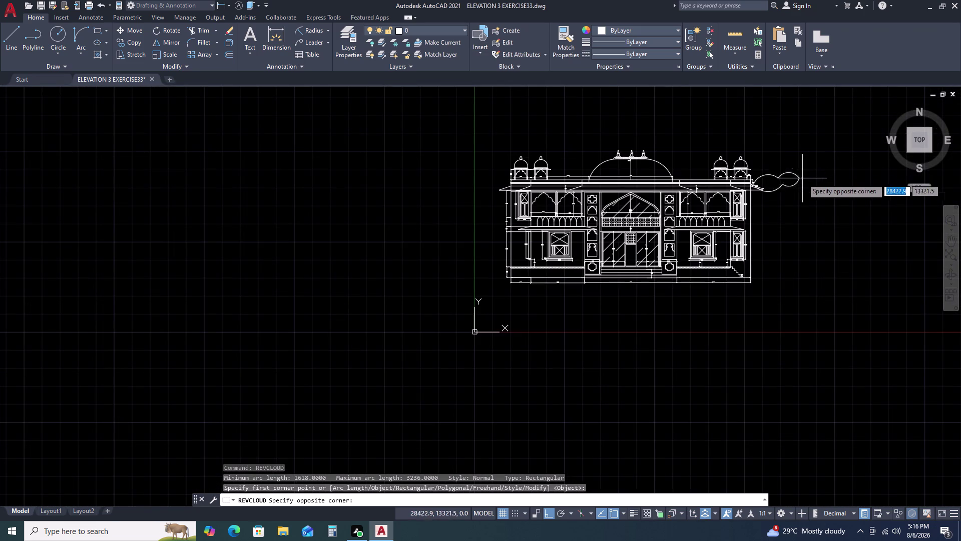
scroll(up, 3)
scroll(up, 3)
scroll(down, 3)
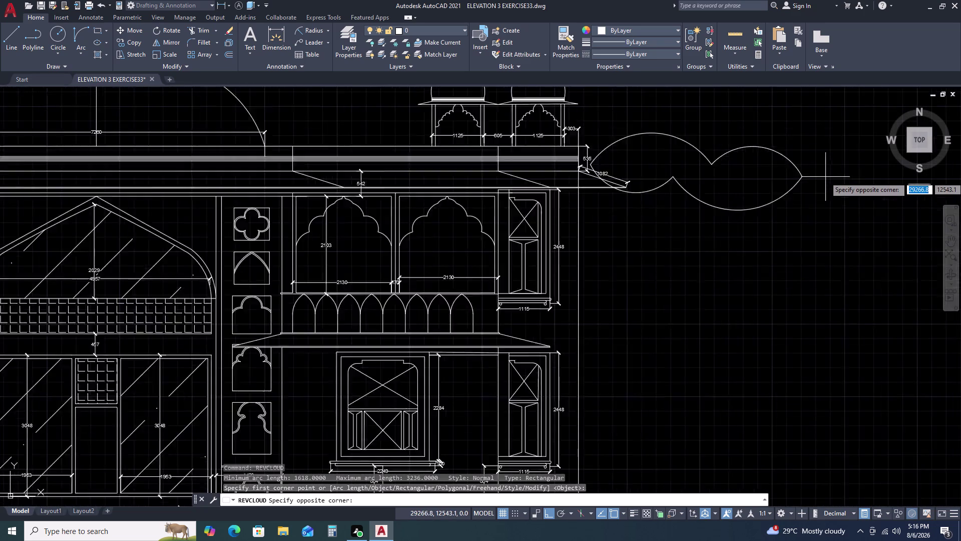
scroll(down, 3)
scroll(up, 3)
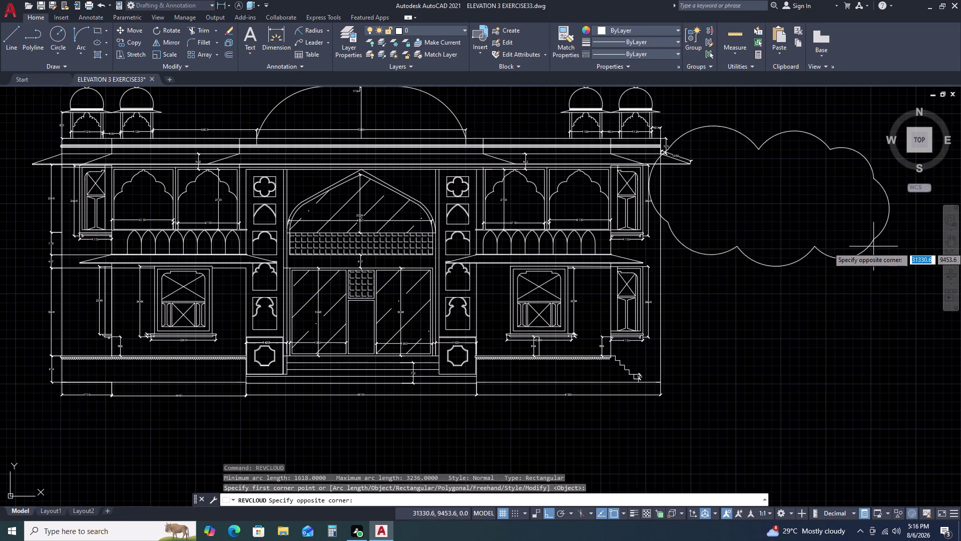
scroll(down, 3)
middle_drag(894, 271, 596, 225)
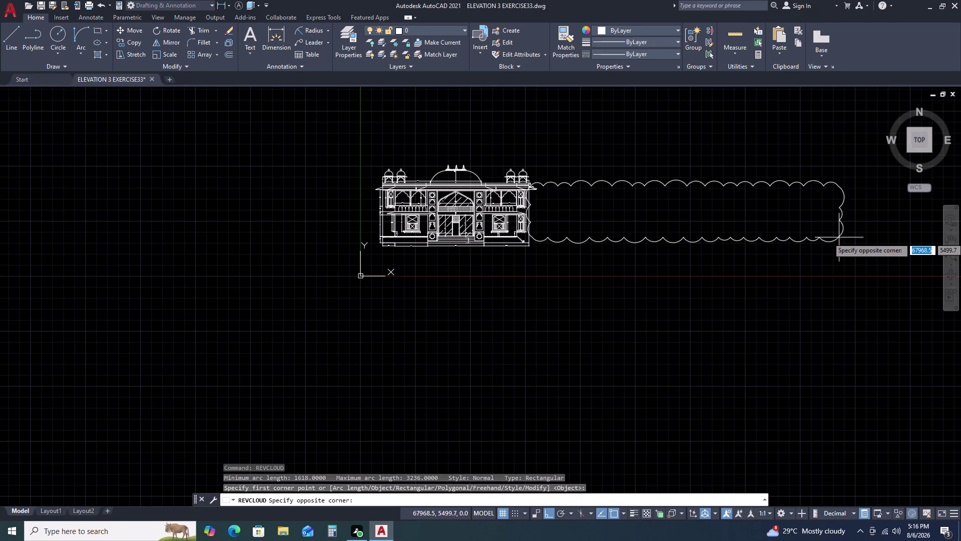
middle_click(862, 237)
middle_click(862, 236)
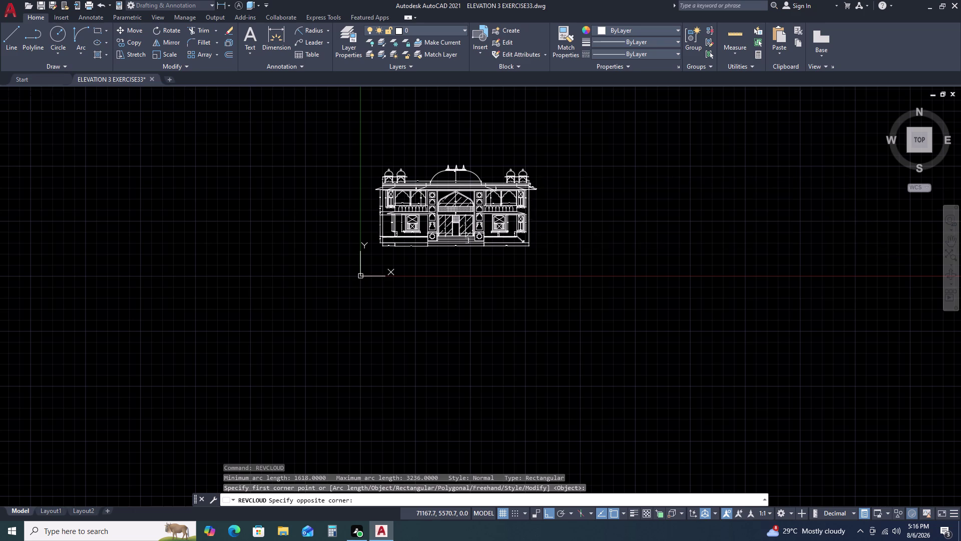
scroll(down, 3)
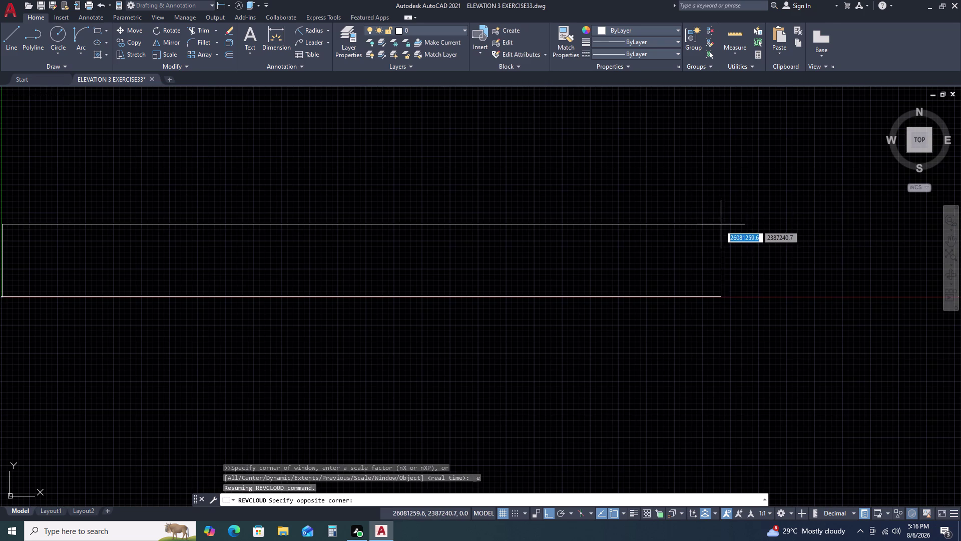
scroll(down, 3)
scroll(down, 3)
key(Escape)
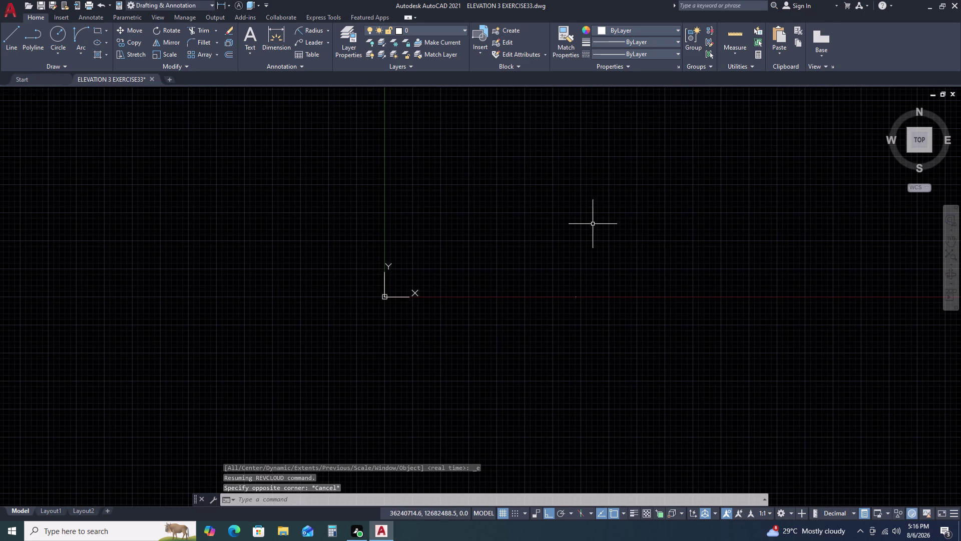
key(ctrl+z)
Try another revision cloud with corners above the band lines.
scroll(down, 3)
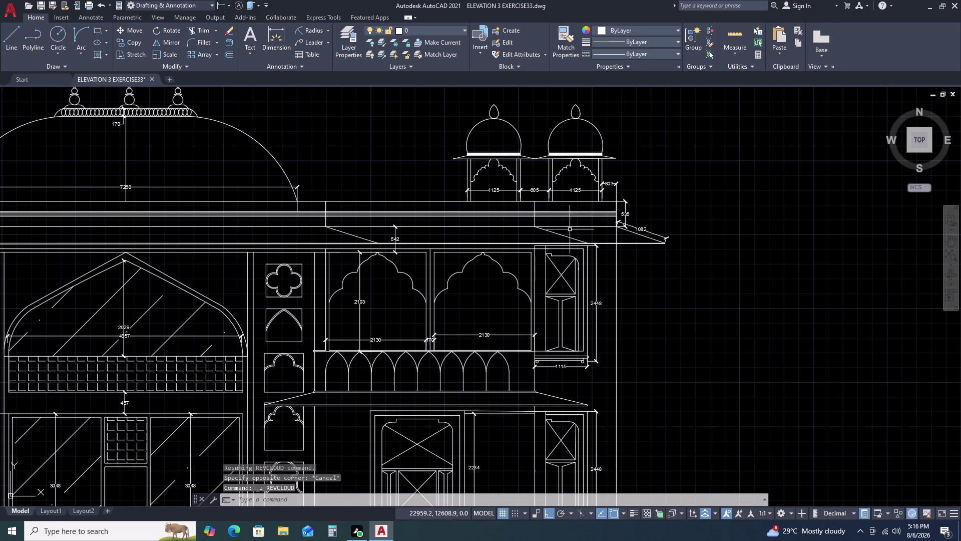
scroll(up, 3)
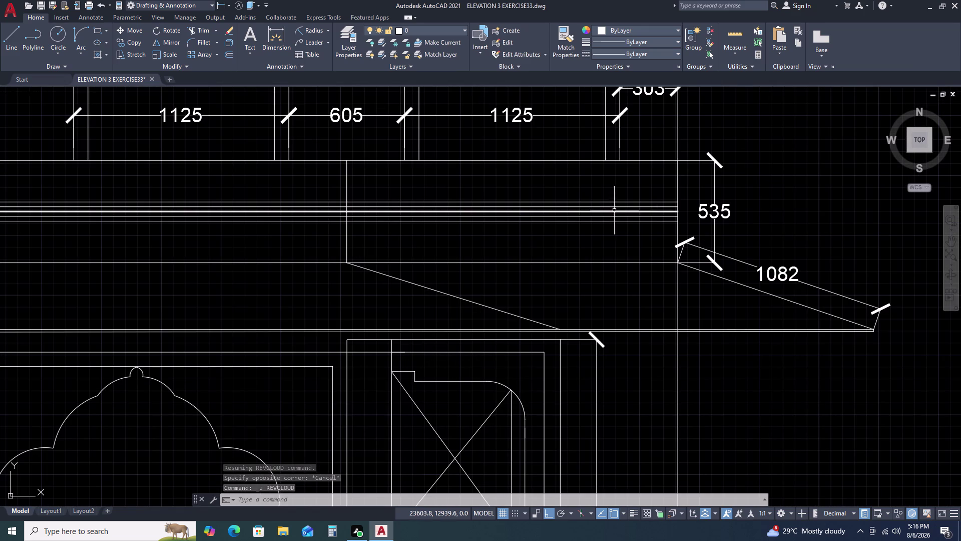
scroll(up, 3)
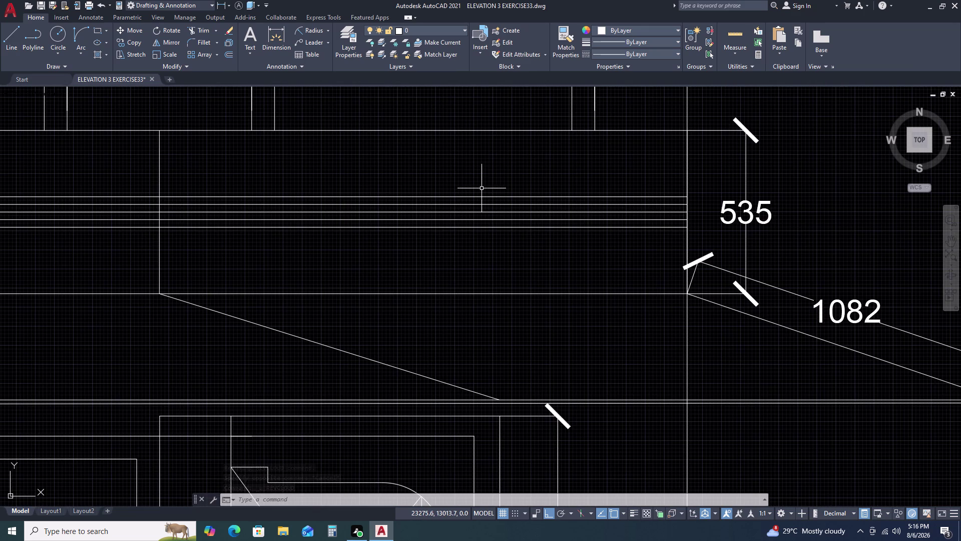
text(re)
key(v)
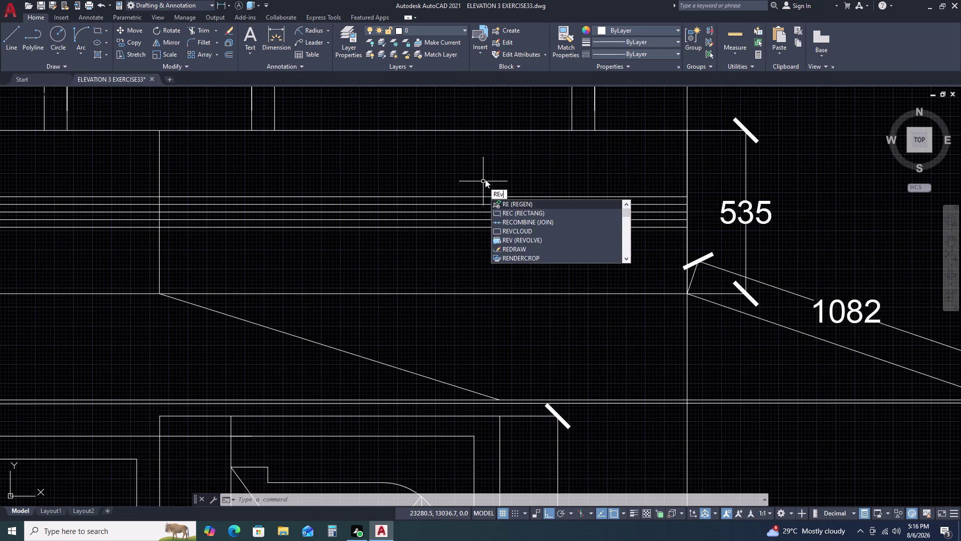
click(532, 210)
click(504, 175)
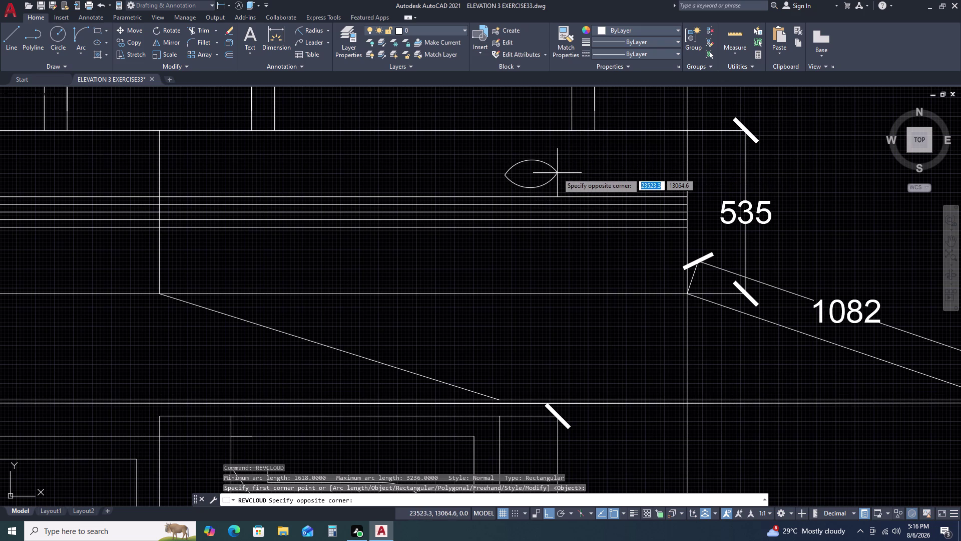
click(547, 174)
Try reshaping the top of the resulting lens shape, then cancel.
scroll(up, 3)
click(523, 156)
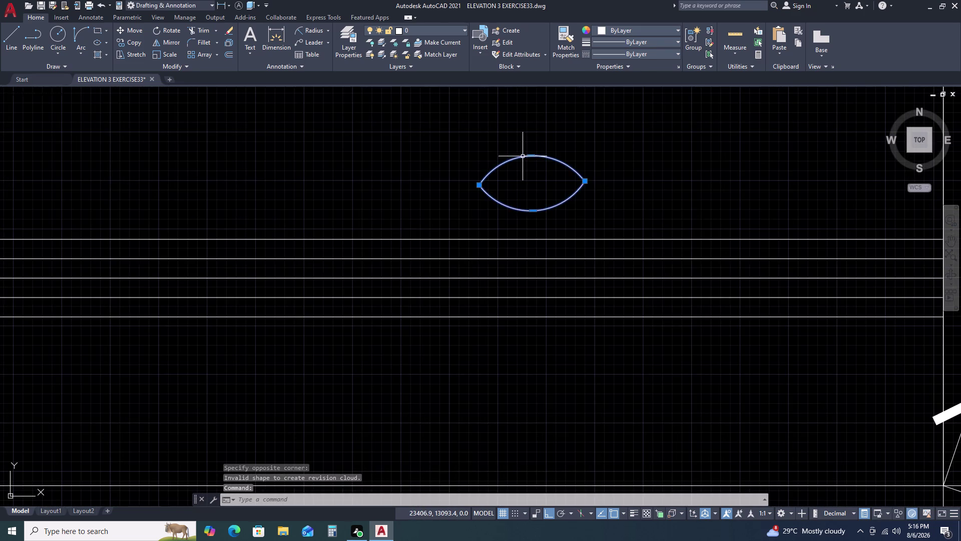
scroll(up, 3)
click(539, 157)
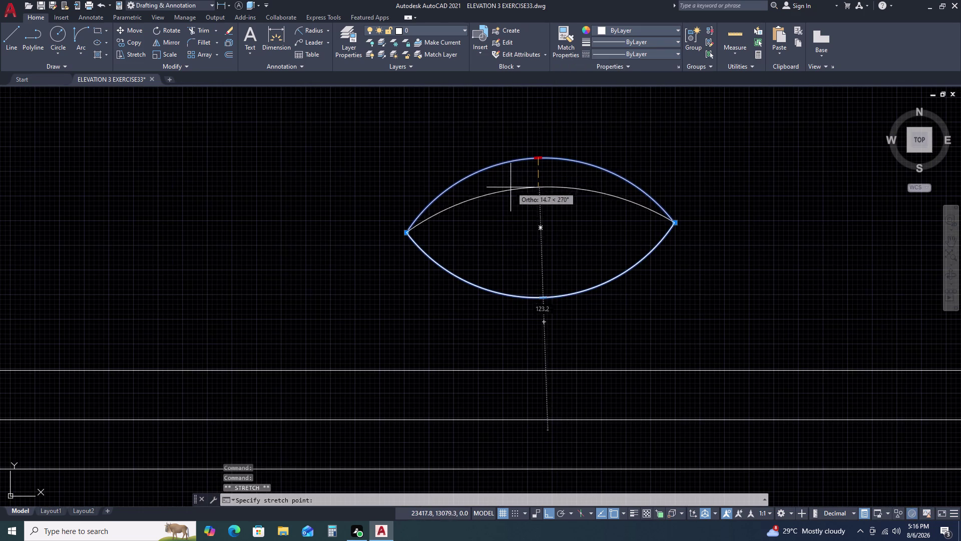
drag(510, 211, 516, 210)
key(Escape)
Erase the stray lens shape beside the elevation.
drag(603, 205, 598, 206)
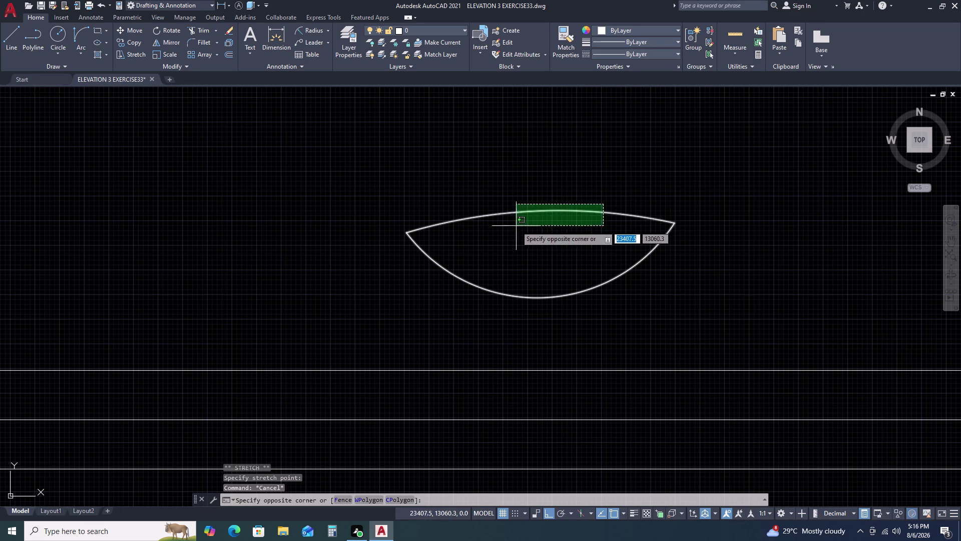
click(512, 227)
key(Delete)
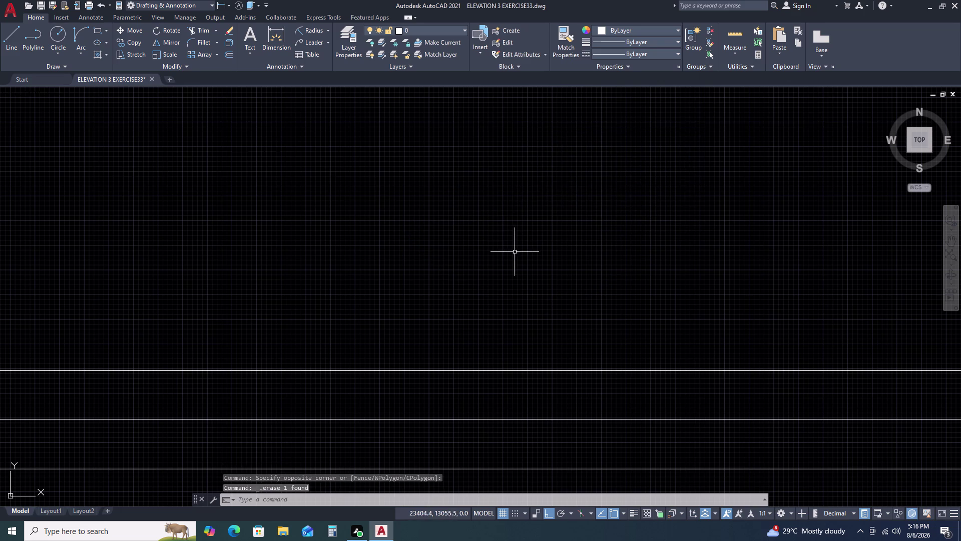
scroll(down, 3)
scroll(down, 3)
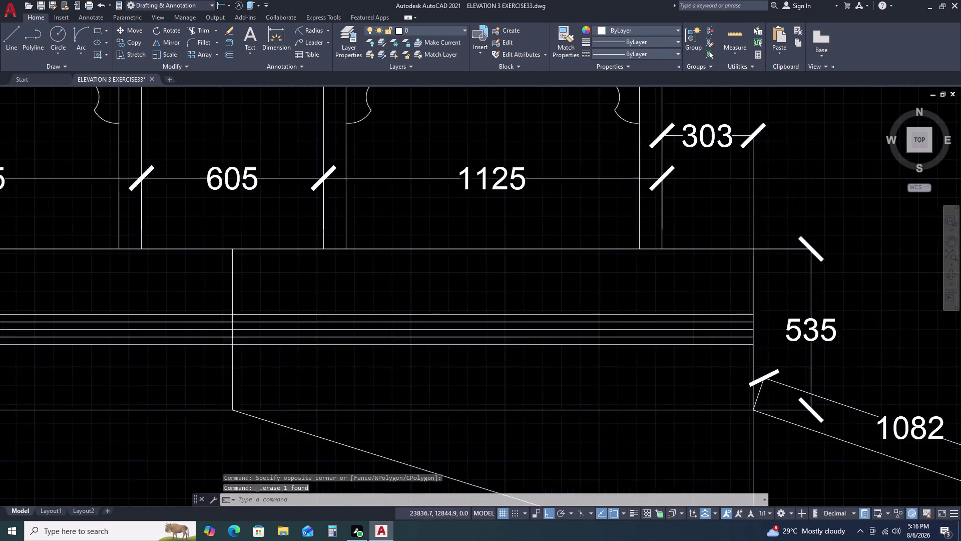
scroll(down, 3)
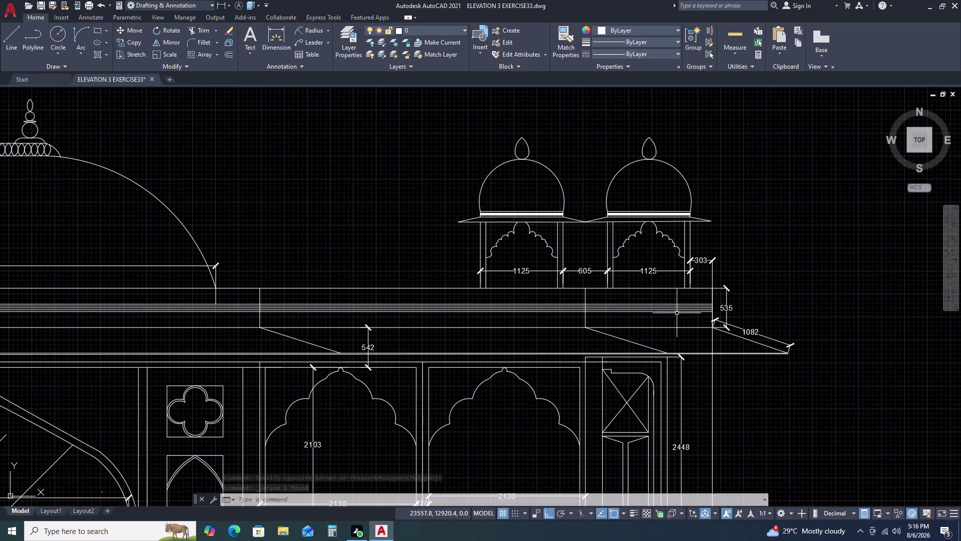
scroll(down, 3)
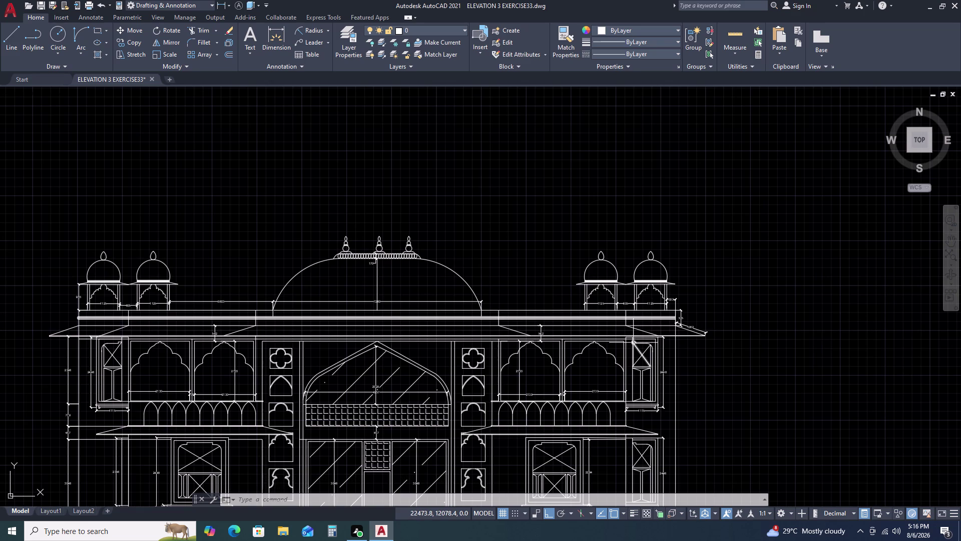
scroll(up, 3)
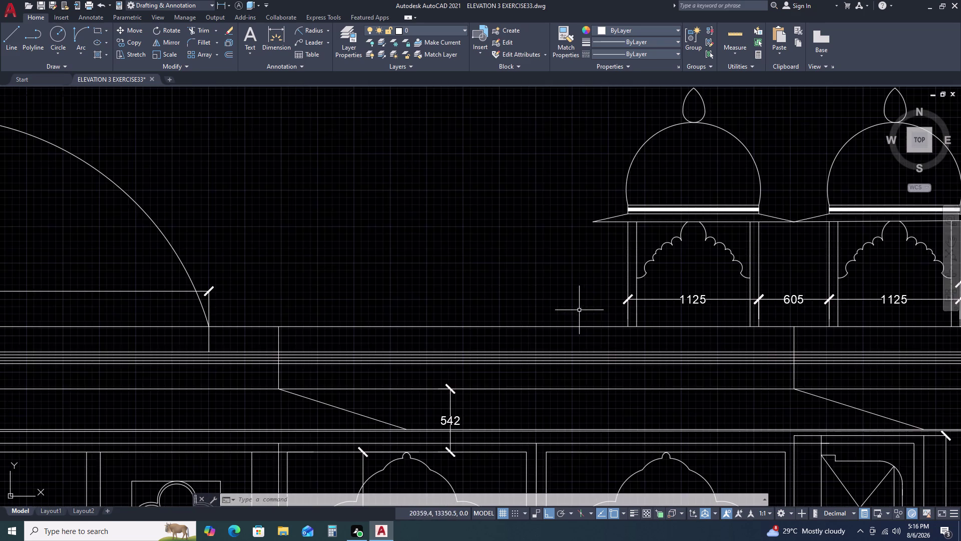
scroll(up, 3)
scroll(down, 3)
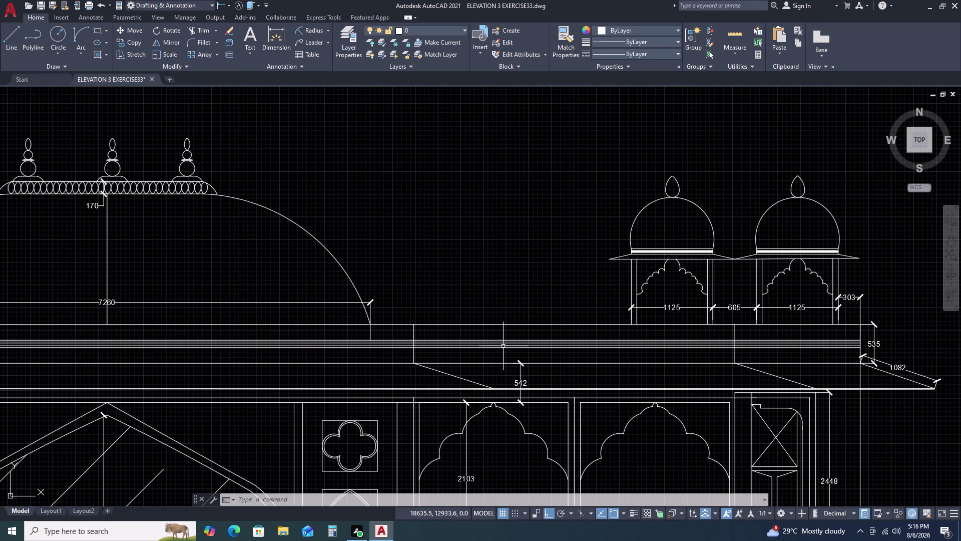
scroll(down, 3)
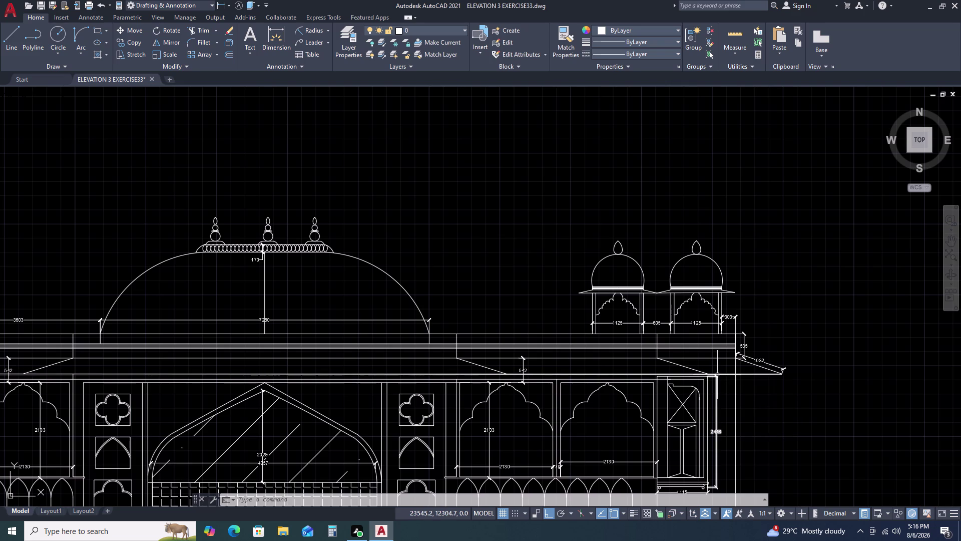
scroll(up, 3)
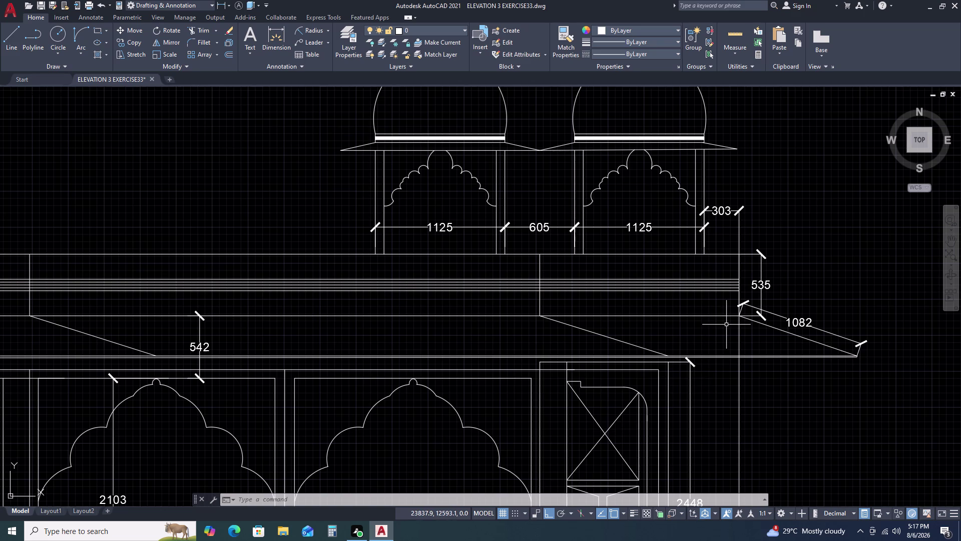
scroll(down, 3)
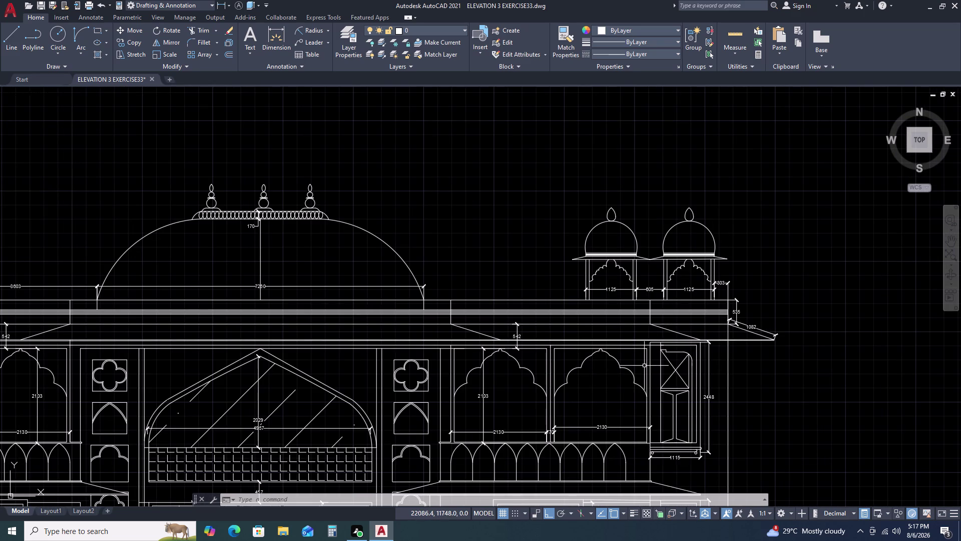
scroll(down, 3)
scroll(up, 3)
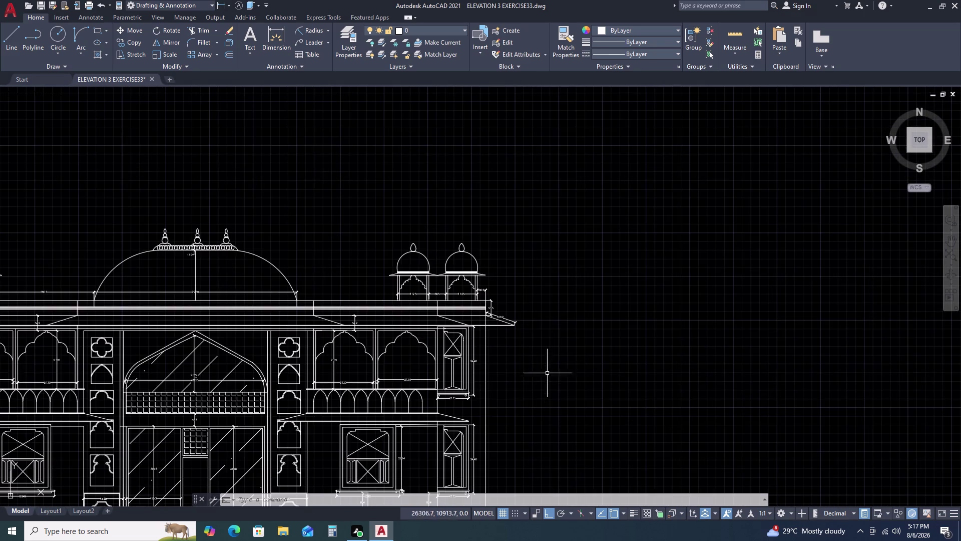
scroll(up, 3)
scroll(up, 3)
scroll(down, 3)
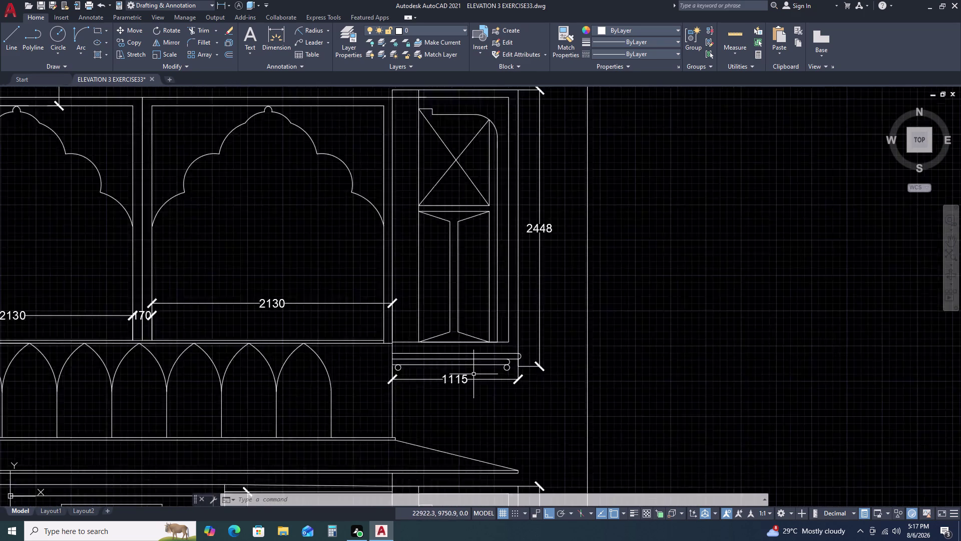
scroll(down, 3)
scroll(down, 3)
scroll(up, 3)
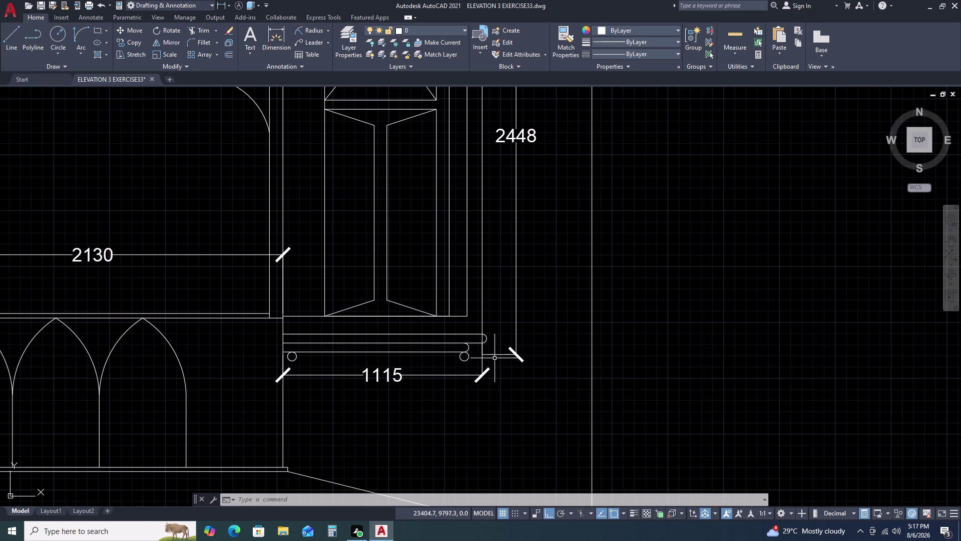
click(482, 339)
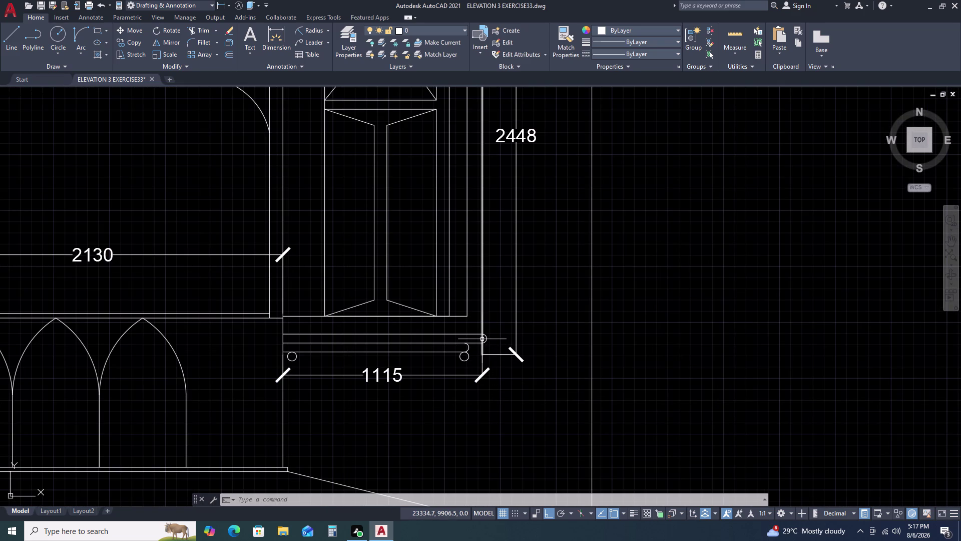
scroll(up, 3)
click(479, 405)
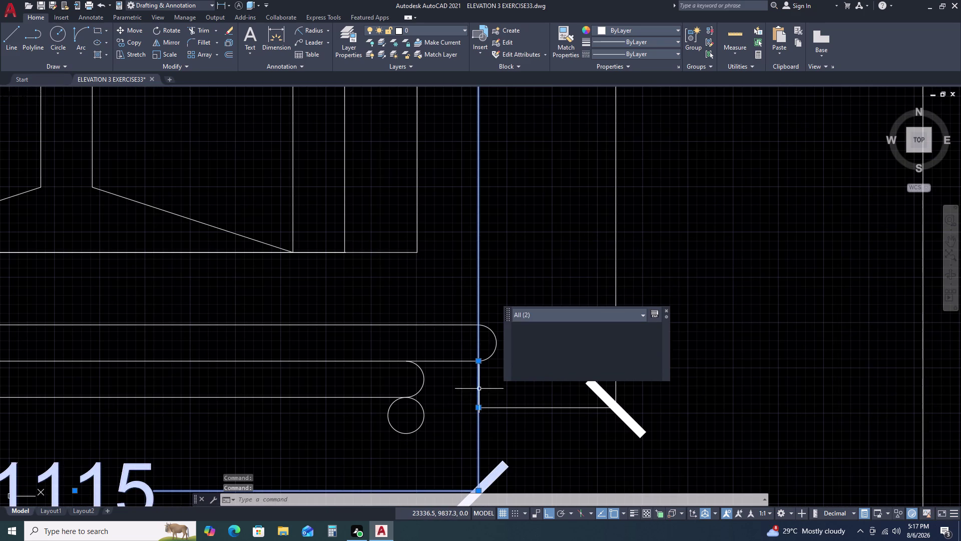
key(Escape)
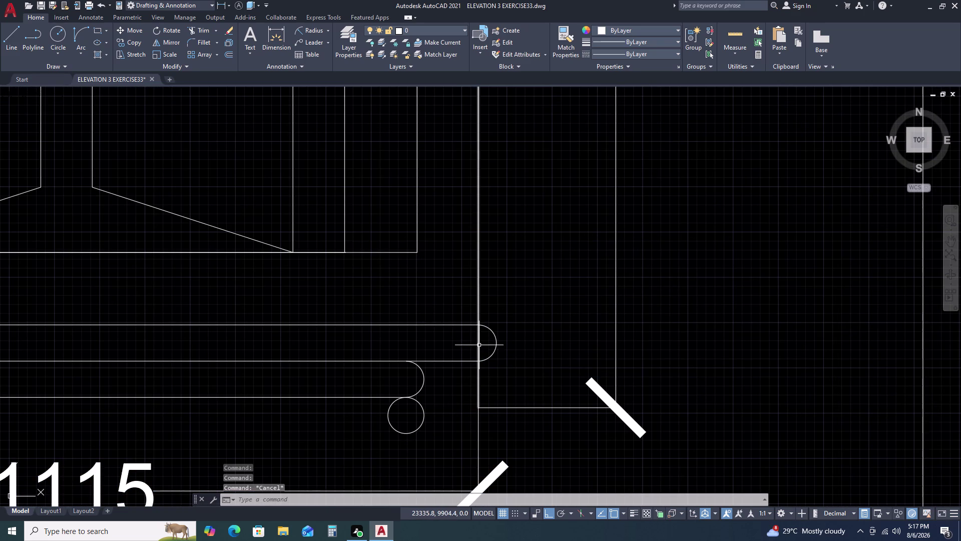
click(483, 336)
click(474, 338)
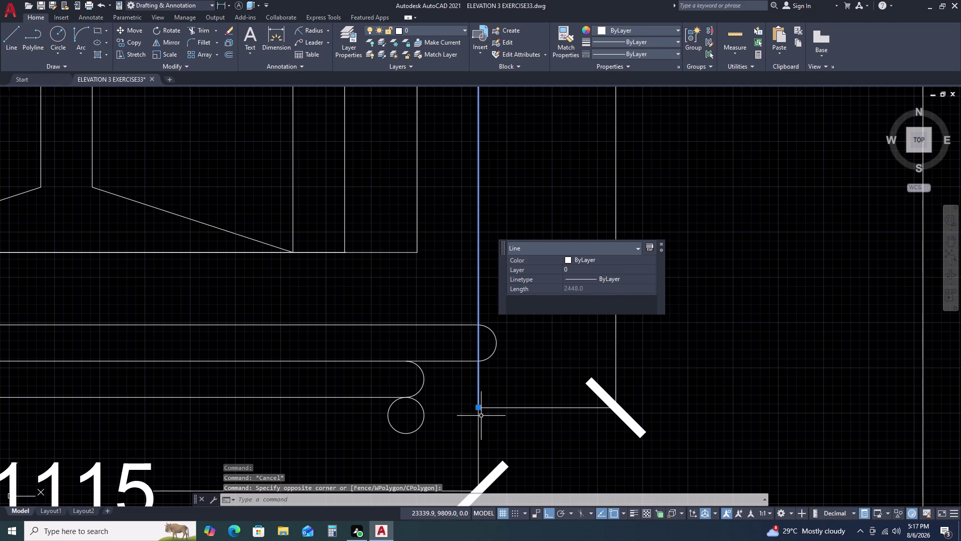
double_click(481, 408)
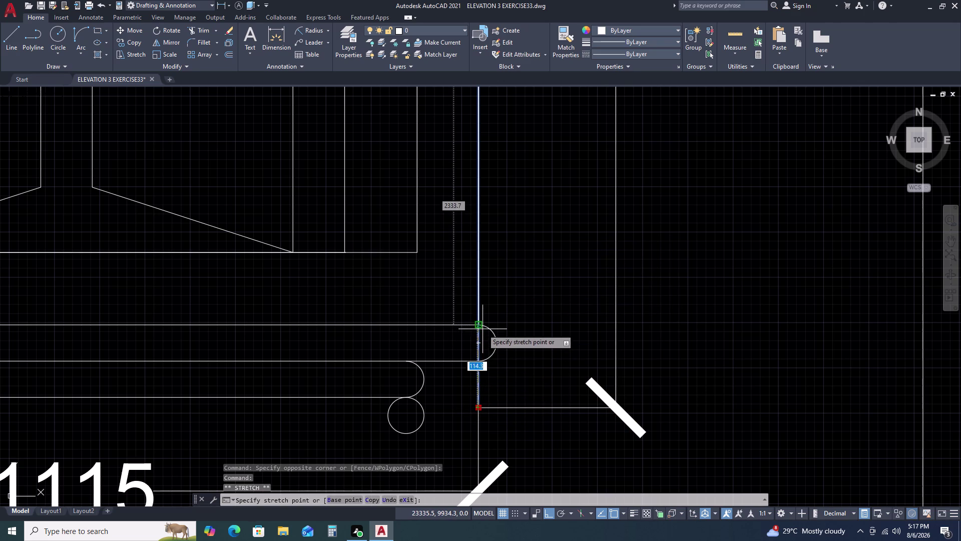
double_click(480, 325)
key(Escape)
scroll(down, 3)
scroll(down, 3)
scroll(down, 3)
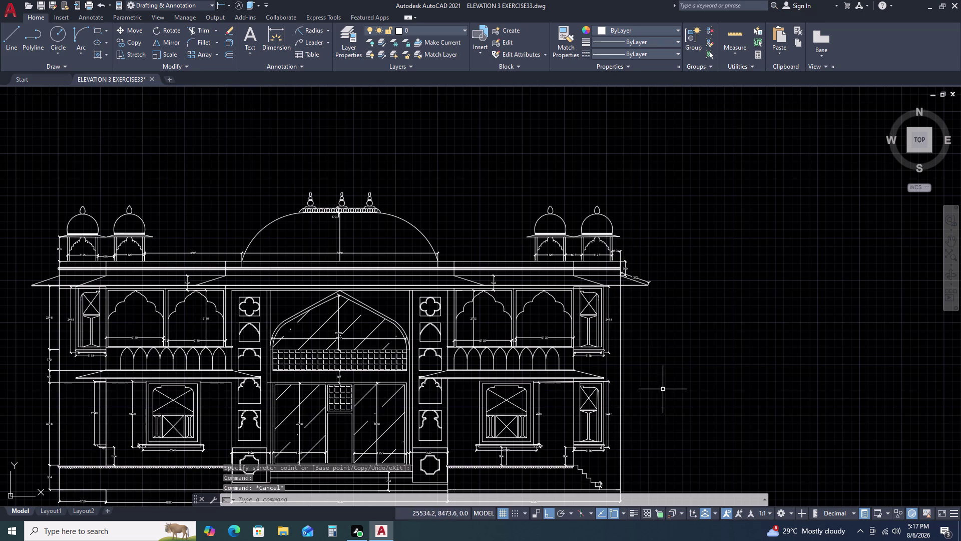
middle_drag(658, 403, 636, 332)
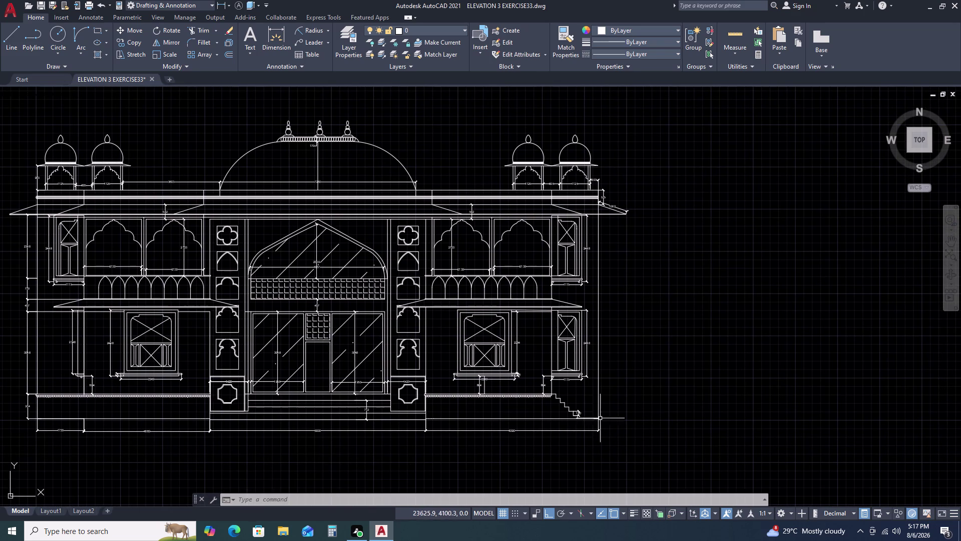
scroll(up, 3)
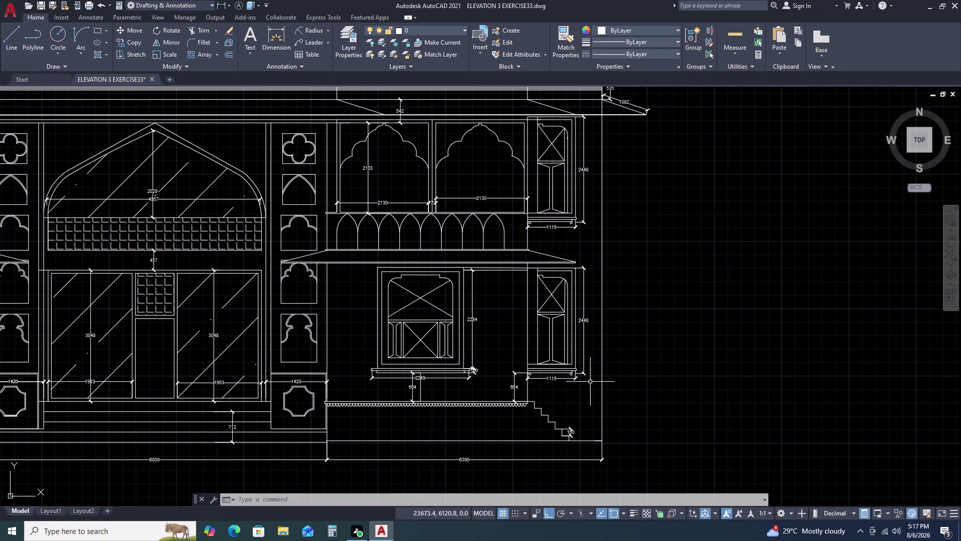
scroll(down, 3)
scroll(up, 3)
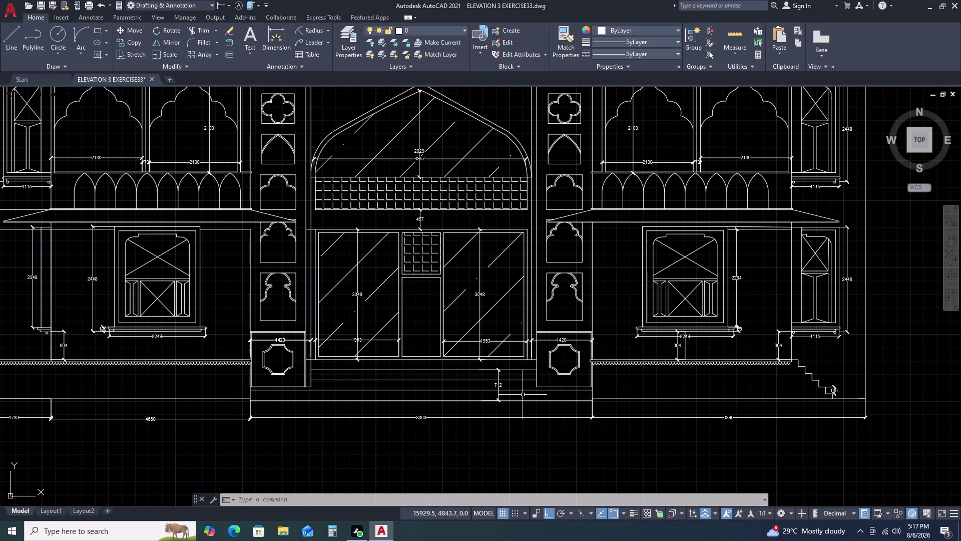
Dimension the central door's height as 1925 with a linear dimension (DLI).
key(d)
text(li)
key(space)
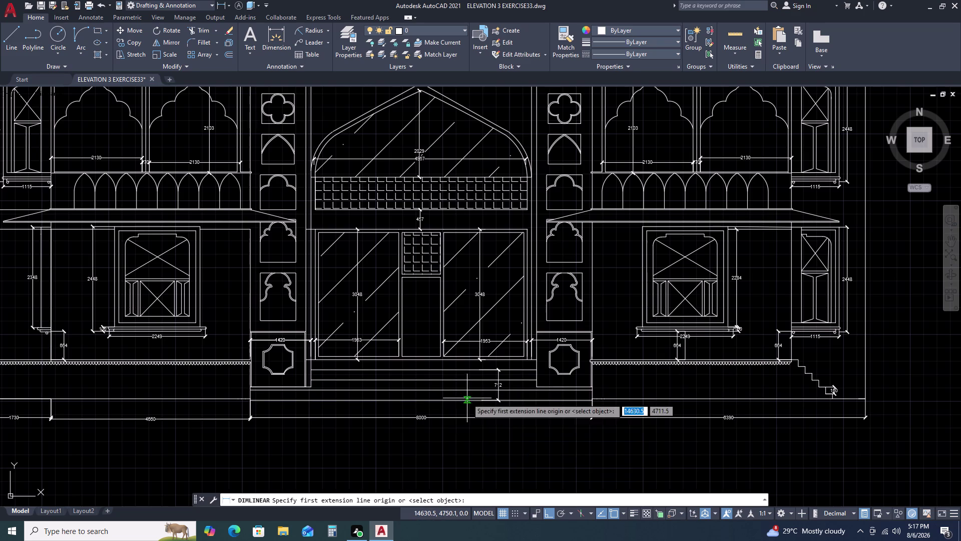
scroll(up, 3)
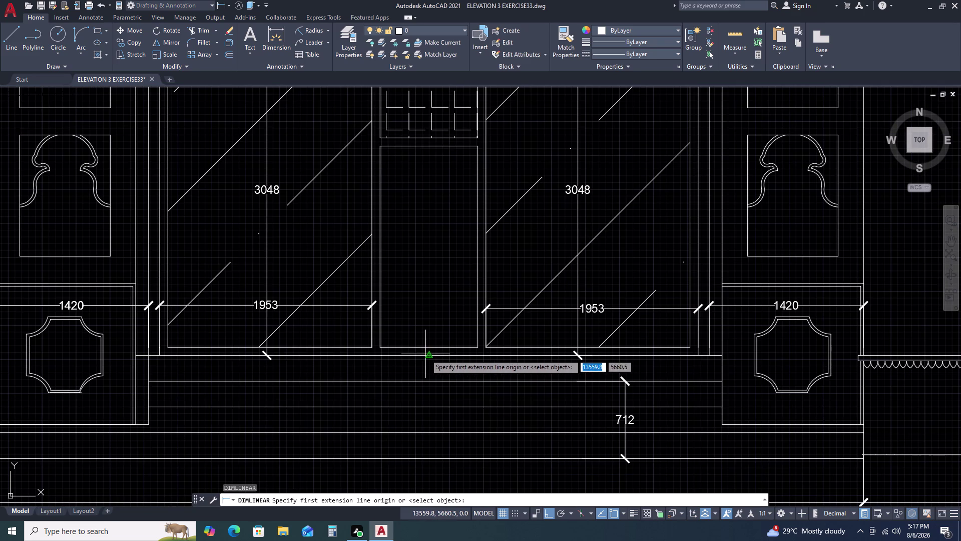
drag(426, 354, 424, 347)
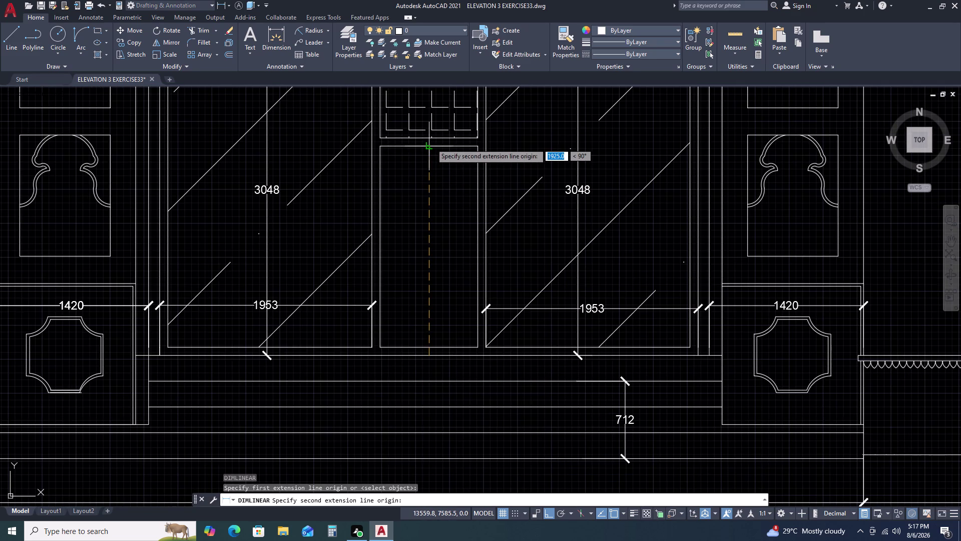
click(431, 143)
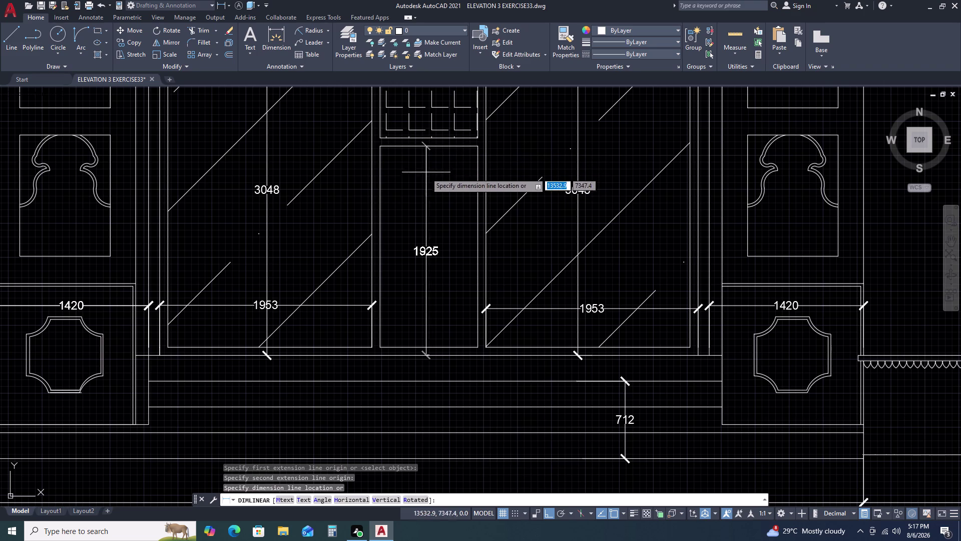
click(424, 280)
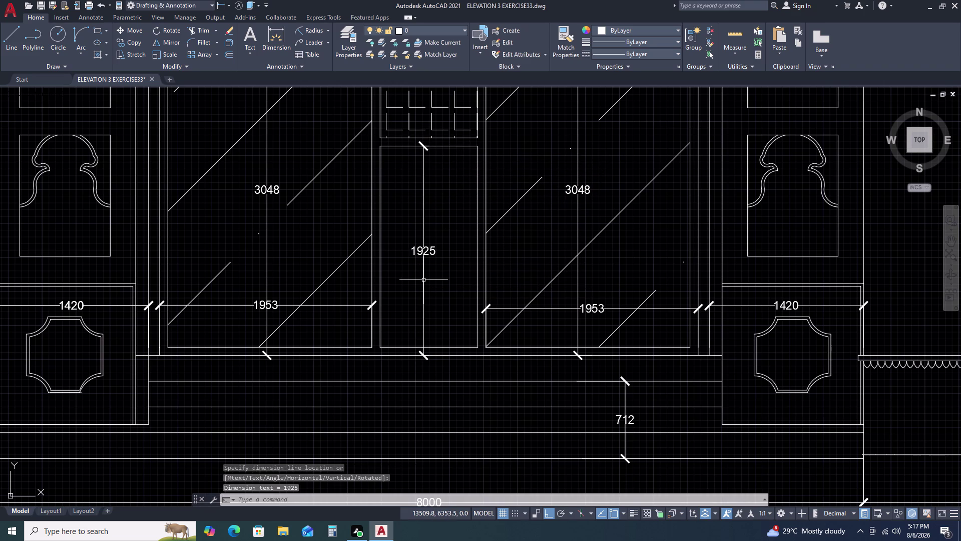
Add a 1050 width dimension across the bottom of the central door.
key(space)
double_click(383, 348)
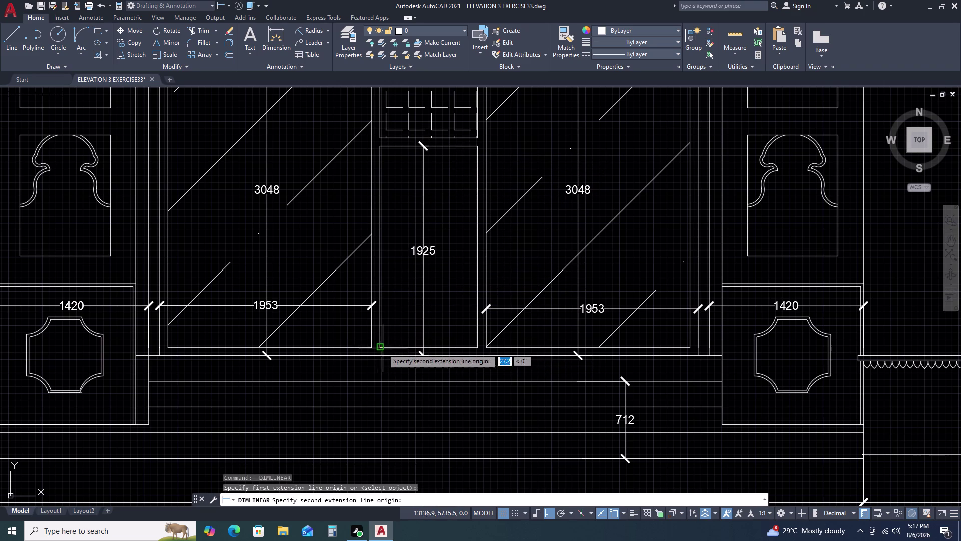
double_click(478, 348)
key(space)
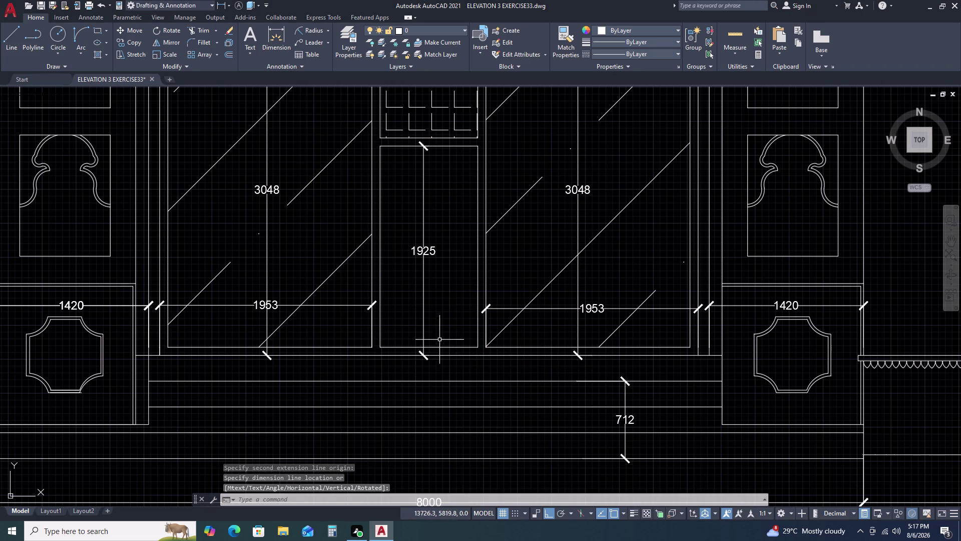
key(space)
double_click(369, 346)
triple_click(486, 349)
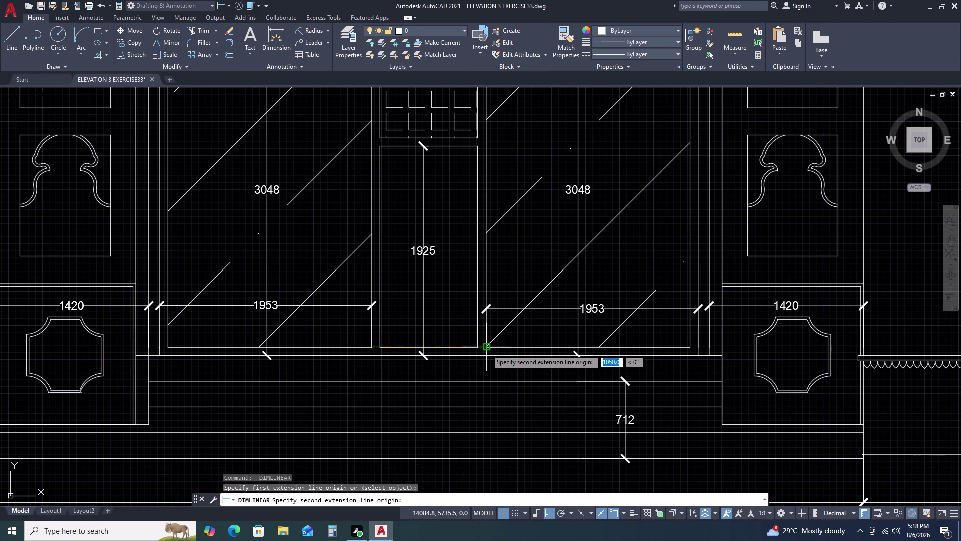
click(450, 345)
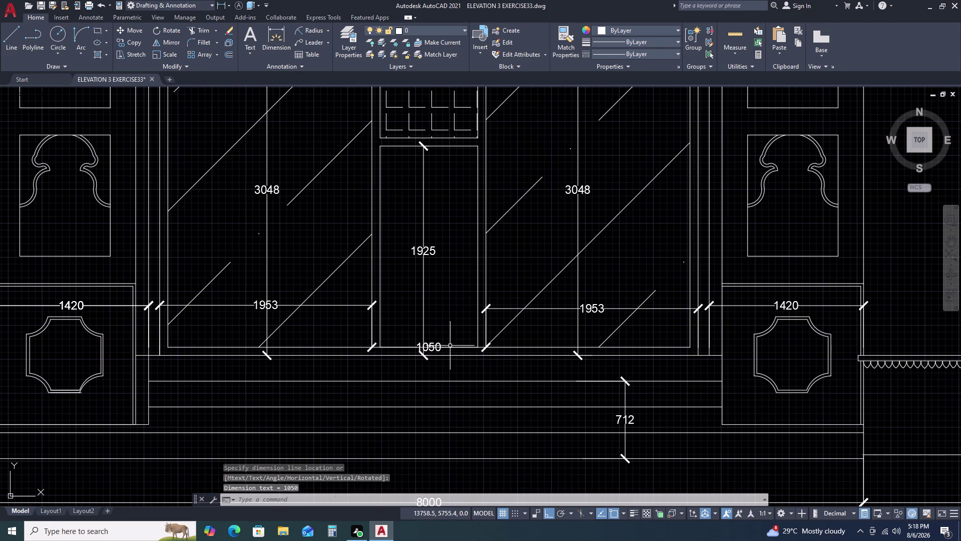
click(428, 345)
Stretch the 1050 dimension up into the 1953 and 1420 dimension row.
click(428, 349)
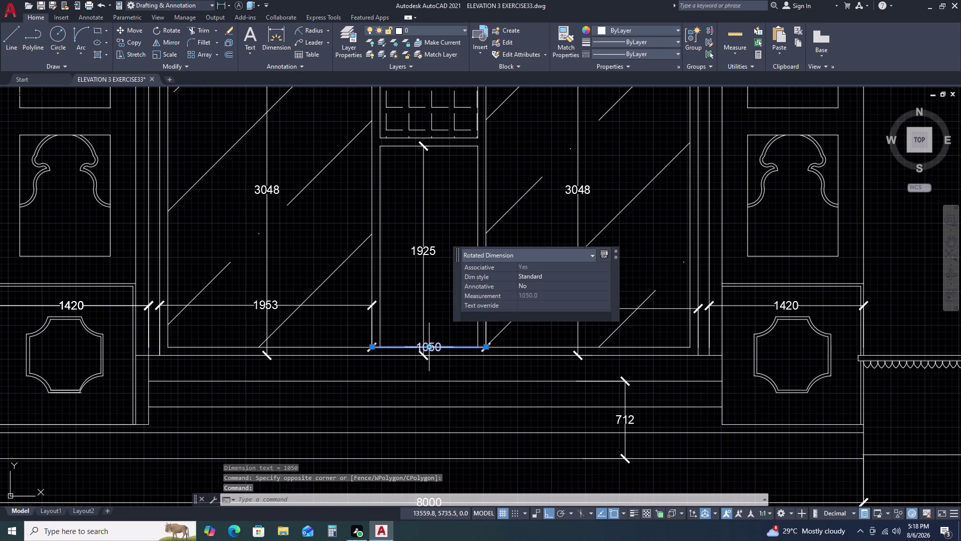
double_click(429, 349)
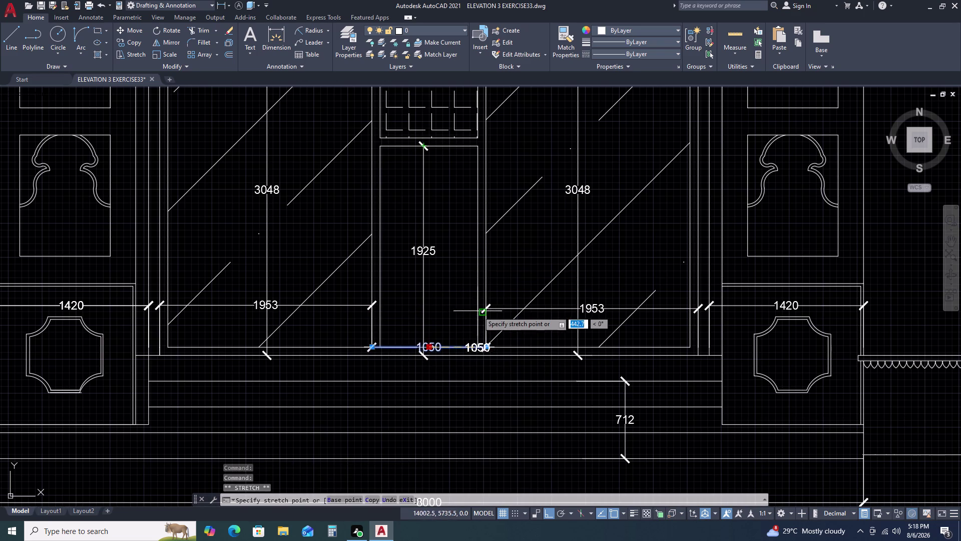
key(Escape)
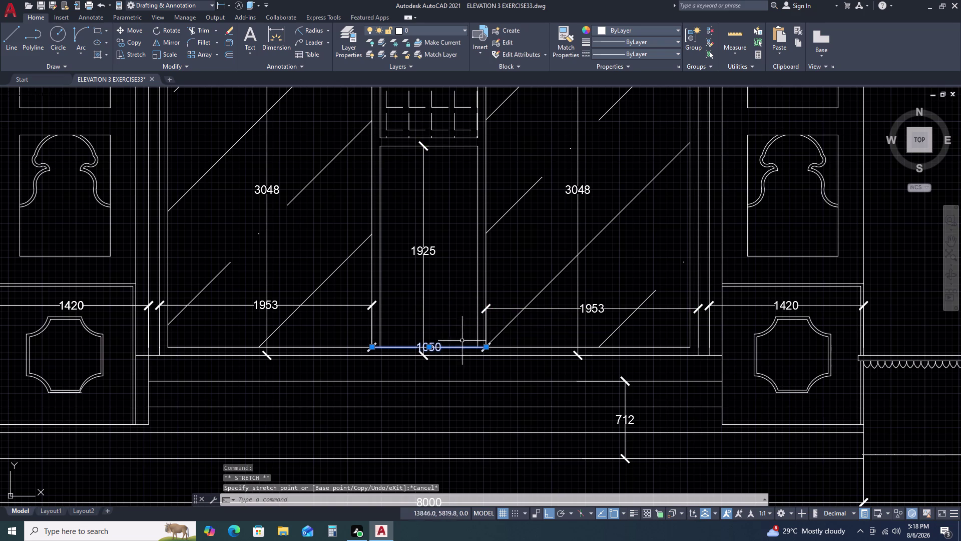
click(486, 348)
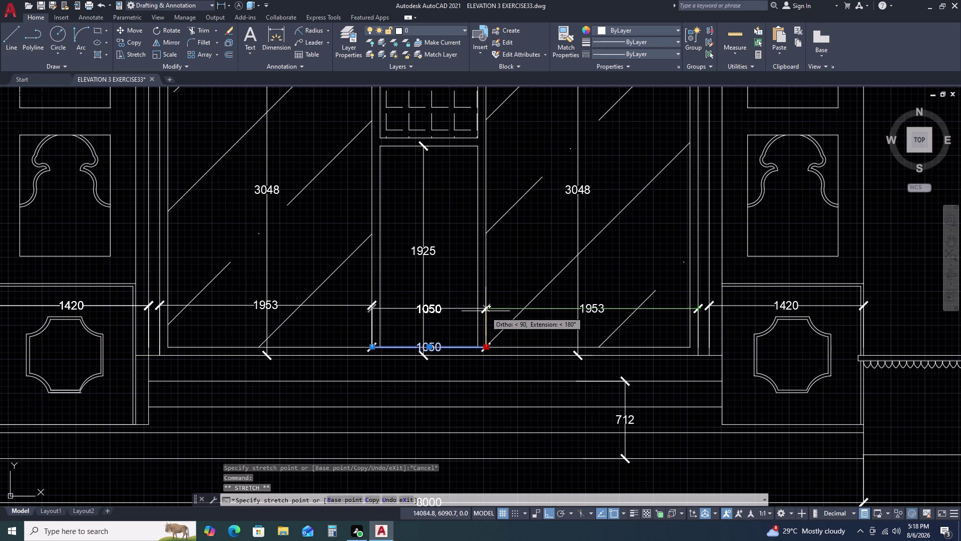
double_click(487, 307)
key(Escape)
scroll(down, 3)
key(Escape)
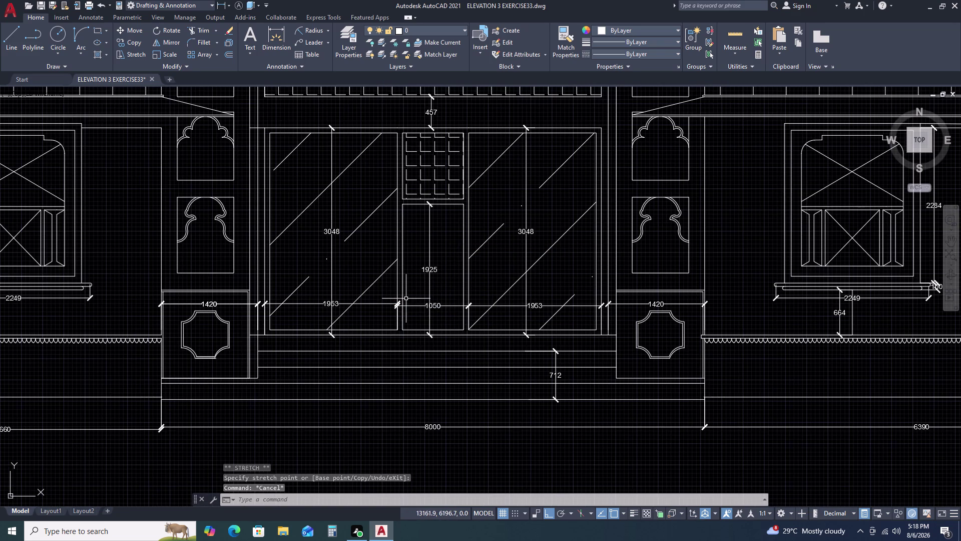
Check the 1925 door-height dimension, then move to the right-wing window and start a linear dimension.
click(437, 270)
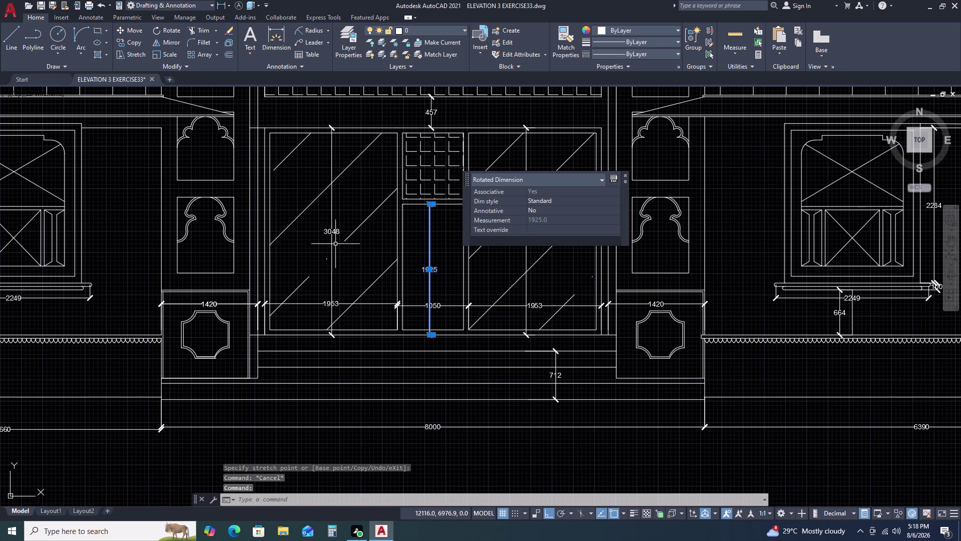
key(Escape)
scroll(down, 3)
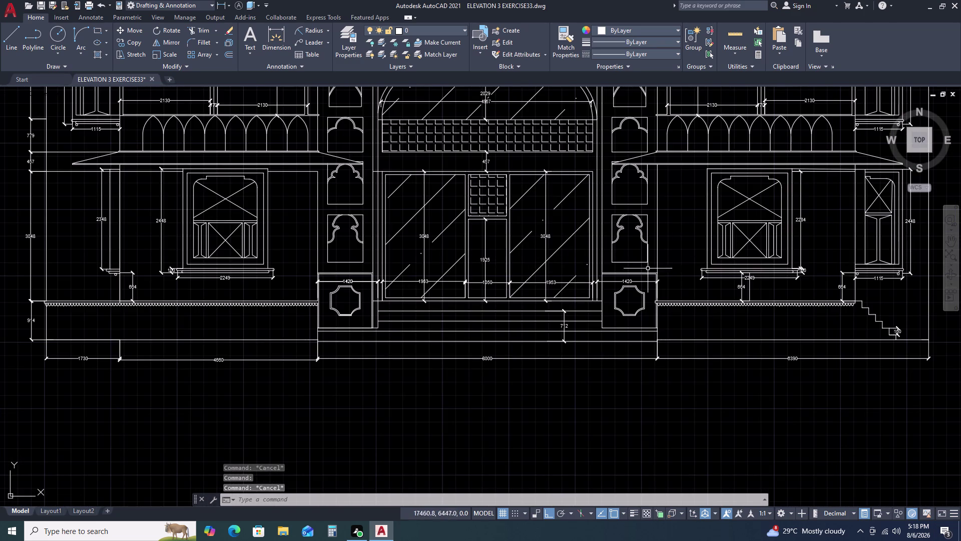
scroll(down, 3)
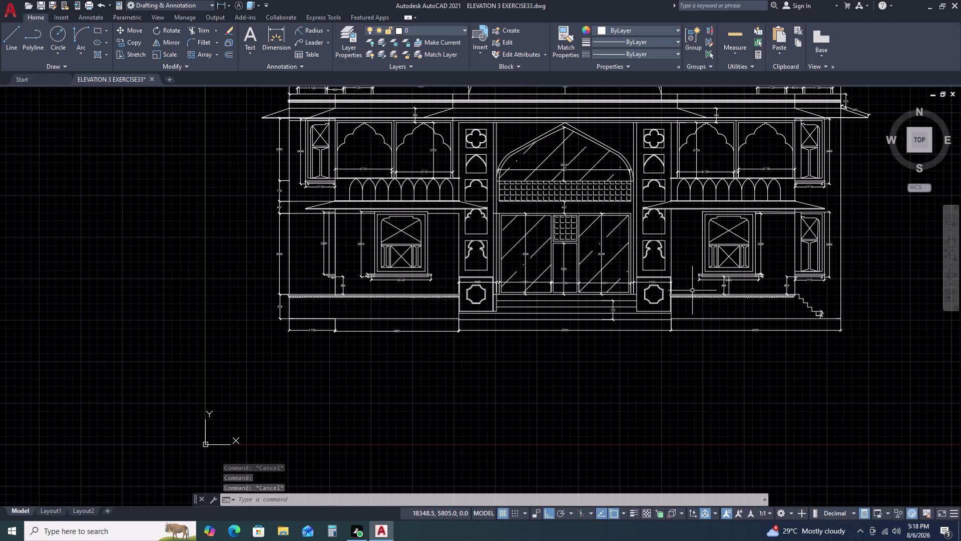
scroll(up, 3)
scroll(up, 3)
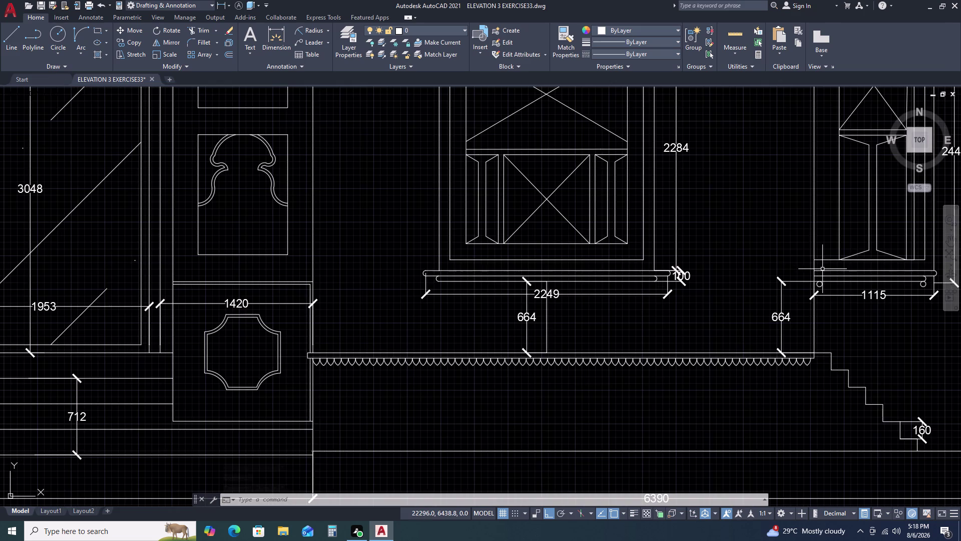
scroll(down, 3)
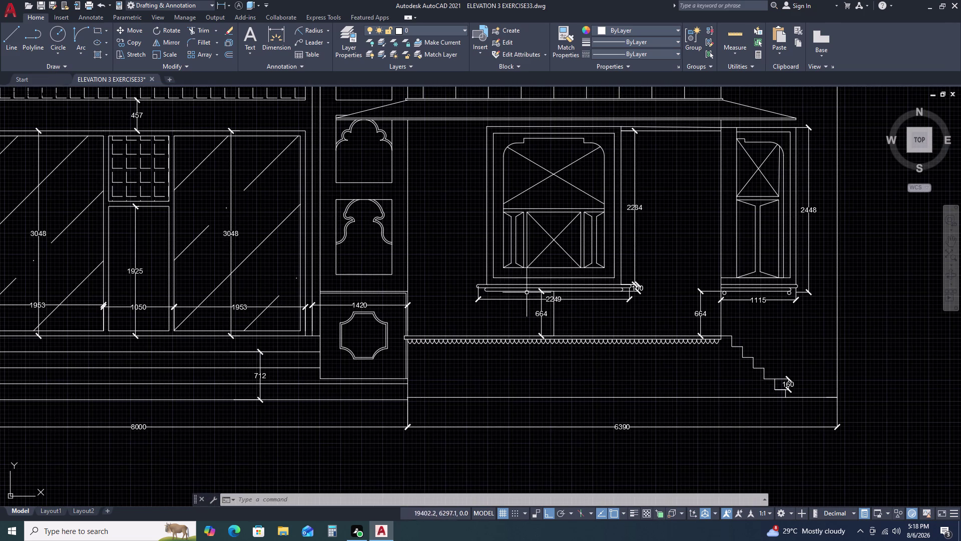
scroll(down, 3)
key(space)
scroll(up, 3)
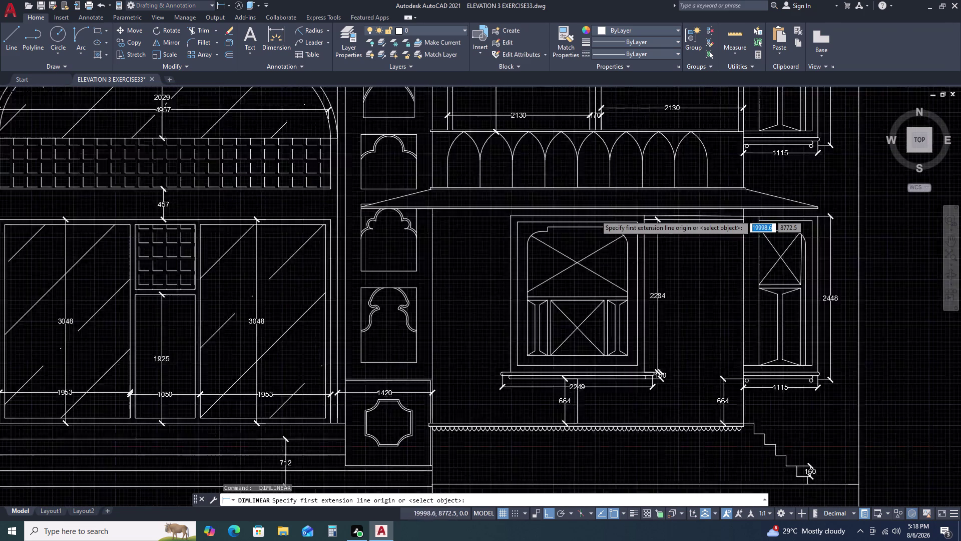
Dimension the right-wing window's top width as 2000, placed above the window.
scroll(up, 3)
double_click(317, 198)
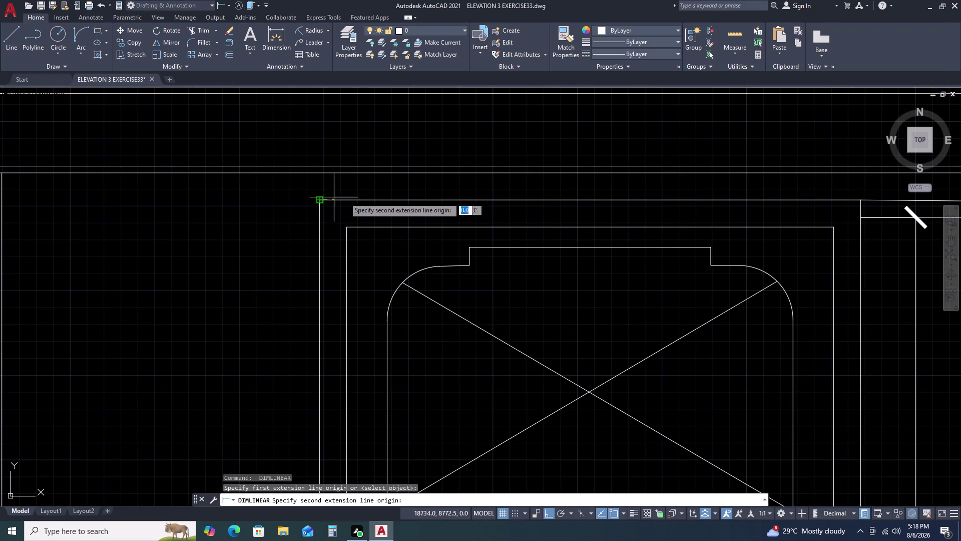
double_click(859, 198)
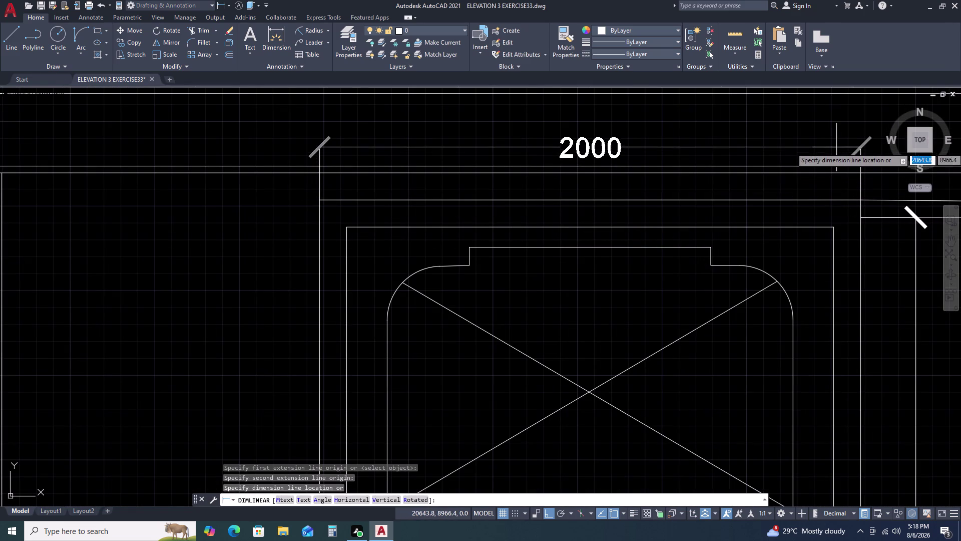
click(836, 147)
scroll(down, 3)
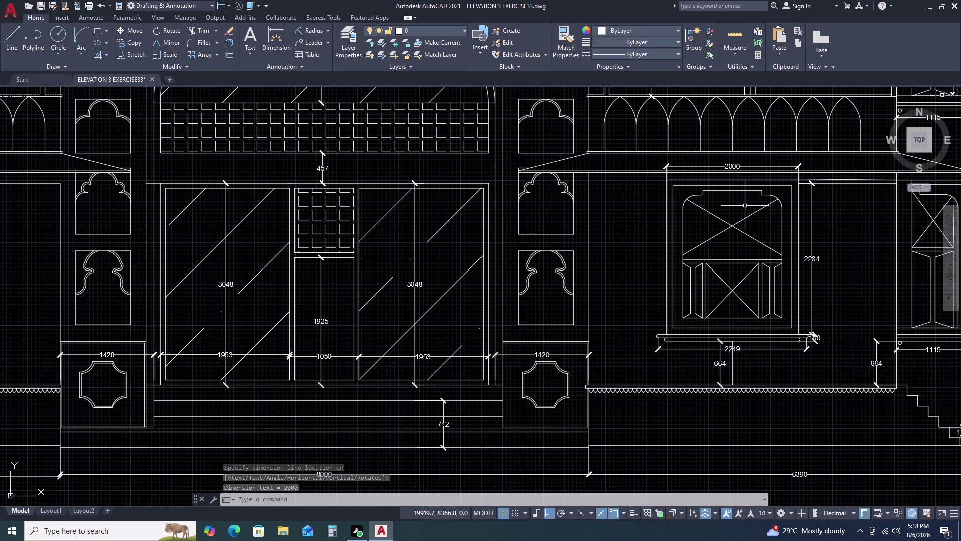
scroll(up, 3)
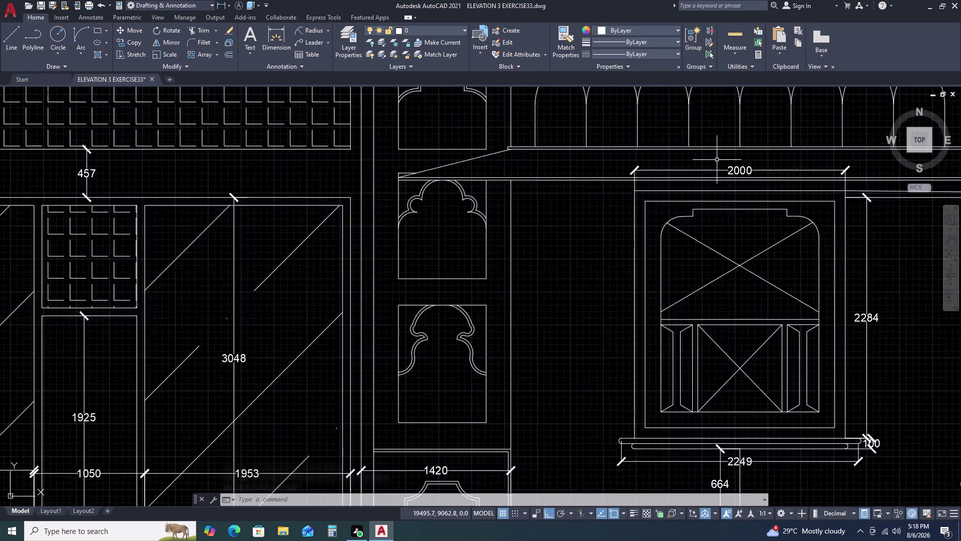
scroll(up, 3)
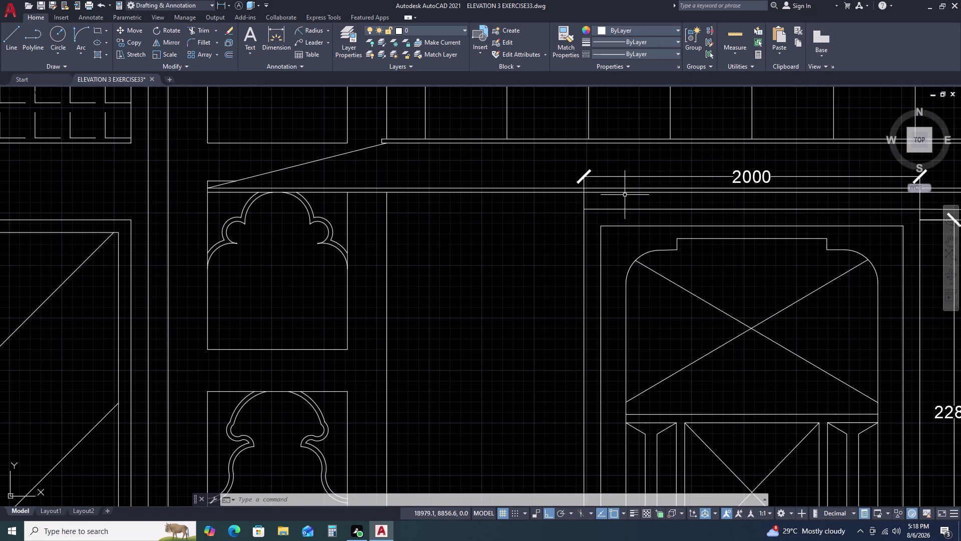
Inspect the line beneath the 2000 dimension and the short line at the window's upper right.
click(605, 207)
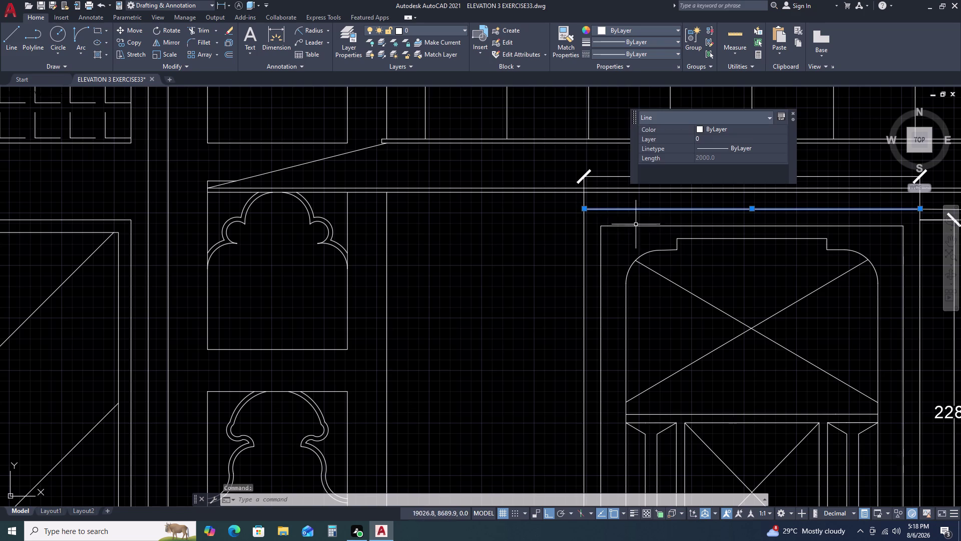
key(Escape)
scroll(down, 3)
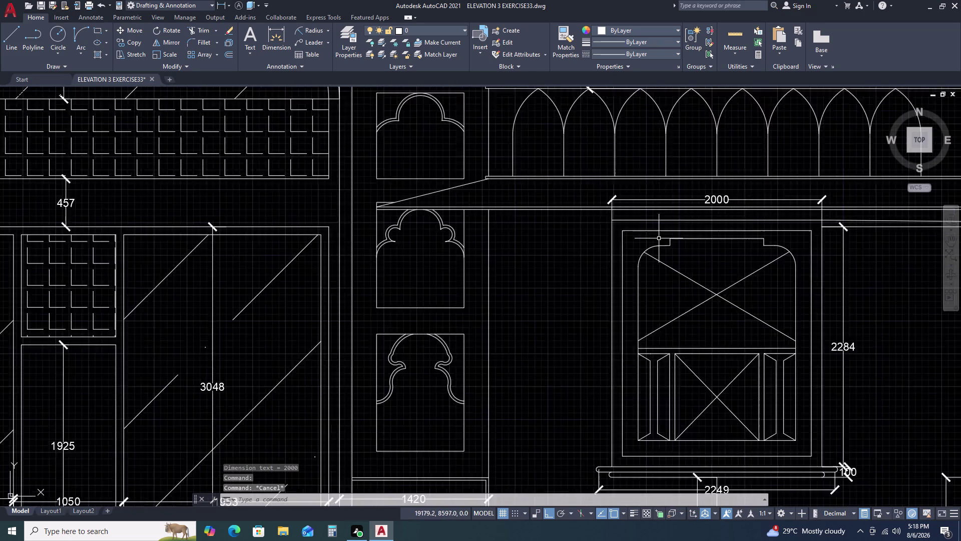
scroll(down, 3)
scroll(up, 3)
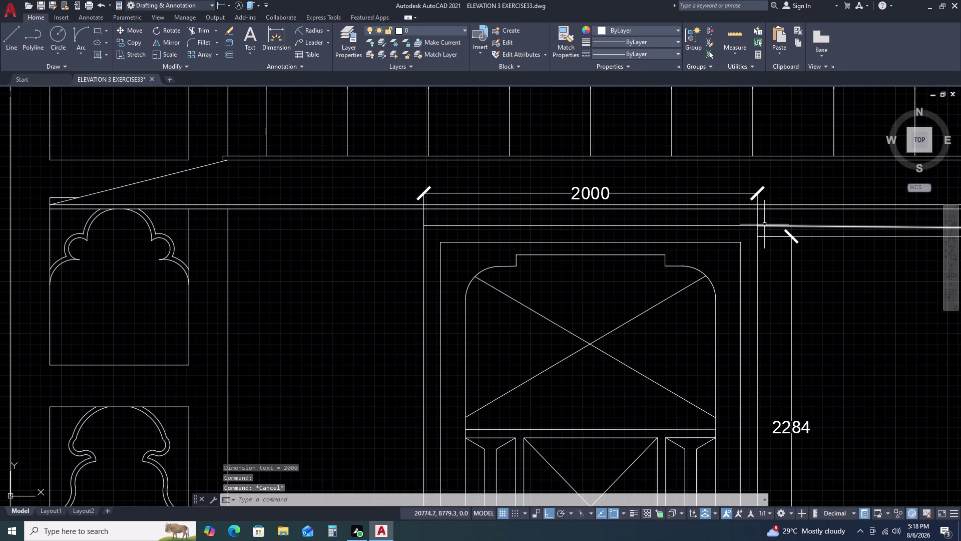
double_click(765, 224)
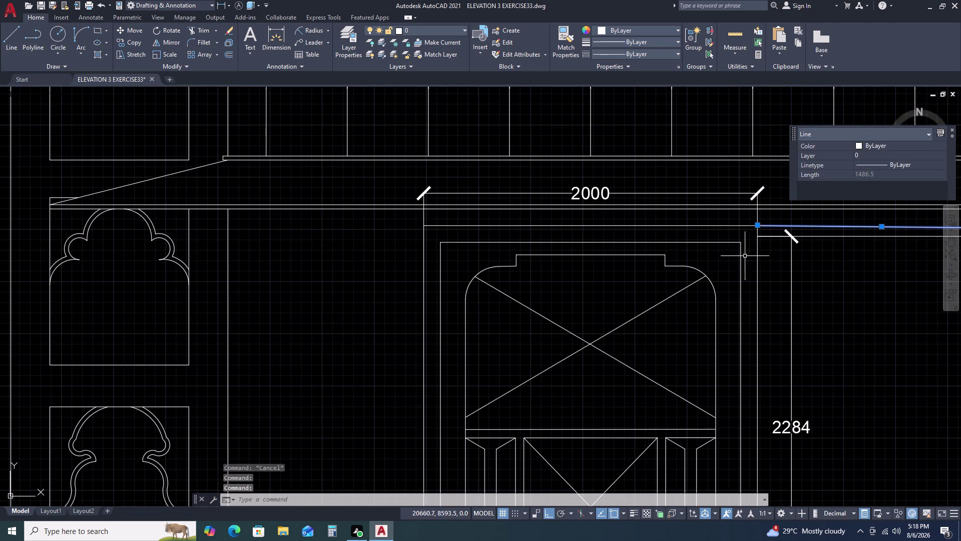
key(Escape)
scroll(down, 3)
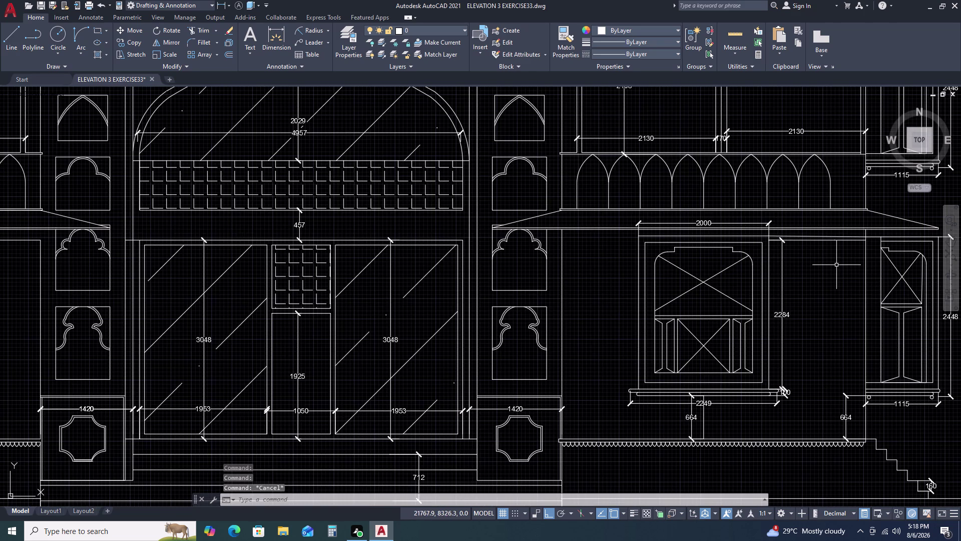
Clear active commands and inspect the long canopy line above the right-wing window.
key(Escape)
key(Escape)
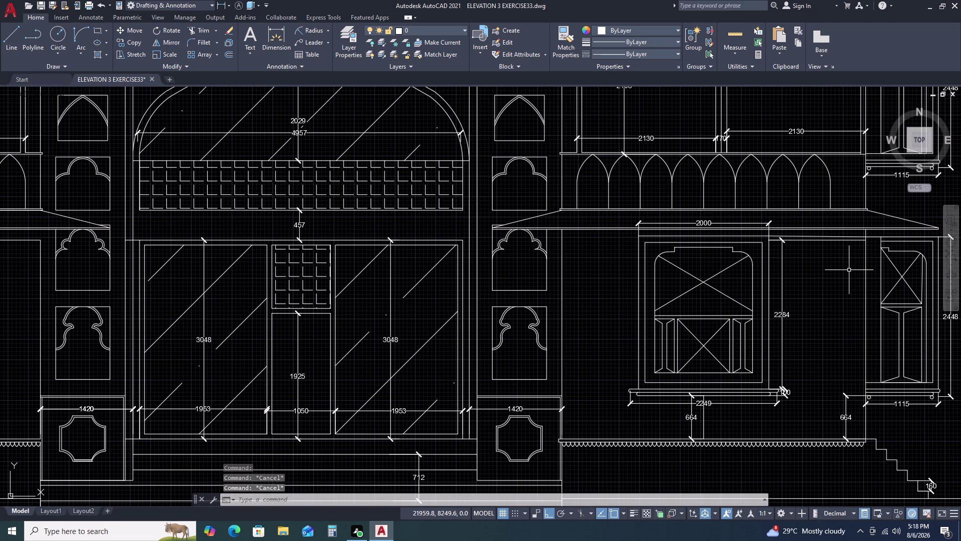
key(Escape)
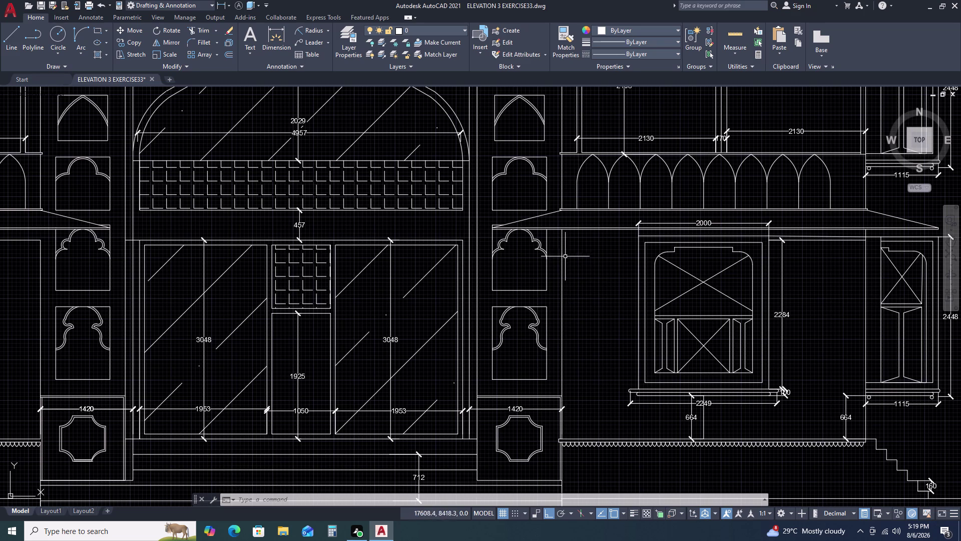
scroll(up, 3)
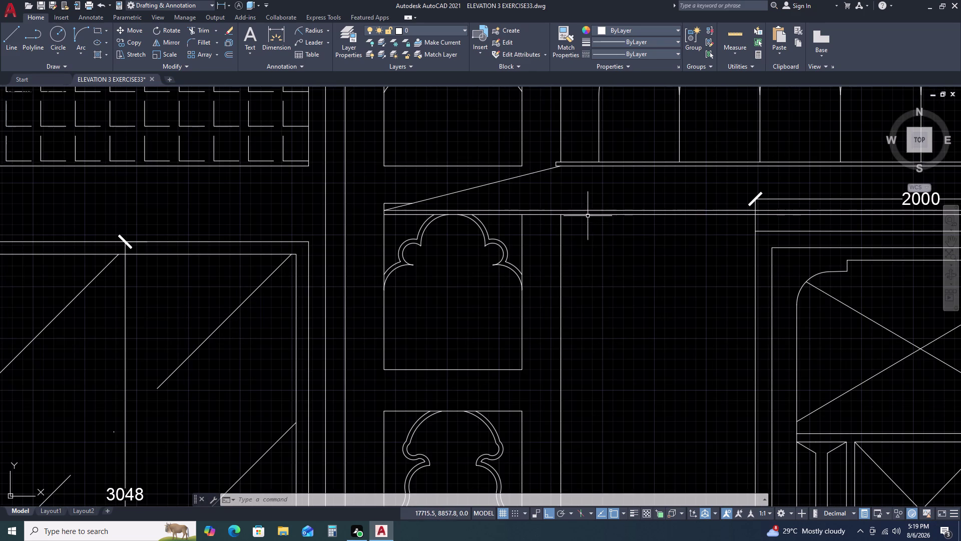
click(590, 213)
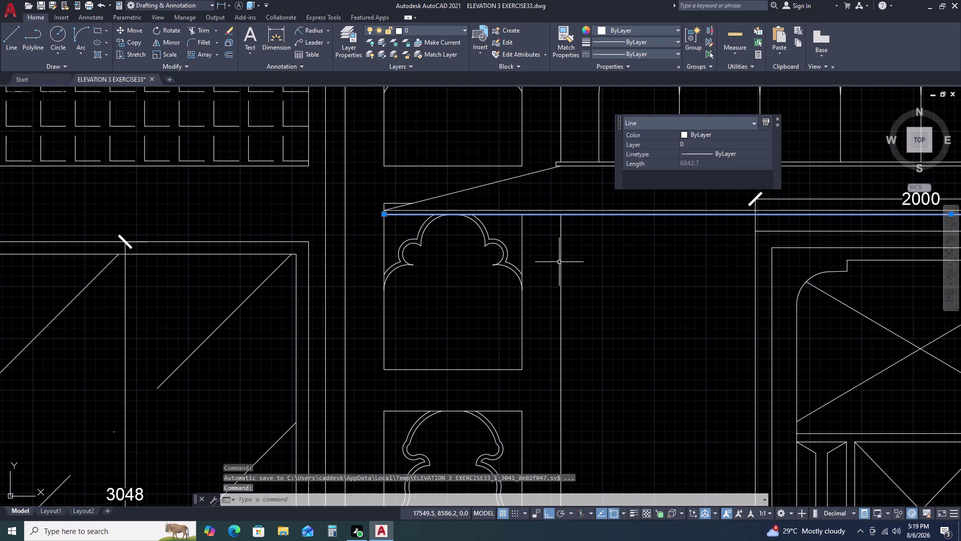
key(Escape)
Start the LINE command (L) near the 2000 dimension.
scroll(down, 3)
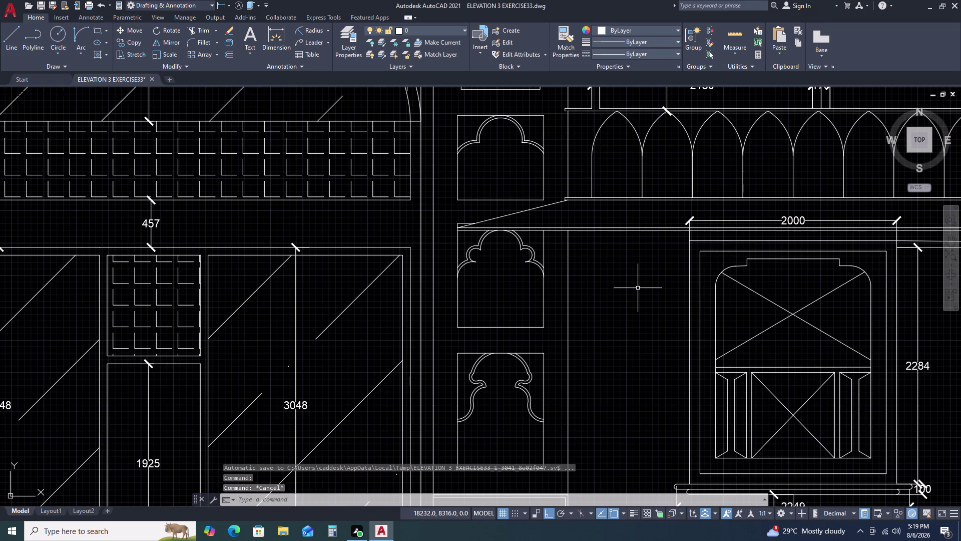
text(l)
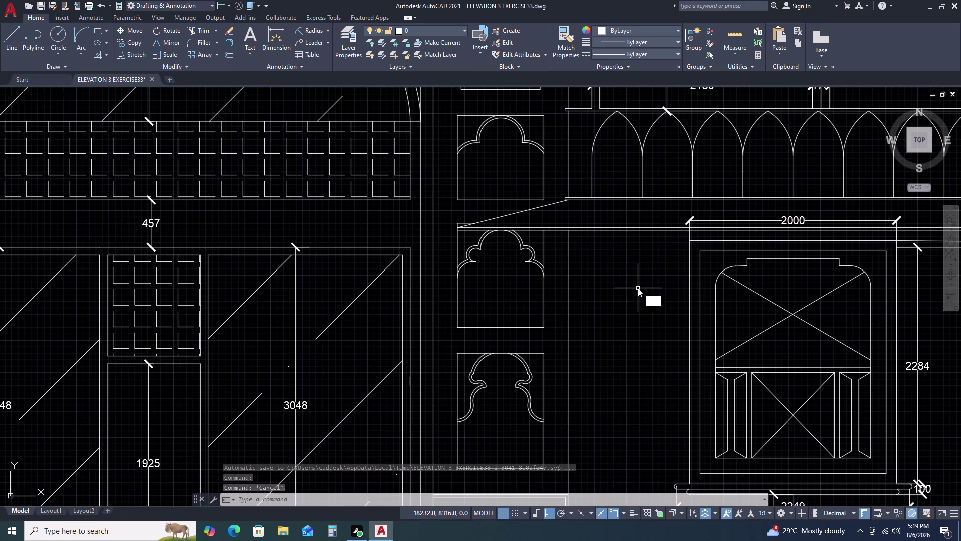
key(space)
Draw a line from the 2000 dimension's left end toward the pier edge, then stop.
scroll(up, 3)
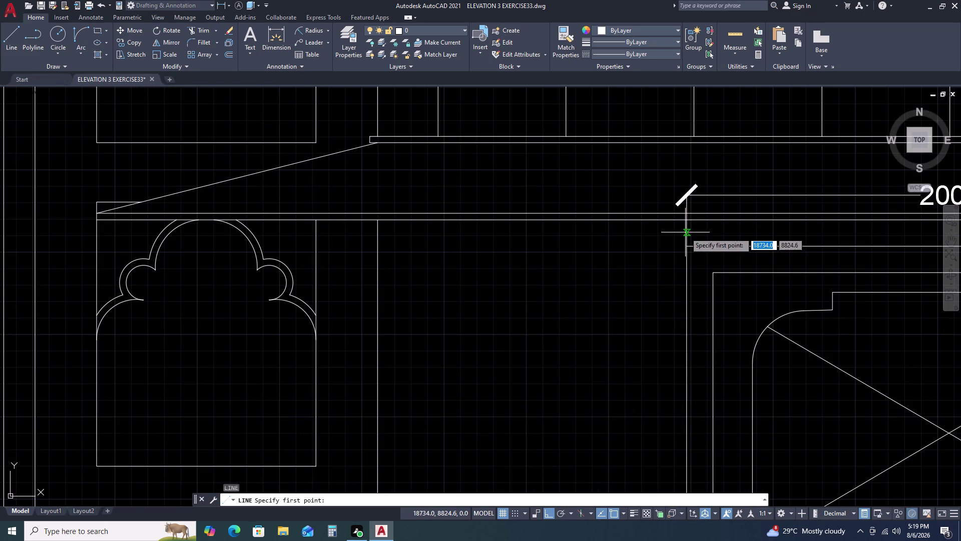
double_click(685, 232)
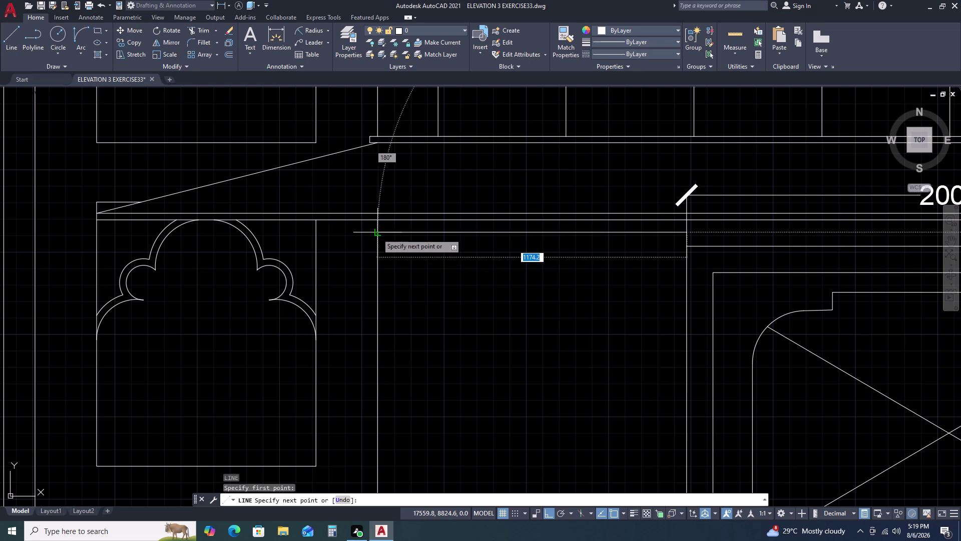
click(377, 233)
key(Escape)
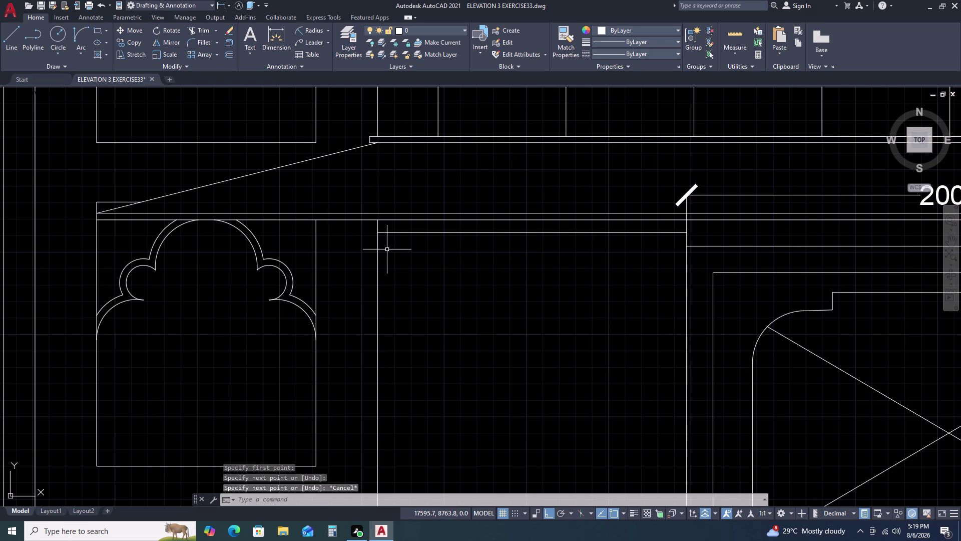
Cancel the accidentally entered TF (text-fit) command and clear all active commands.
text(tf)
key(space)
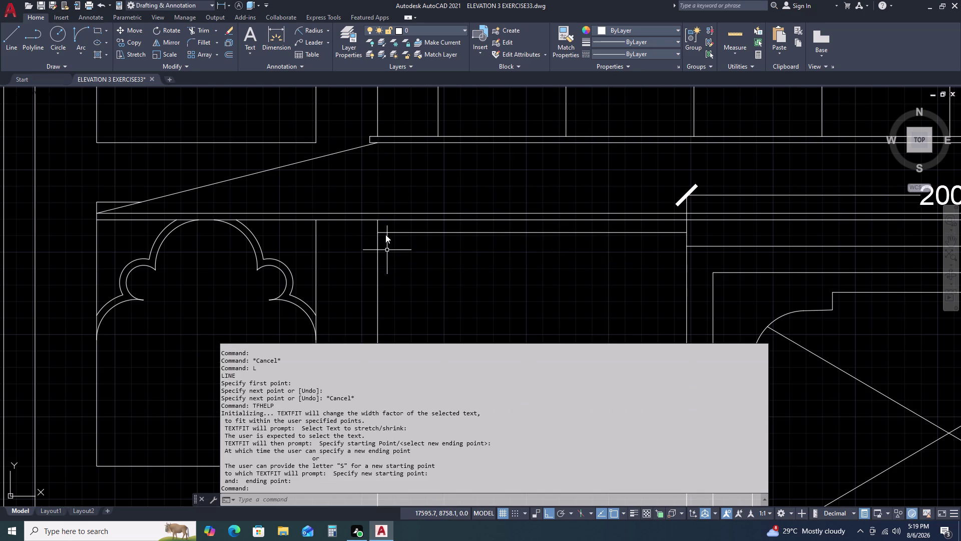
key(Escape)
key(Escape)
key(Escape)
key(Escape)
key(Escape)
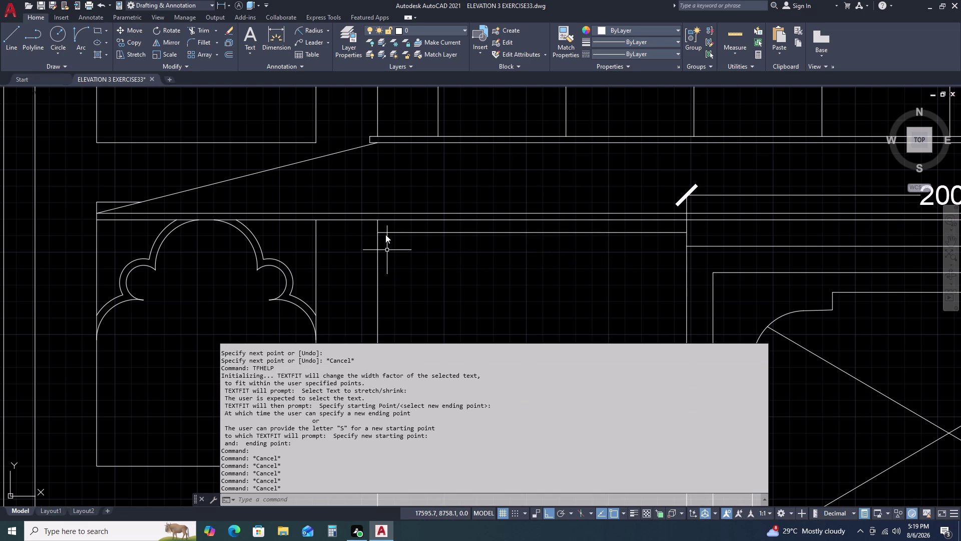
key(Escape)
key(Escape)
key(Escape)
key(Escape)
key(Escape)
key(Escape)
key(Escape)
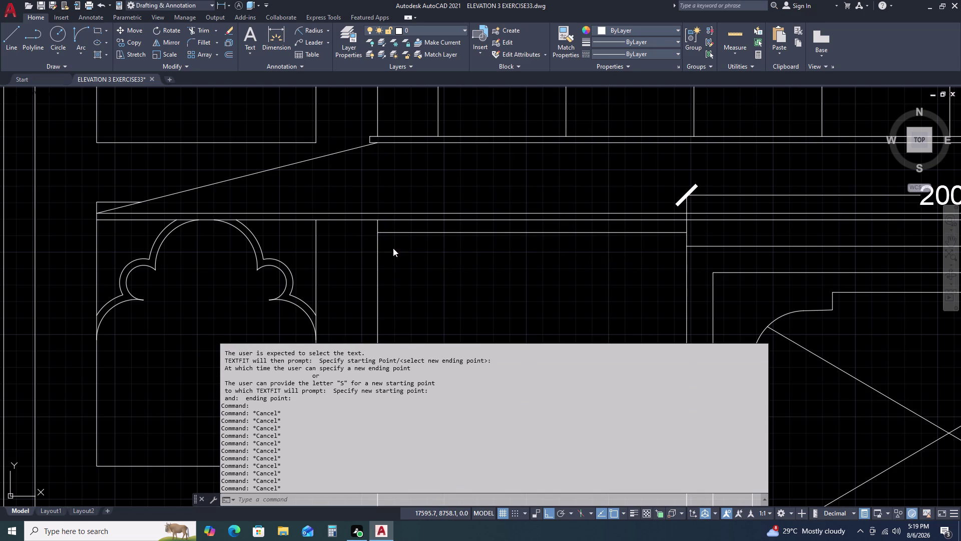
key(Escape)
key(Escape)
key(Escape)
key(Escape)
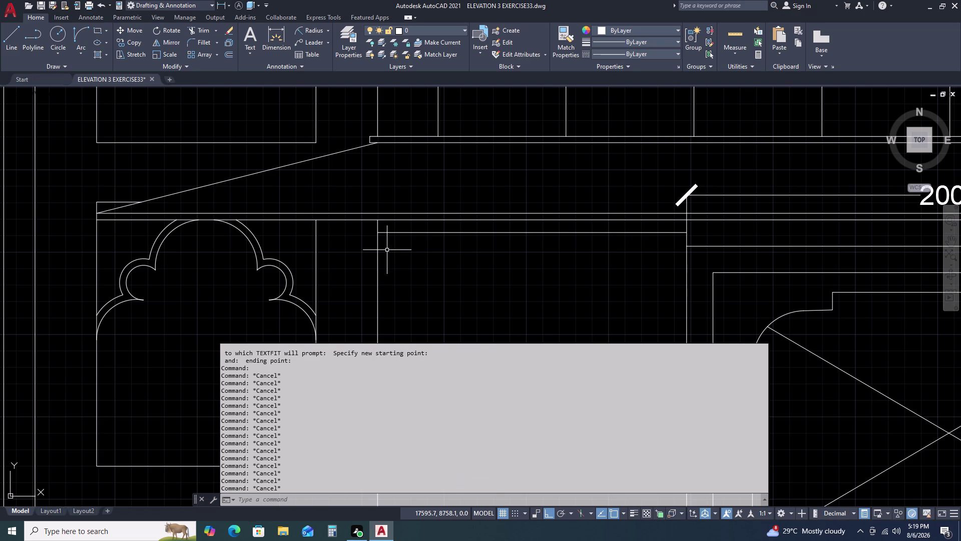
Make a short vertical drag in the drawing near the right-wing window and cancel it.
click(596, 347)
drag(595, 346, 595, 372)
click(596, 372)
key(Escape)
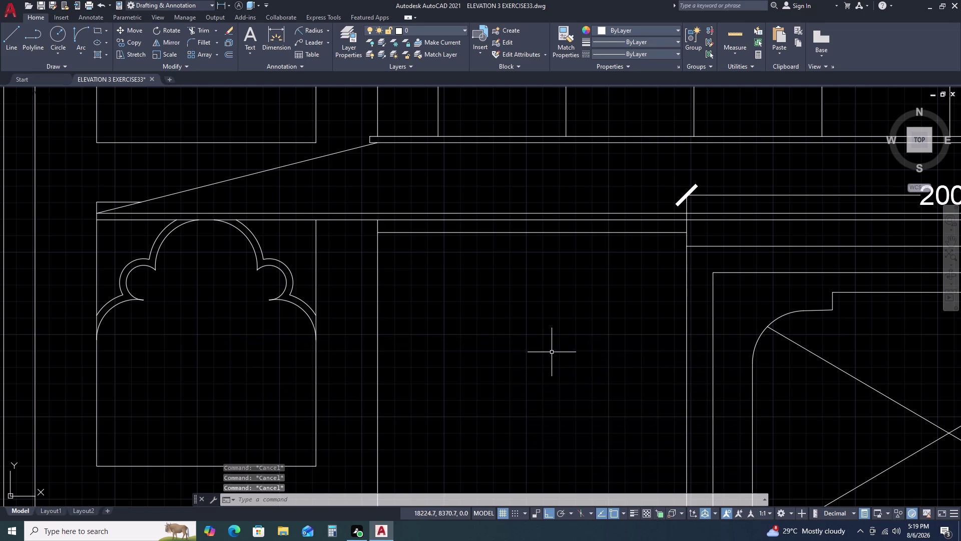
Start TRIM (TR) and cancel it without trimming anything.
text(t)
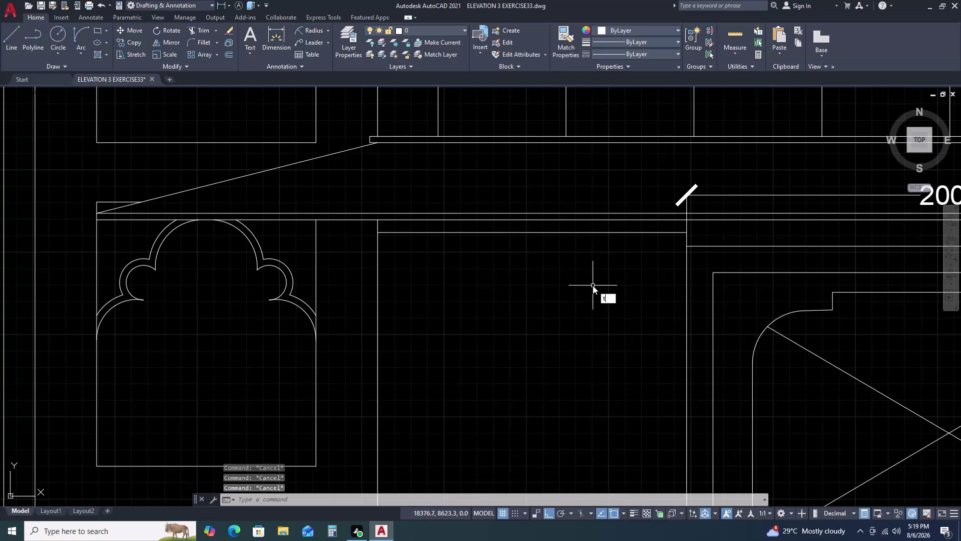
text(r)
key(space)
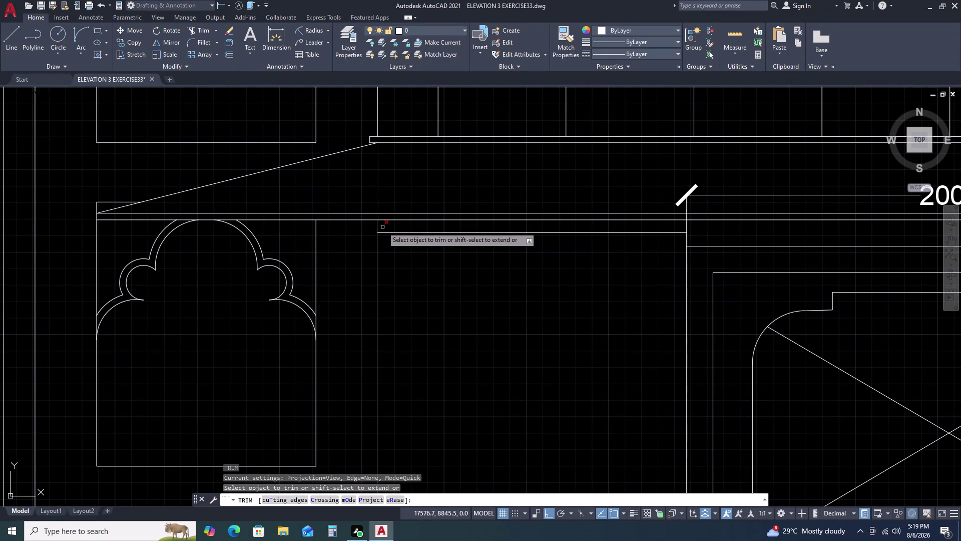
scroll(down, 3)
key(Escape)
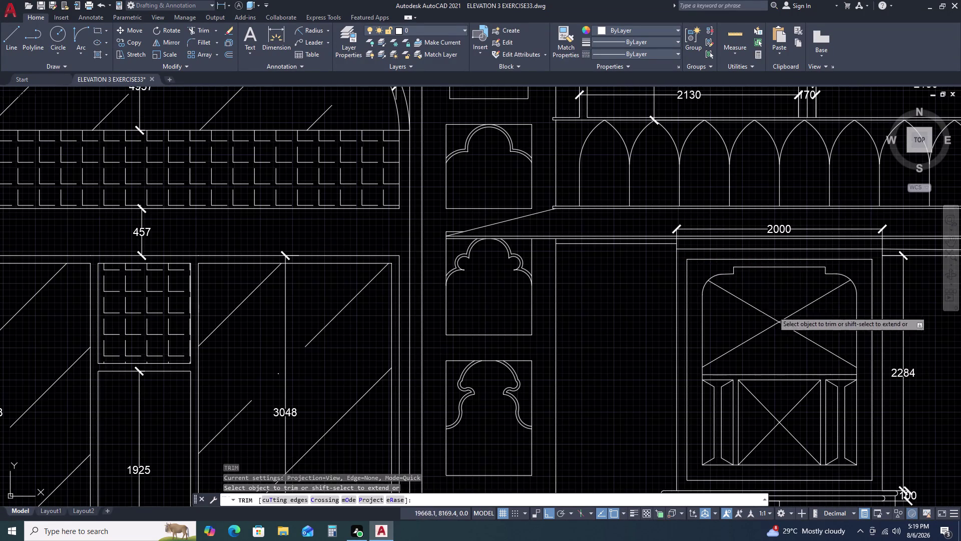
Zoom out and start a linear dimension (DLI) beside the 2130 arcade dimension.
scroll(down, 3)
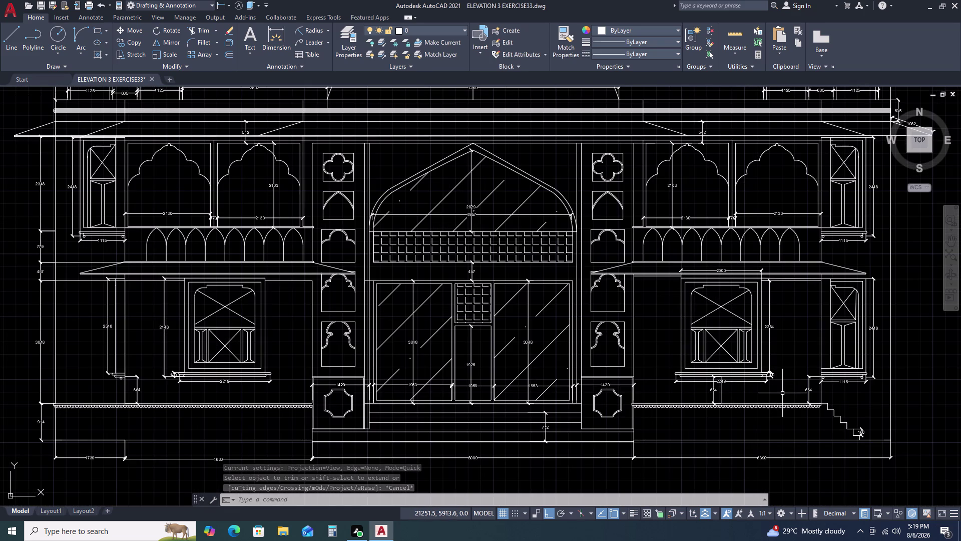
text(d)
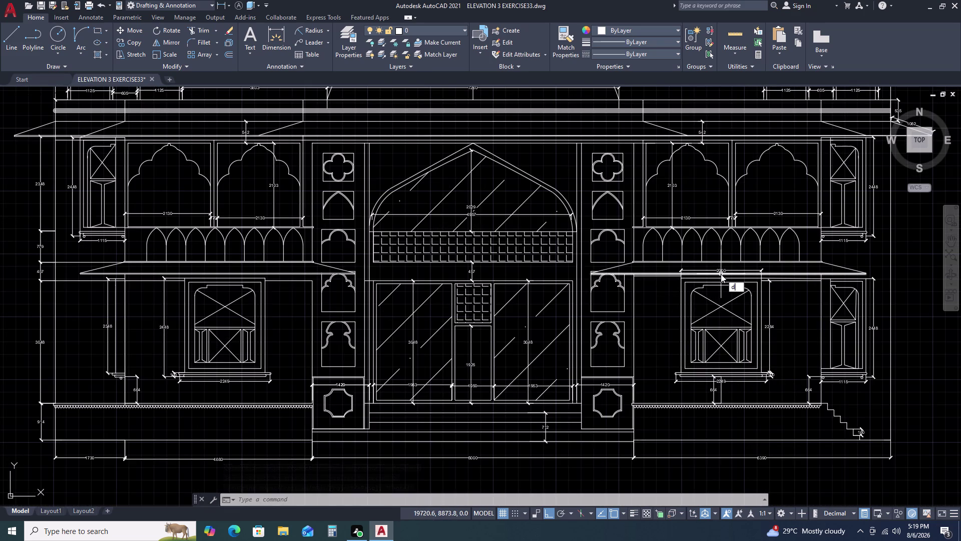
text(li)
key(space)
Try dimensioning the first two arches from apex to base, abandoning each placement.
scroll(up, 3)
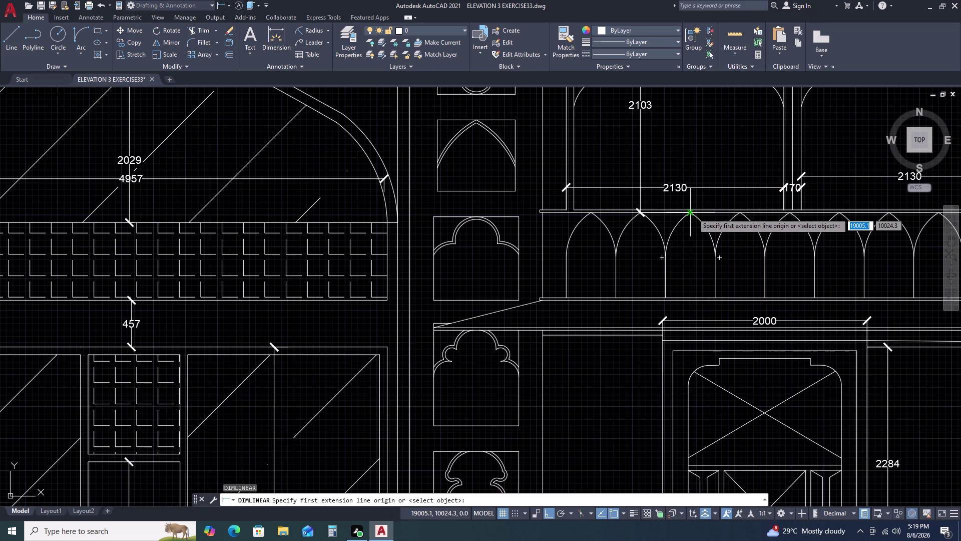
click(693, 213)
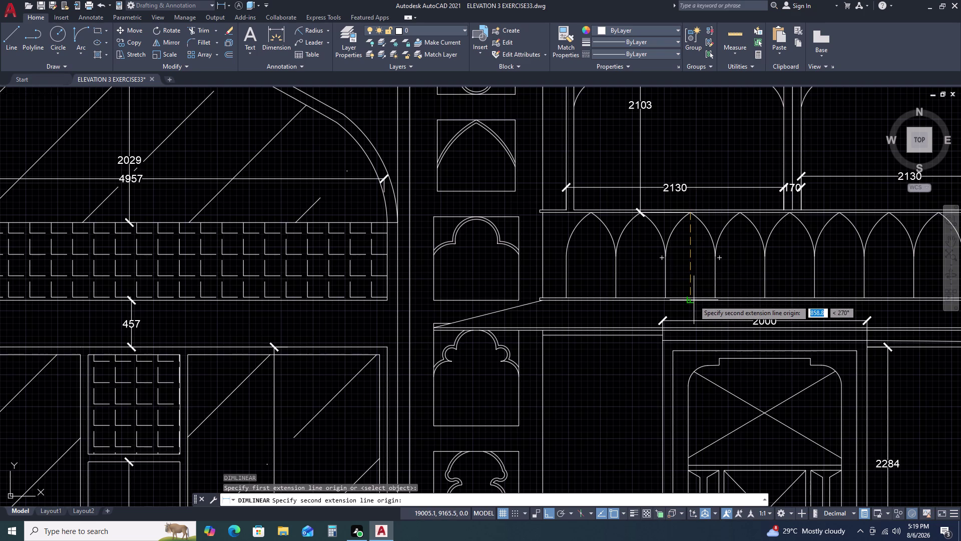
scroll(up, 3)
double_click(679, 310)
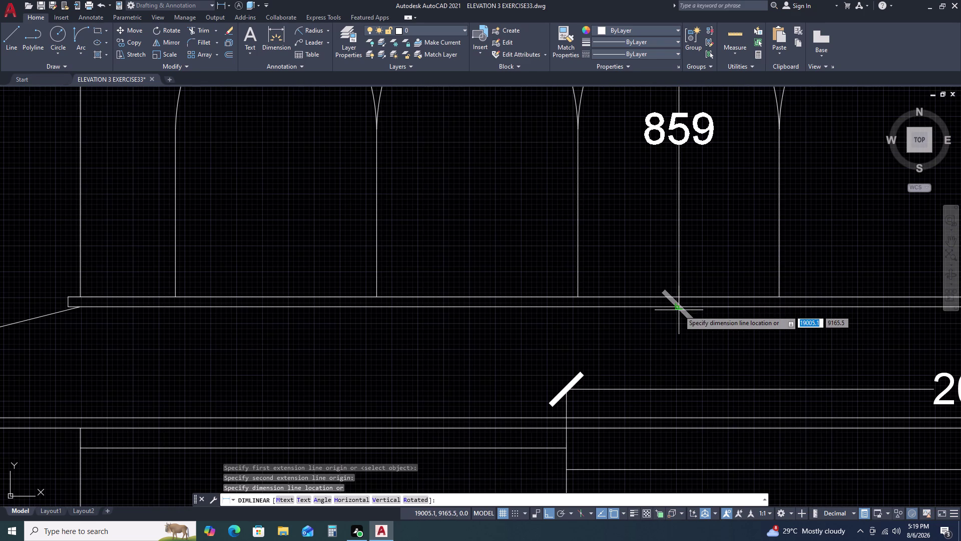
key(Escape)
scroll(down, 3)
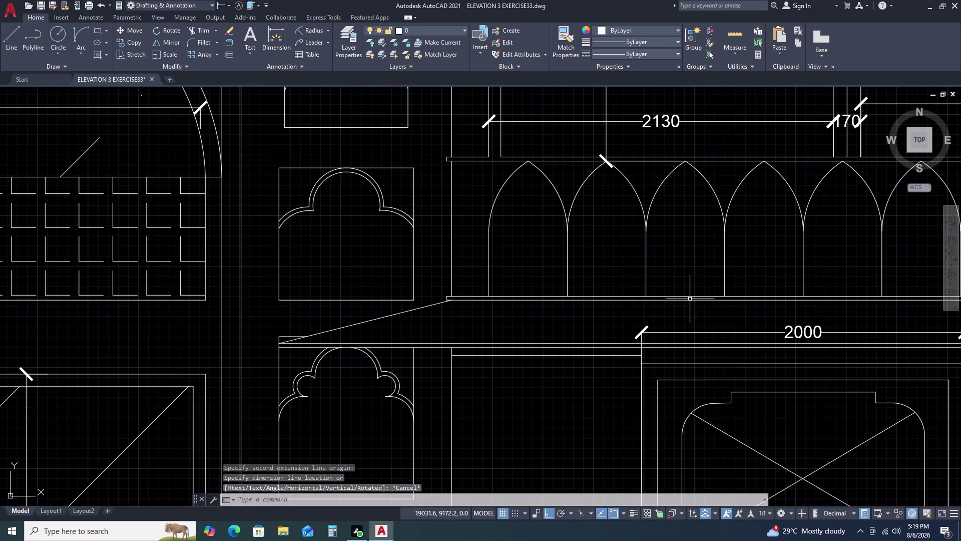
key(space)
scroll(up, 3)
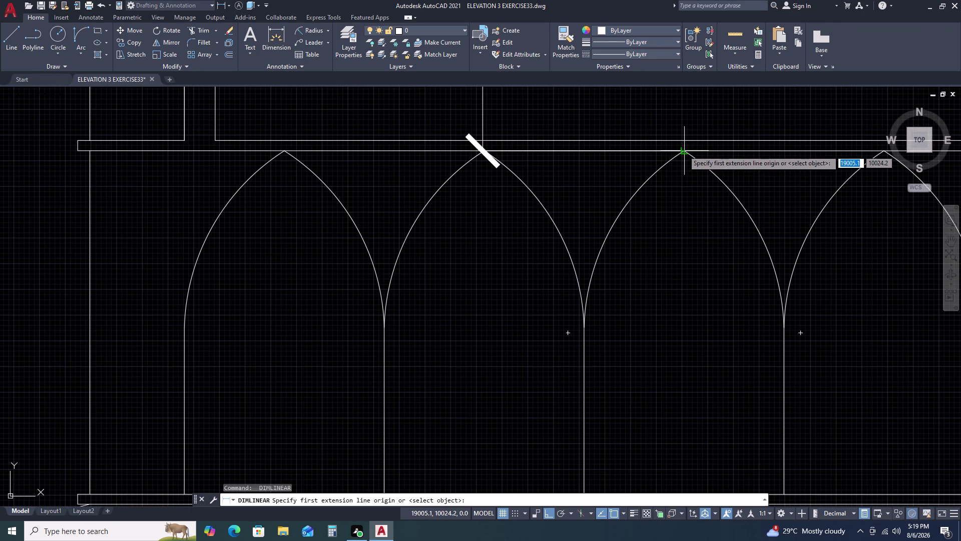
double_click(684, 150)
scroll(down, 3)
double_click(689, 430)
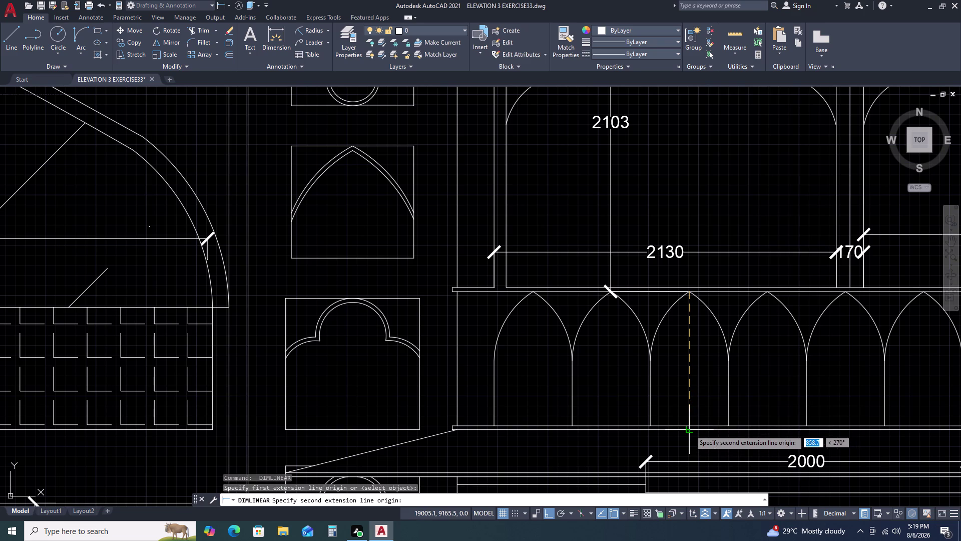
key(space)
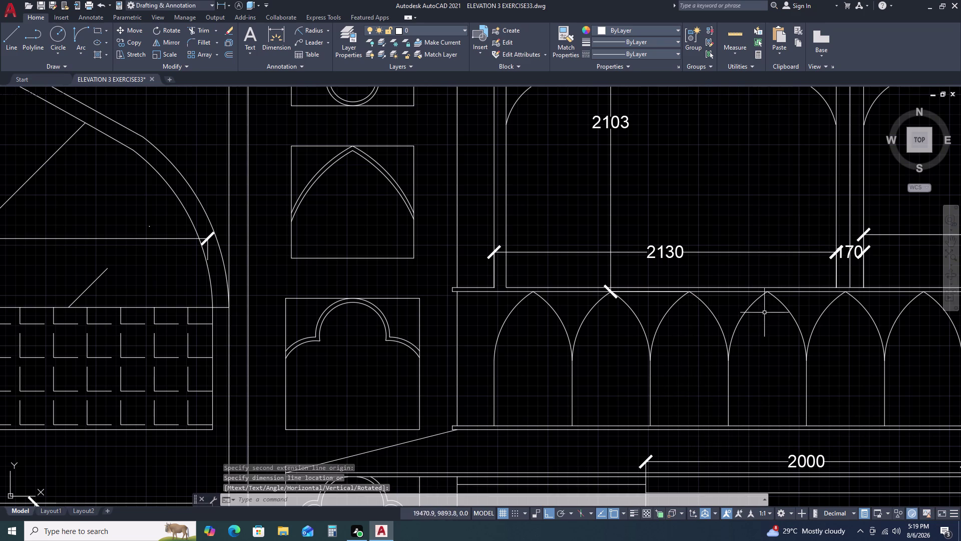
key(space)
click(768, 293)
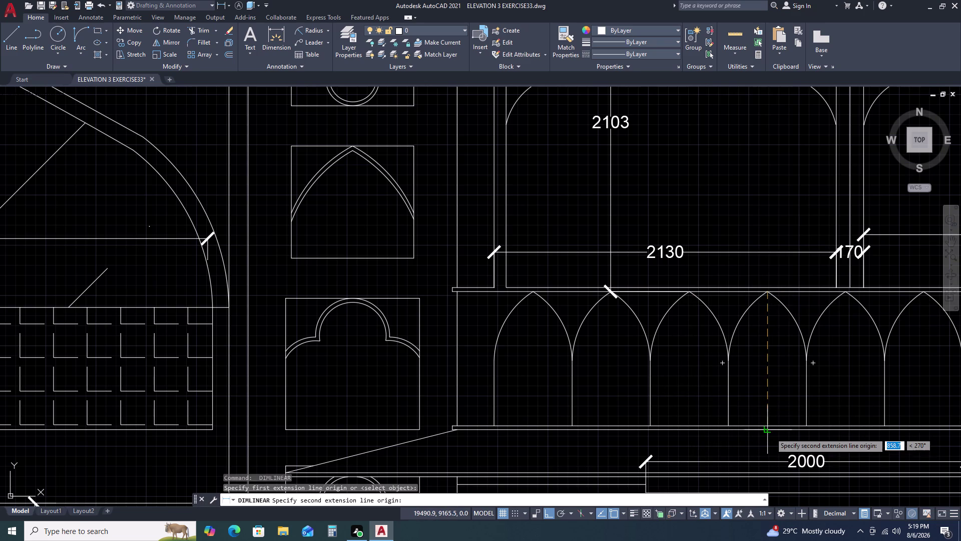
double_click(770, 433)
key(space)
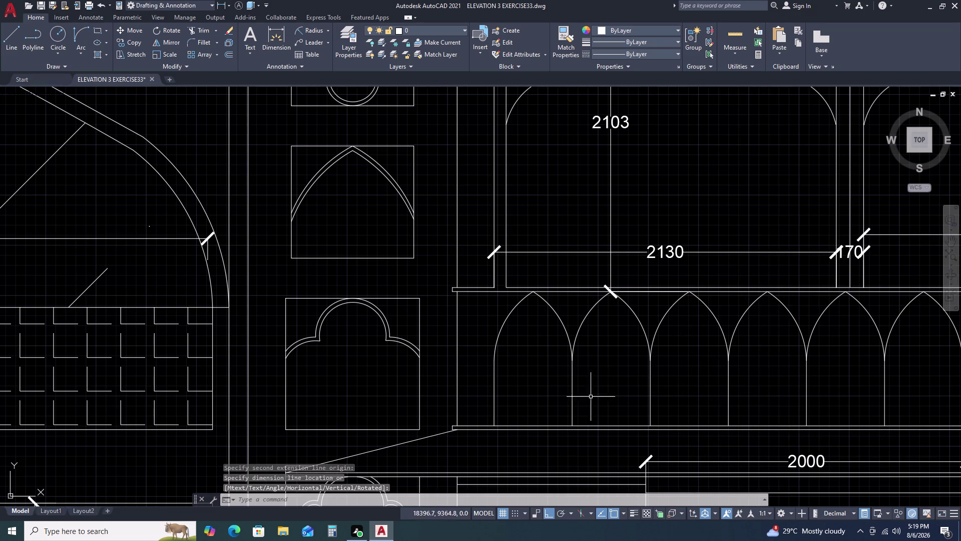
Restart DLI at the leftmost arch apex with an 860 distance, then cancel it.
text(dli)
key(space)
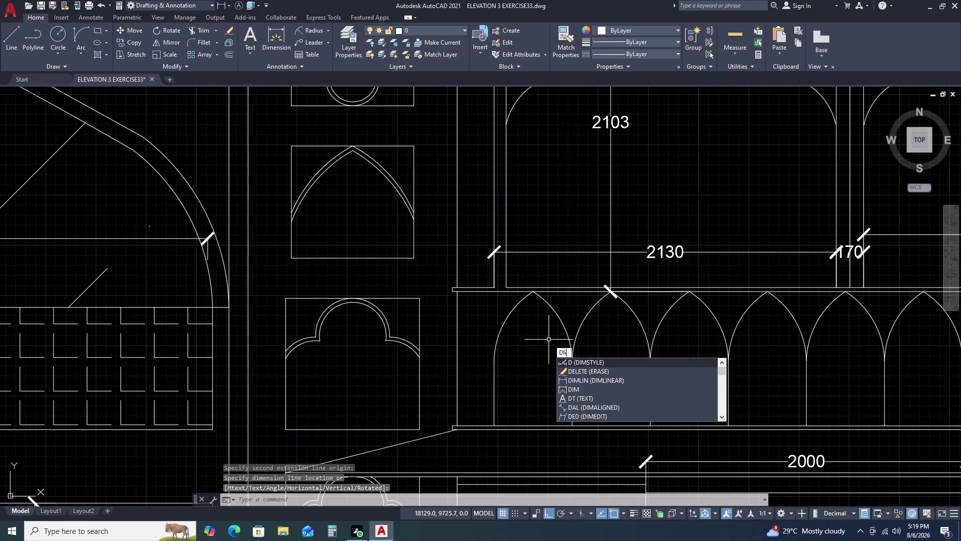
click(535, 293)
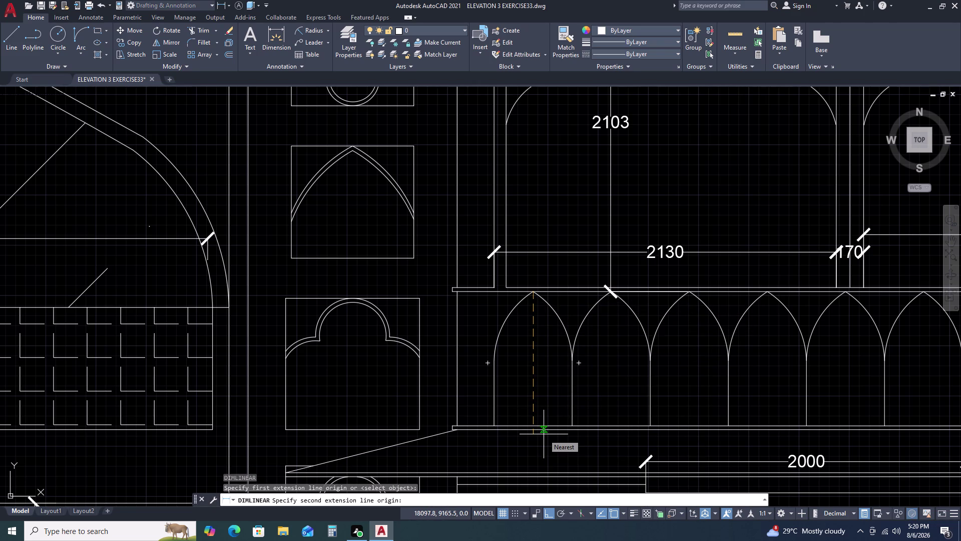
key(8)
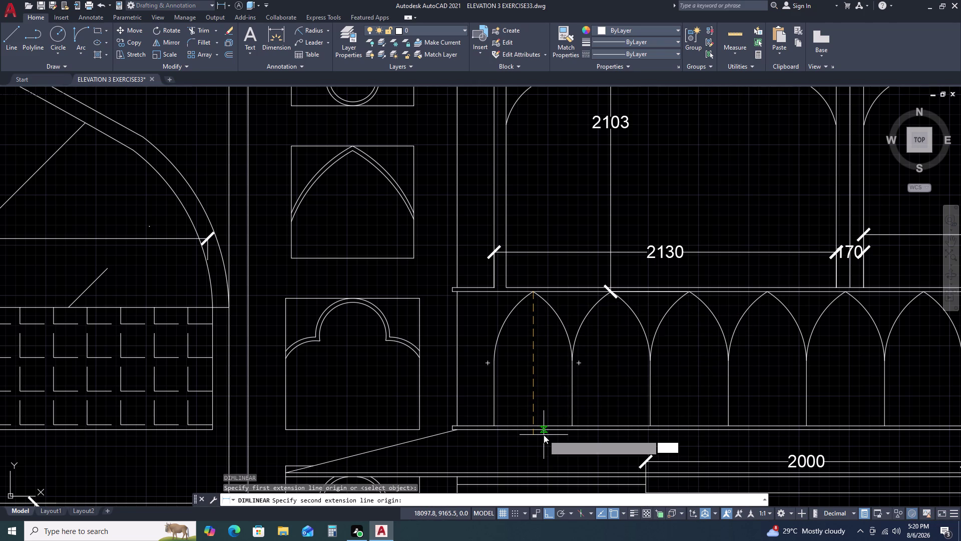
key(6)
text(0)
key(space)
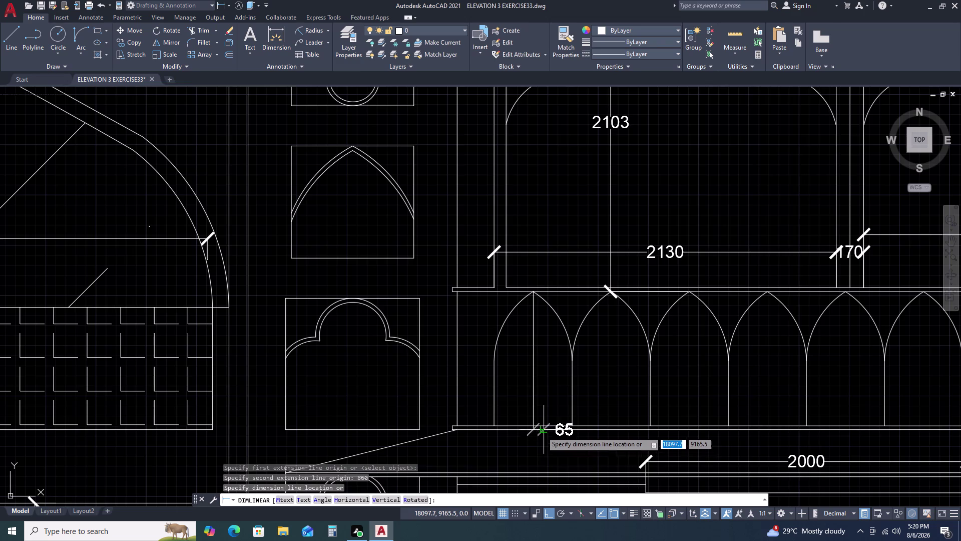
scroll(up, 3)
scroll(up, 3)
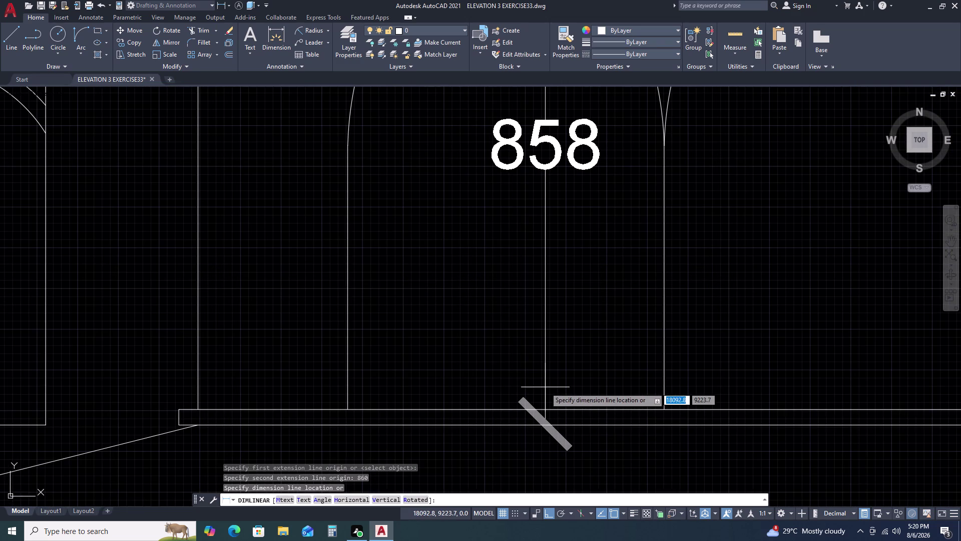
scroll(down, 3)
key(Escape)
Place the 859 height dimension from the leftmost arch apex to its base.
key(space)
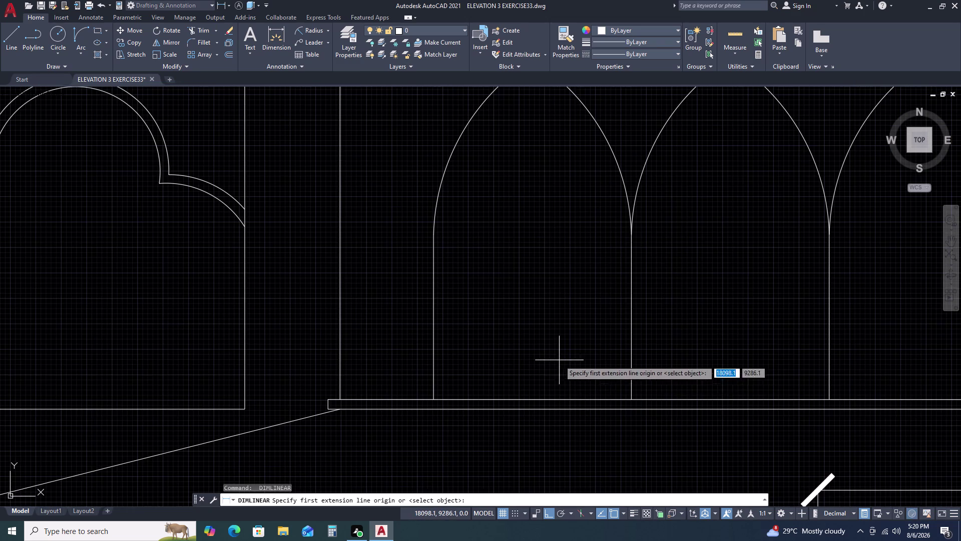
double_click(516, 410)
scroll(down, 3)
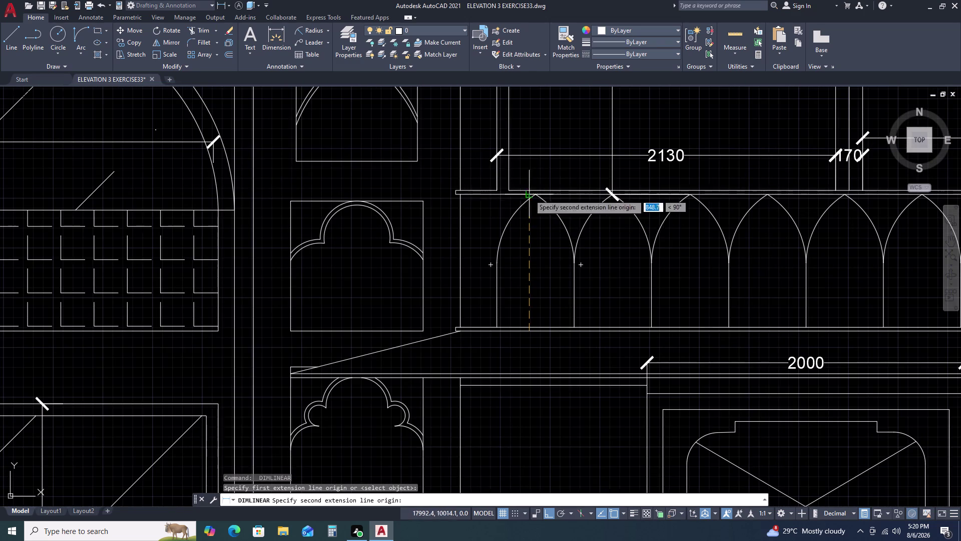
scroll(up, 3)
click(536, 194)
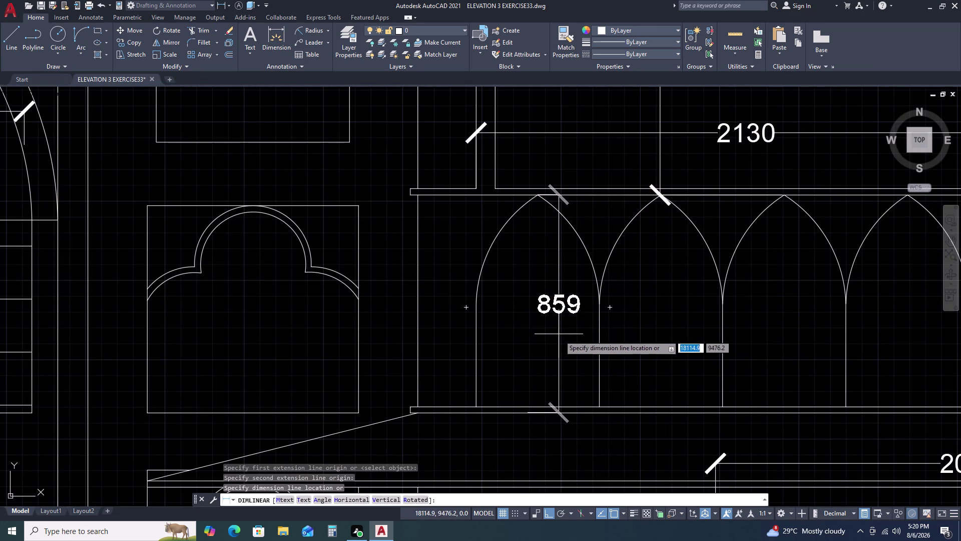
triple_click(550, 368)
Window-select the objects around the new 859 dimension.
click(551, 368)
scroll(up, 3)
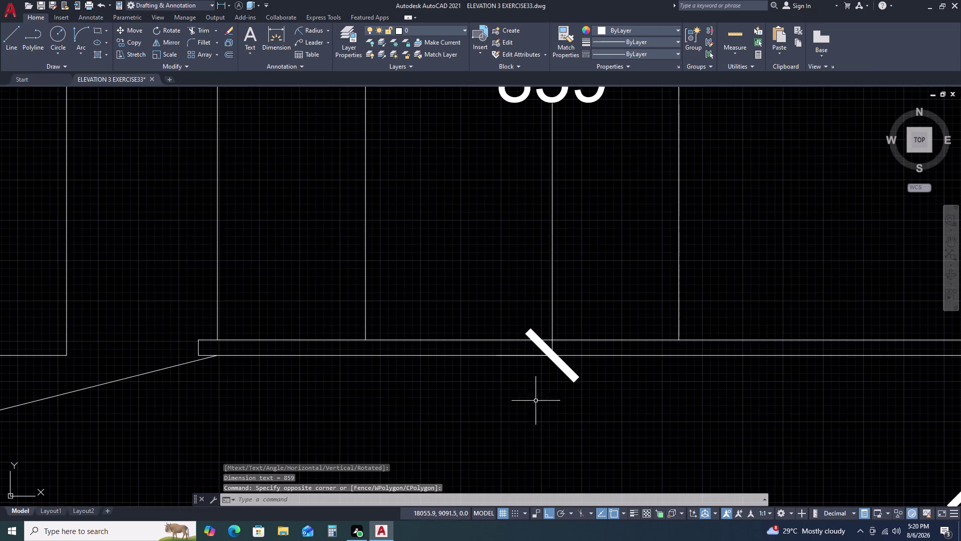
scroll(up, 3)
scroll(up, 3)
scroll(down, 3)
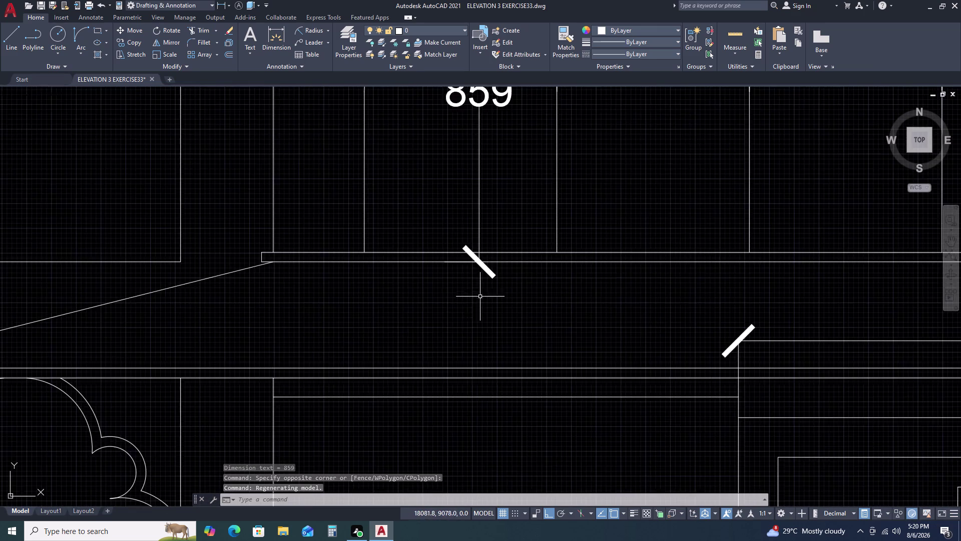
scroll(down, 3)
click(487, 237)
Erase the 859 arch dimension and place an 860 height dimension from the leftmost arch apex.
click(465, 256)
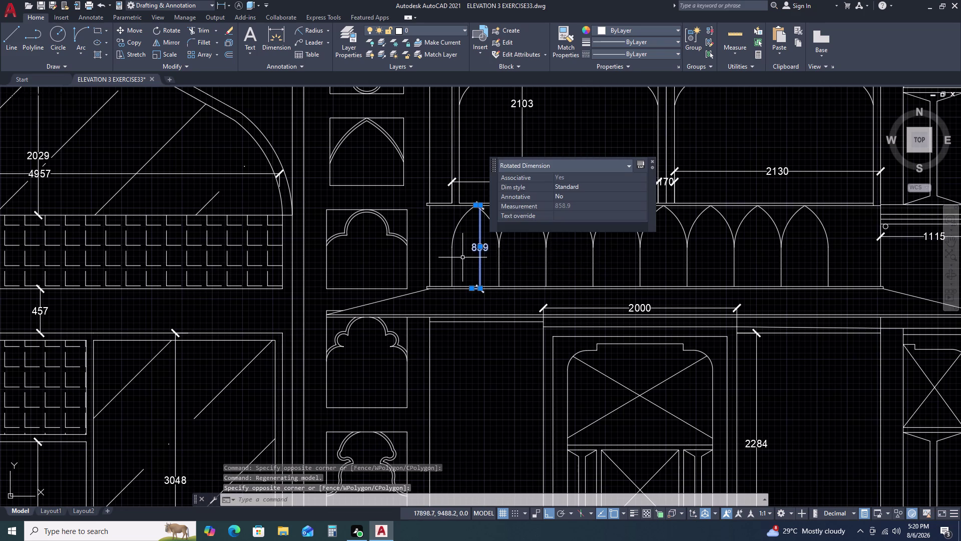
key(Delete)
text(d)
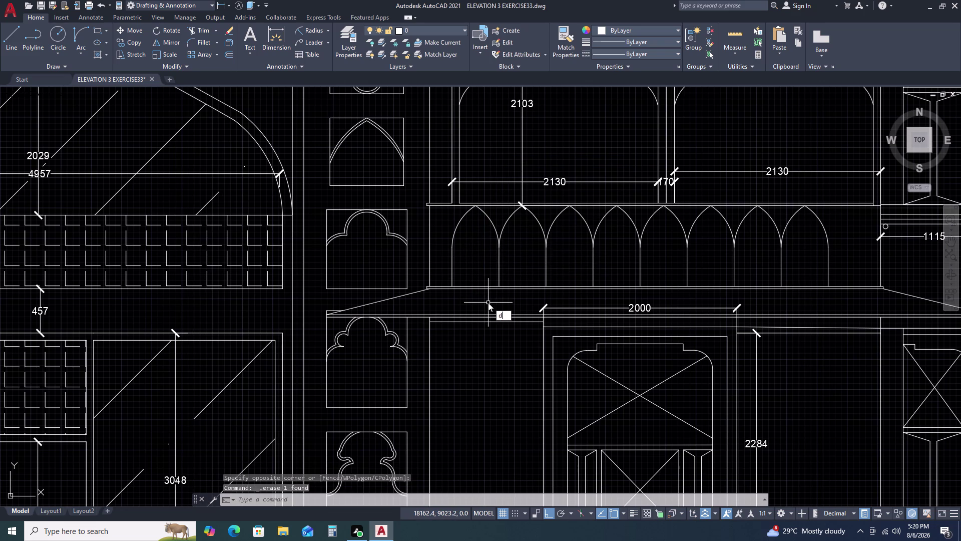
text(li)
key(space)
scroll(up, 3)
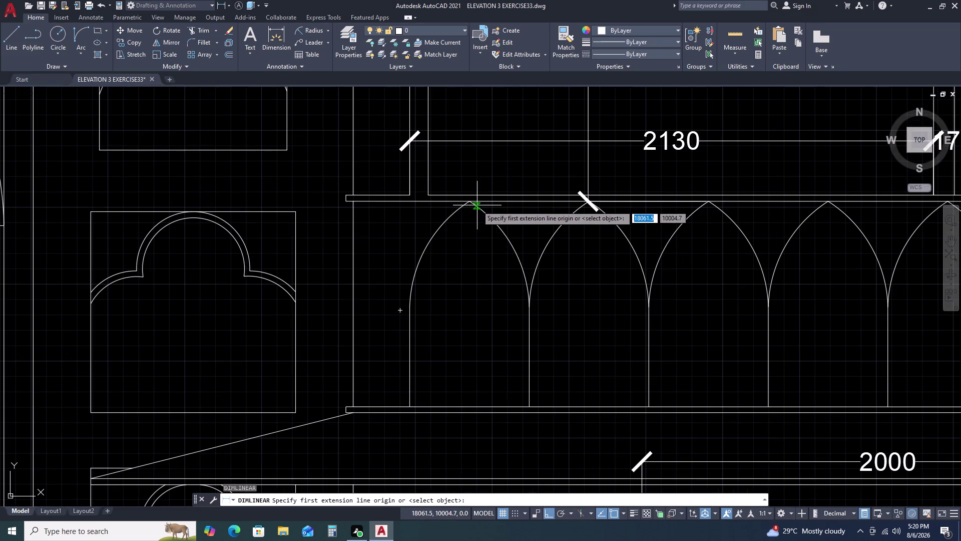
double_click(470, 201)
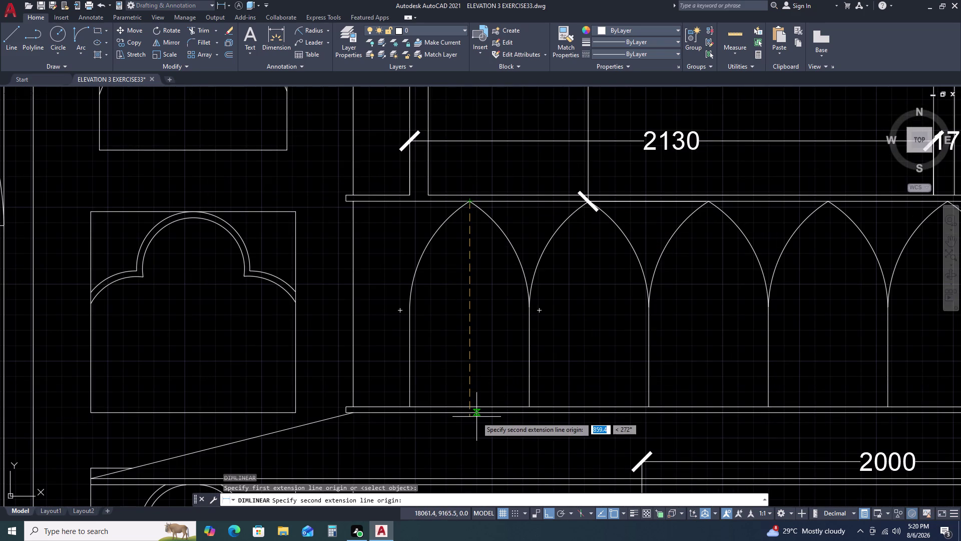
text(86)
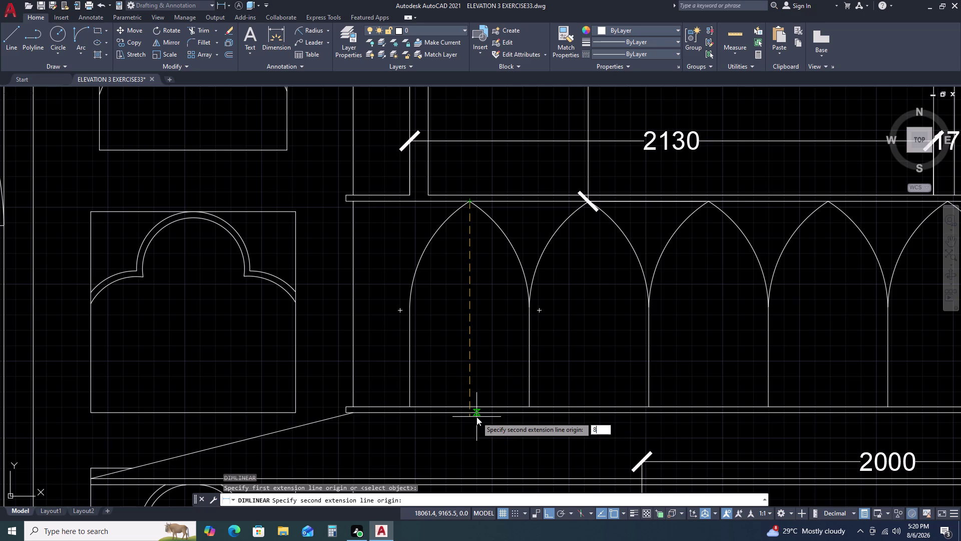
text(0)
key(space)
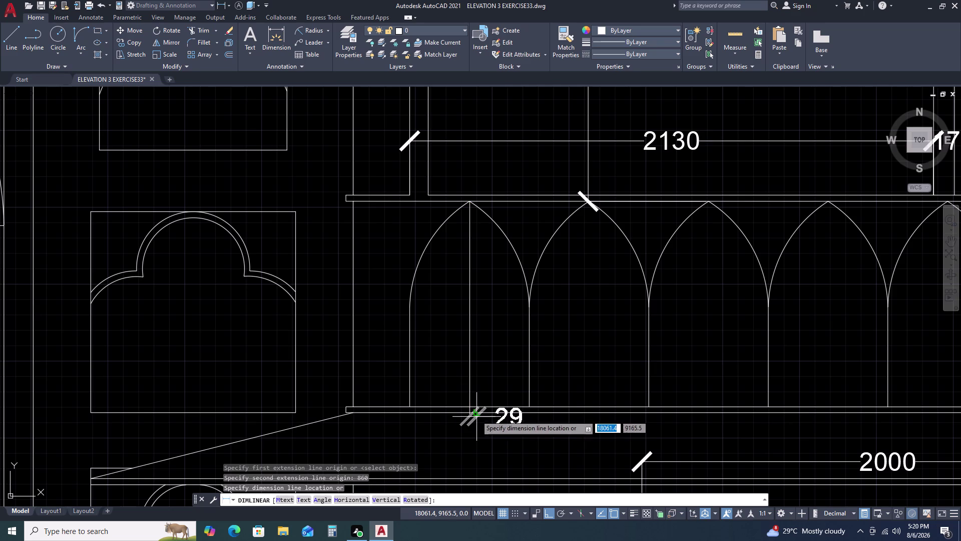
click(470, 379)
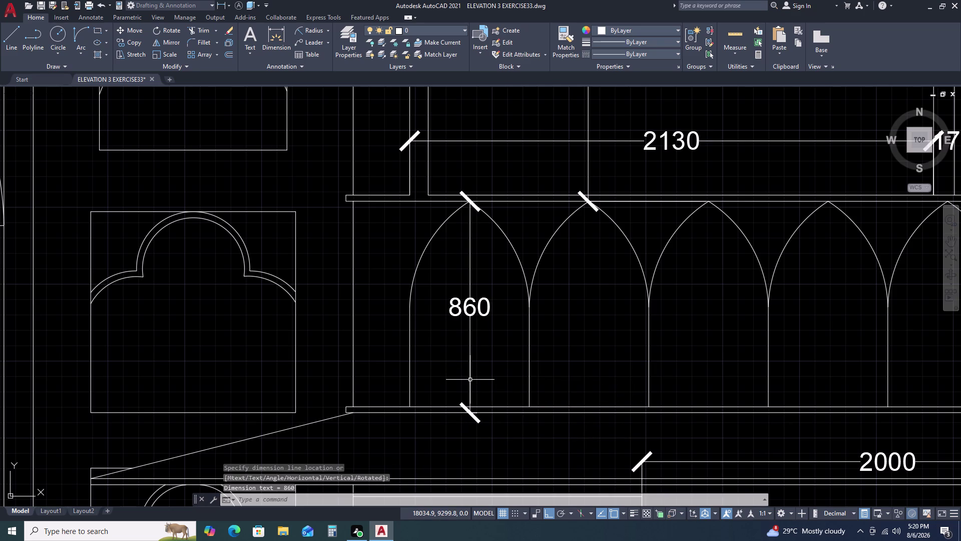
Pan back to the arcade arches and select the 860 arch height dimension.
scroll(down, 3)
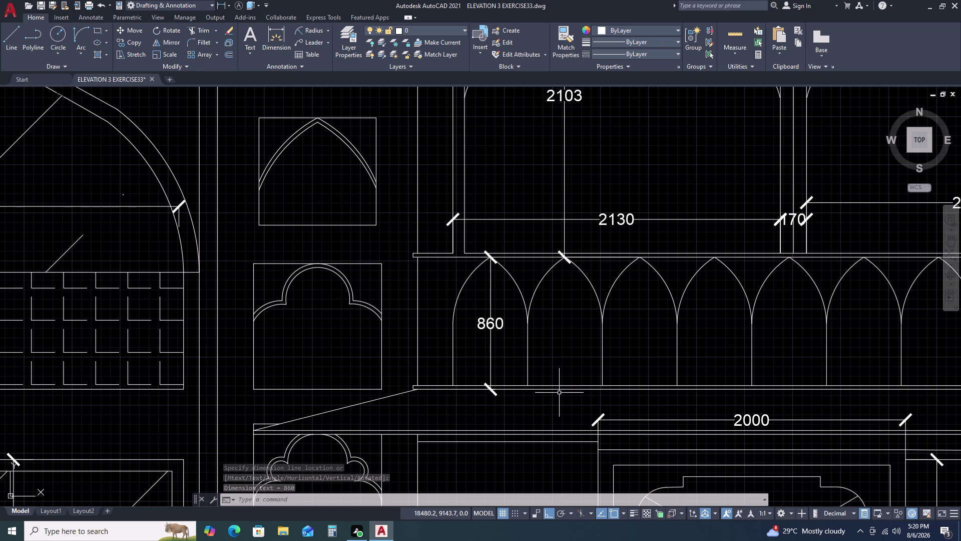
scroll(up, 3)
scroll(up, 3)
scroll(up, 3)
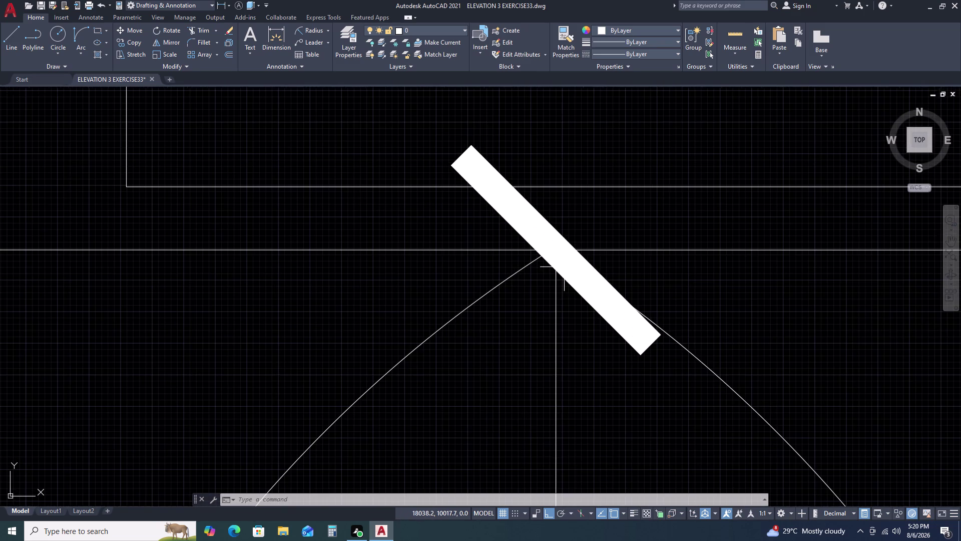
click(566, 265)
double_click(541, 265)
key(Escape)
scroll(down, 3)
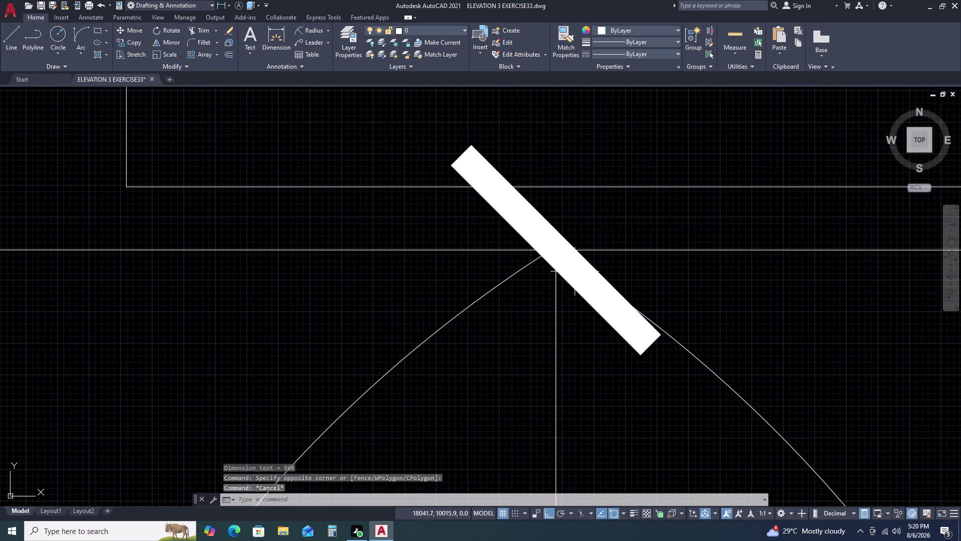
scroll(down, 3)
middle_drag(602, 434, 621, 299)
middle_drag(624, 271, 626, 263)
drag(634, 362, 615, 356)
drag(591, 331, 590, 324)
click(589, 322)
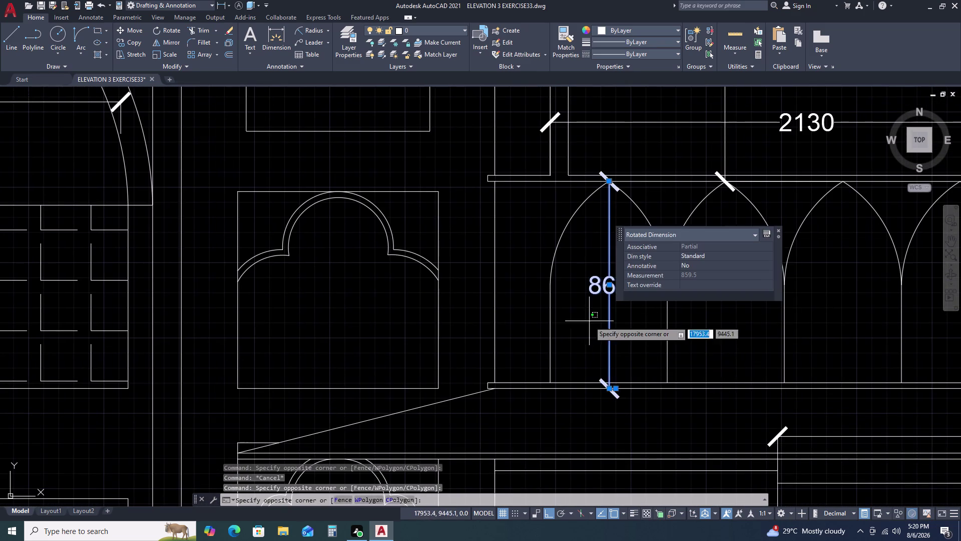
scroll(up, 3)
key(Escape)
Delete the inaccurate 860 arch height dimension.
scroll(up, 3)
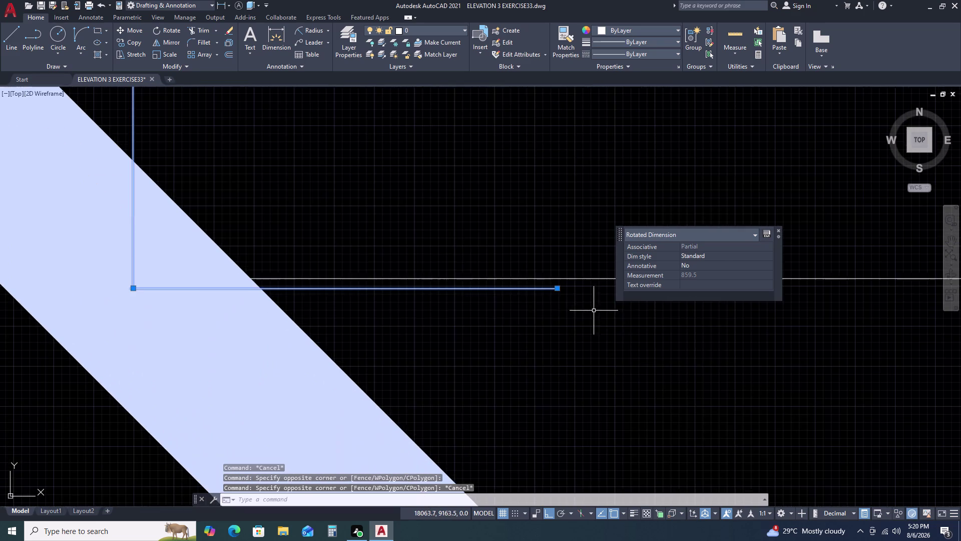
scroll(down, 3)
scroll(down, 3)
scroll(down, 3)
scroll(down, 3)
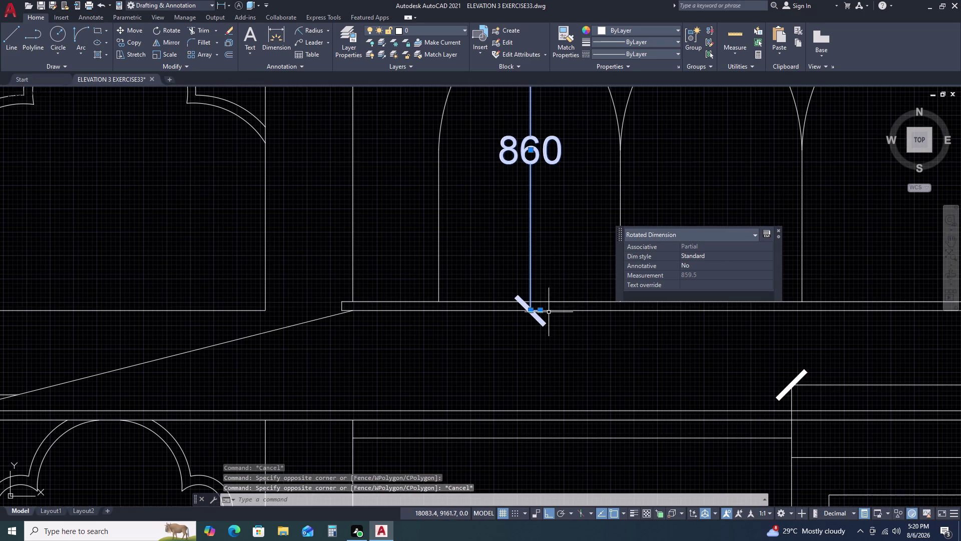
middle_click(549, 311)
scroll(down, 3)
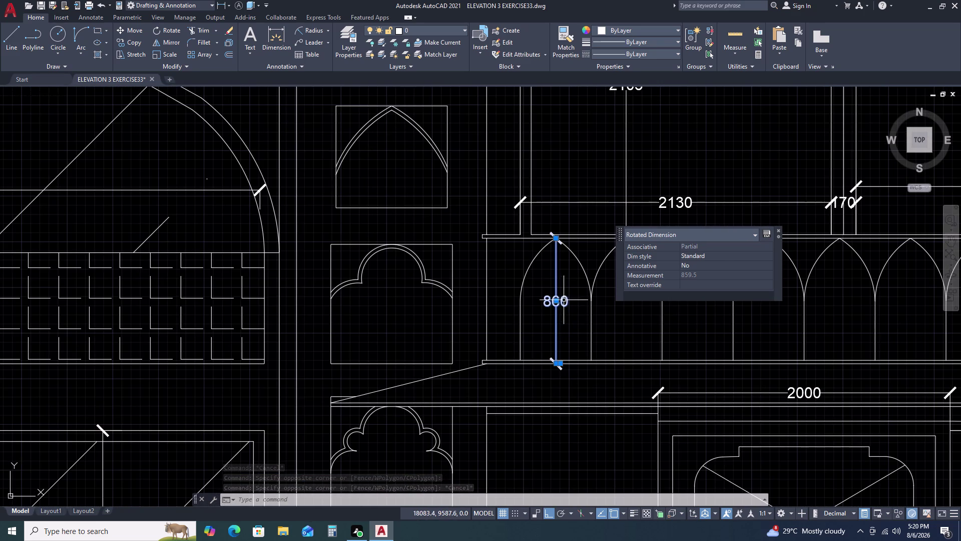
key(Delete)
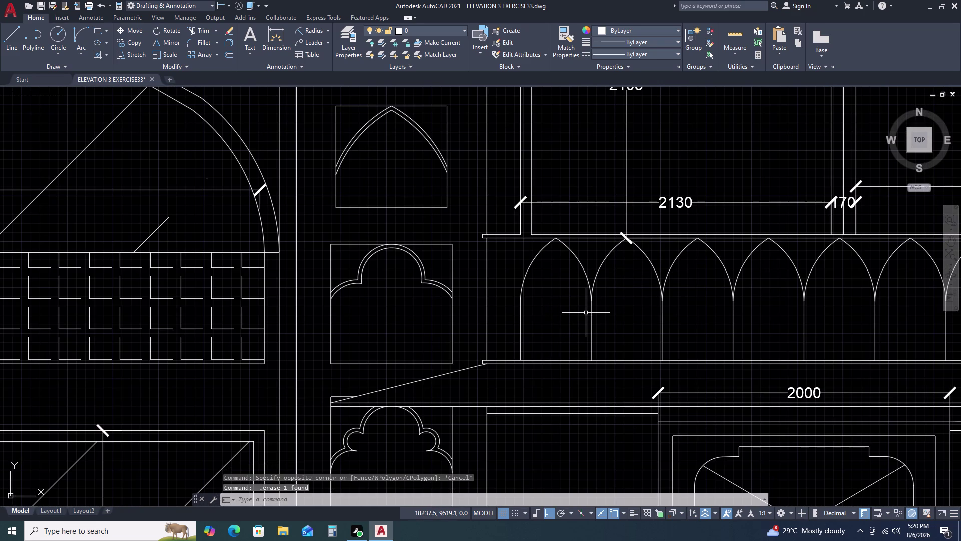
text(dli)
key(space)
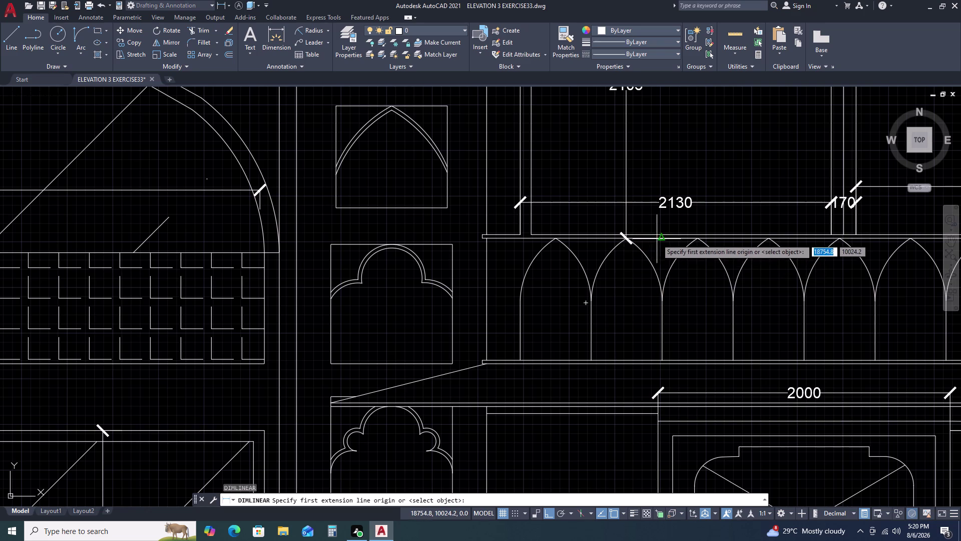
click(660, 238)
click(661, 366)
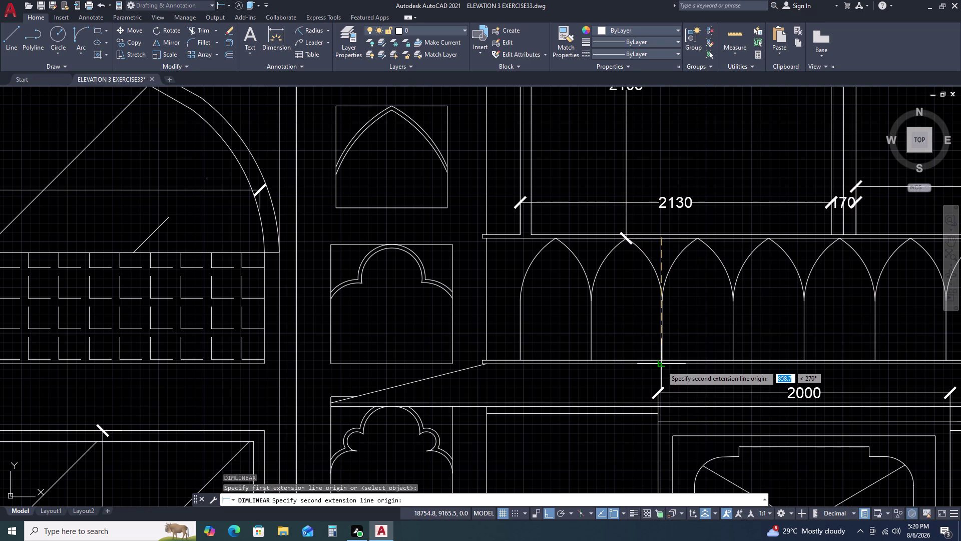
scroll(up, 3)
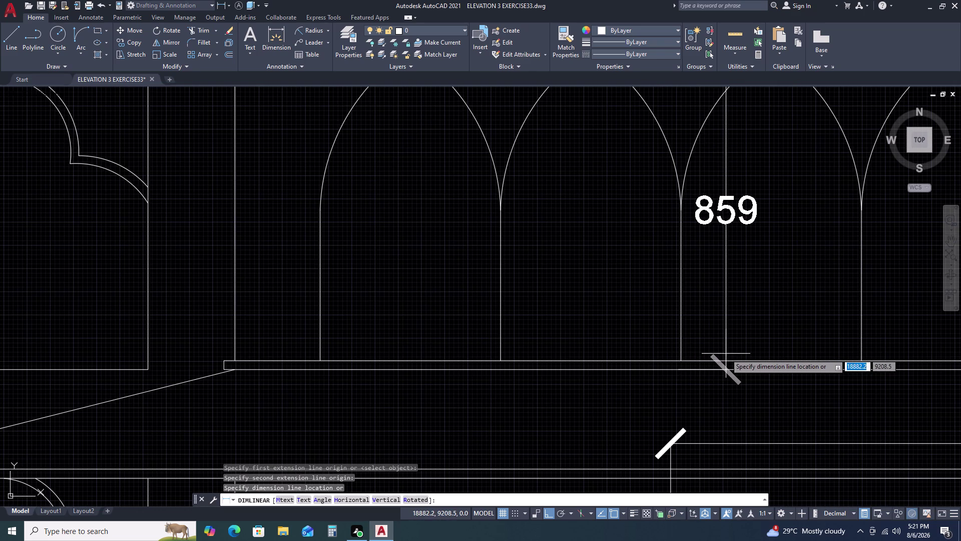
scroll(down, 3)
scroll(down, 3)
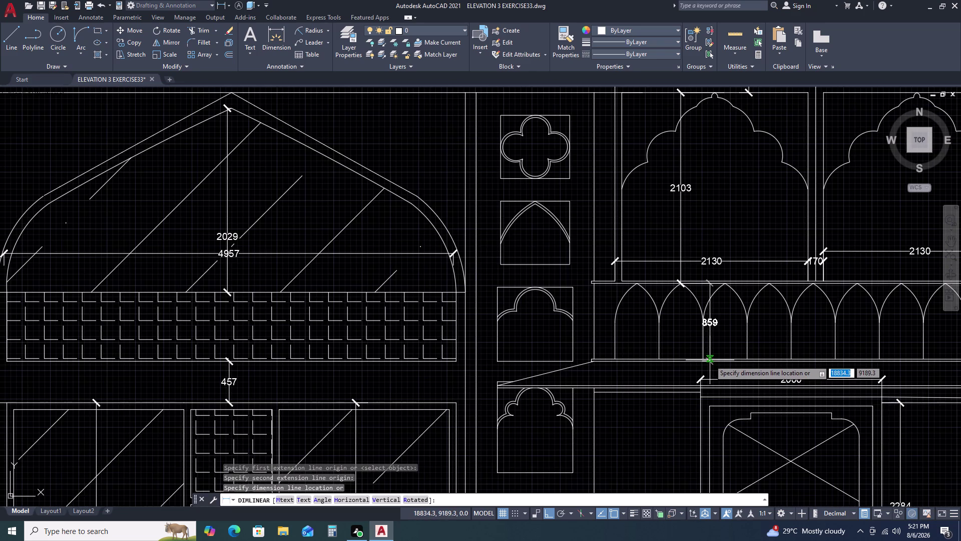
key(Escape)
scroll(up, 3)
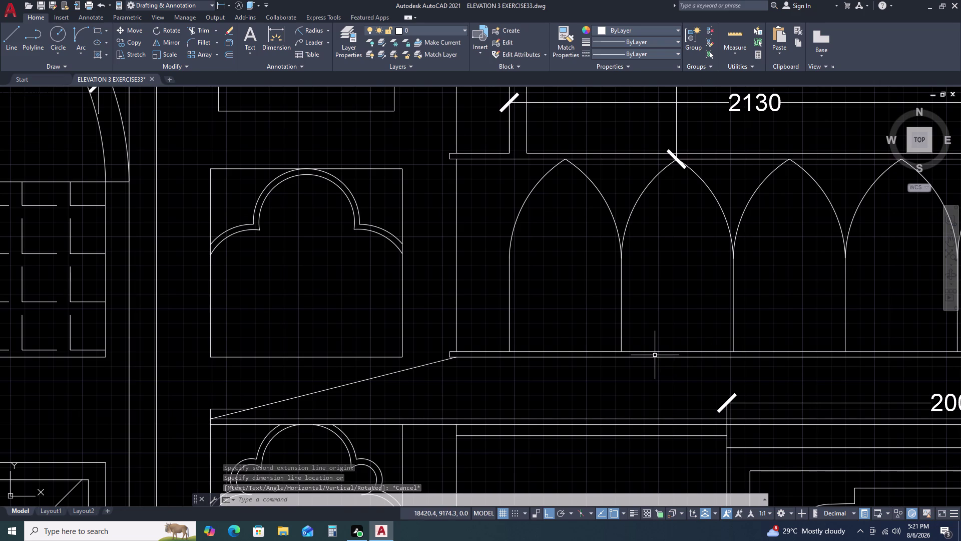
text(l)
key(space)
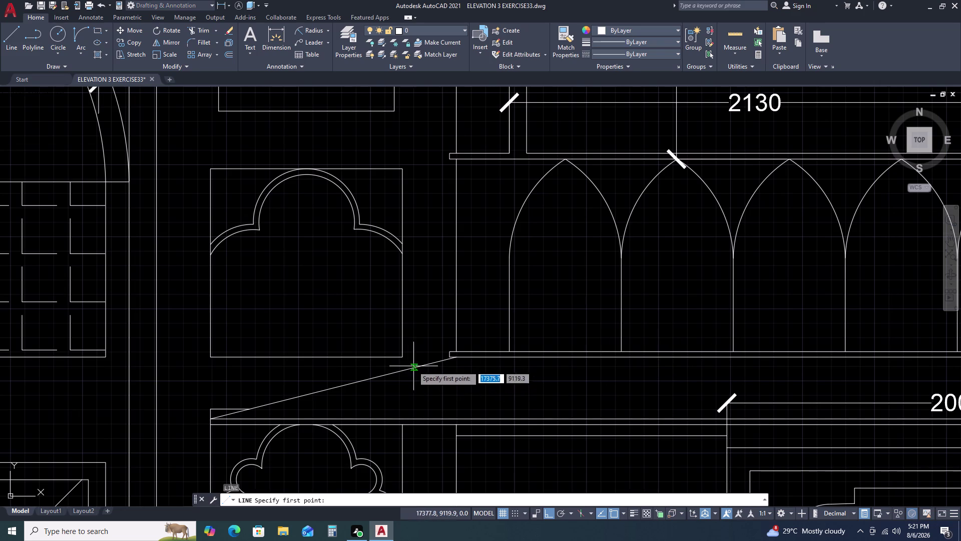
click(401, 359)
drag(402, 359, 408, 362)
scroll(up, 3)
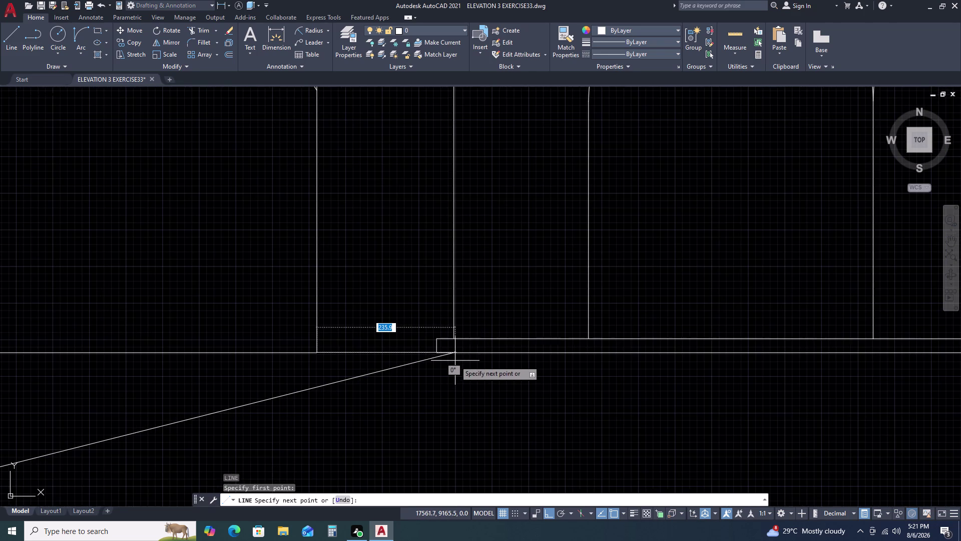
scroll(up, 3)
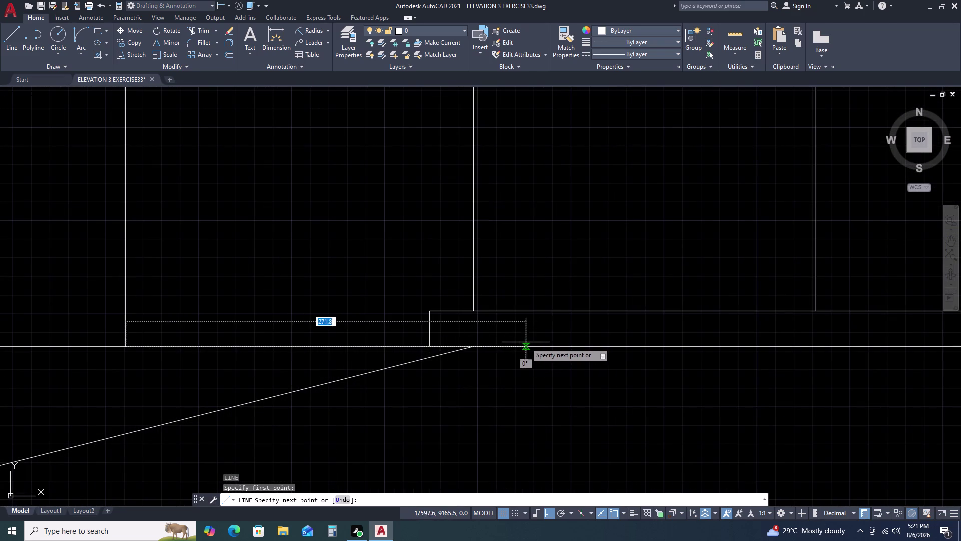
scroll(up, 3)
key(Escape)
Pan to the right wing's arcade and try an apex-to-base dimension, abandoning the 859 result.
scroll(down, 3)
scroll(down, 3)
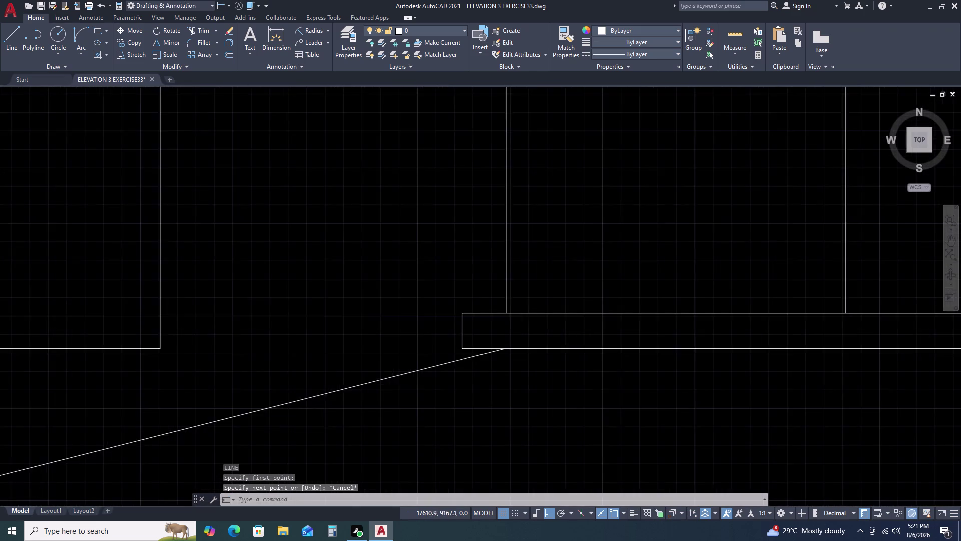
scroll(down, 3)
scroll(down, 3)
scroll(down, 3)
middle_drag(833, 360, 690, 350)
scroll(down, 3)
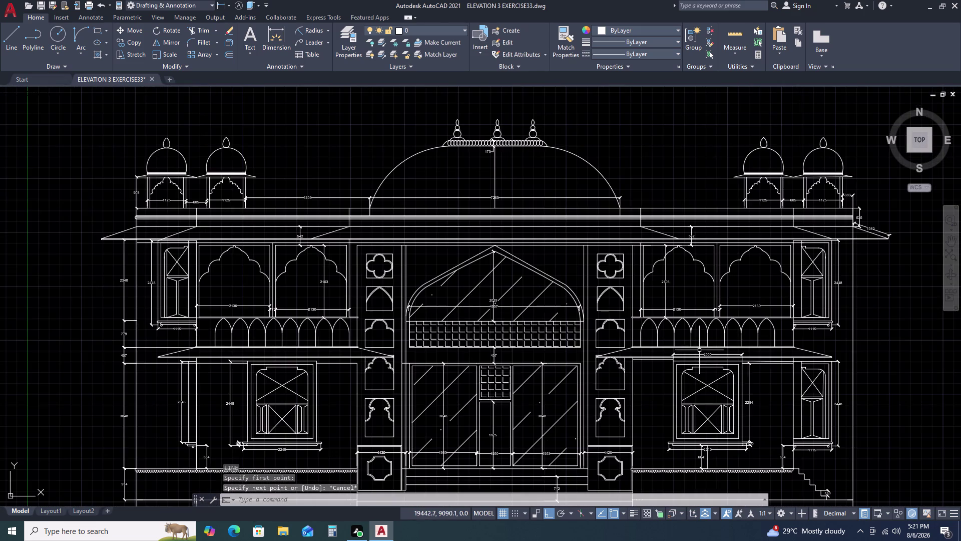
scroll(up, 3)
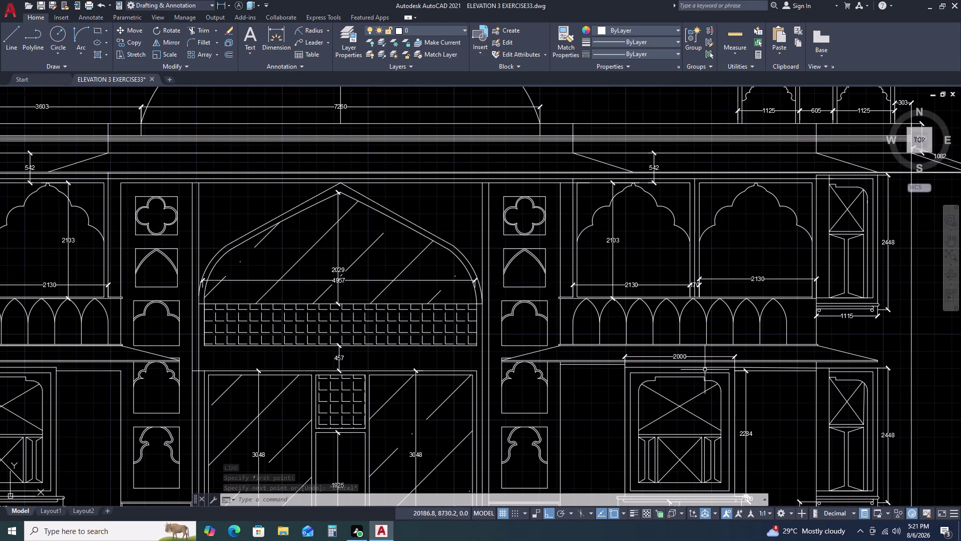
text(dli)
key(space)
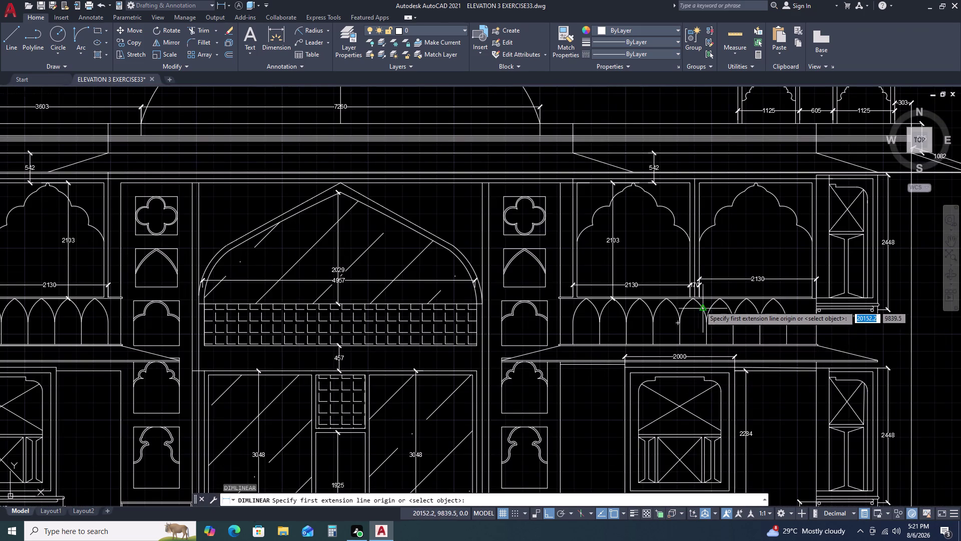
scroll(up, 3)
click(713, 285)
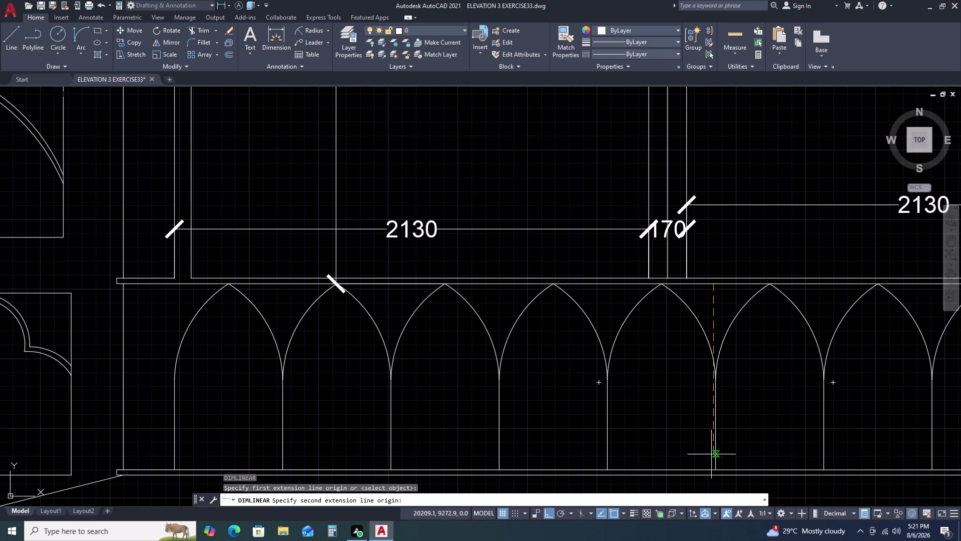
click(717, 474)
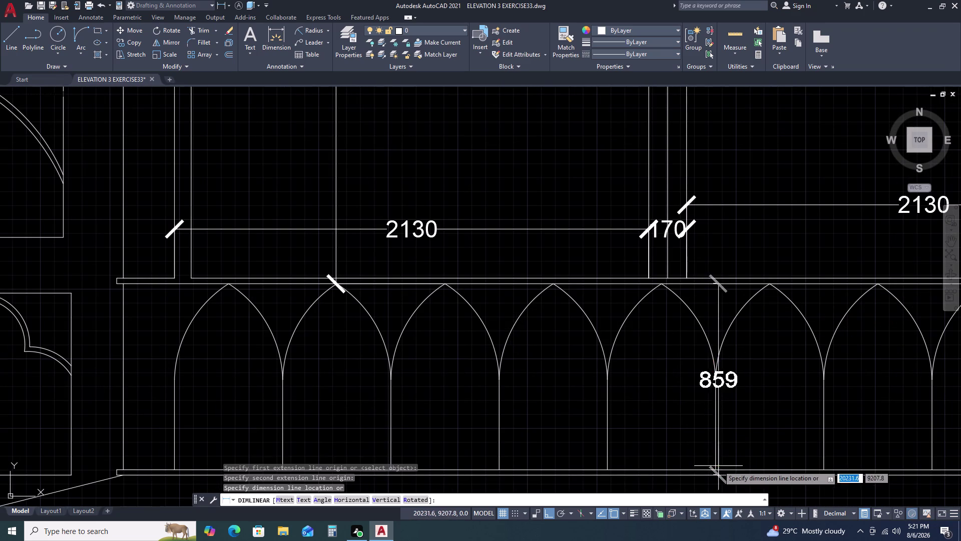
key(space)
Dimension the arch 860 down from its apex, place it beside the arch, and zoom out.
key(space)
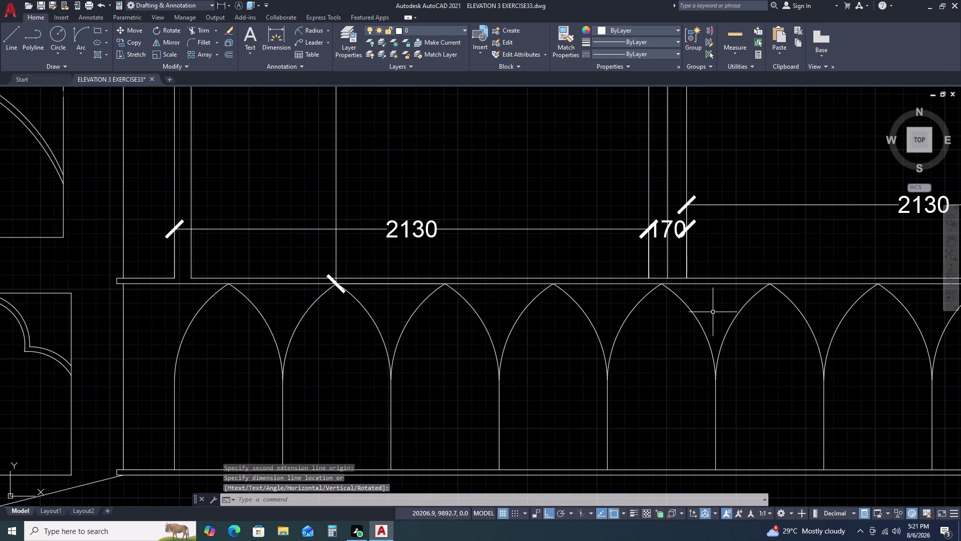
click(712, 286)
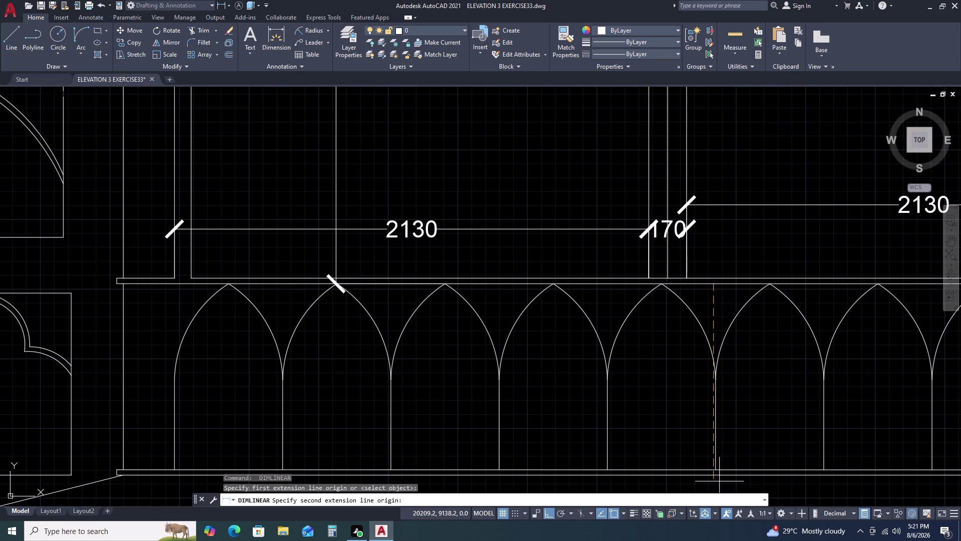
text(86)
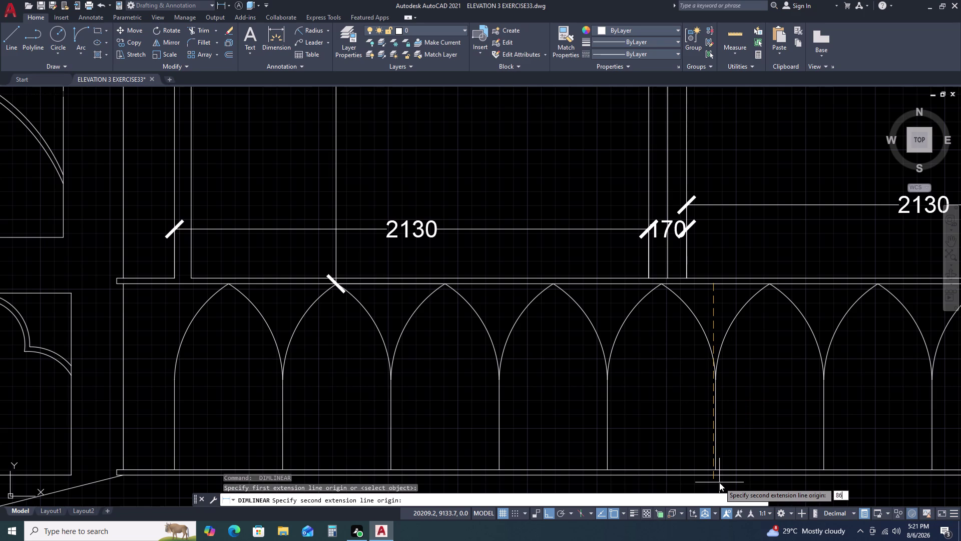
text(0)
key(space)
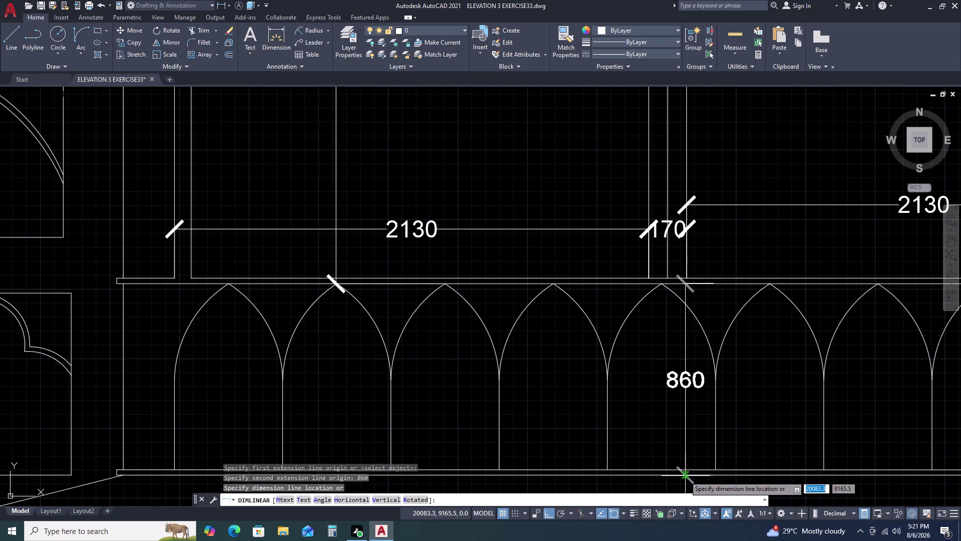
triple_click(668, 477)
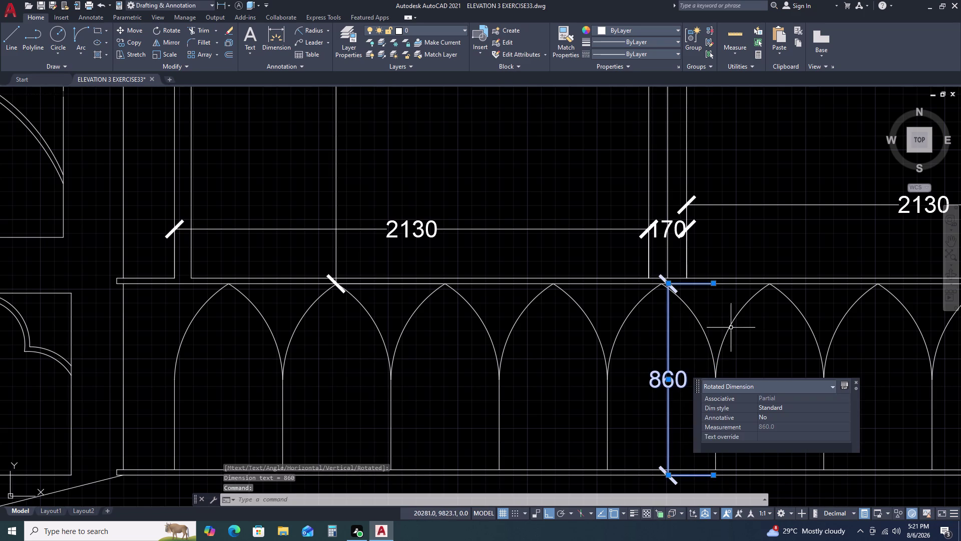
key(Escape)
scroll(down, 3)
middle_drag(758, 369, 742, 370)
middle_click(741, 369)
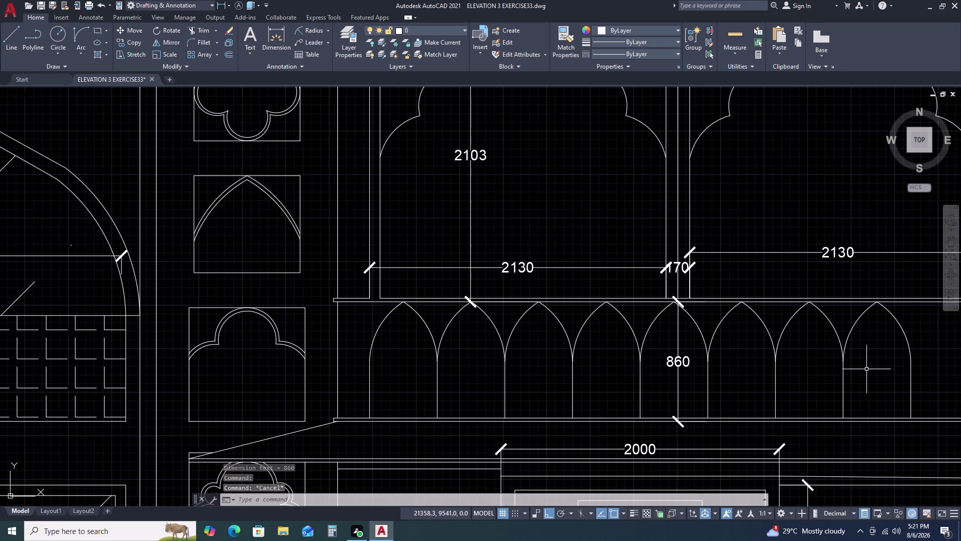
middle_click(743, 385)
scroll(down, 3)
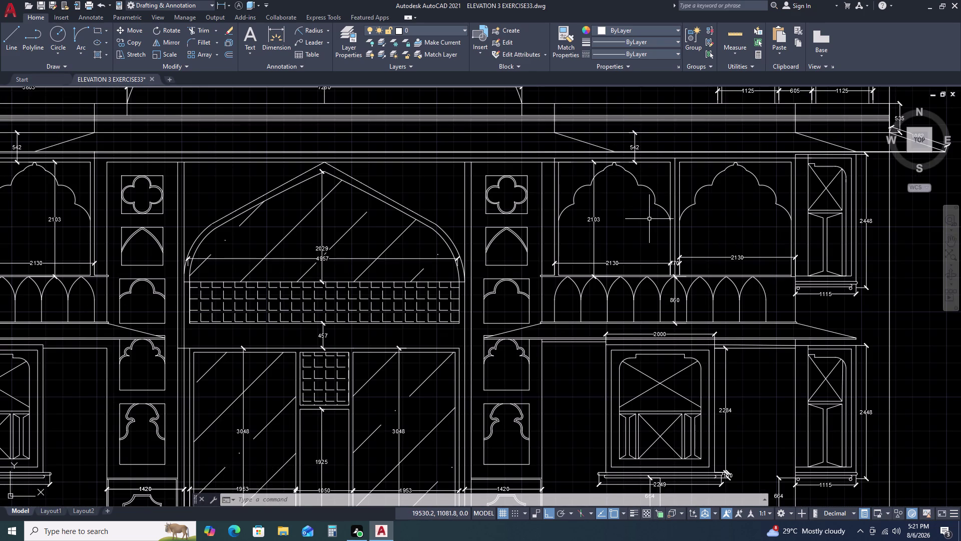
scroll(down, 3)
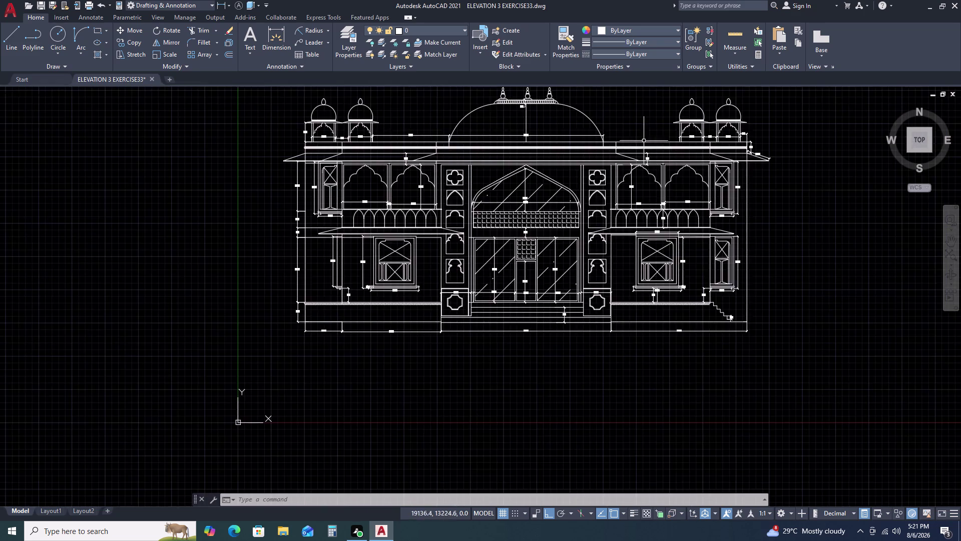
Begin a linear dimension on the upper ledge, then cancel the misplaced attempt.
scroll(up, 3)
text(dl)
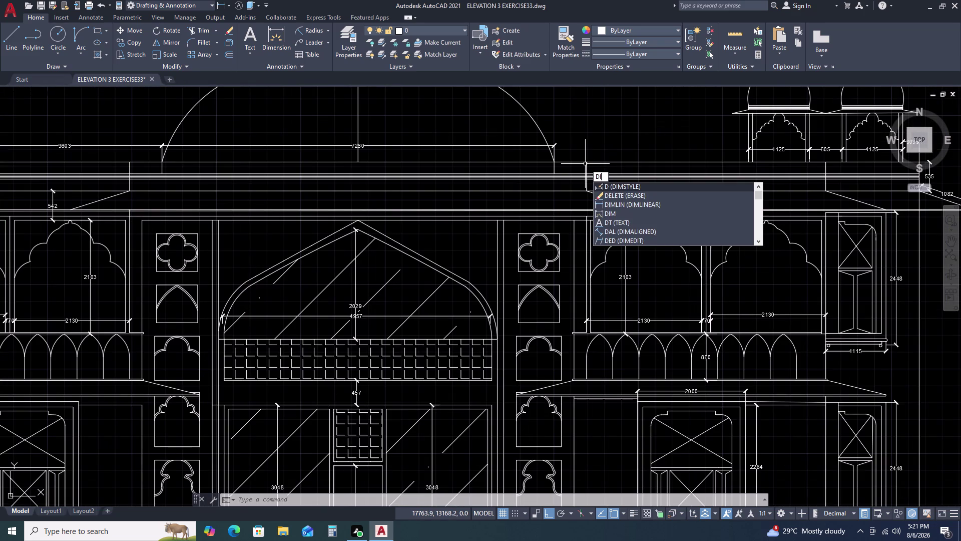
text(i)
key(space)
click(556, 163)
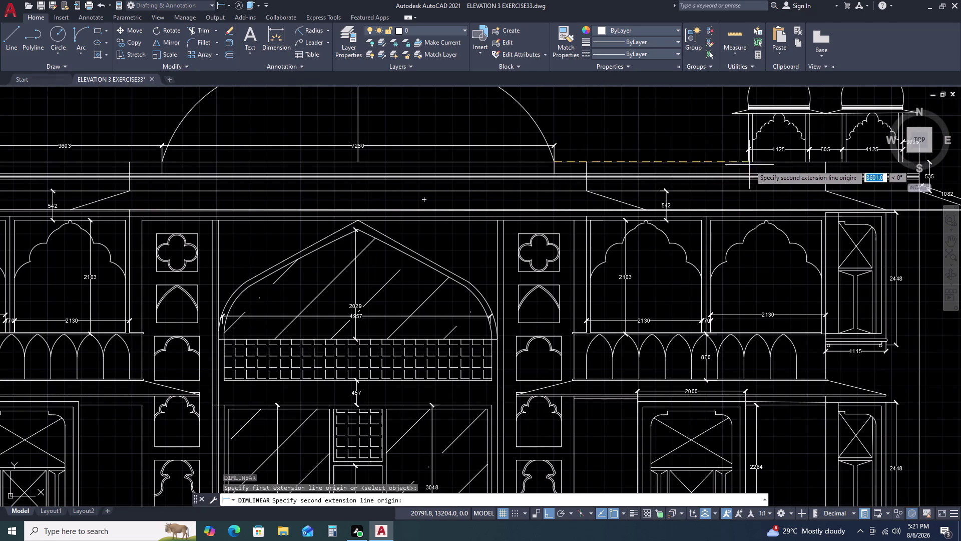
click(750, 164)
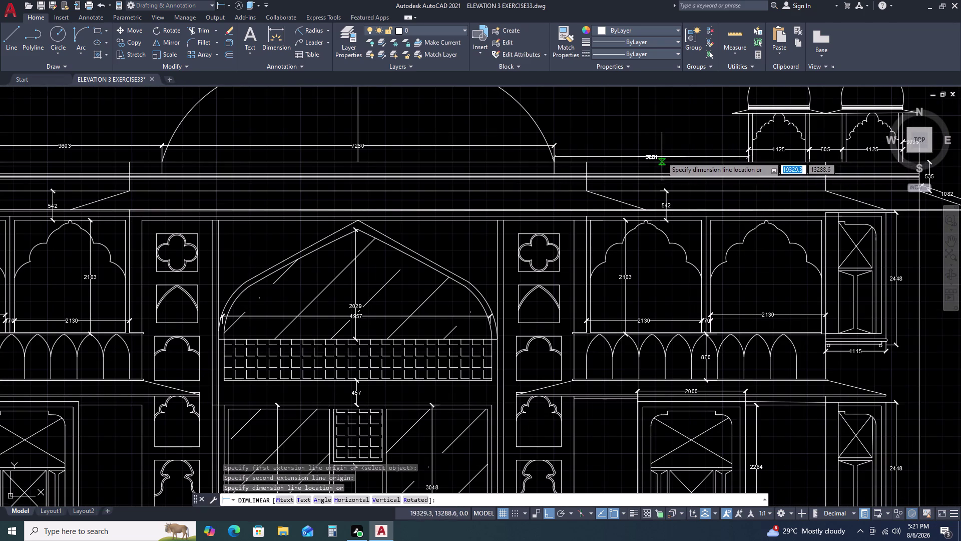
scroll(up, 3)
key(Escape)
Dimension a 3584 span from the dome's right edge, with the line above the roof.
key(space)
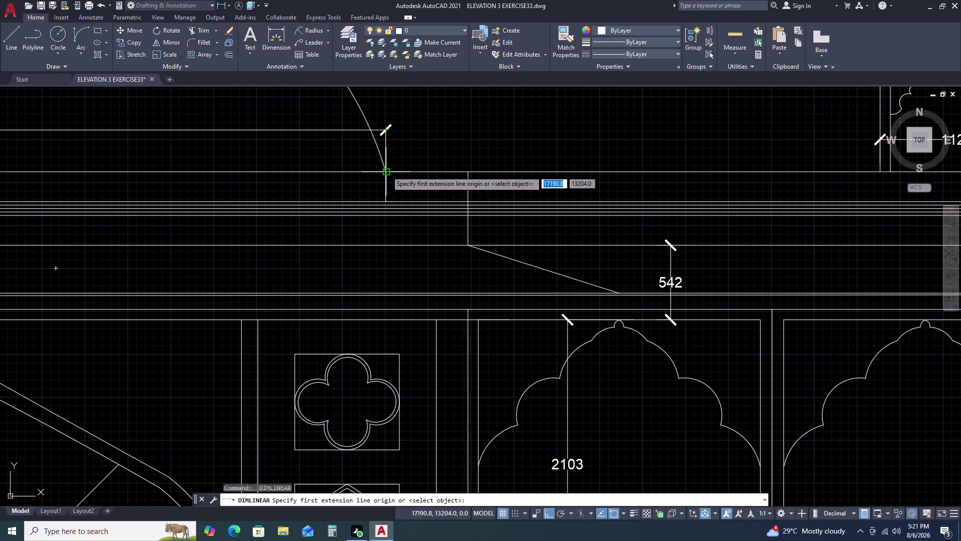
click(386, 170)
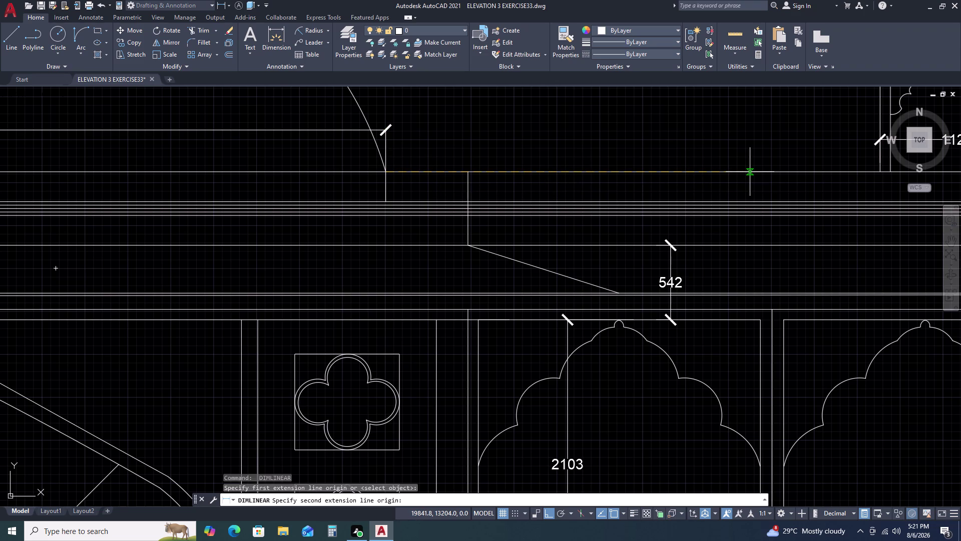
key(3)
key(5)
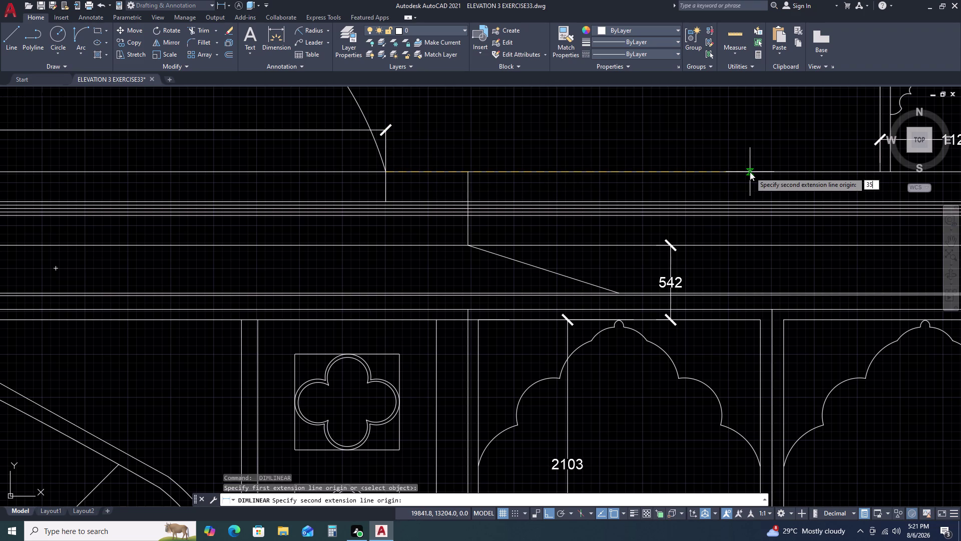
text(84)
key(space)
scroll(down, 3)
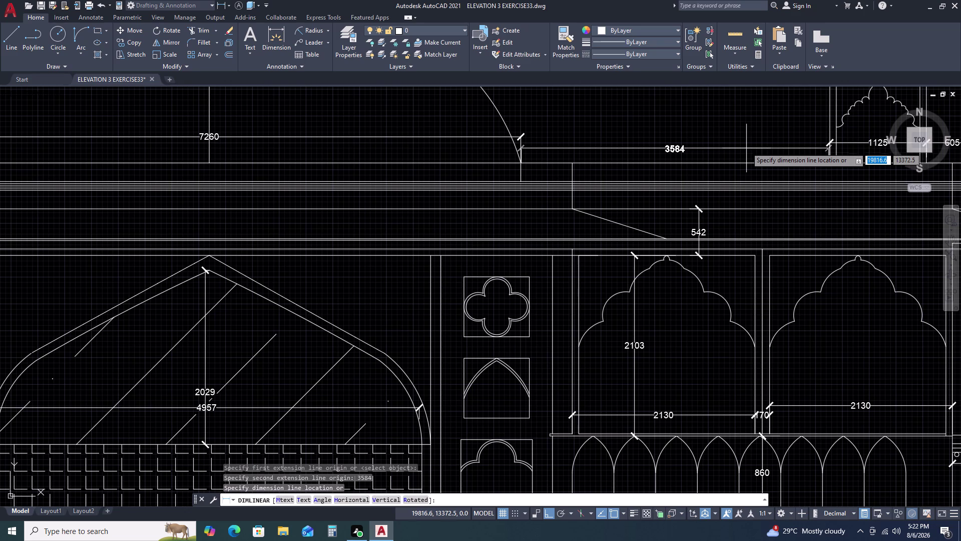
click(521, 137)
key(Escape)
Pan along the roofline to bring the 1125 and 605 pavilion dimensions into view.
scroll(down, 3)
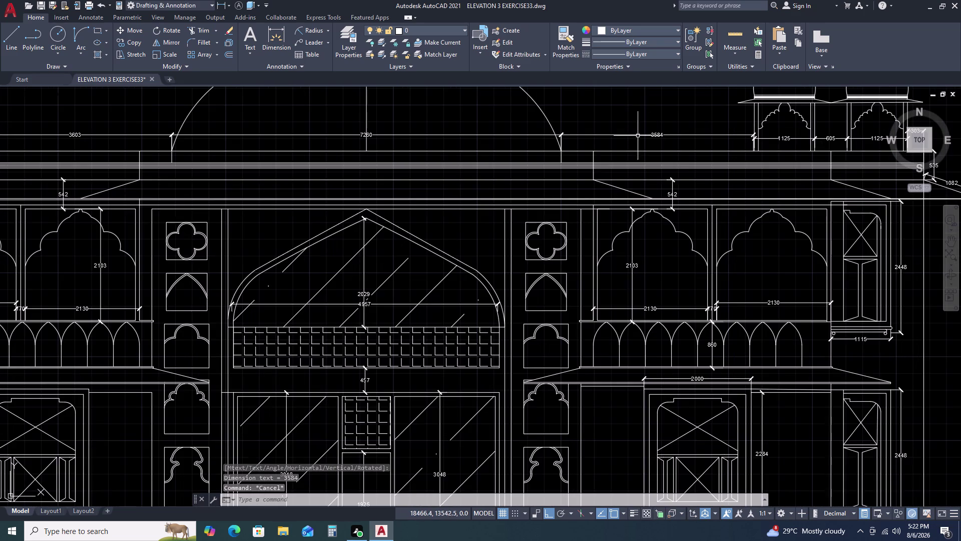
scroll(down, 3)
scroll(up, 3)
scroll(up, 3)
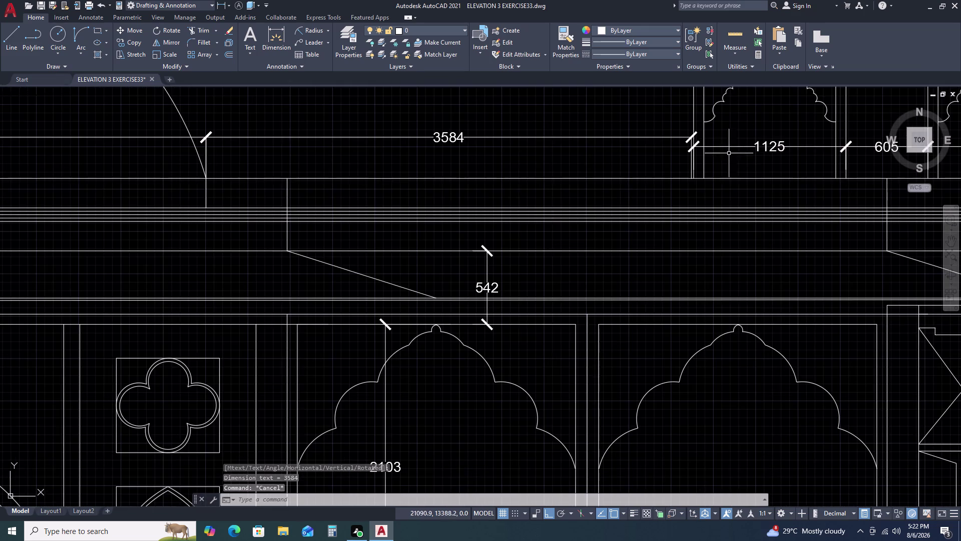
scroll(up, 3)
middle_drag(733, 161, 711, 170)
middle_click(707, 172)
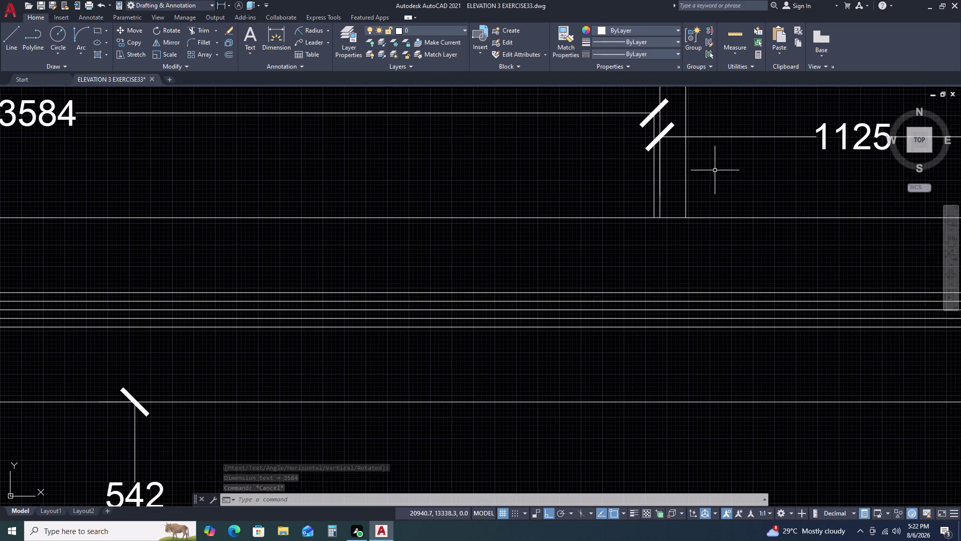
scroll(down, 3)
middle_drag(829, 165, 718, 182)
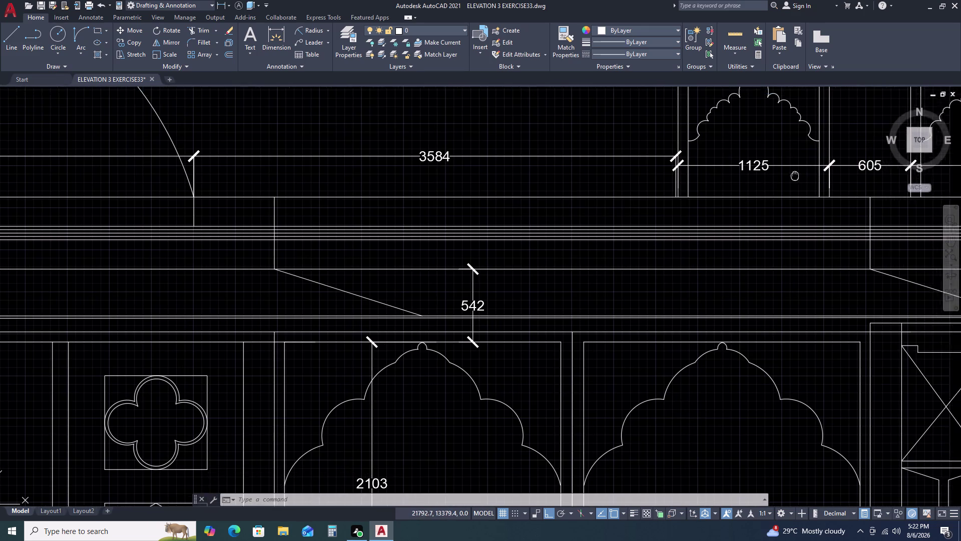
middle_drag(719, 181, 678, 185)
middle_click(630, 191)
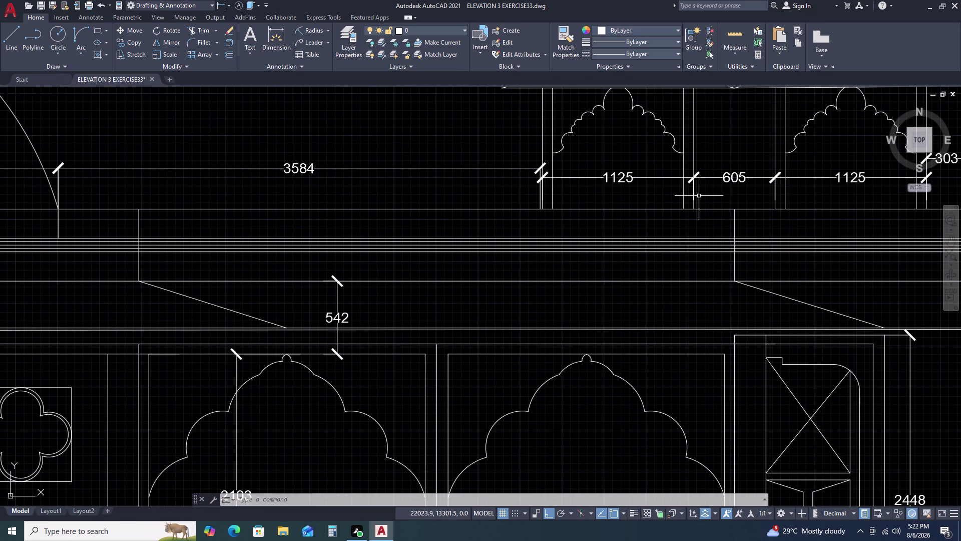
scroll(up, 3)
scroll(up, 3)
scroll(down, 3)
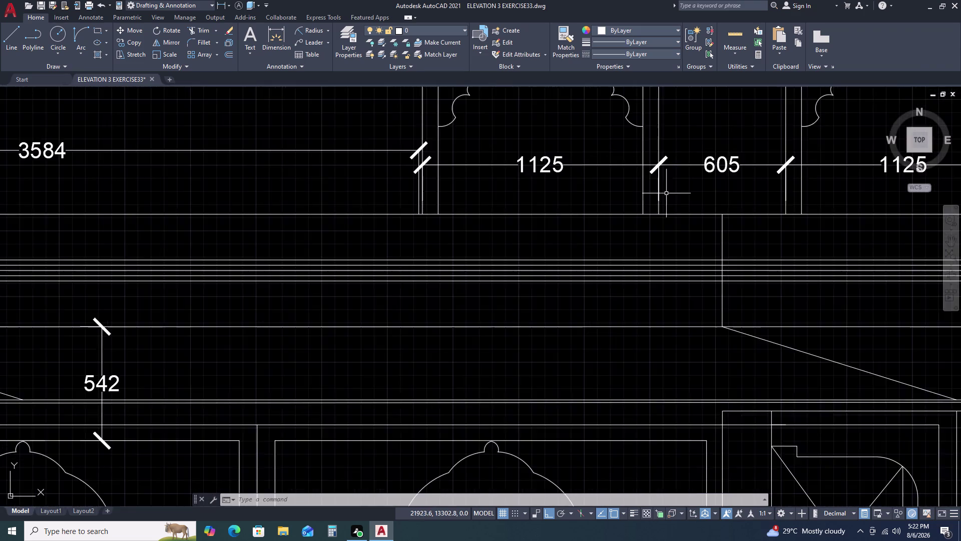
scroll(down, 3)
scroll(down, 3)
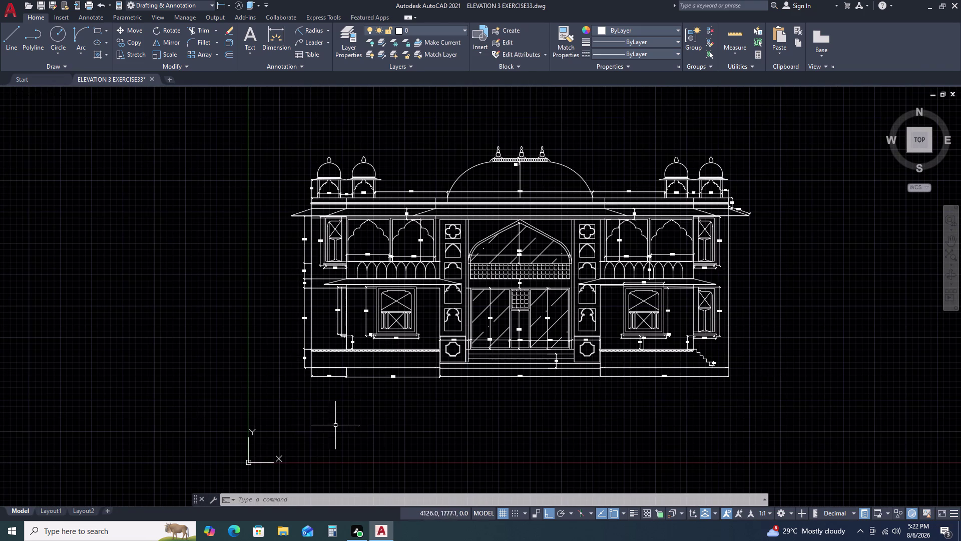
scroll(up, 3)
scroll(up, 3)
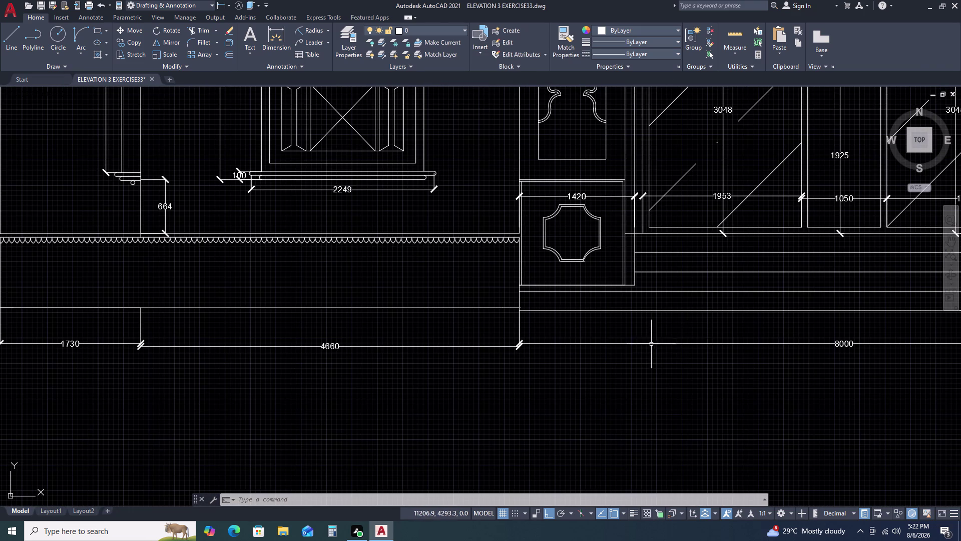
scroll(up, 3)
scroll(up, 3)
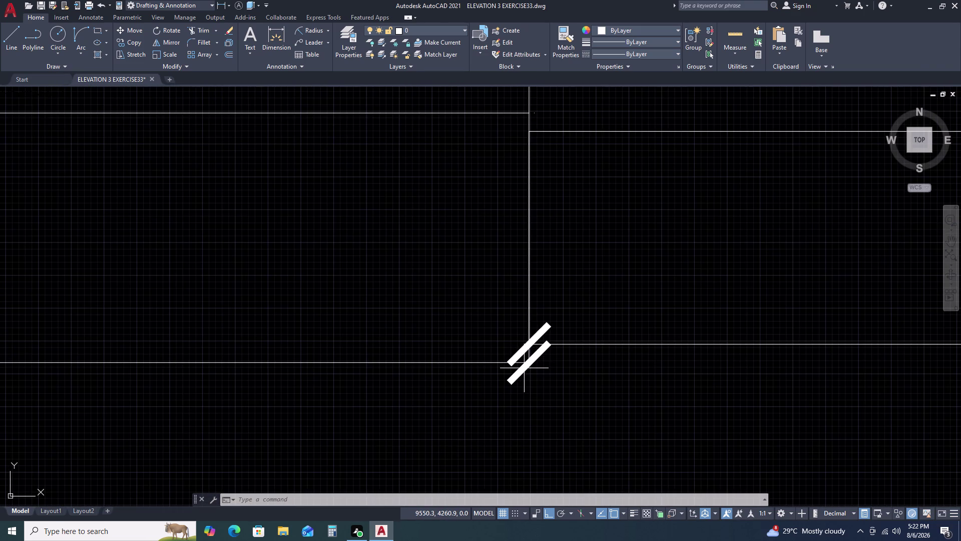
click(524, 368)
click(509, 362)
scroll(down, 3)
key(Escape)
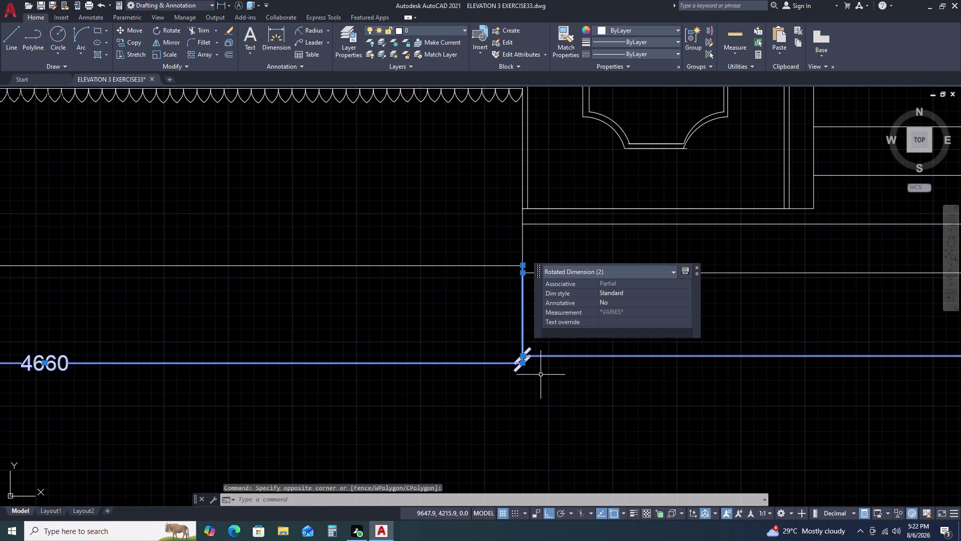
scroll(down, 3)
middle_click(448, 341)
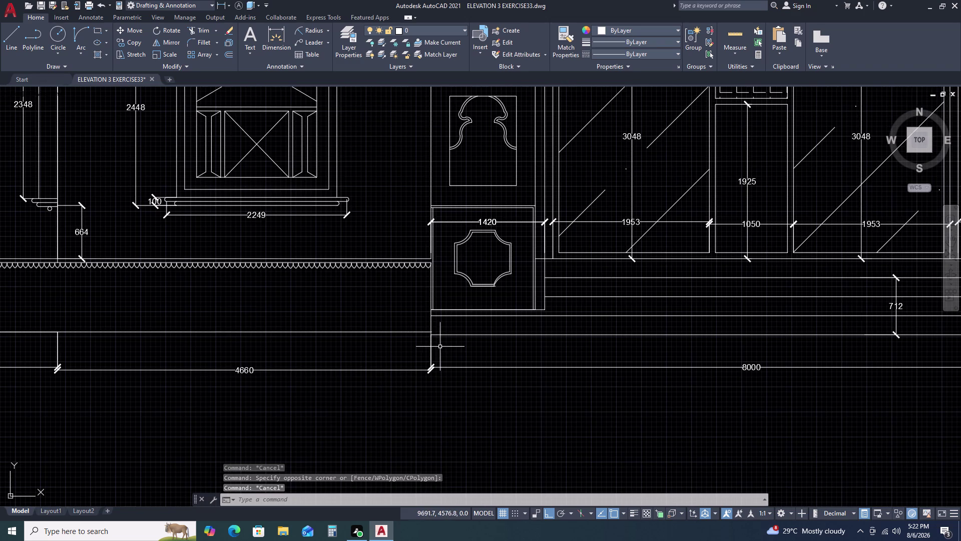
double_click(316, 354)
double_click(273, 385)
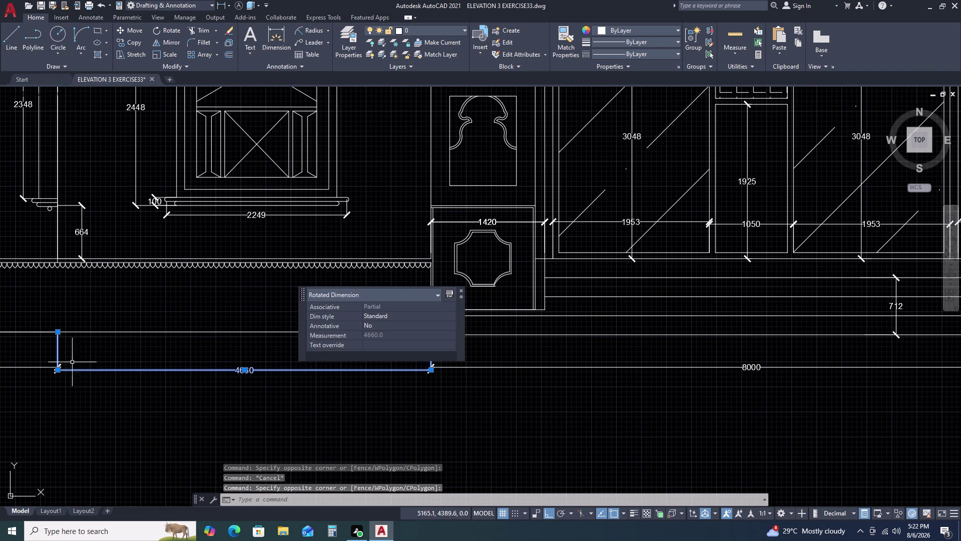
scroll(up, 3)
scroll(up, 3)
click(73, 336)
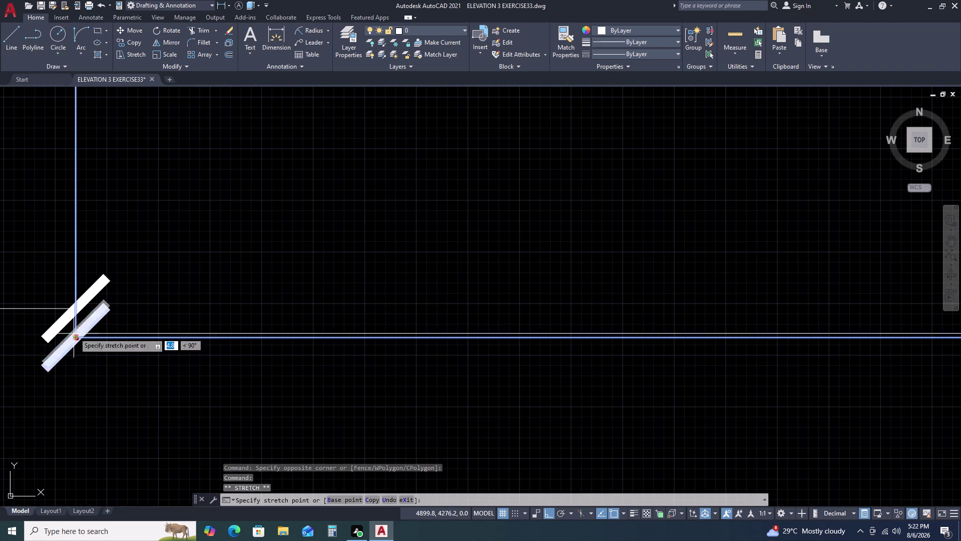
double_click(75, 311)
scroll(down, 3)
key(Escape)
scroll(down, 3)
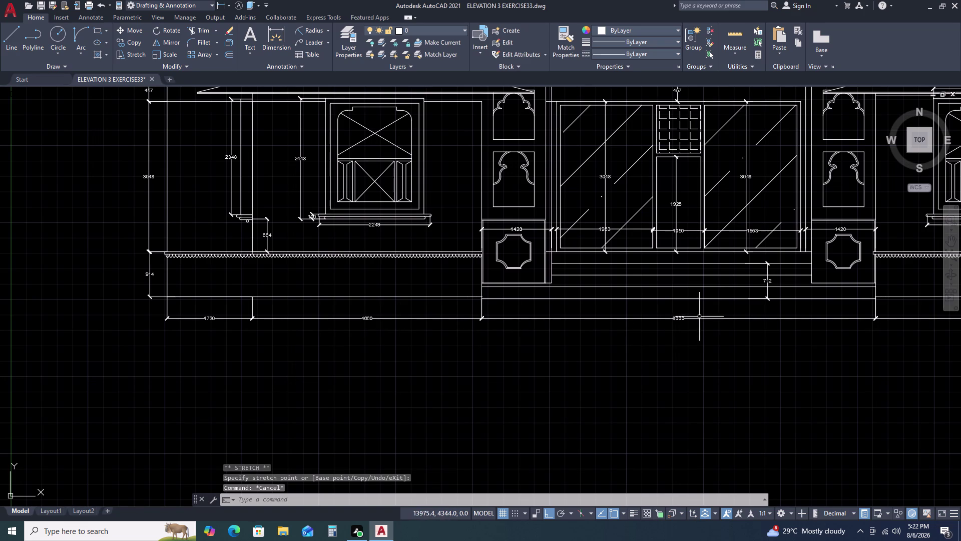
scroll(down, 3)
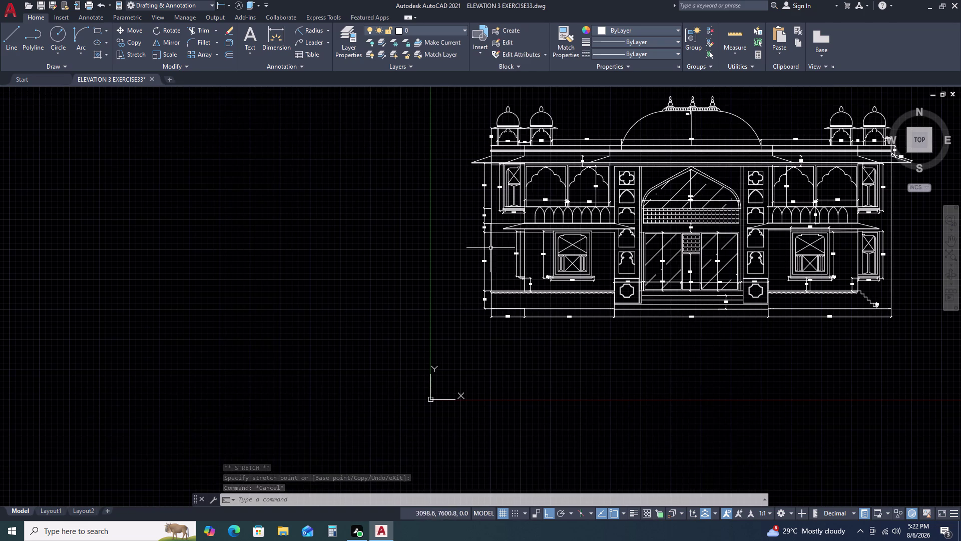
scroll(up, 3)
scroll(down, 3)
scroll(up, 3)
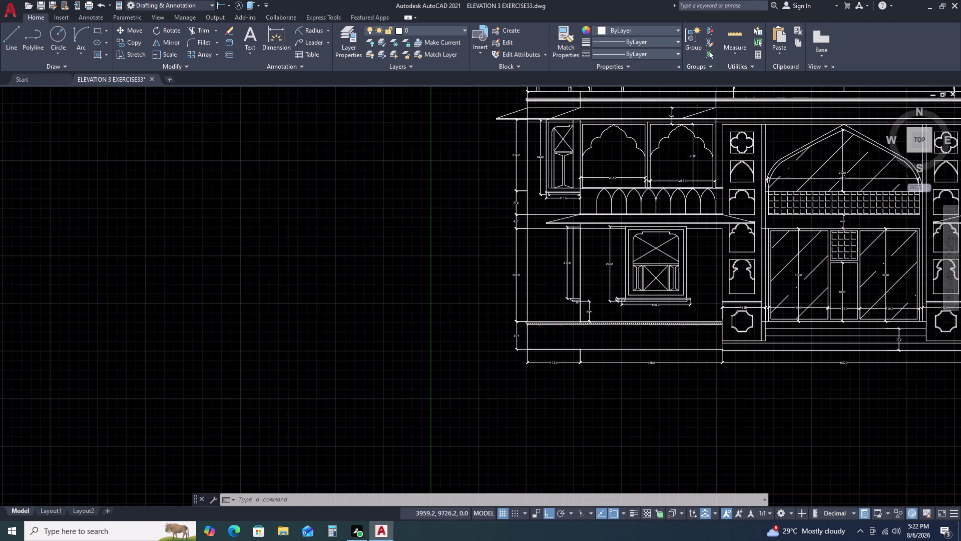
middle_drag(537, 127, 497, 197)
middle_drag(443, 272, 441, 277)
middle_drag(476, 175, 440, 241)
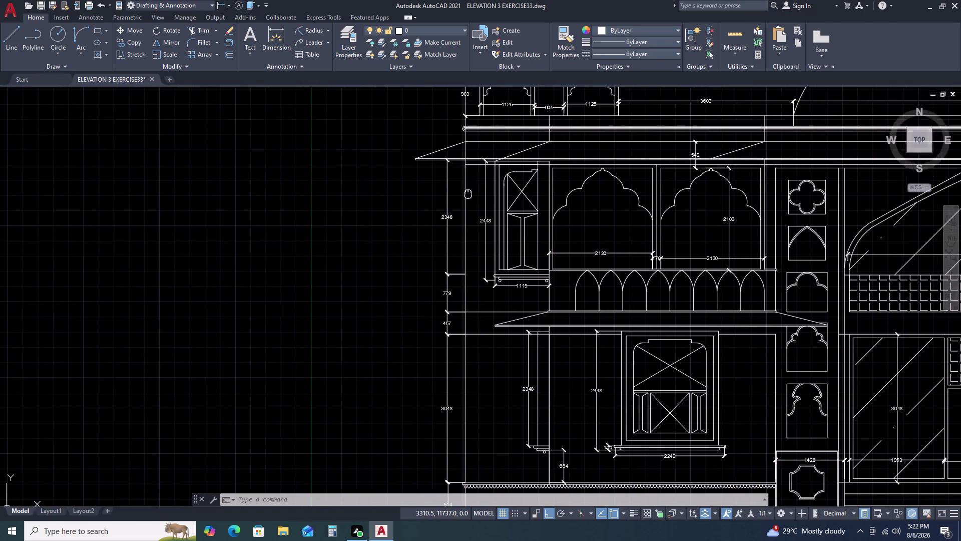
middle_drag(440, 242, 432, 253)
middle_drag(415, 281, 411, 288)
scroll(up, 3)
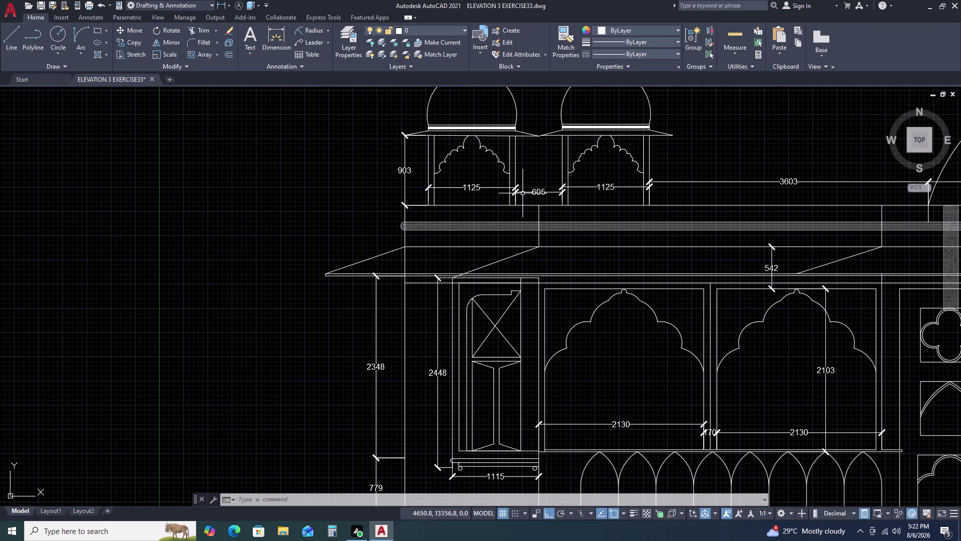
Try stretching the 605 dimension's left and right ends, cancelling both attempts.
scroll(up, 3)
click(543, 173)
double_click(498, 198)
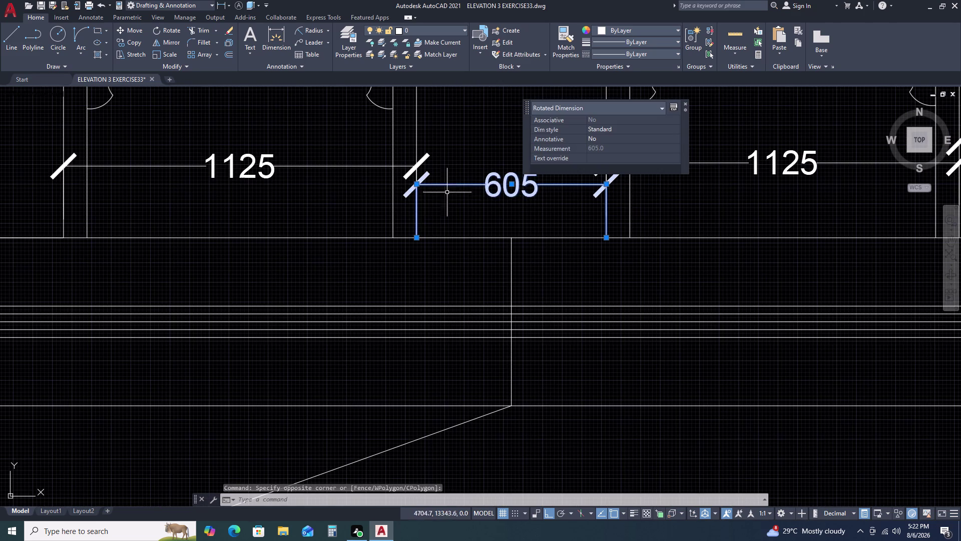
click(415, 183)
double_click(418, 167)
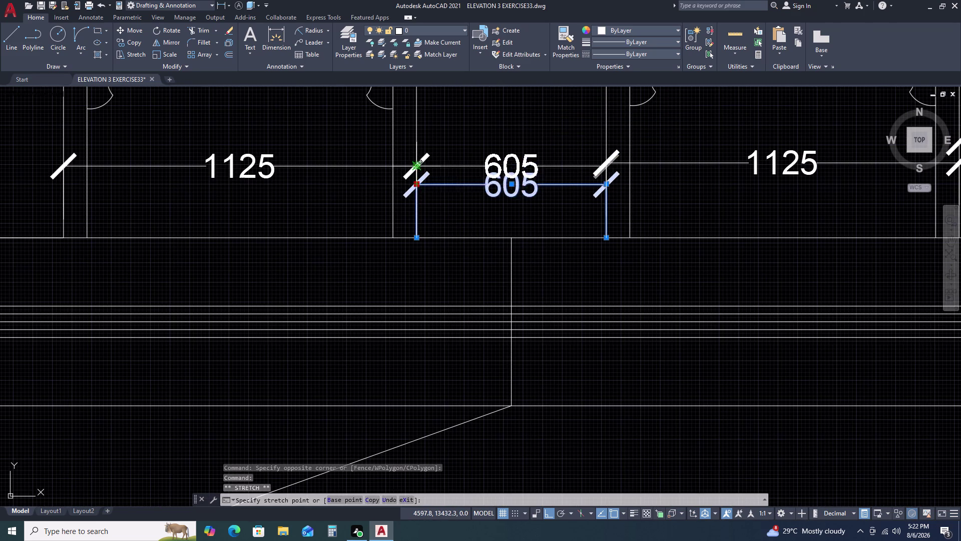
key(Escape)
key(Escape)
double_click(491, 150)
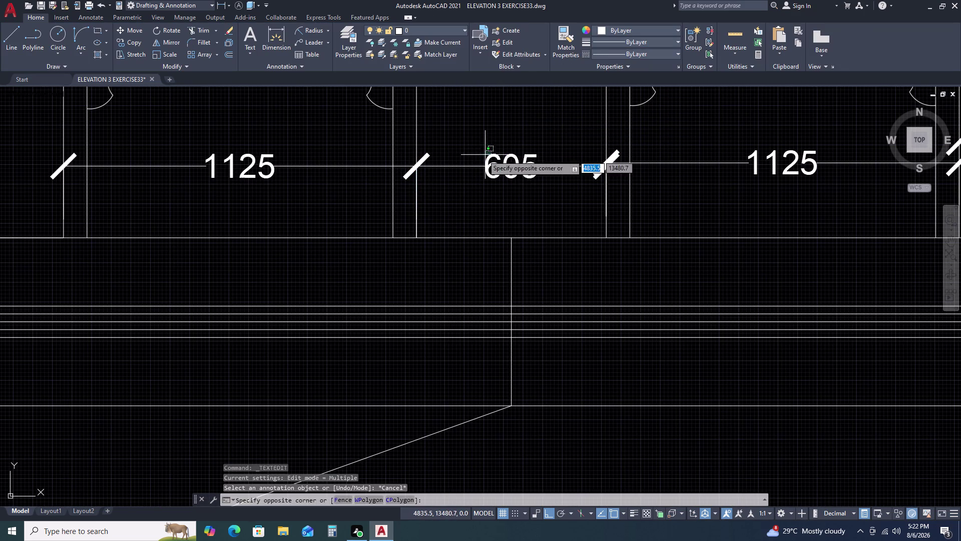
click(454, 175)
scroll(up, 3)
scroll(up, 3)
scroll(down, 3)
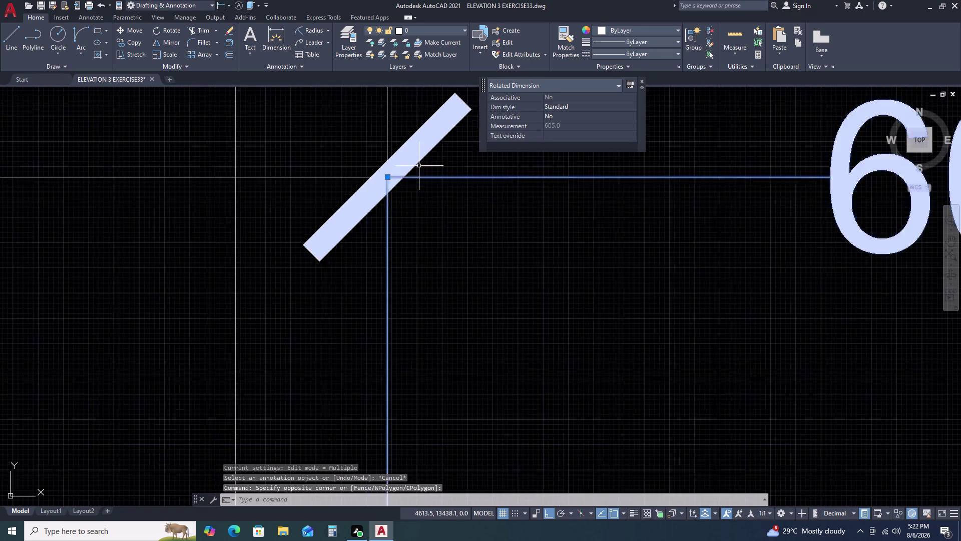
scroll(up, 3)
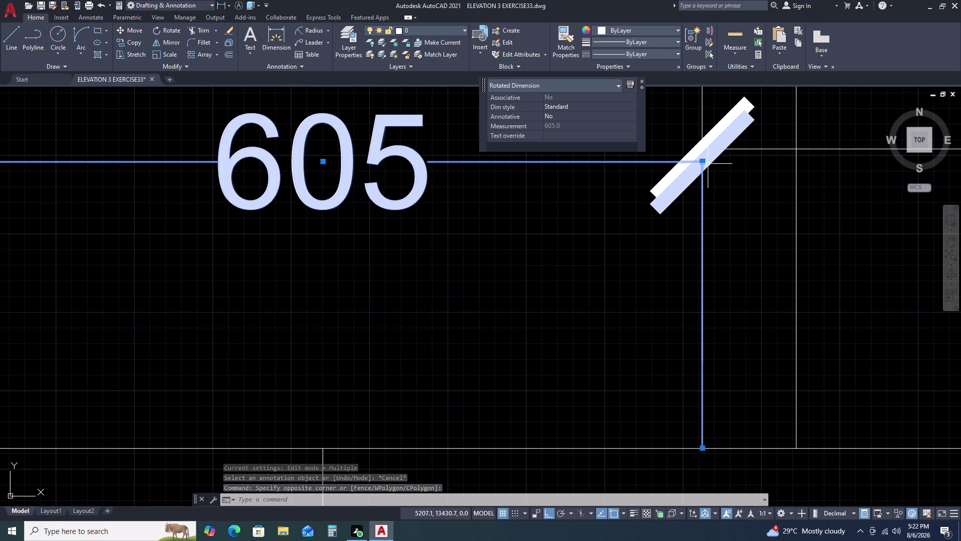
click(699, 160)
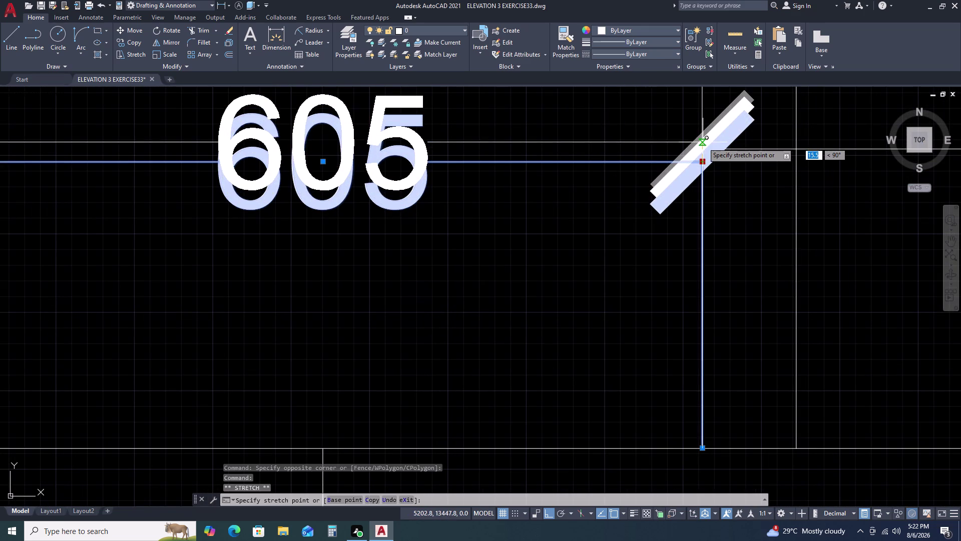
click(705, 144)
key(Escape)
Try stretching the right 1125 dimension's end, then cancel and clear the selection.
scroll(down, 3)
scroll(down, 3)
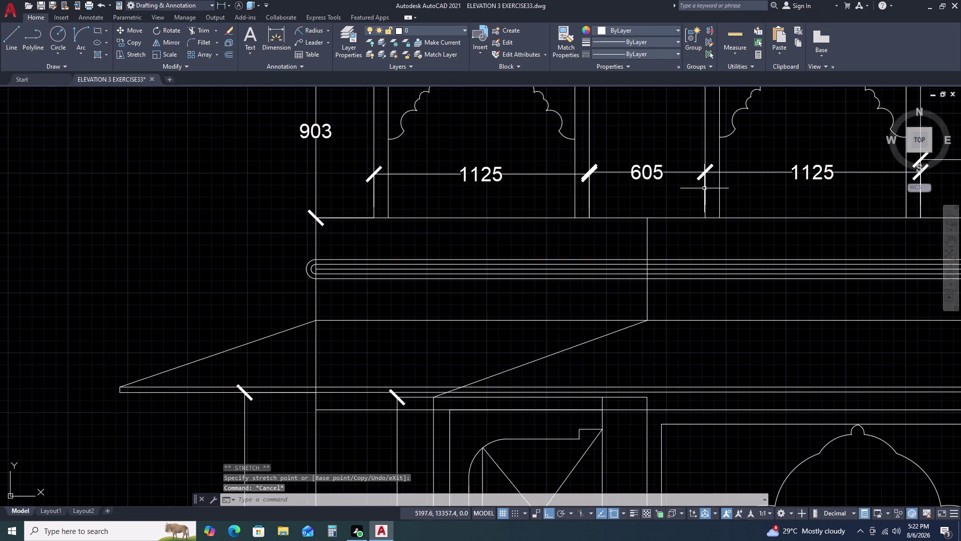
middle_drag(746, 187, 525, 203)
scroll(down, 3)
scroll(up, 3)
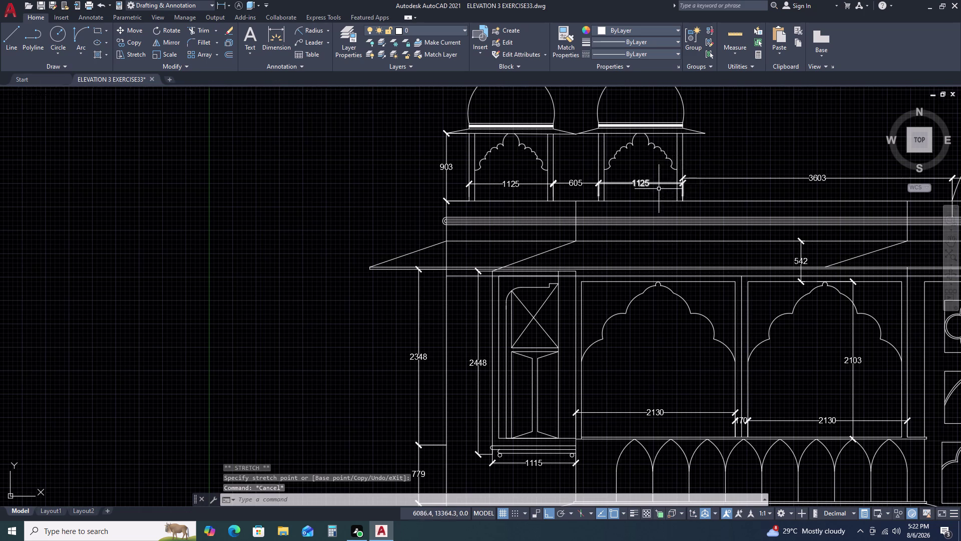
scroll(up, 3)
double_click(649, 165)
click(616, 183)
scroll(up, 3)
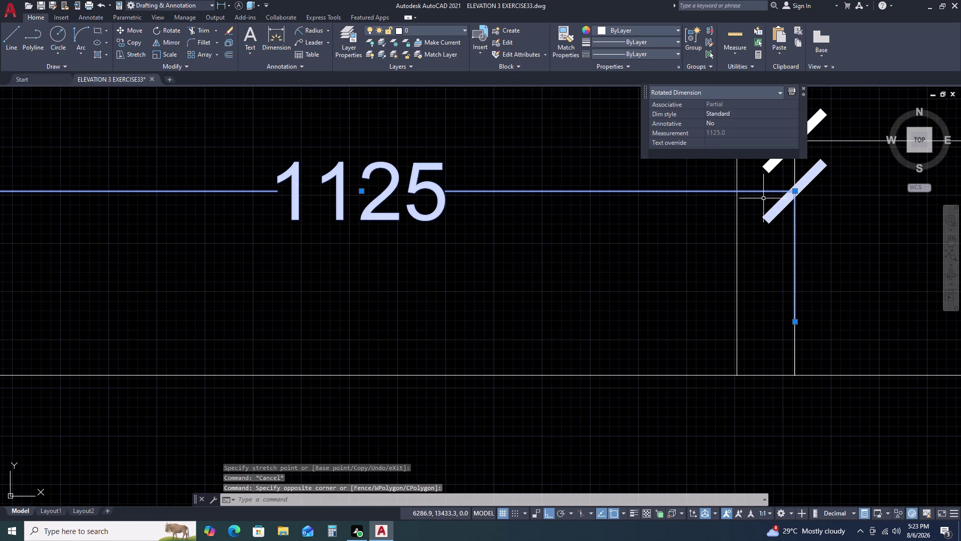
click(794, 192)
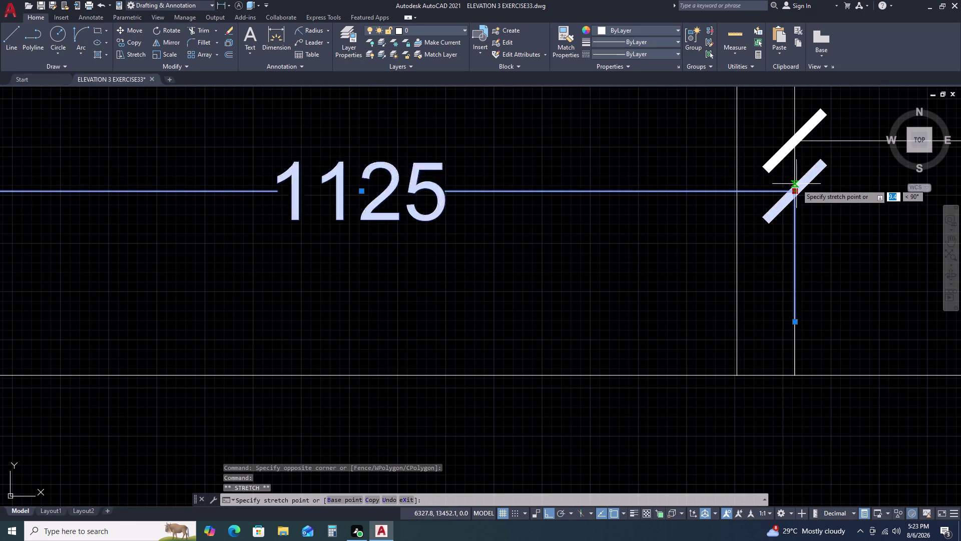
key(Escape)
scroll(down, 3)
key(Escape)
key(Escape)
Stretch the 3603 dimension's extension endpoint down onto the upper chain line.
middle_drag(657, 203, 639, 205)
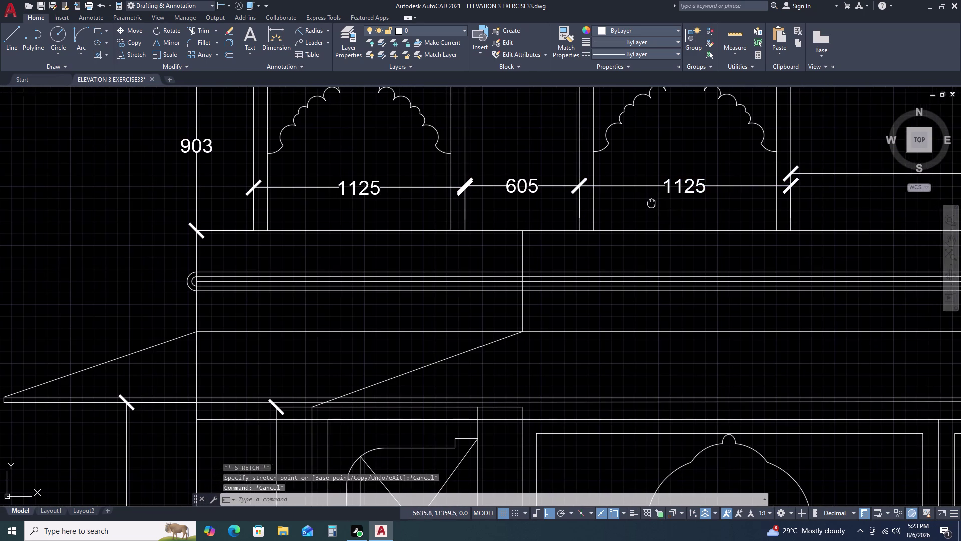
middle_drag(639, 204, 511, 205)
click(713, 168)
click(704, 189)
scroll(up, 3)
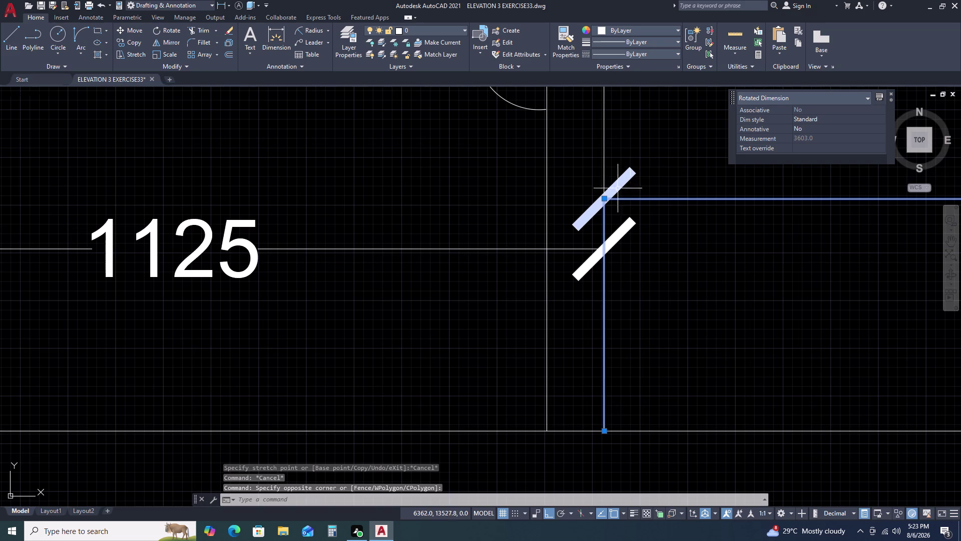
click(605, 198)
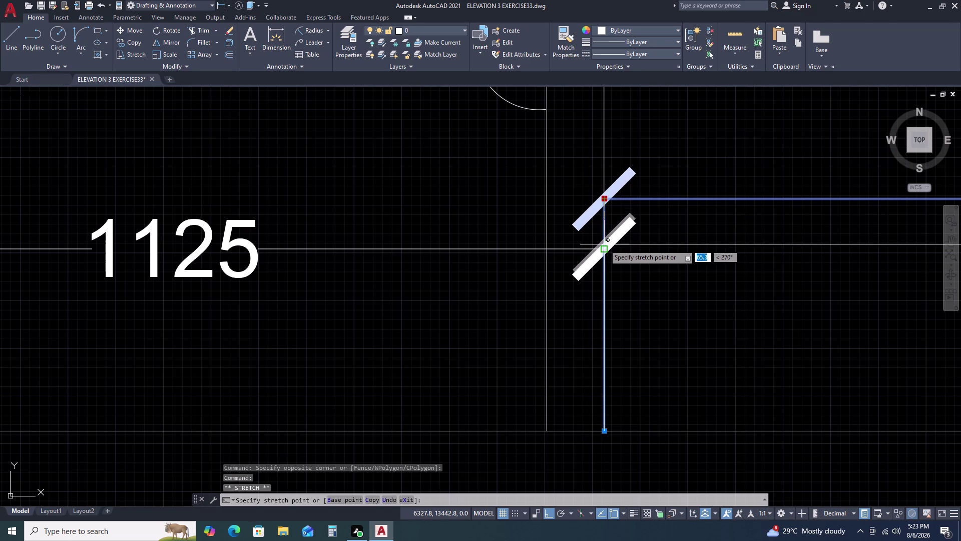
click(604, 246)
scroll(down, 3)
scroll(down, 3)
key(Escape)
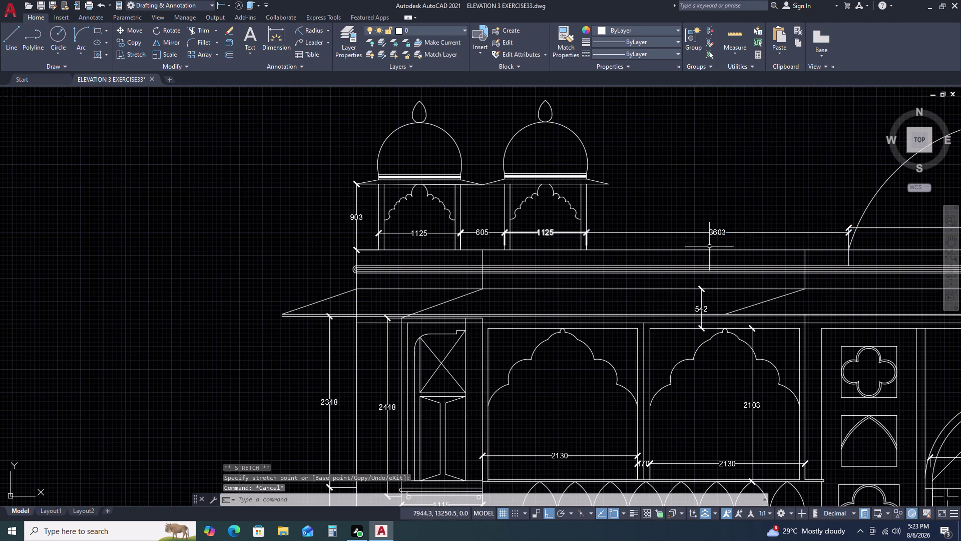
Stretch the central dome's 7260 dimension endpoint onto the chain line.
middle_drag(845, 239, 589, 221)
middle_drag(563, 217, 549, 216)
scroll(up, 3)
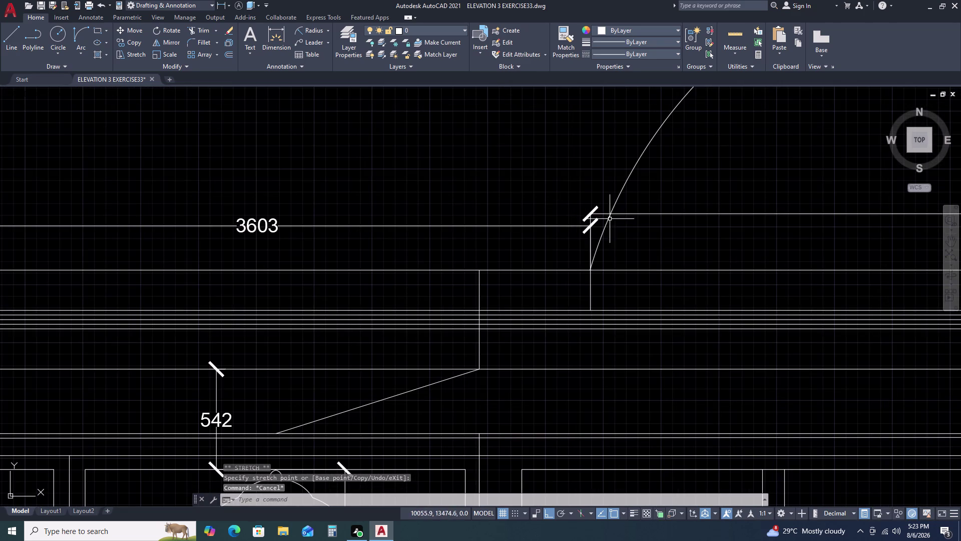
scroll(up, 3)
click(592, 210)
click(572, 196)
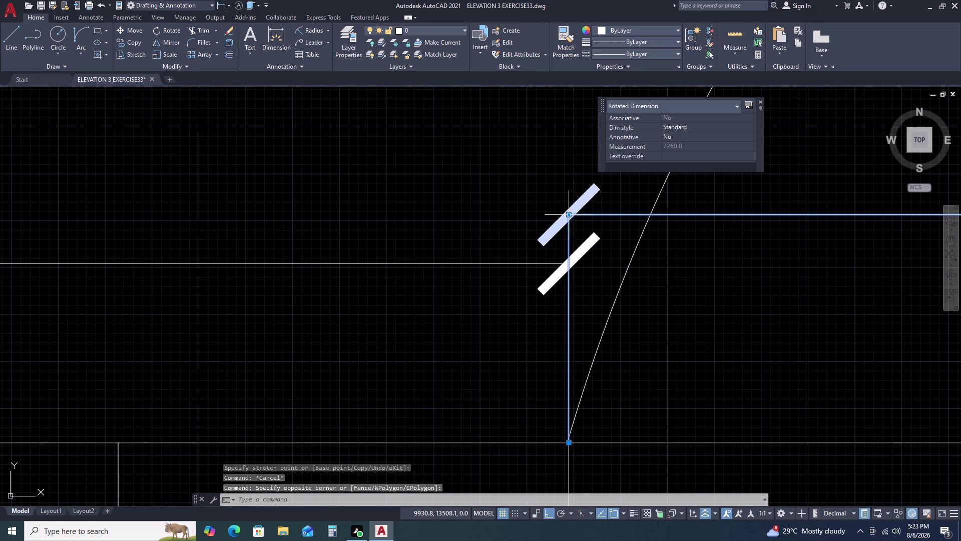
double_click(569, 214)
double_click(564, 266)
scroll(down, 3)
key(Escape)
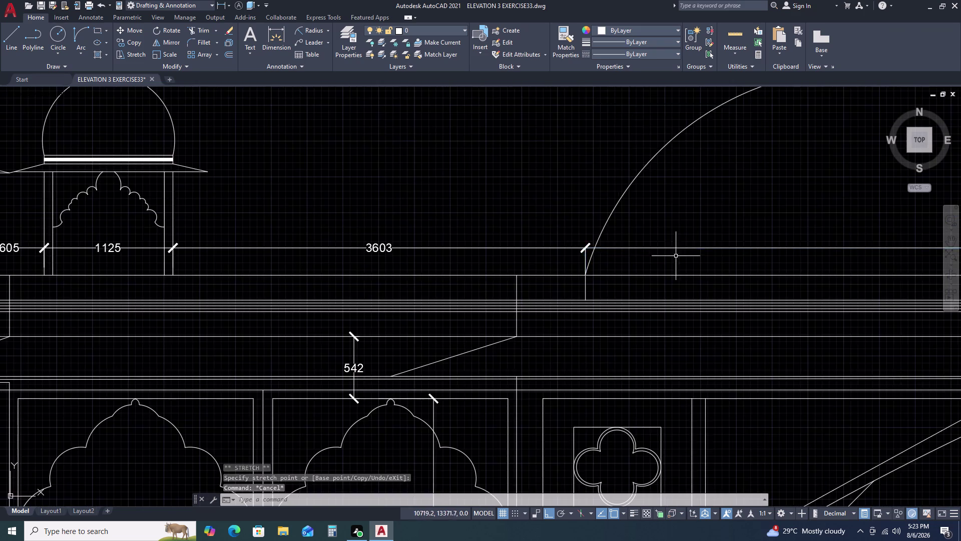
scroll(down, 3)
Grip-stretch the 3584 roofline dimension's endpoint toward the chain line.
middle_drag(724, 255, 569, 247)
scroll(up, 3)
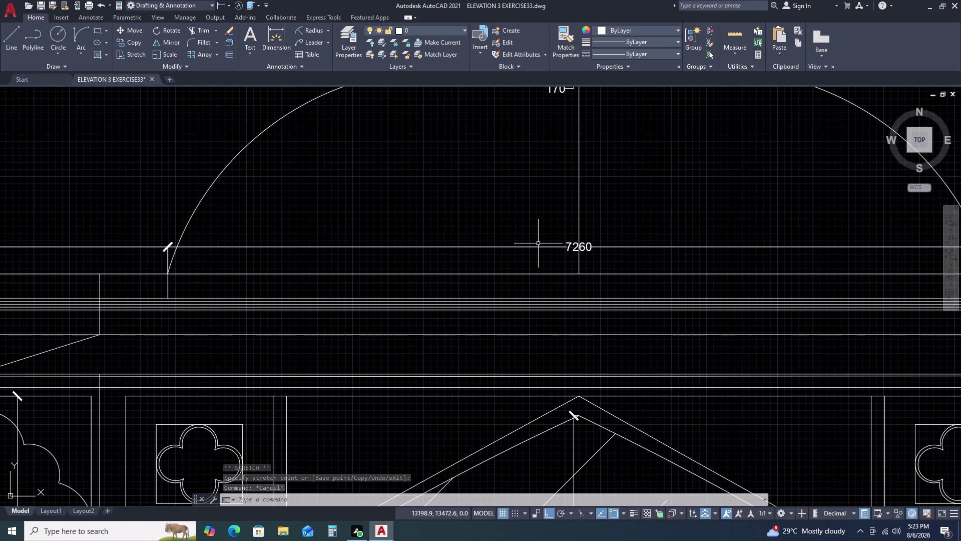
scroll(down, 3)
middle_drag(685, 208, 583, 215)
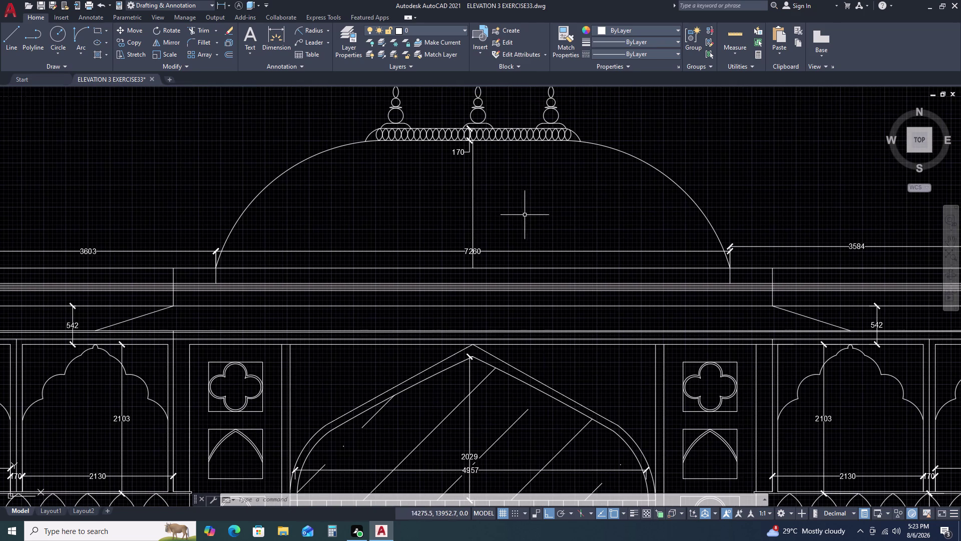
scroll(up, 3)
click(739, 223)
click(720, 242)
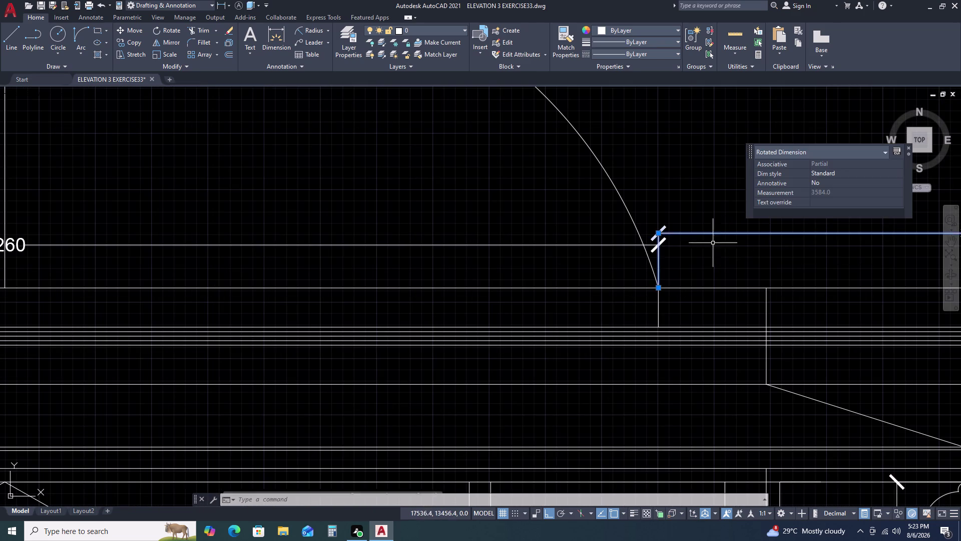
scroll(up, 3)
double_click(614, 224)
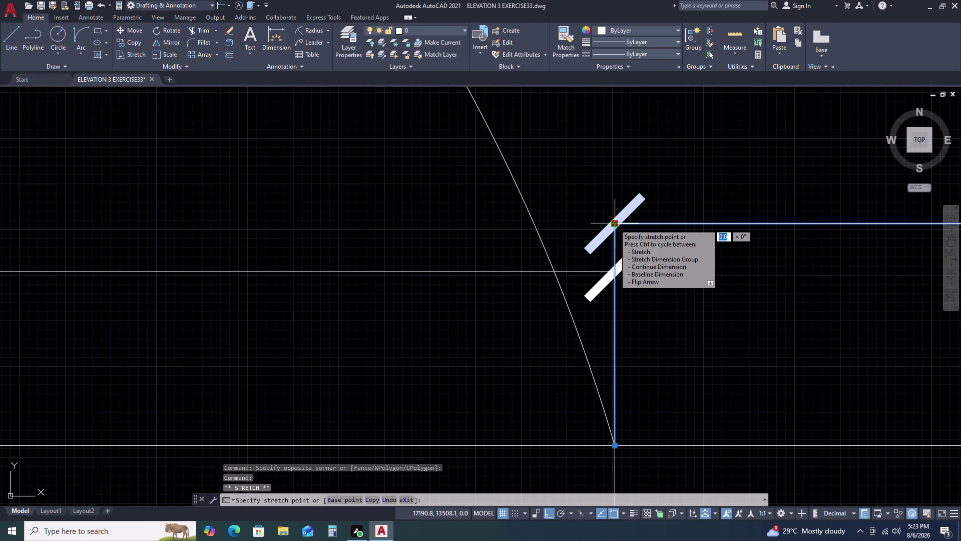
click(611, 272)
scroll(down, 3)
key(Escape)
scroll(down, 3)
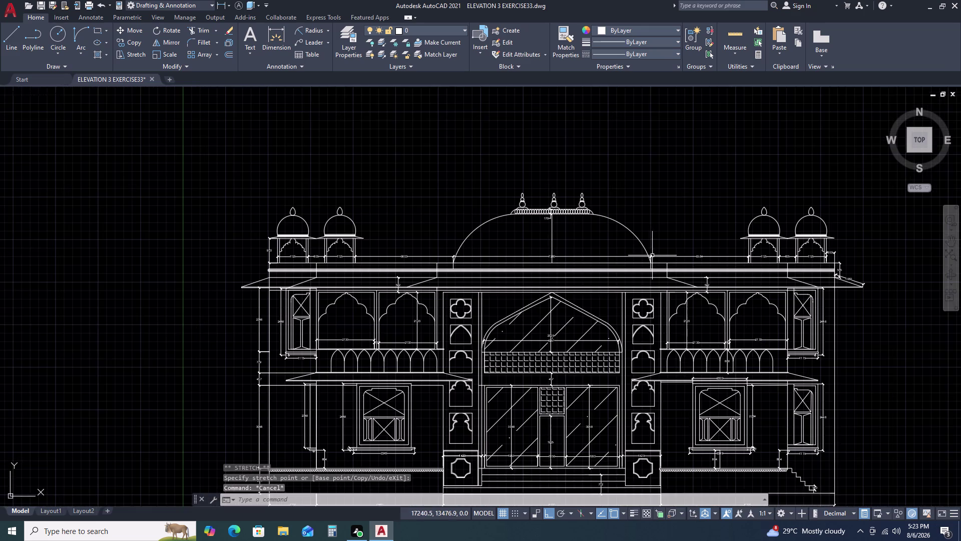
Cancel an accidental text edit near the right-hand upper dimensions.
middle_drag(730, 256, 655, 256)
scroll(up, 3)
scroll(up, 3)
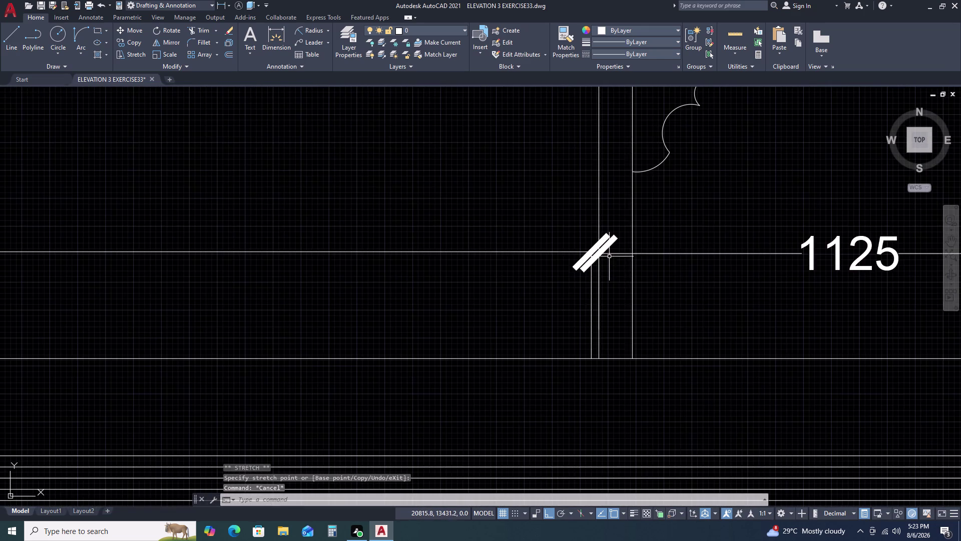
scroll(up, 3)
double_click(595, 252)
key(Escape)
key(Escape)
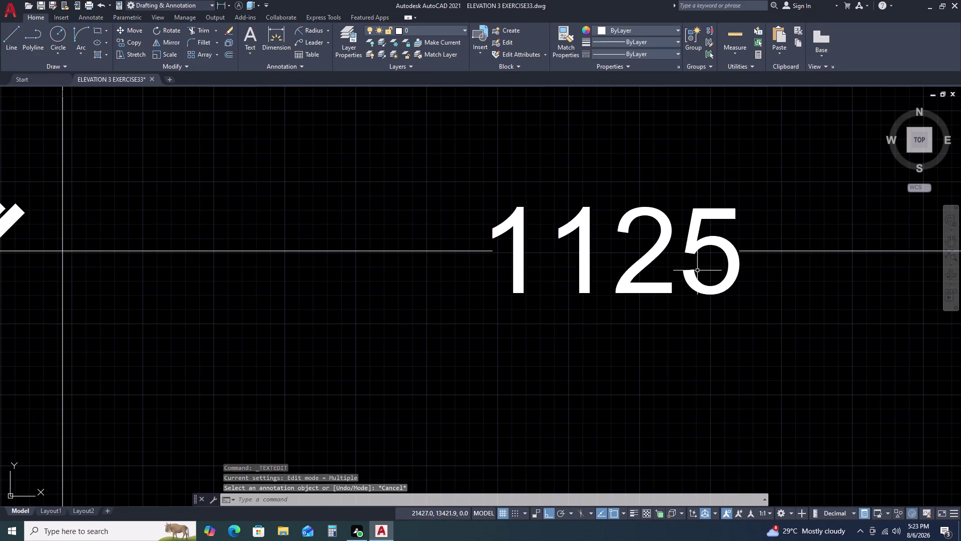
key(Escape)
key(Escape)
scroll(down, 3)
key(Escape)
key(Escape)
scroll(down, 3)
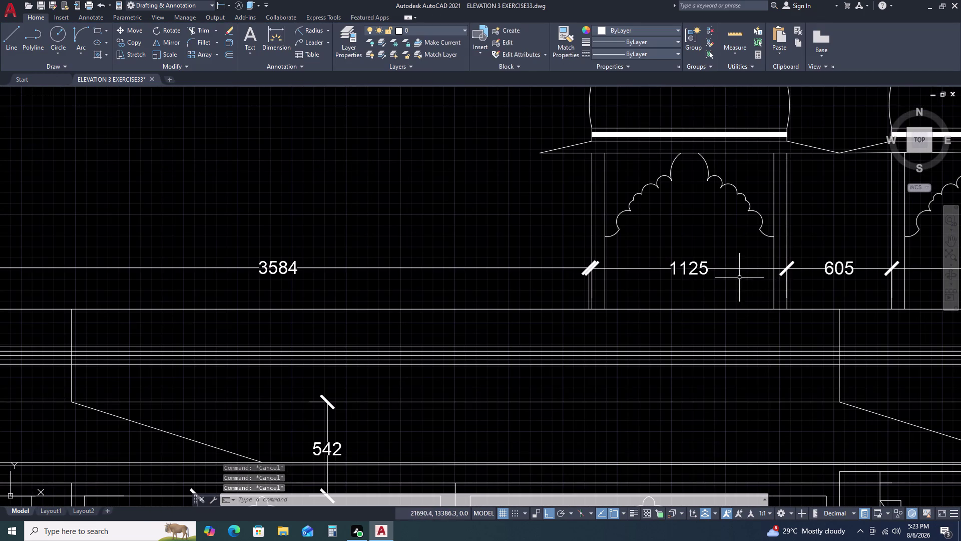
Stretch the 303 dimension's endpoint down onto the chain line beside 1125 and 605.
middle_drag(707, 278, 657, 271)
scroll(down, 3)
scroll(up, 3)
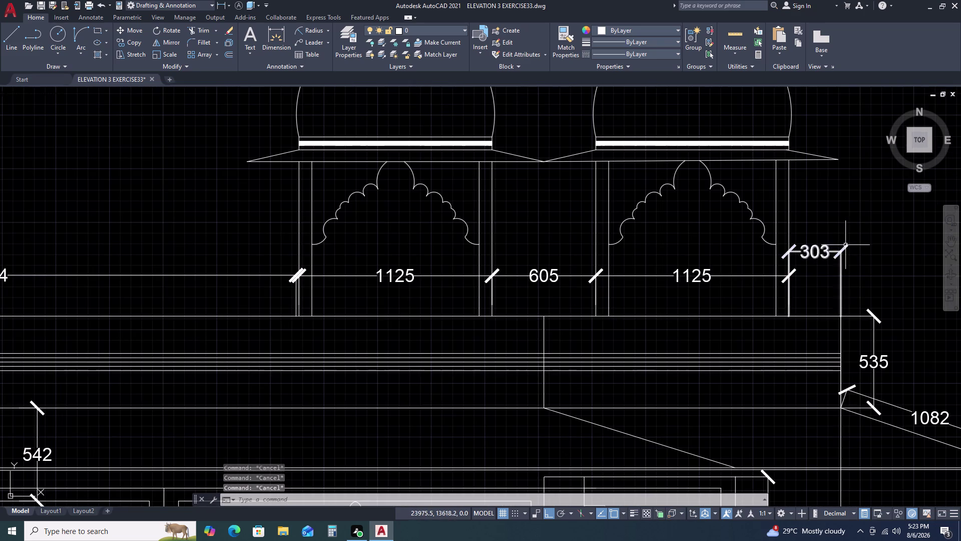
click(846, 245)
scroll(up, 3)
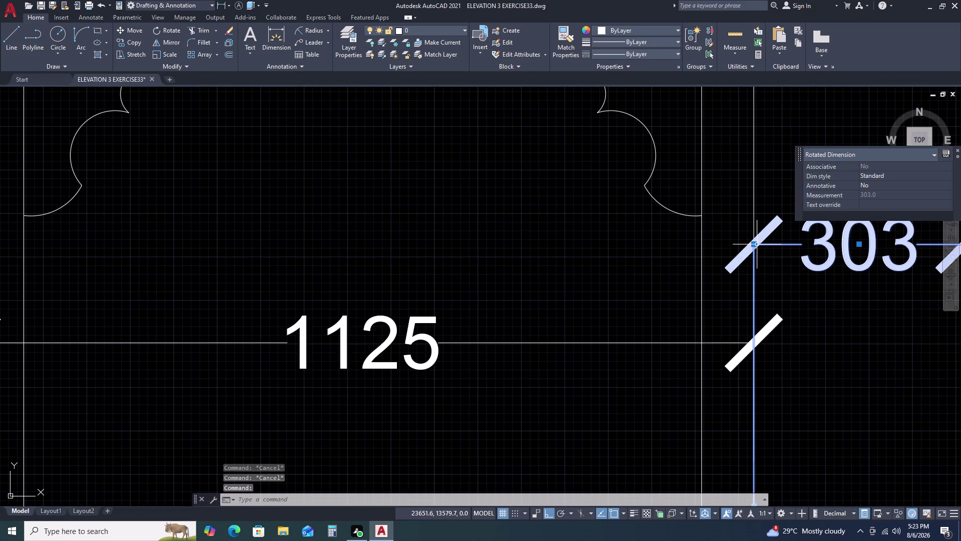
double_click(753, 243)
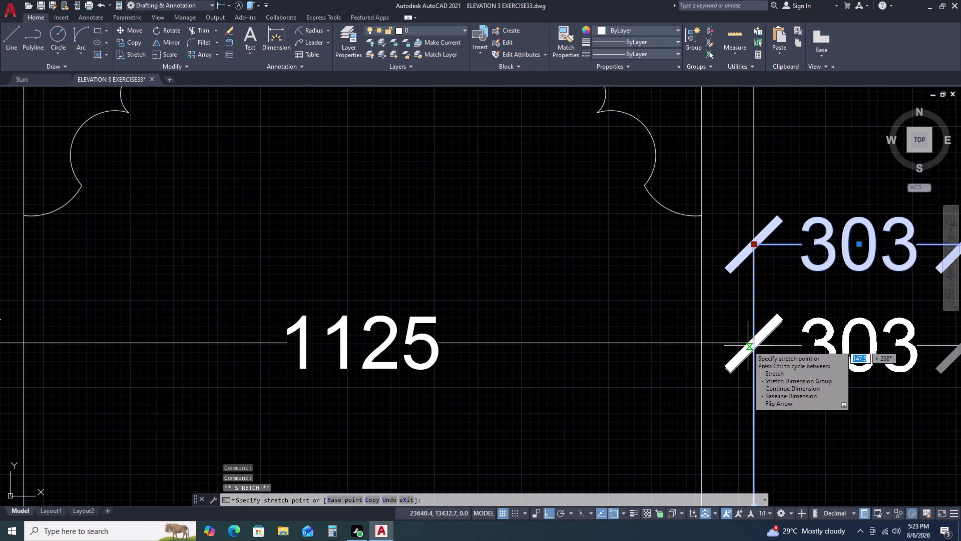
click(752, 345)
key(Escape)
scroll(down, 3)
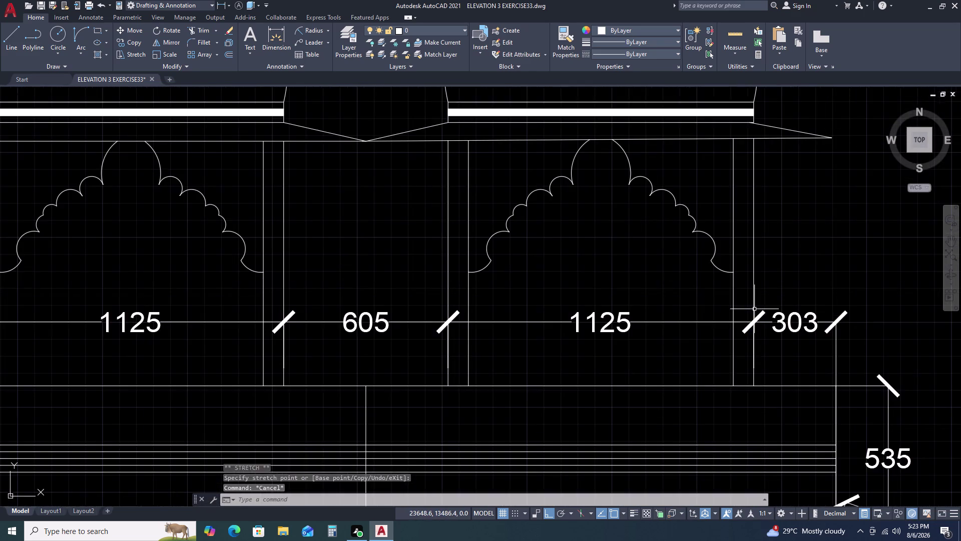
key(Escape)
scroll(down, 3)
Pan back over the elevation and zoom extents to show the whole drawing.
middle_drag(782, 384, 767, 269)
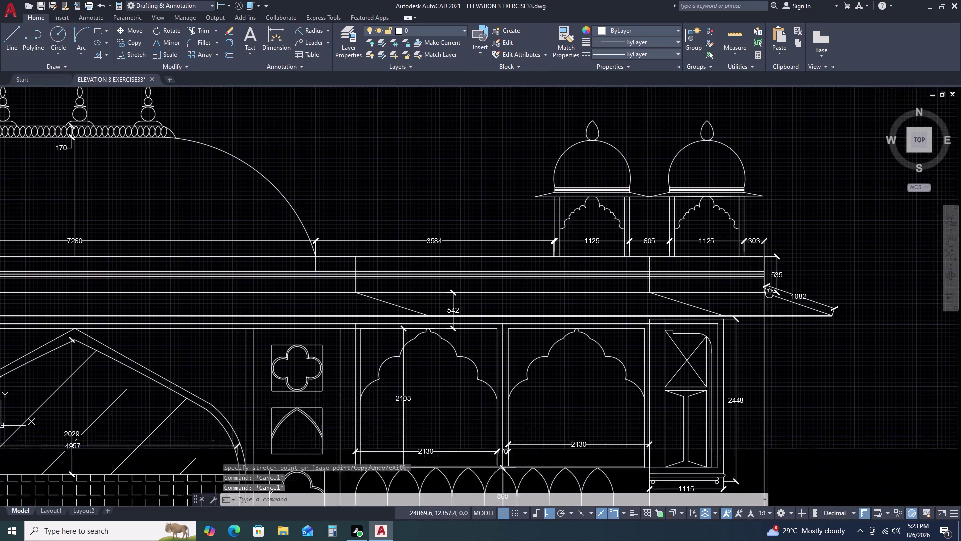
middle_drag(767, 269, 765, 260)
scroll(down, 3)
middle_drag(730, 326, 742, 235)
middle_click(743, 233)
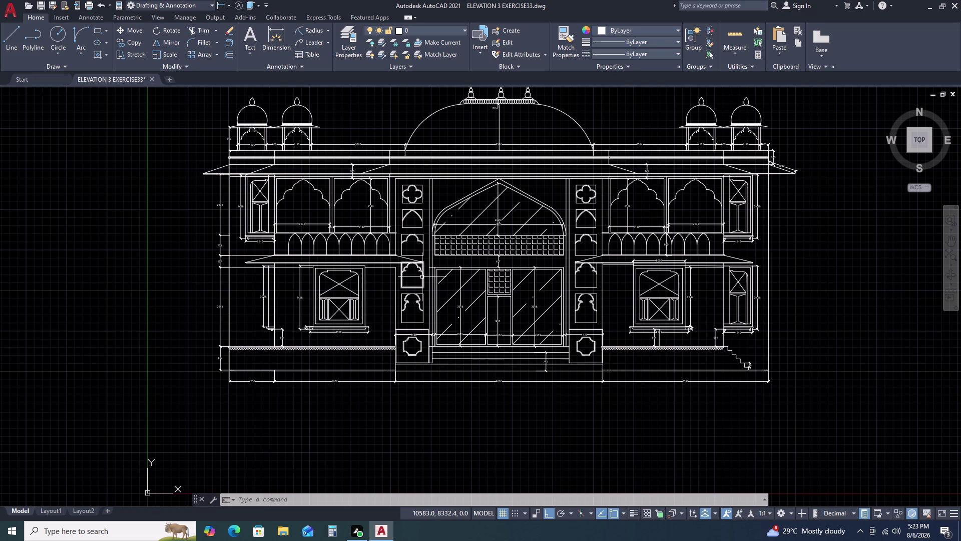
Draw a small circle above the central pointed arch.
scroll(up, 3)
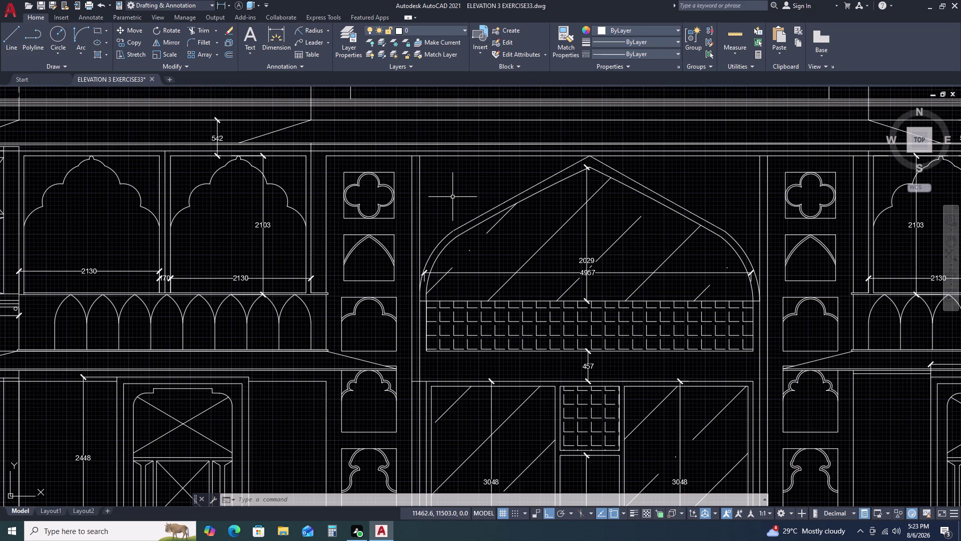
text(c)
key(space)
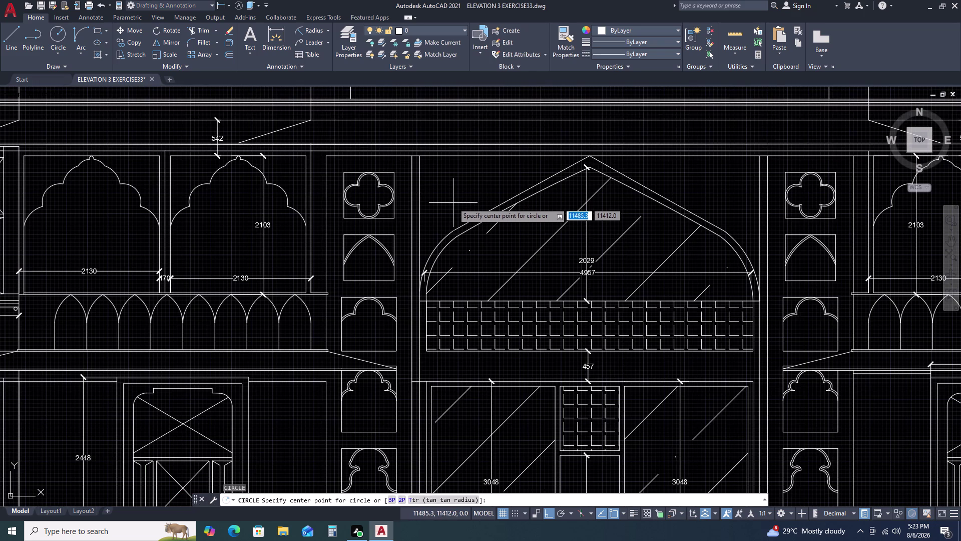
click(458, 182)
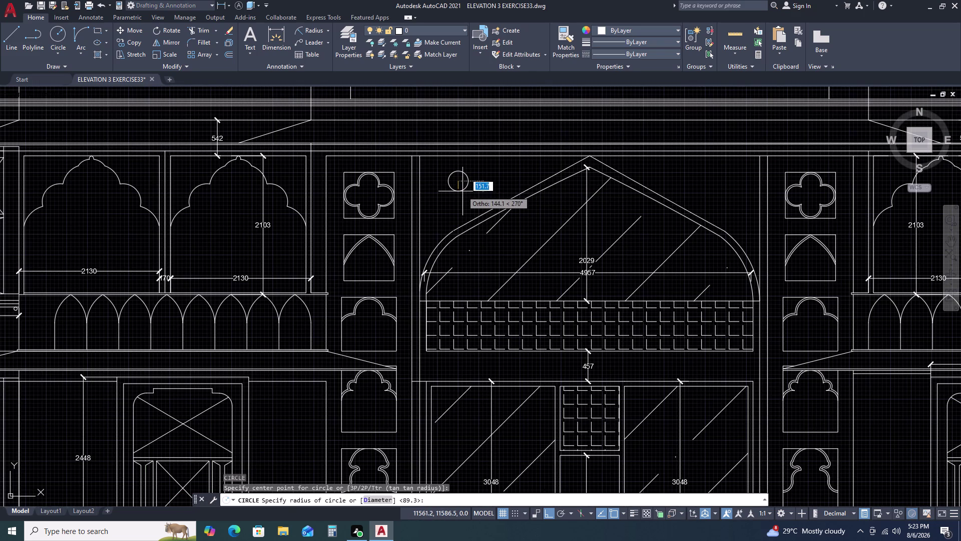
click(462, 191)
scroll(up, 3)
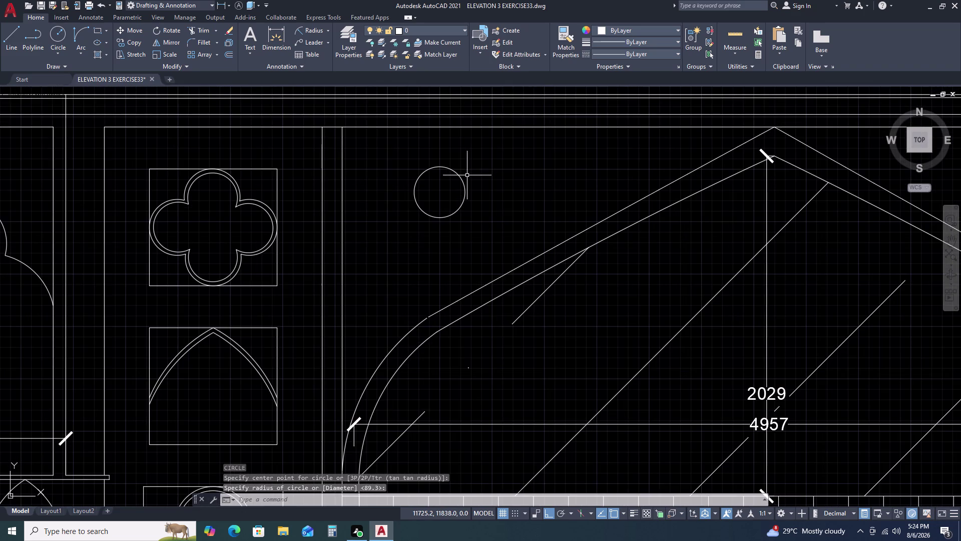
click(467, 175)
click(456, 188)
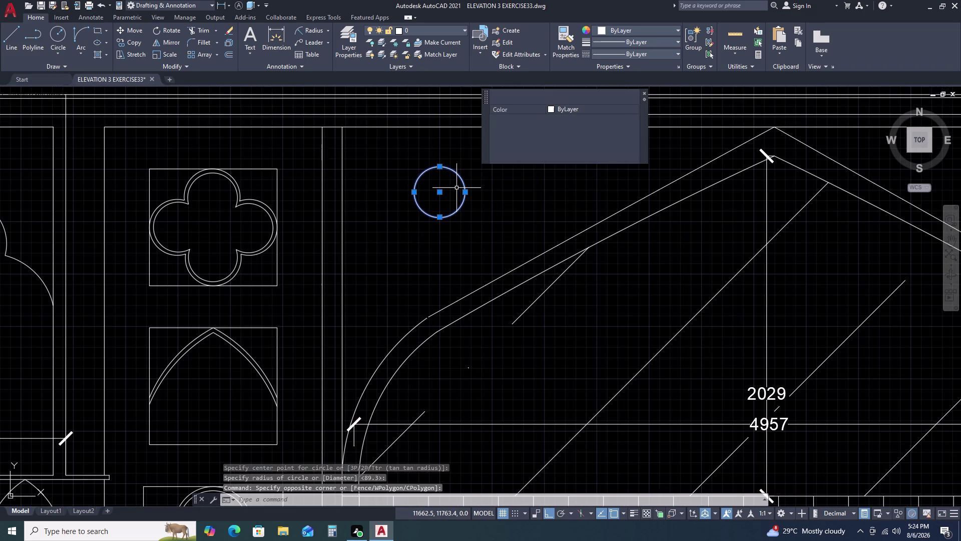
Start a 200 offset of the circle, then cancel it.
text(o)
key(space)
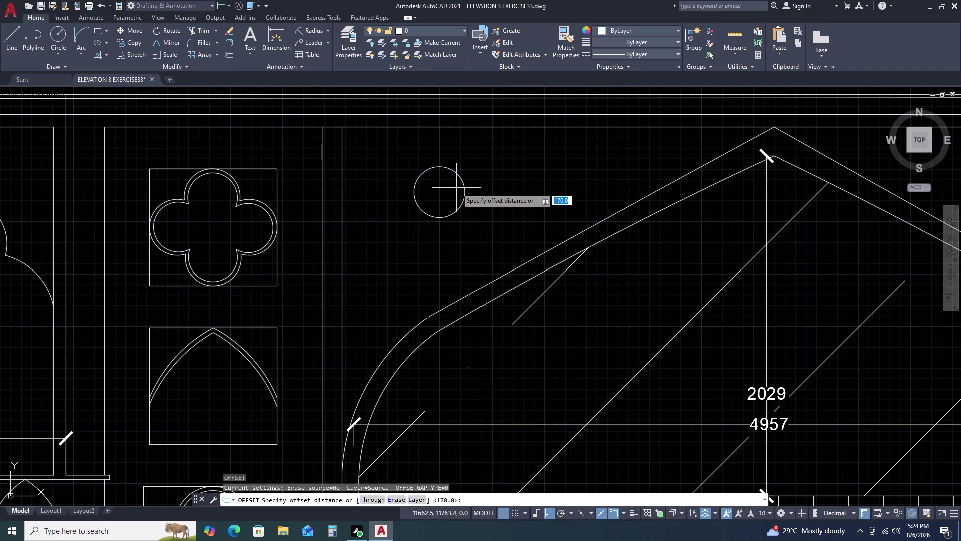
key(2)
text(00)
key(space)
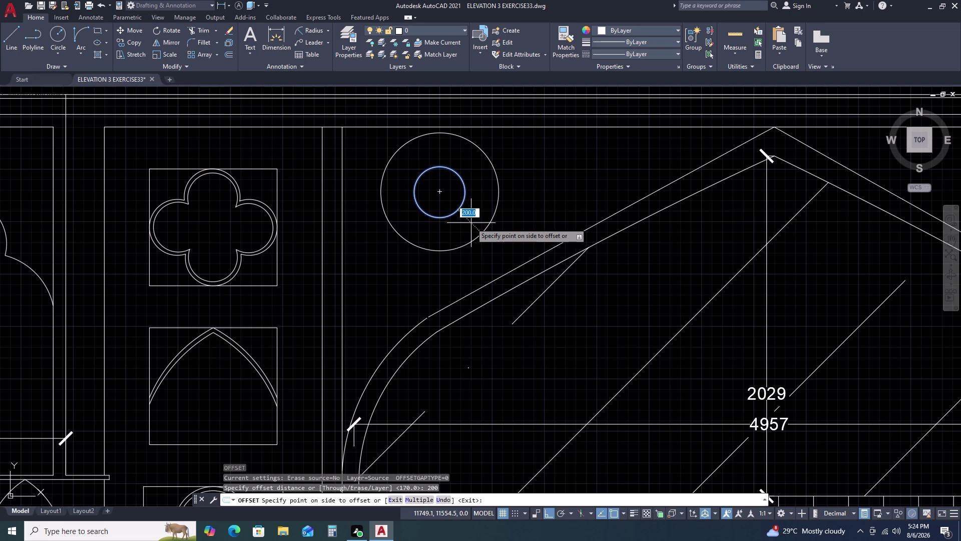
key(Escape)
Offset the small circle outward by 150 to form a concentric ring.
click(472, 199)
click(465, 191)
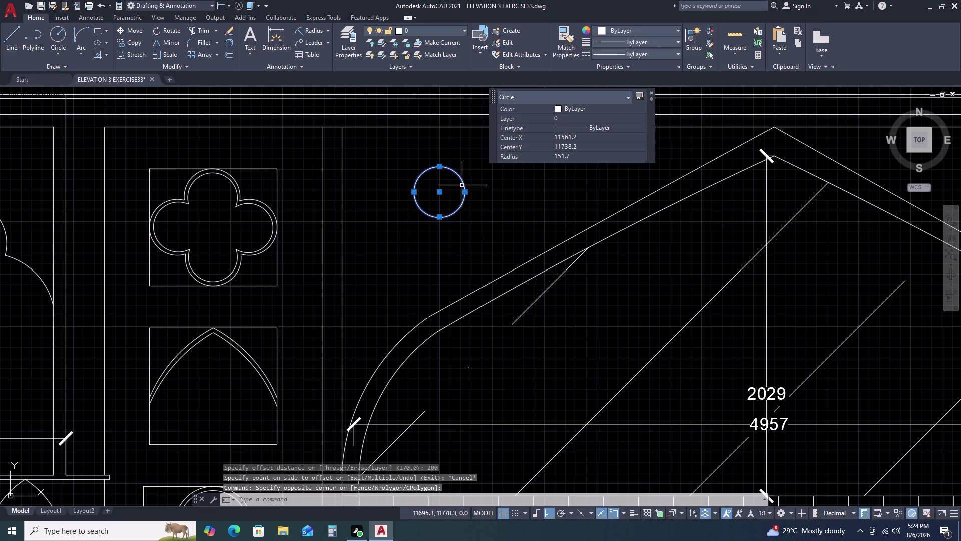
text(o 15)
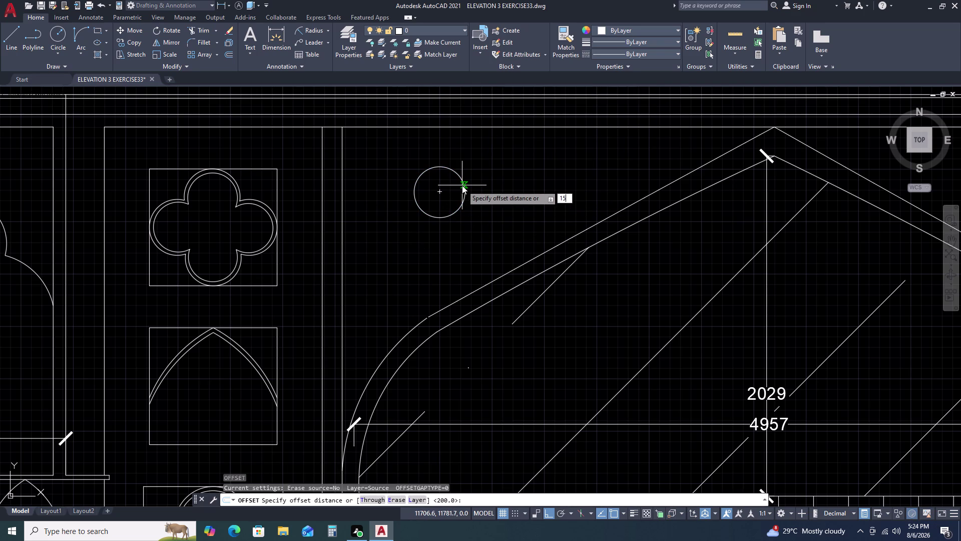
text(0)
key(space)
click(480, 191)
key(Escape)
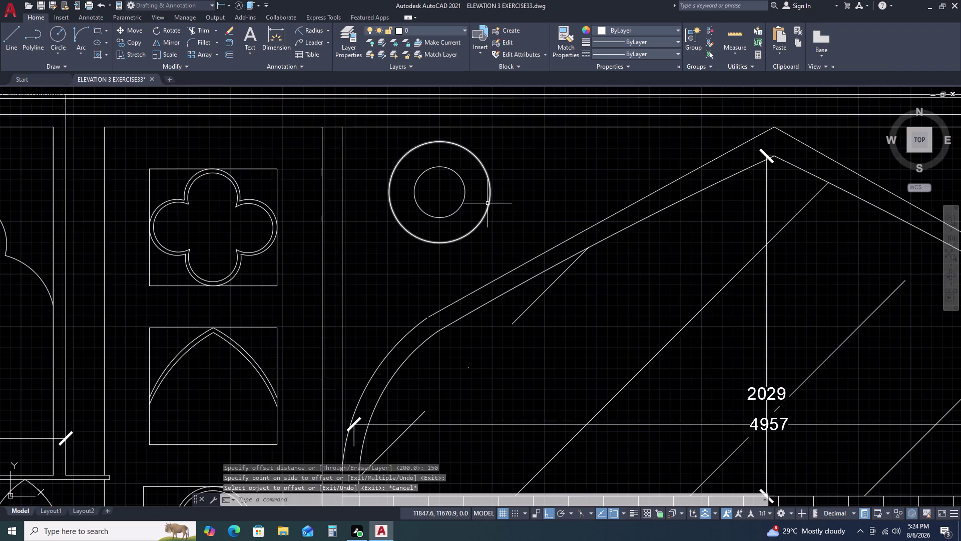
scroll(down, 3)
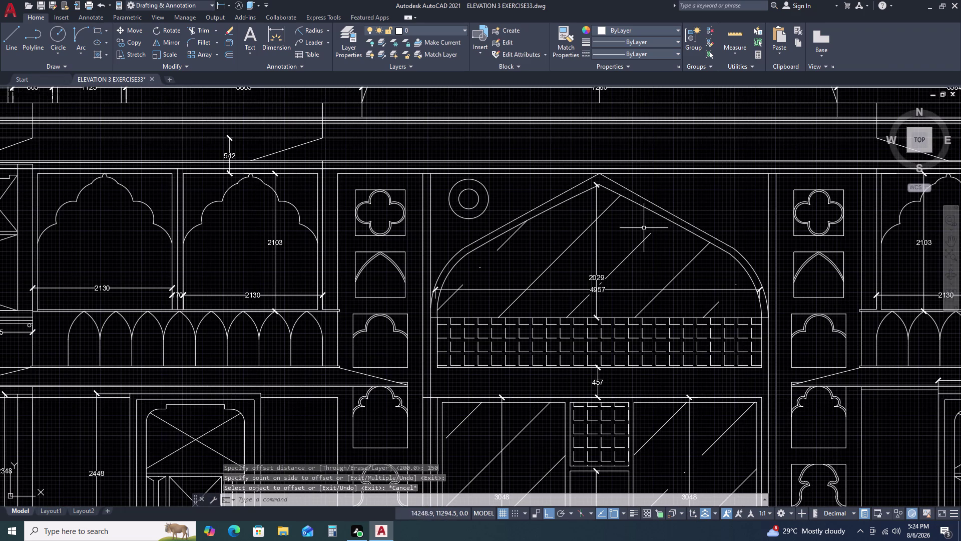
Delete the two old circles and draw a 100-radius circle above the arch.
scroll(up, 3)
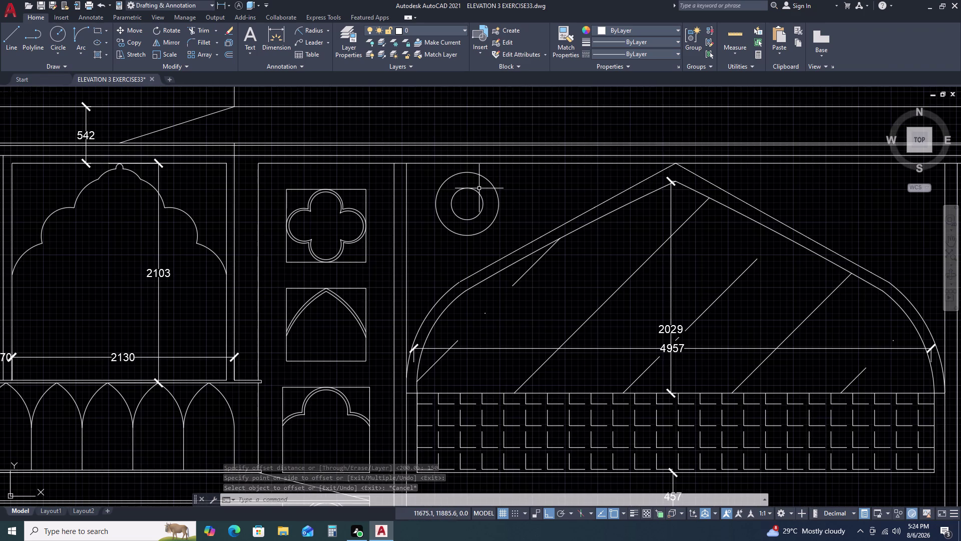
click(506, 183)
click(468, 204)
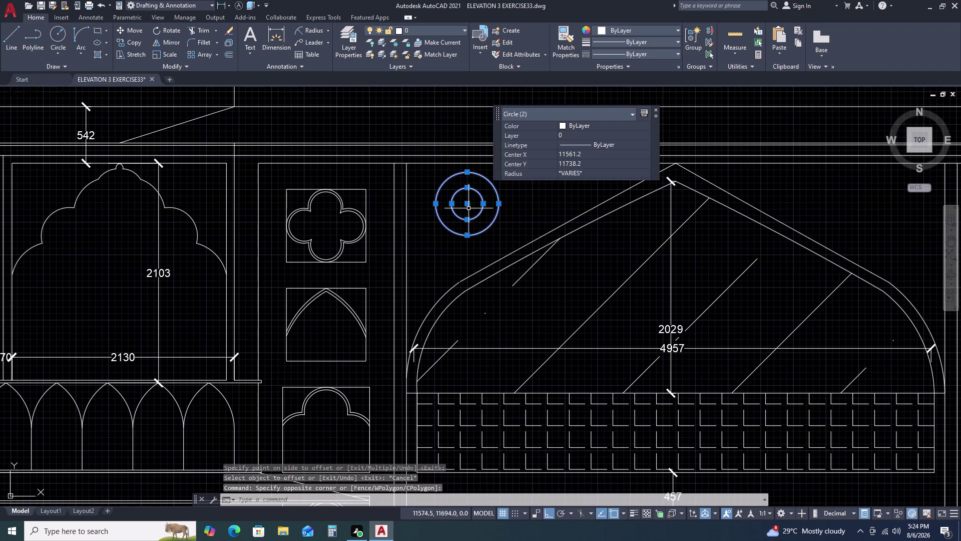
key(Delete)
text(c)
key(space)
click(467, 219)
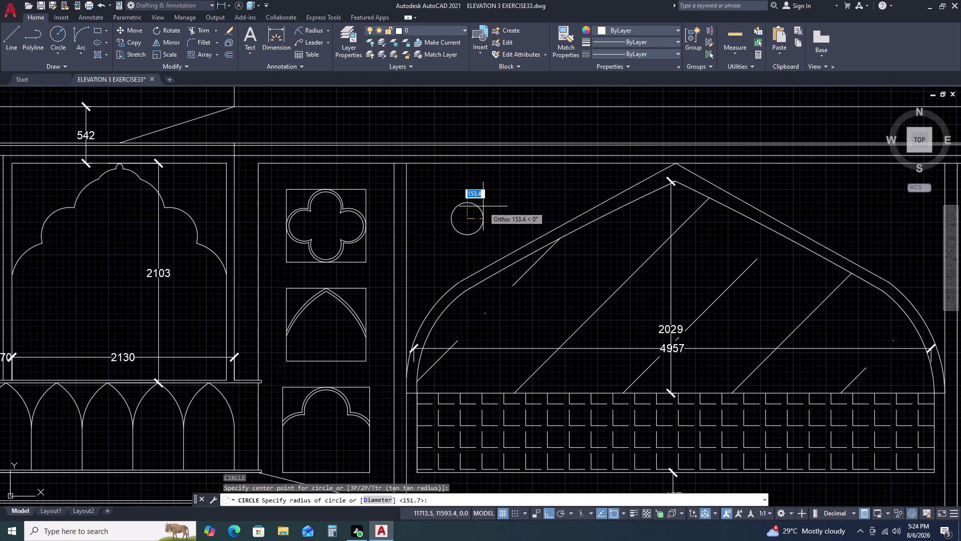
text(100)
key(space)
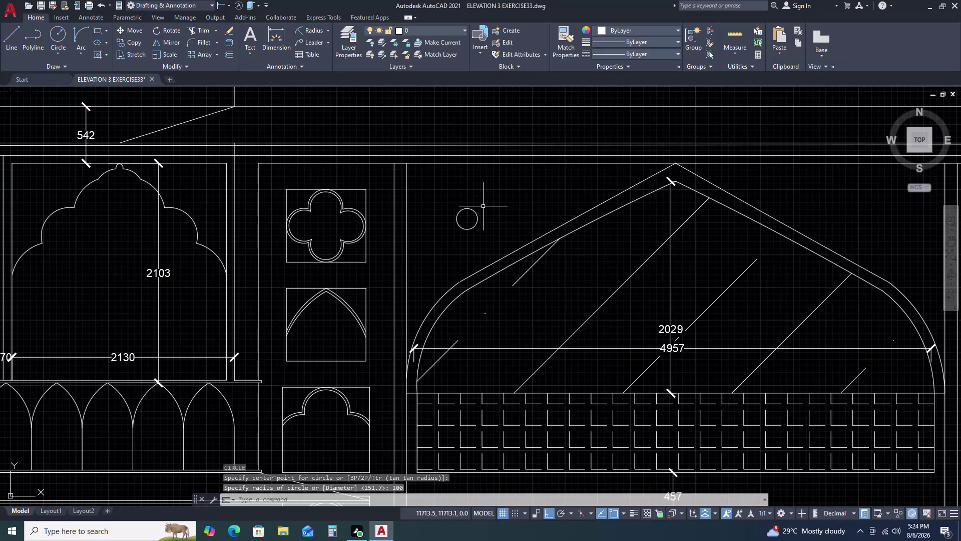
Offset the circle by 200, then delete the unwanted offset ring.
scroll(up, 3)
click(480, 211)
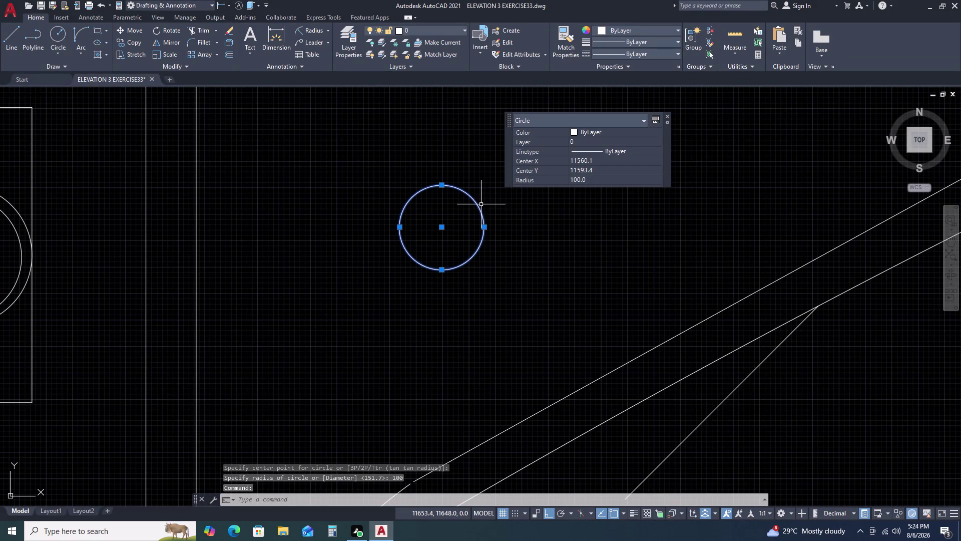
text(o)
key(space)
text(20)
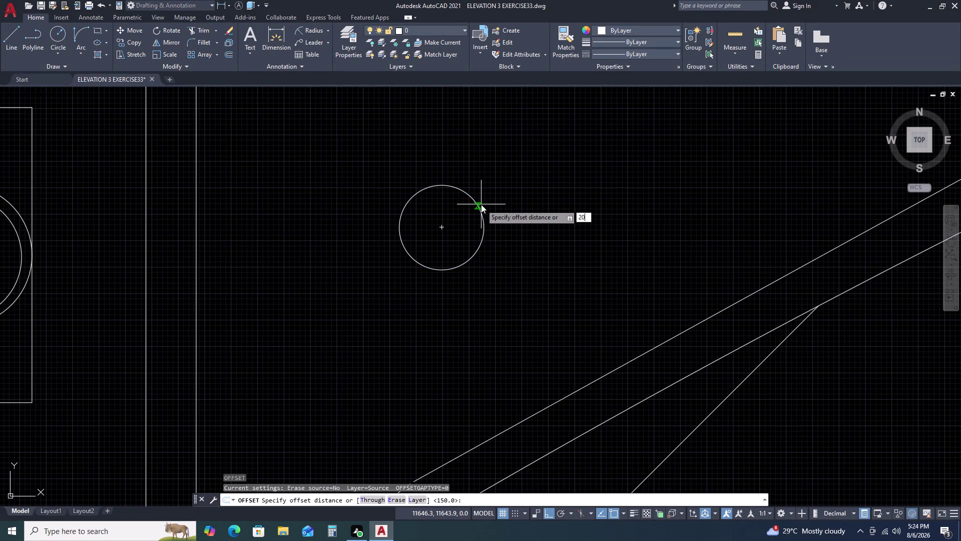
text(0)
key(space)
click(519, 196)
scroll(down, 3)
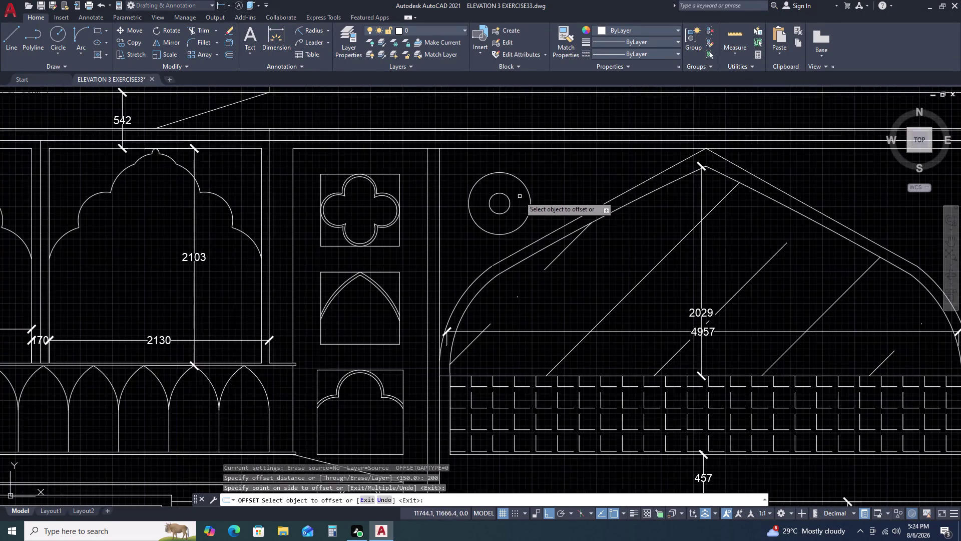
scroll(down, 3)
key(Escape)
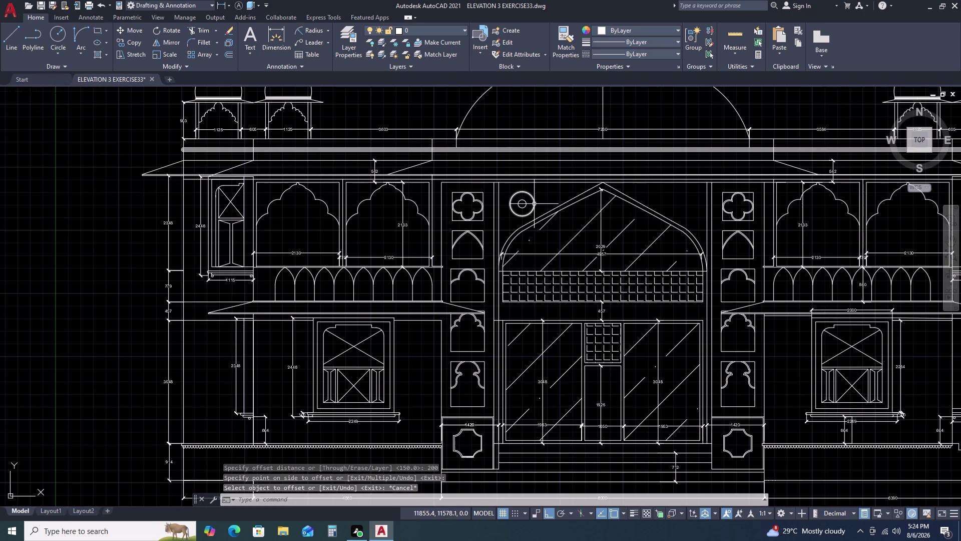
click(534, 204)
key(Delete)
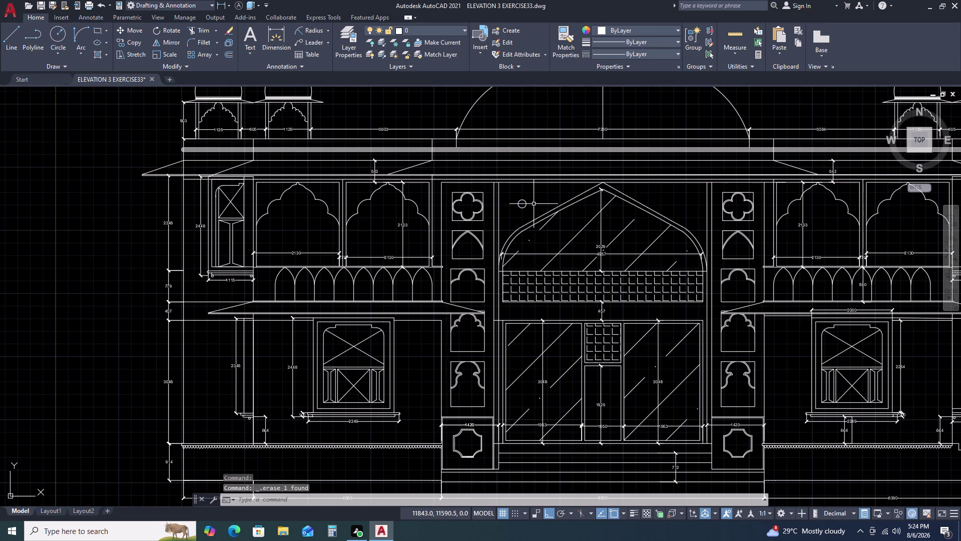
Replace the 100-radius circle with a 150-radius circle above the arch.
scroll(up, 3)
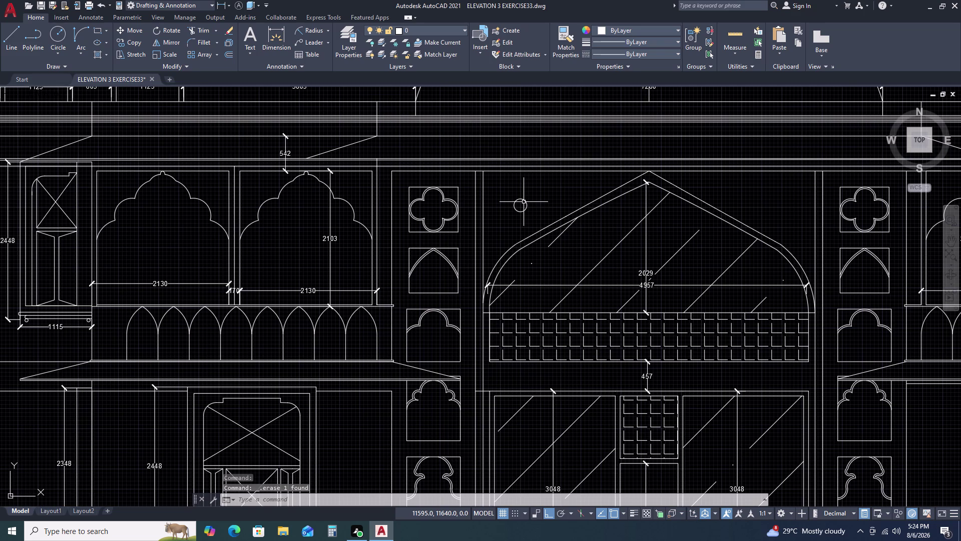
click(523, 202)
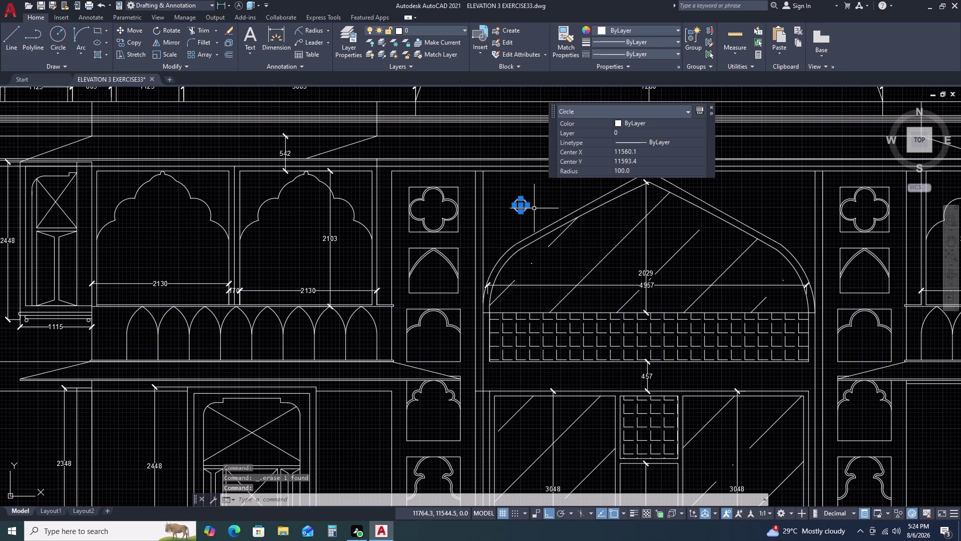
key(Delete)
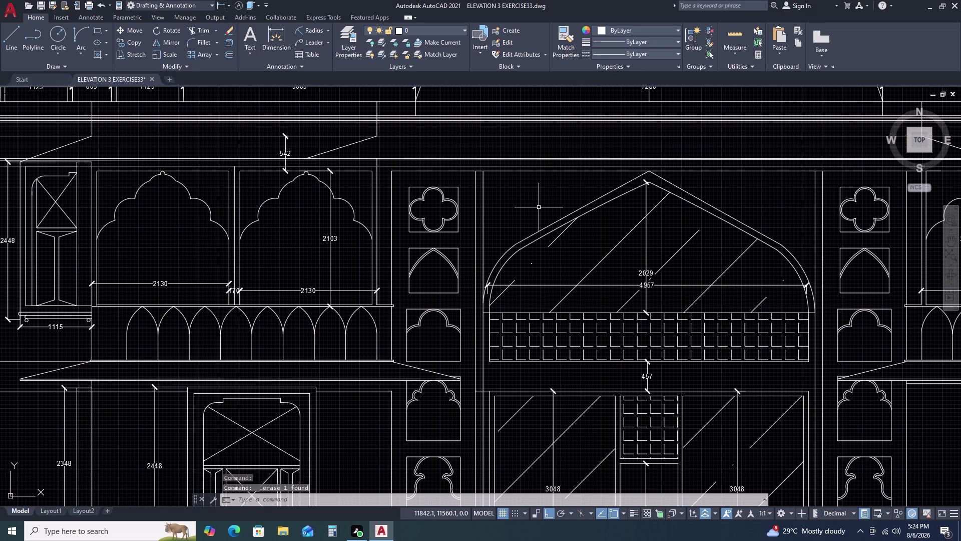
text(c)
key(space)
click(524, 208)
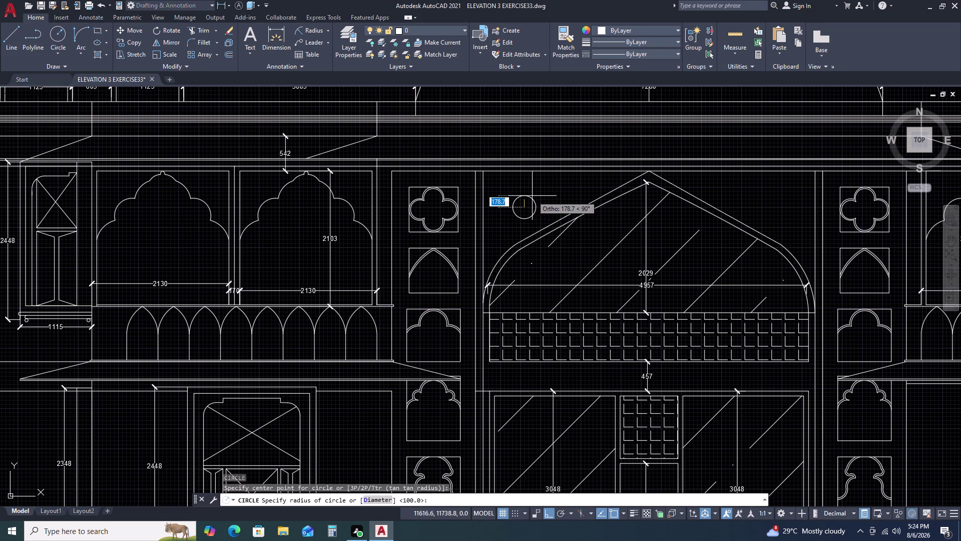
text(150)
key(space)
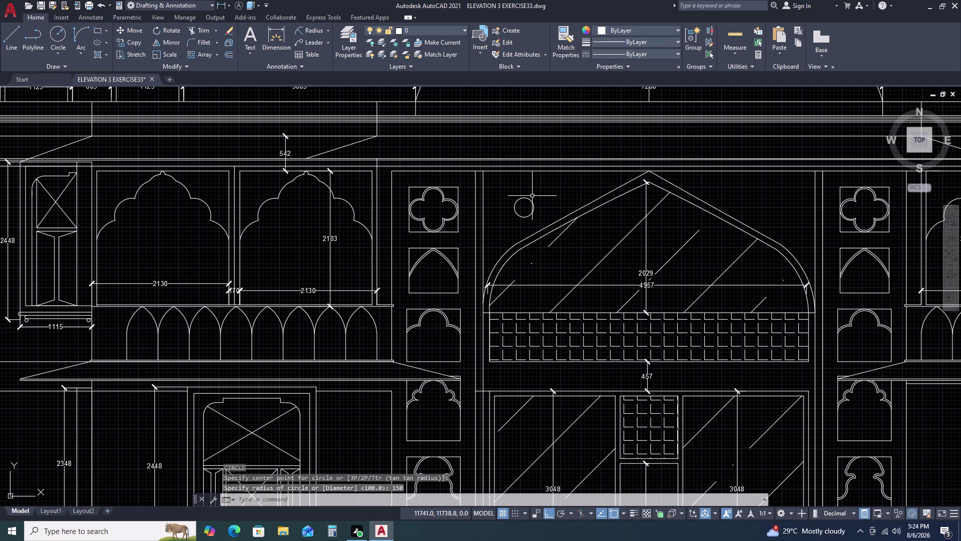
Offset the 150-radius circle 100 outward to form the outer ring.
click(532, 195)
click(530, 209)
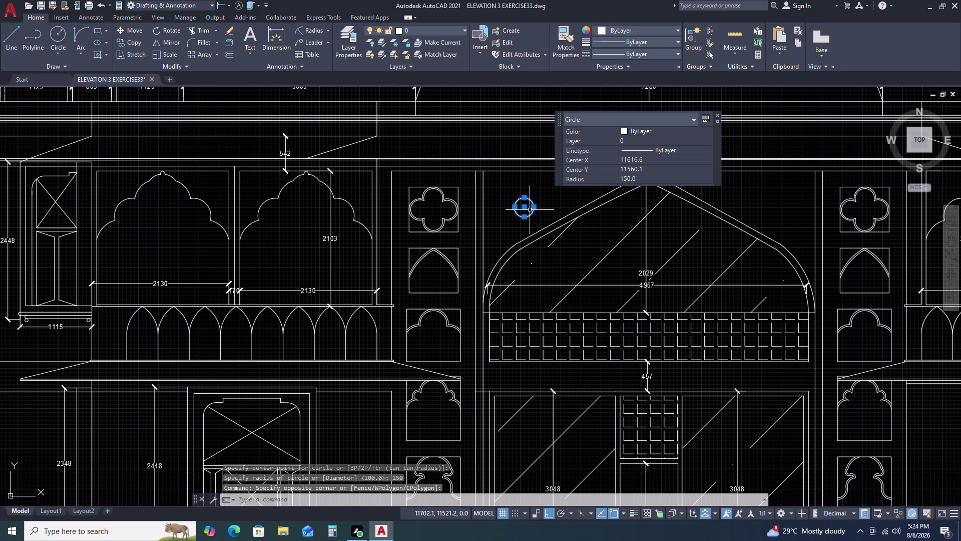
key(1)
key(BackSpace)
text(o)
key(space)
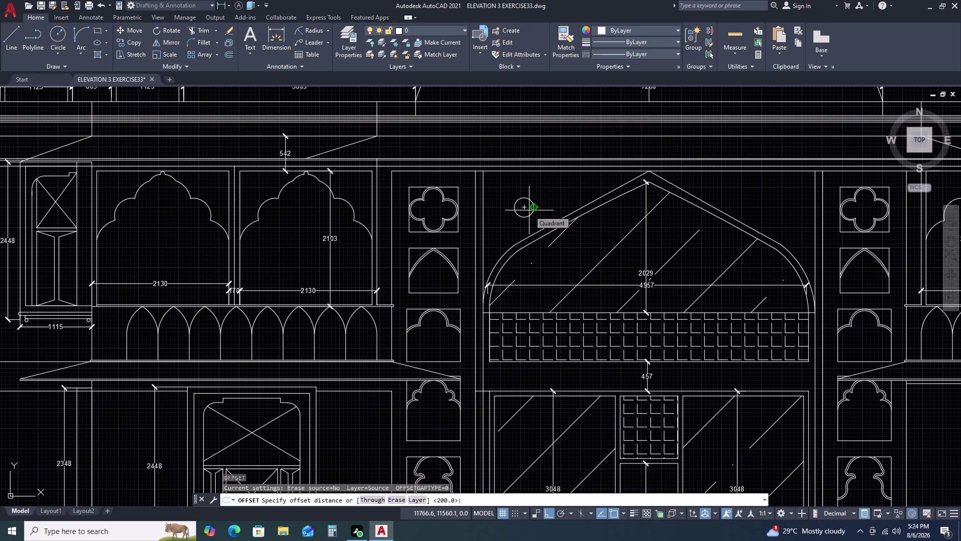
text(1)
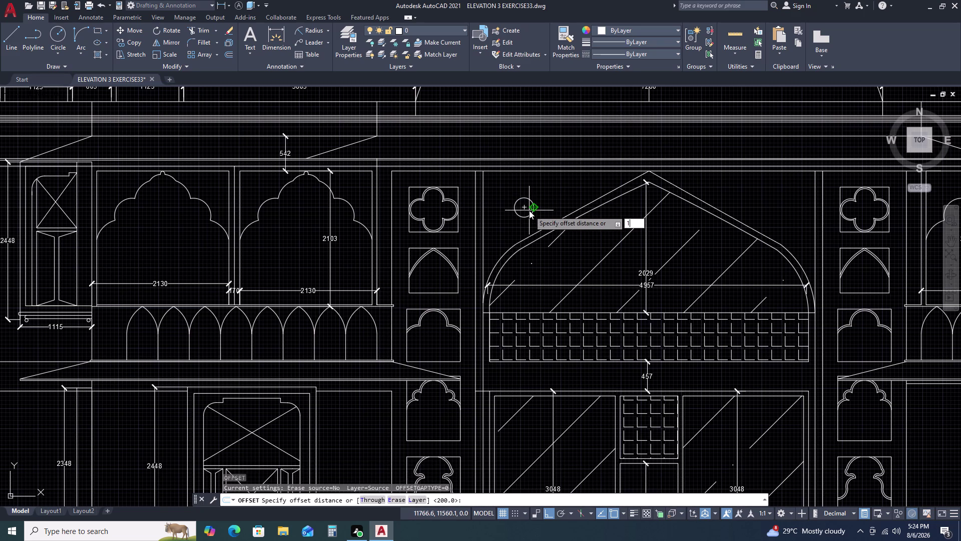
text(00)
key(space)
click(555, 202)
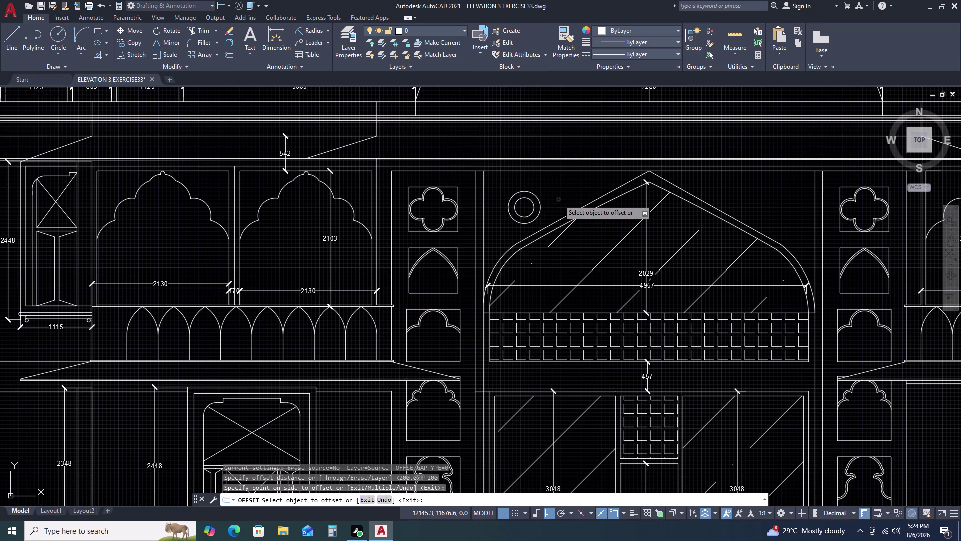
key(Escape)
scroll(up, 3)
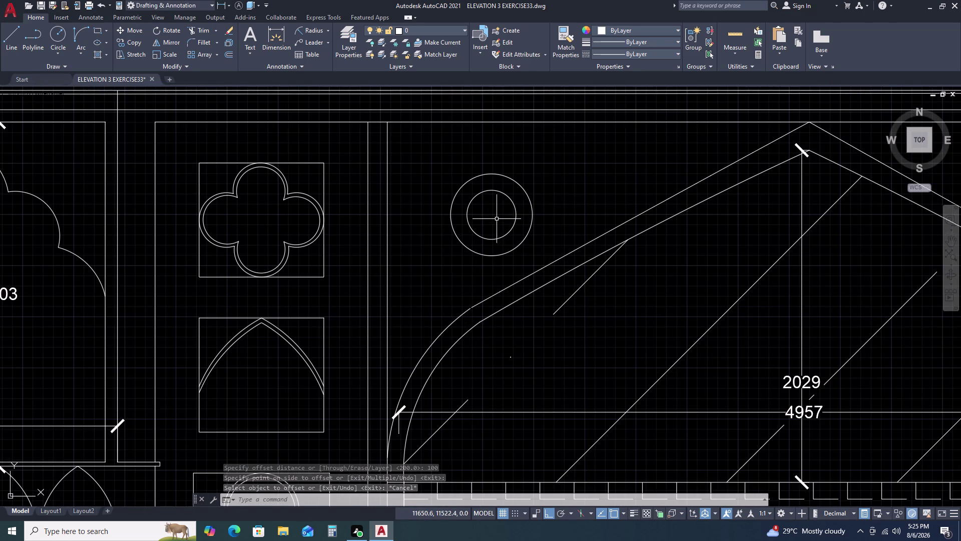
Draw a short angled line ending on the outer circle, with ortho turned off.
text(l)
key(space)
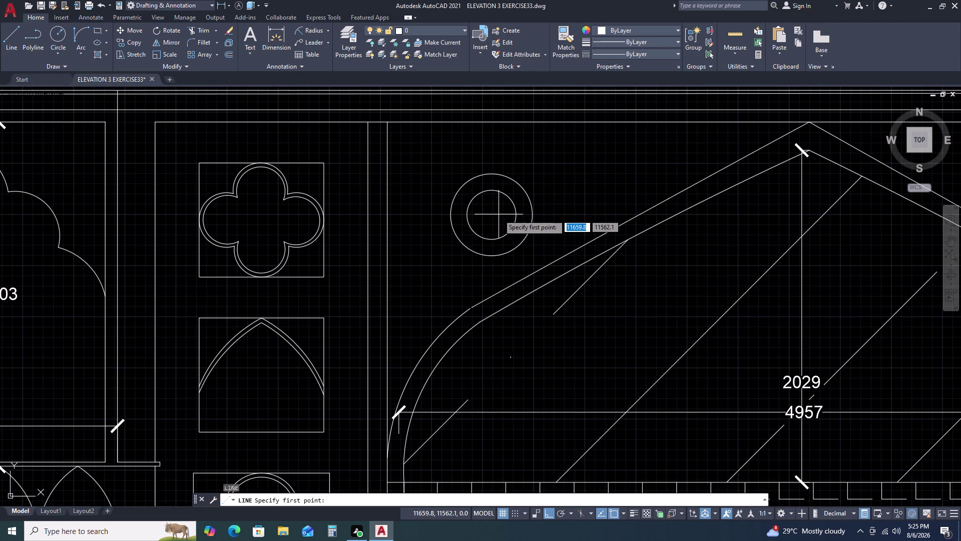
scroll(up, 3)
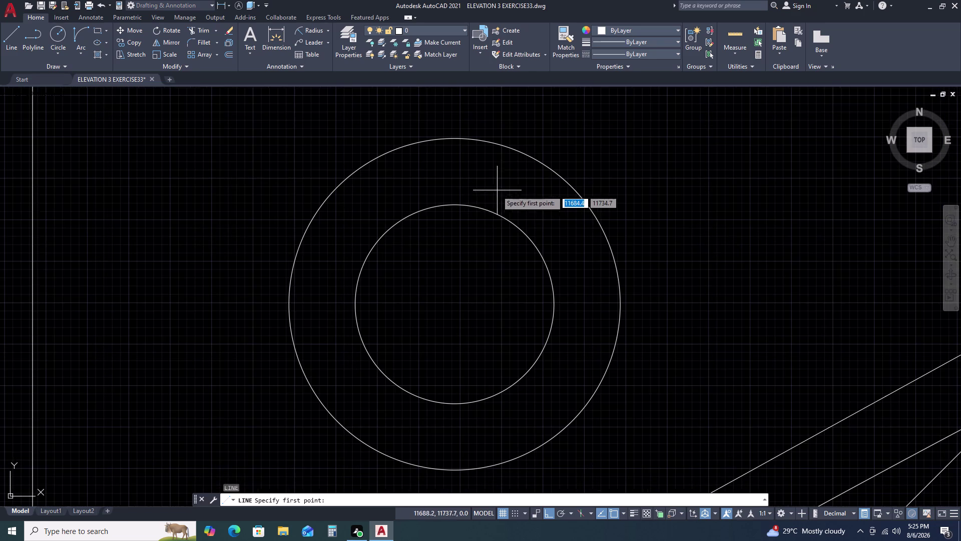
drag(454, 205, 447, 188)
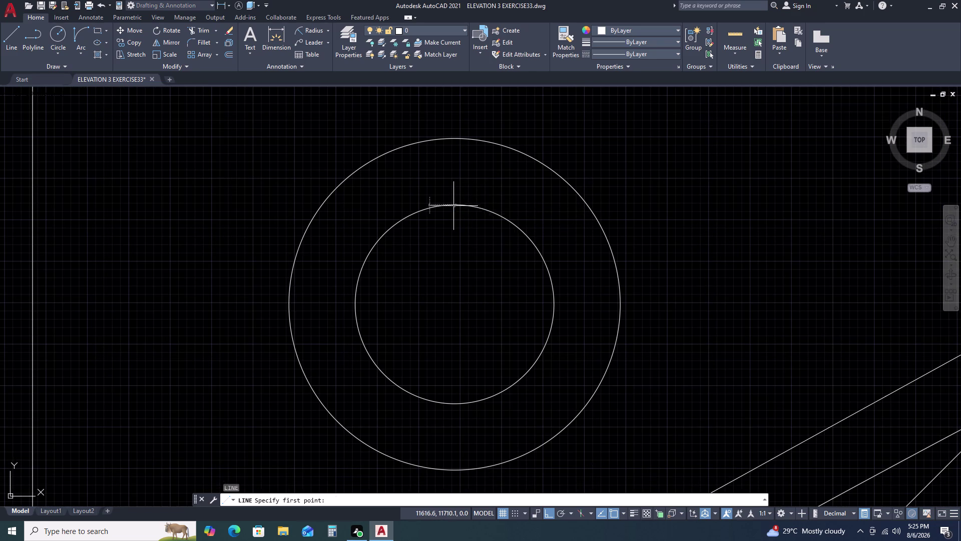
key(F8)
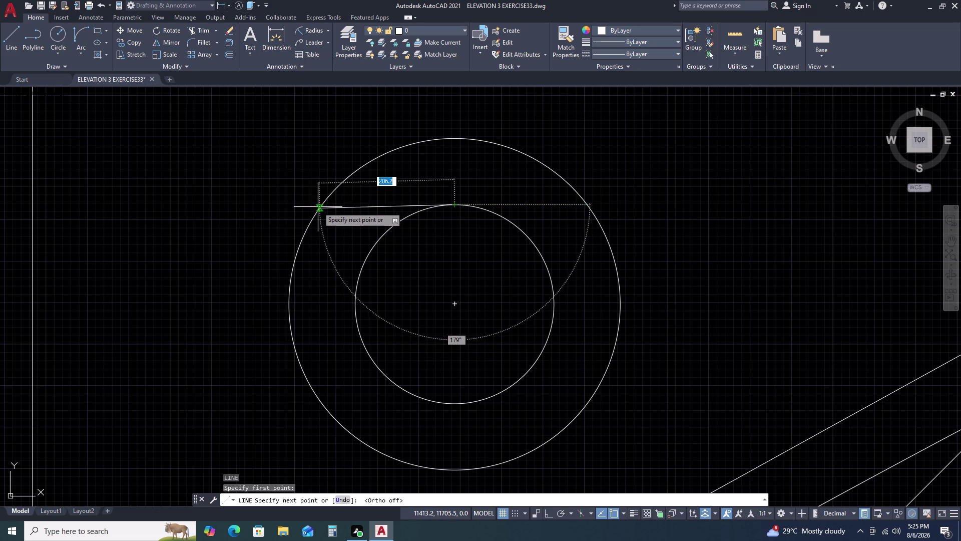
click(318, 207)
key(Escape)
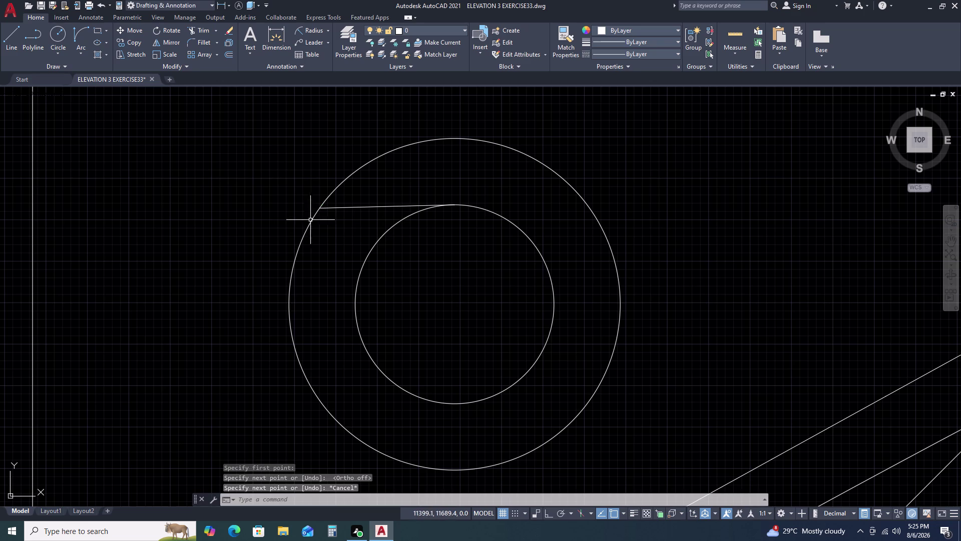
Try repositioning the line's outer endpoint with grips, cancelling both attempts.
click(369, 206)
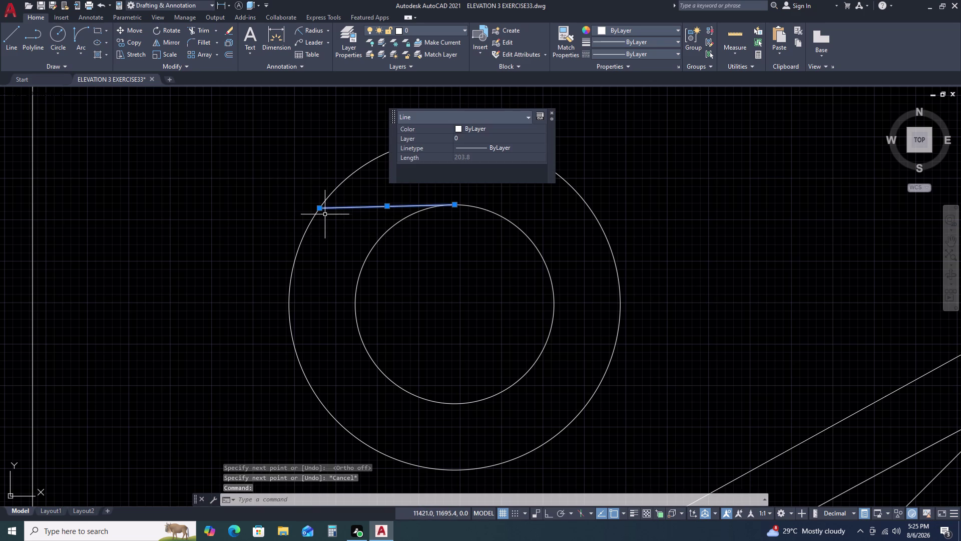
click(321, 209)
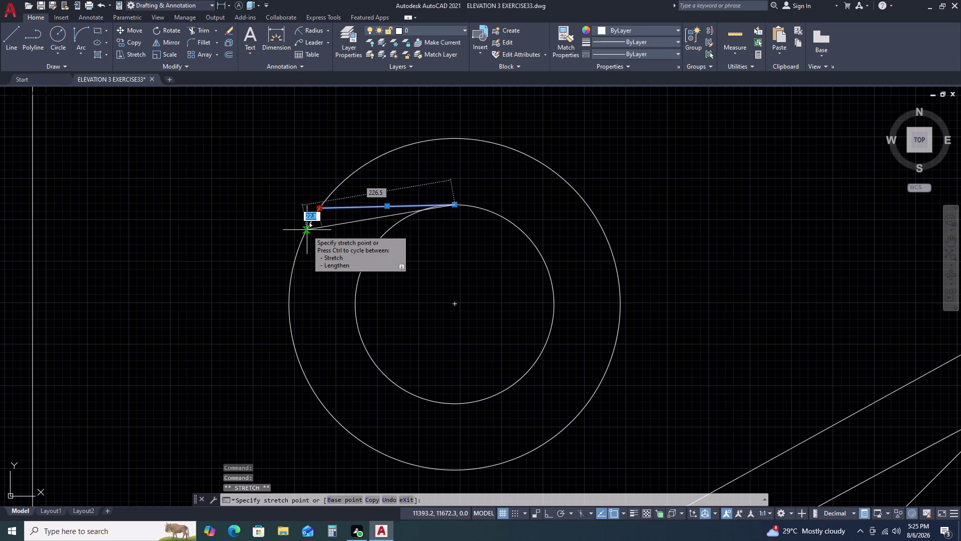
click(307, 230)
key(Escape)
scroll(down, 3)
scroll(up, 3)
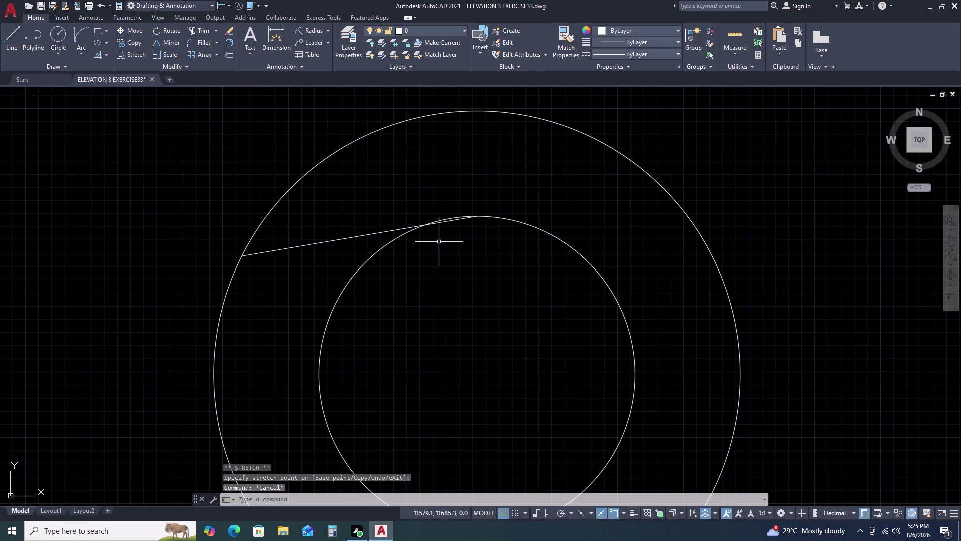
click(451, 222)
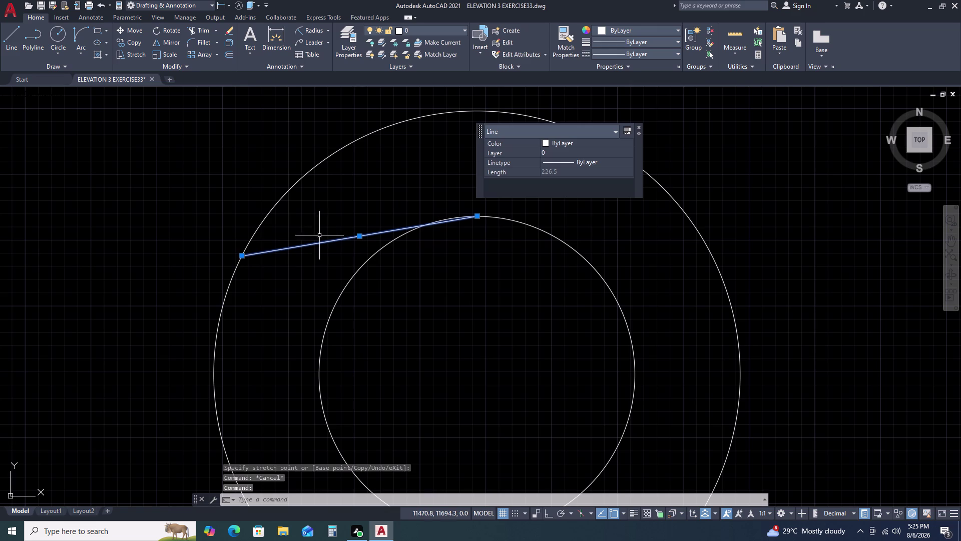
click(242, 256)
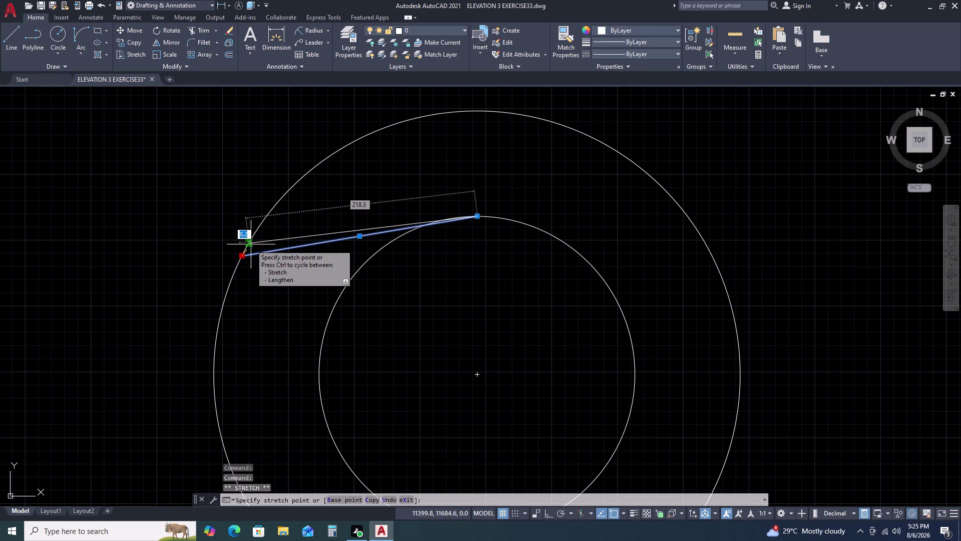
click(251, 244)
key(Escape)
Window-select the line and attempt another stretch of its outer endpoint.
scroll(up, 3)
drag(321, 223, 318, 226)
click(268, 256)
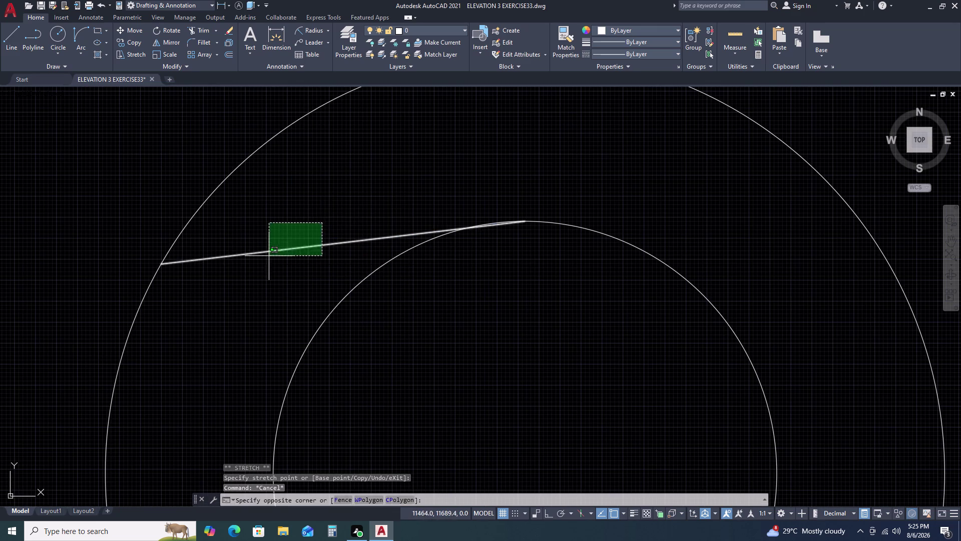
click(162, 264)
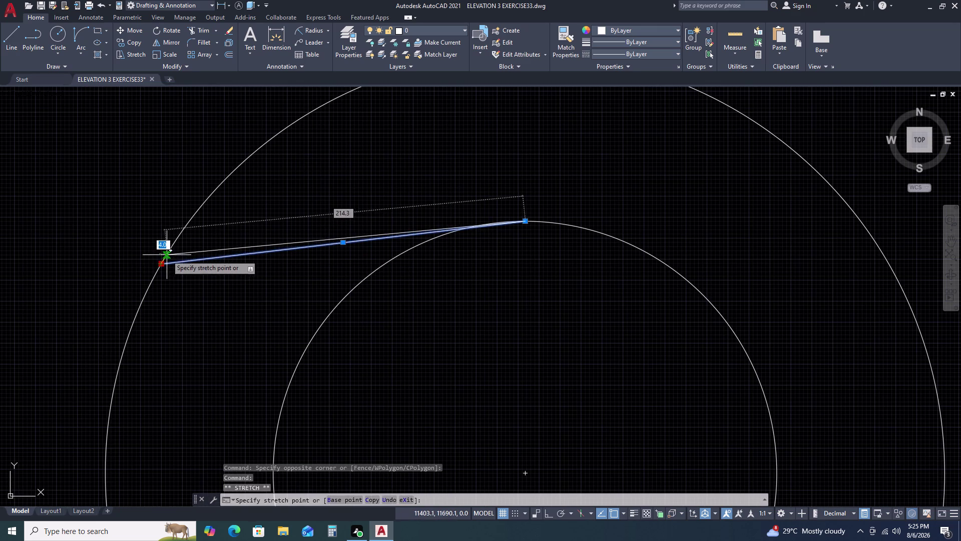
click(167, 255)
key(Escape)
scroll(down, 3)
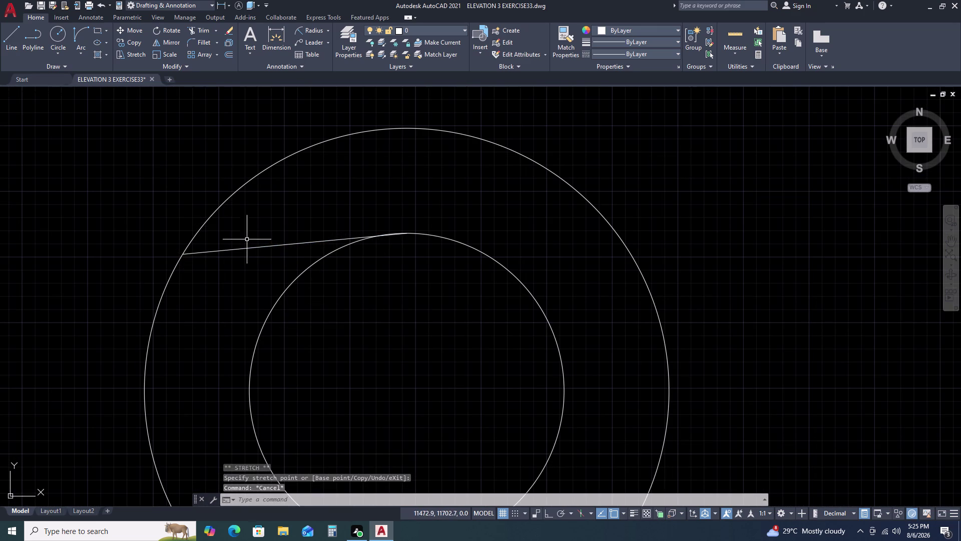
Stretch the short line's loose end onto the outer circle.
drag(243, 240, 238, 245)
click(219, 261)
click(182, 255)
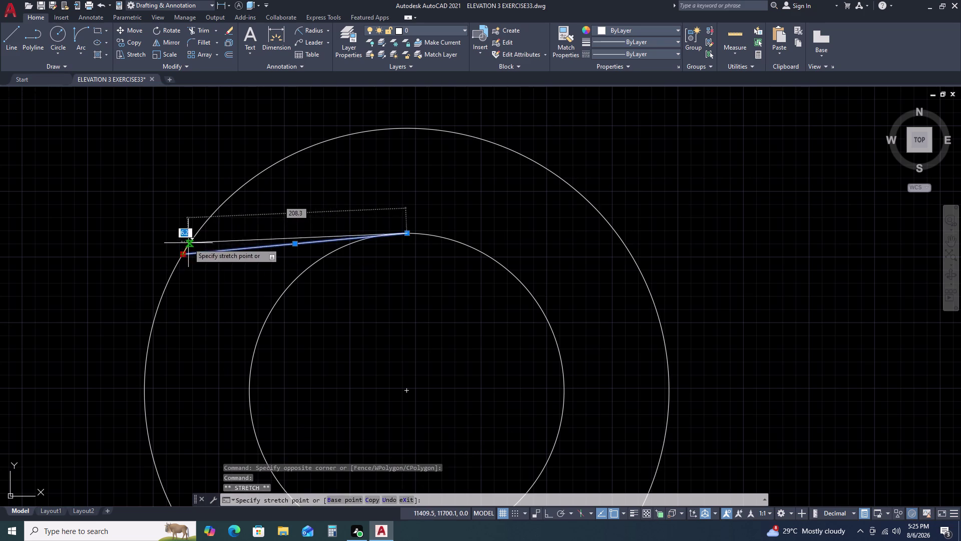
click(188, 243)
key(Escape)
key(Escape)
Select the short line between the circles and enter AR for Array.
scroll(up, 3)
scroll(up, 3)
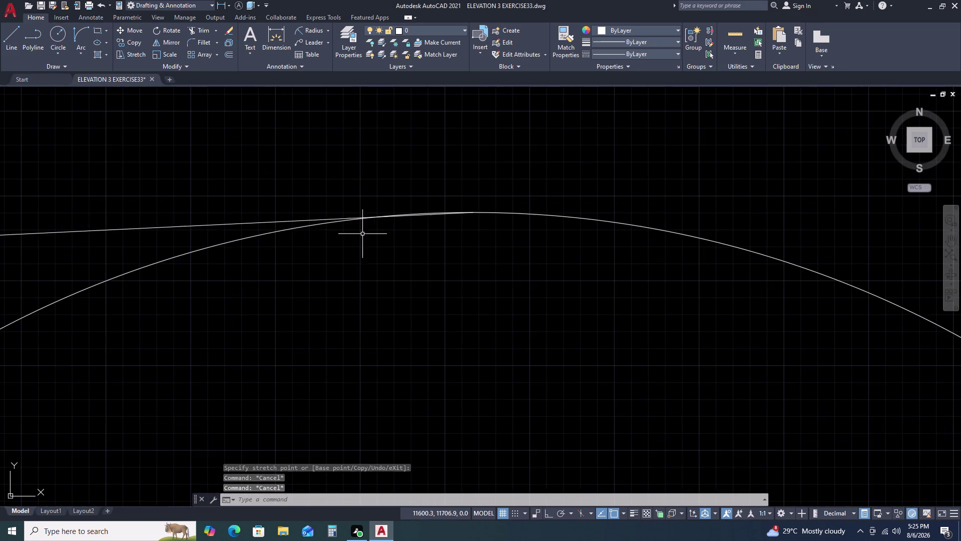
scroll(down, 3)
scroll(down, 3)
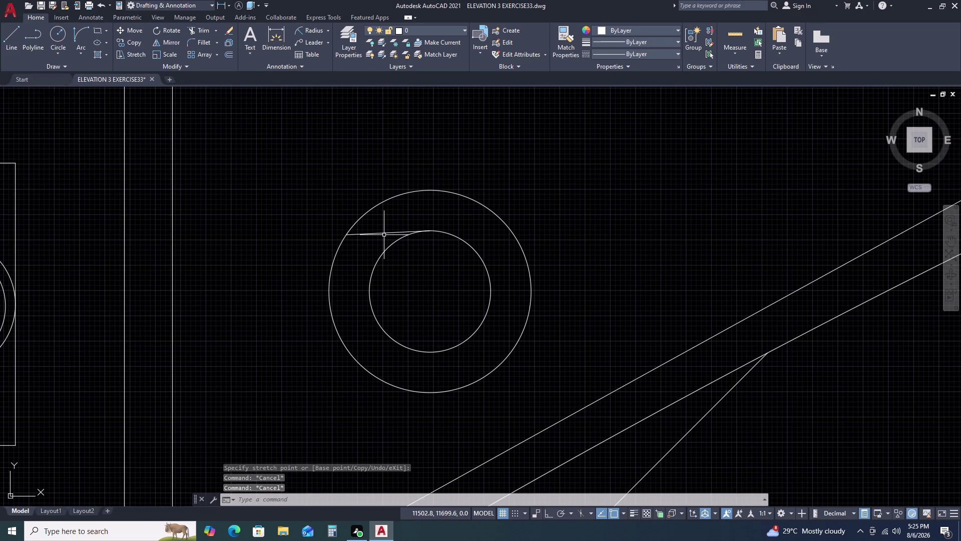
click(380, 233)
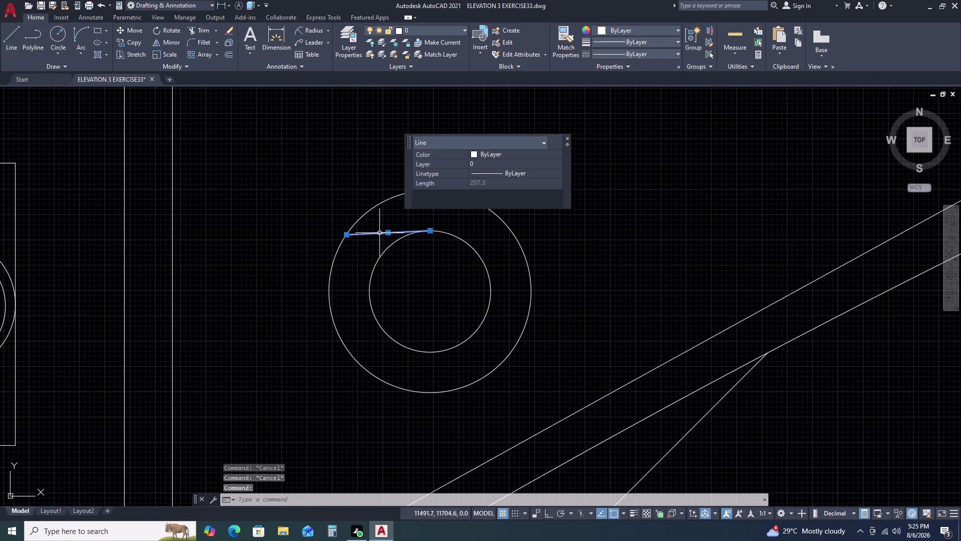
text(ar)
key(space)
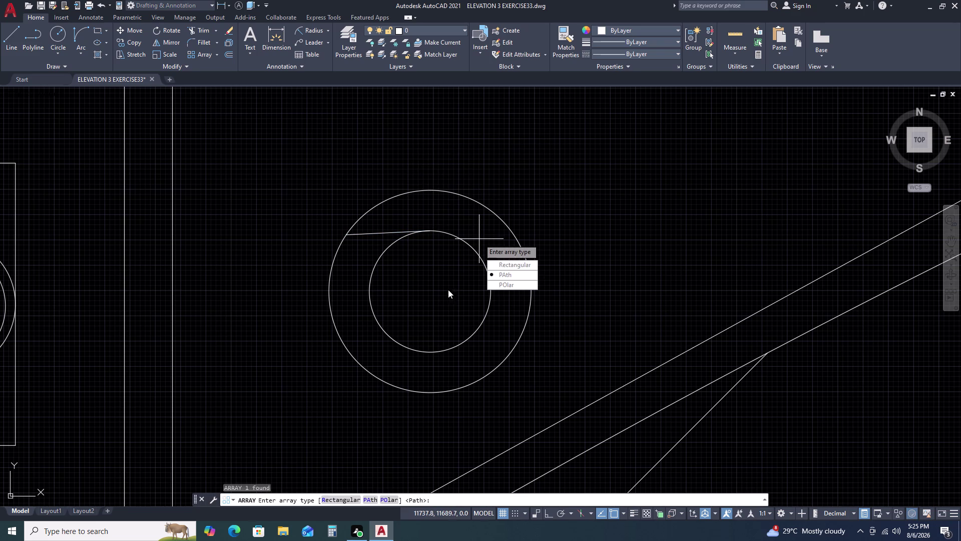
click(507, 284)
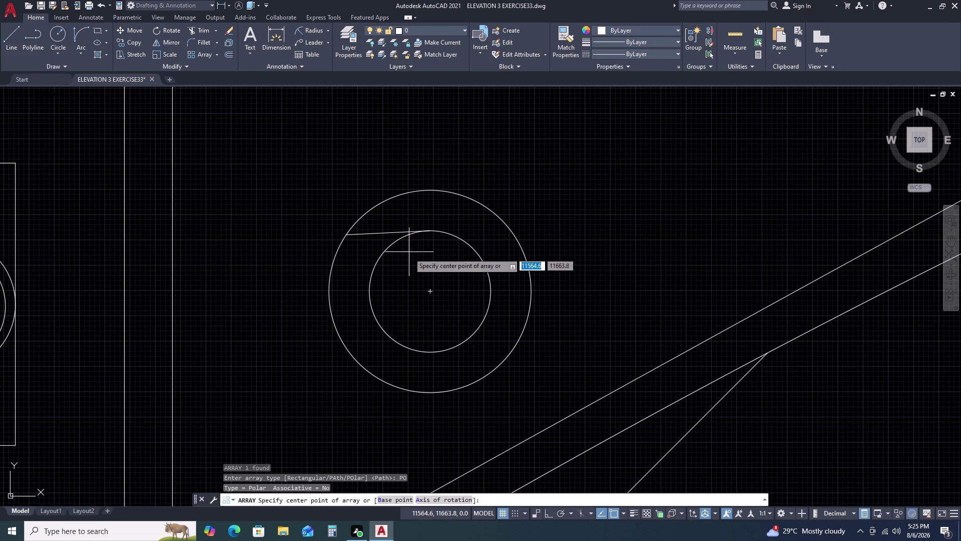
click(429, 292)
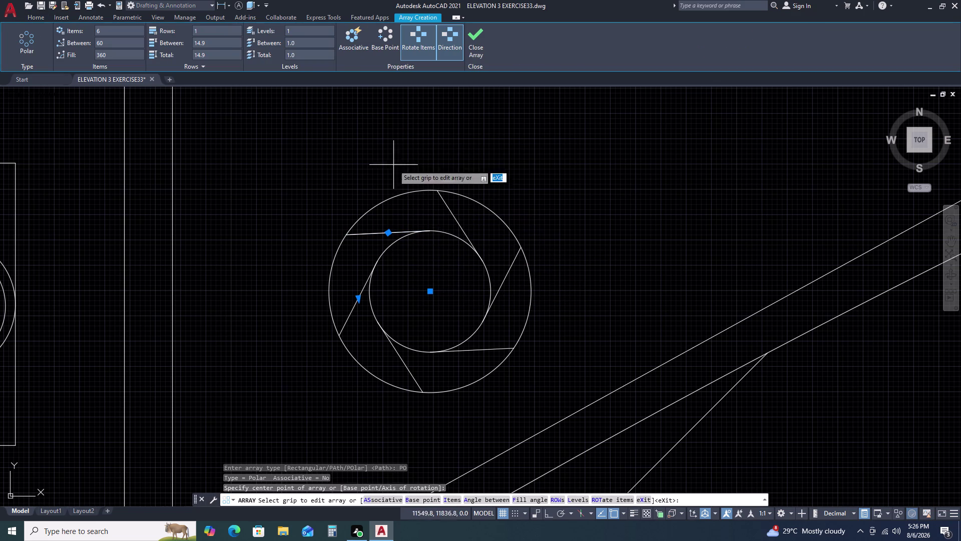
click(124, 33)
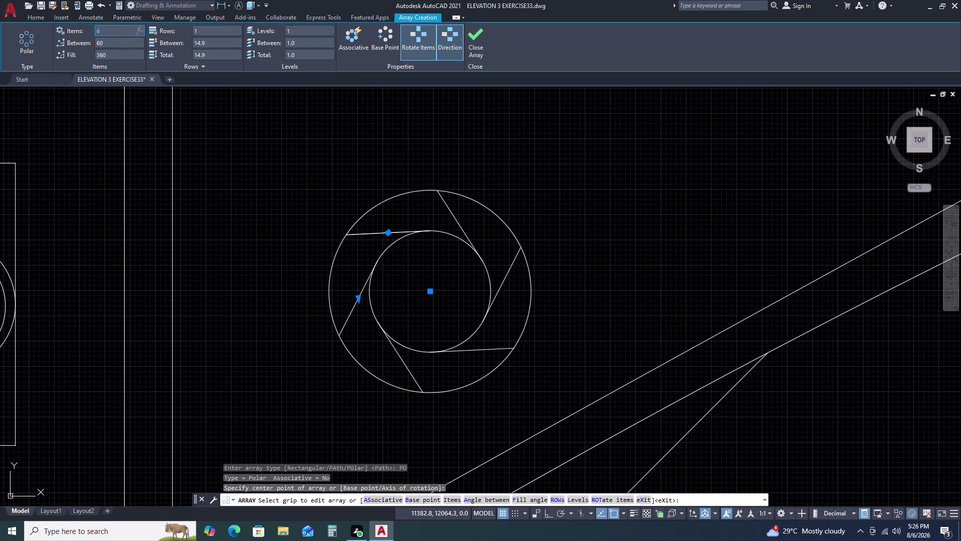
text(100)
key(Return)
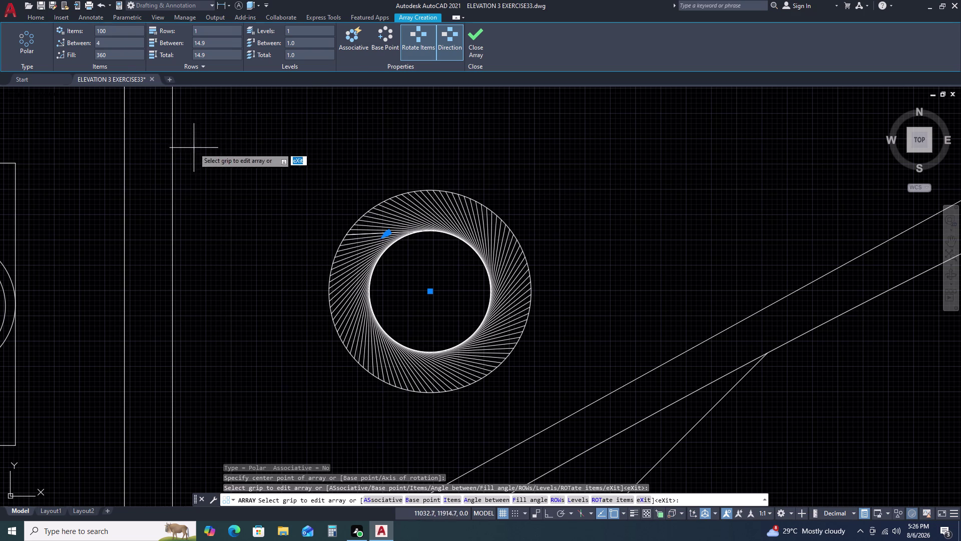
click(221, 150)
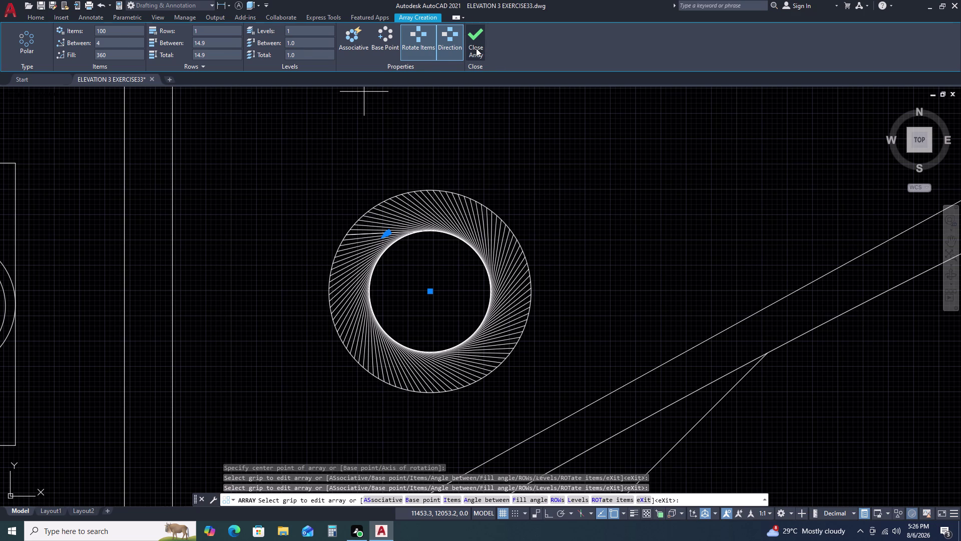
click(476, 48)
scroll(down, 3)
scroll(down, 3)
scroll(down, 3)
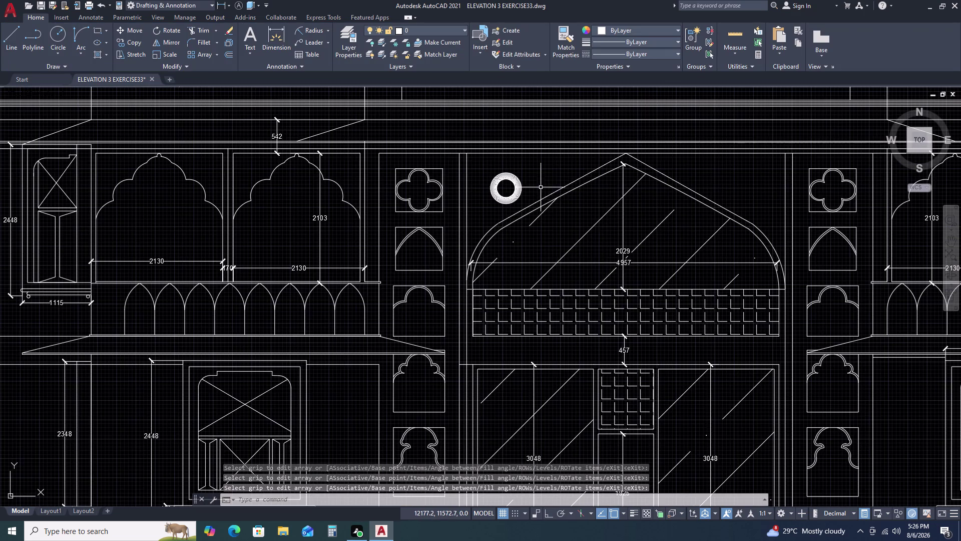
scroll(up, 3)
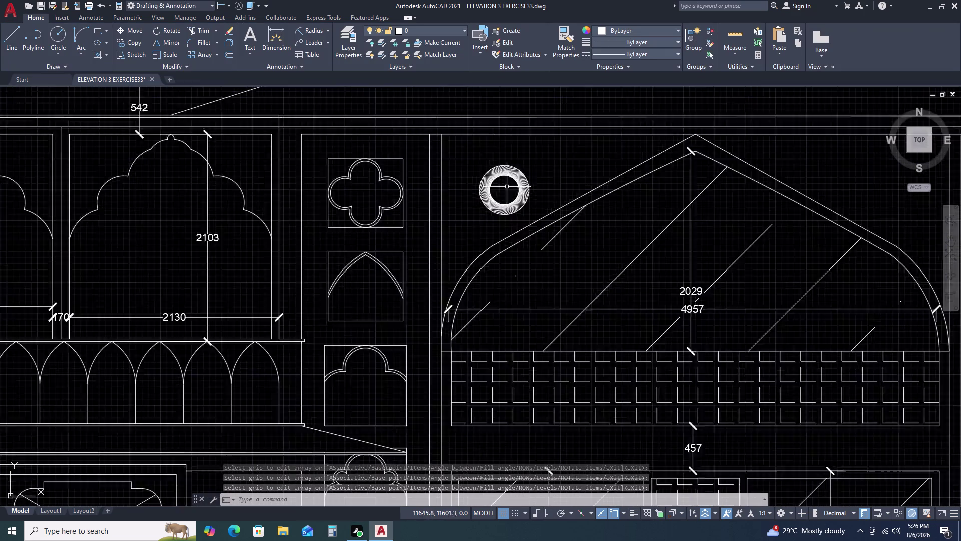
scroll(up, 3)
click(532, 134)
key(Escape)
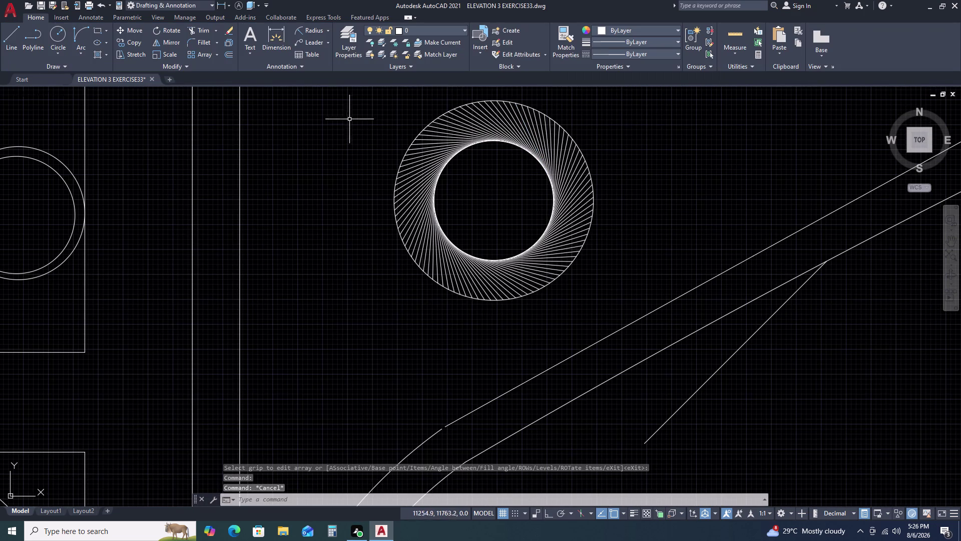
click(356, 98)
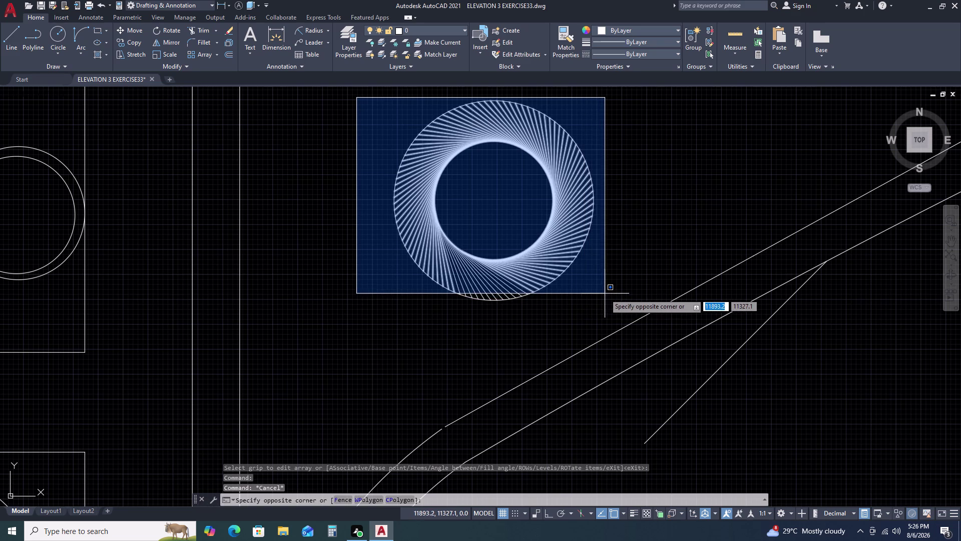
click(596, 309)
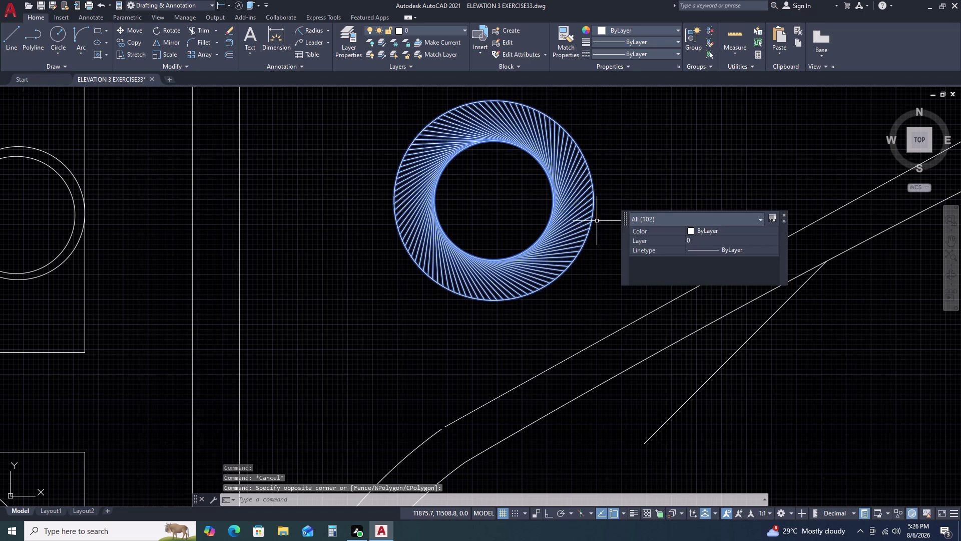
key(Escape)
key(ctrl+z)
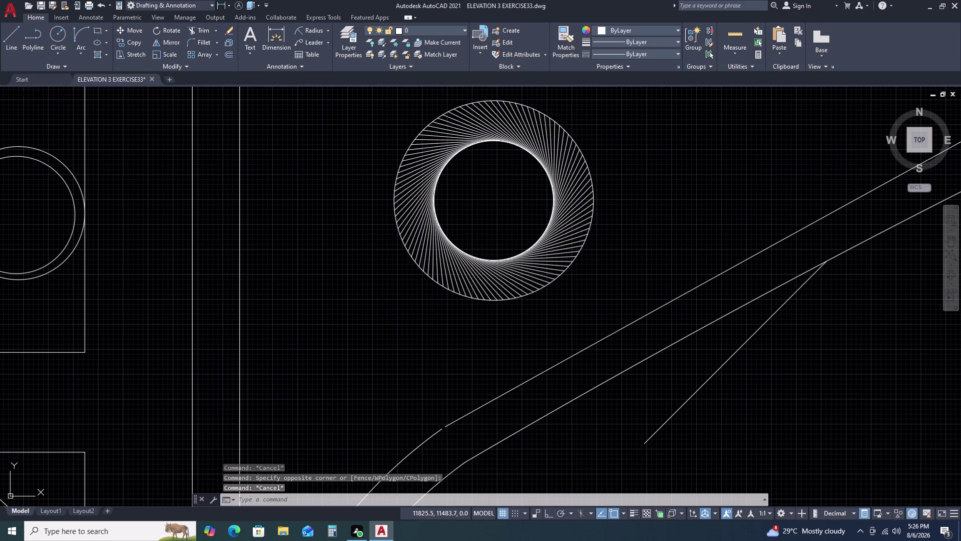
key(ctrl+z)
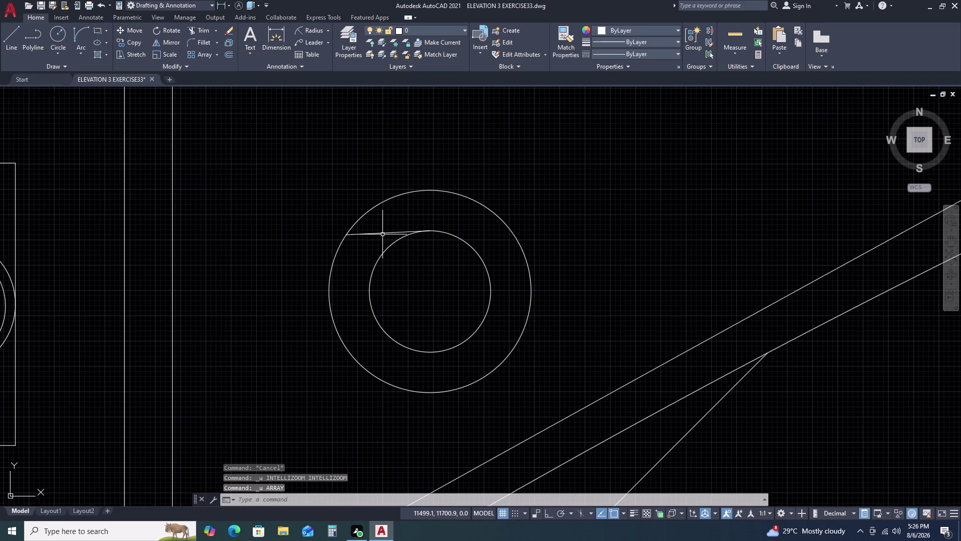
Polar-array the short line 50 times around the circles' centre.
click(382, 235)
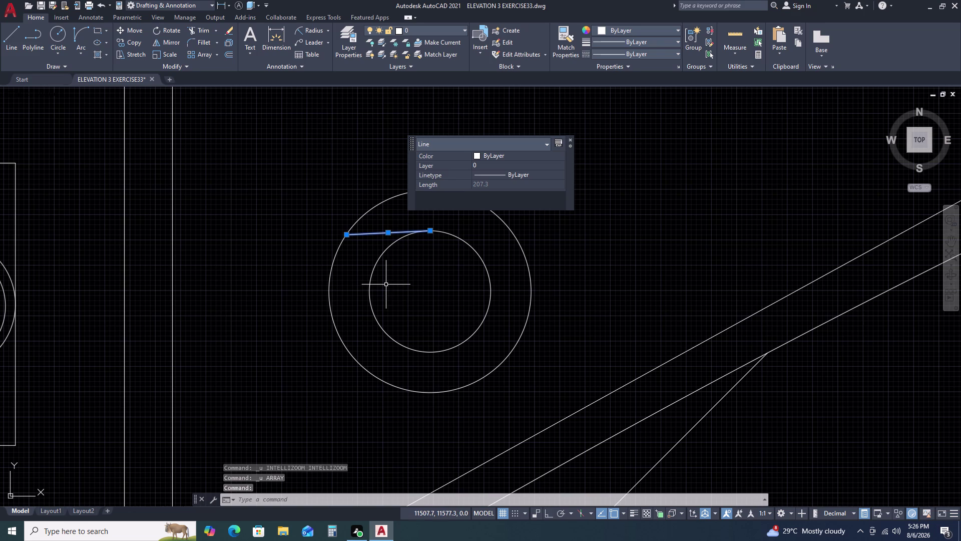
text(ar)
key(space)
click(418, 331)
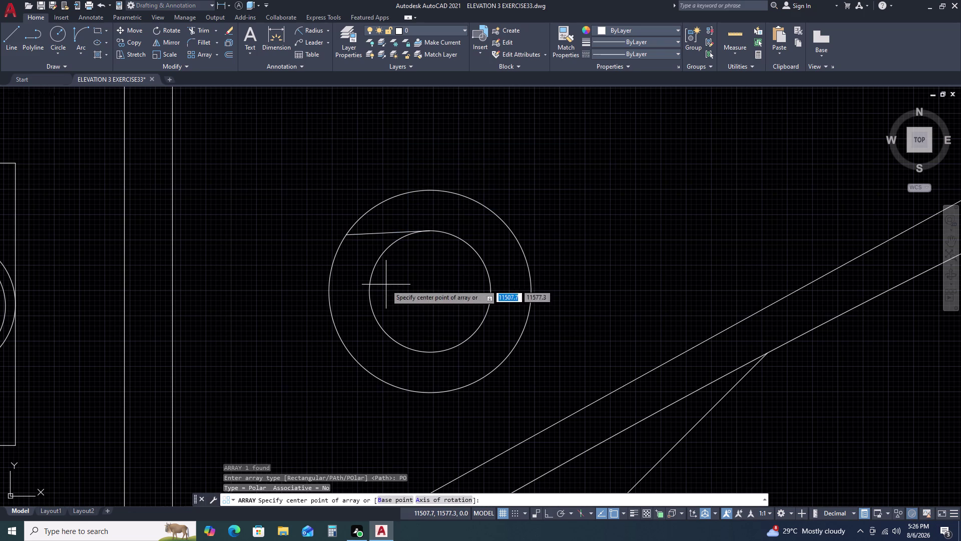
click(431, 293)
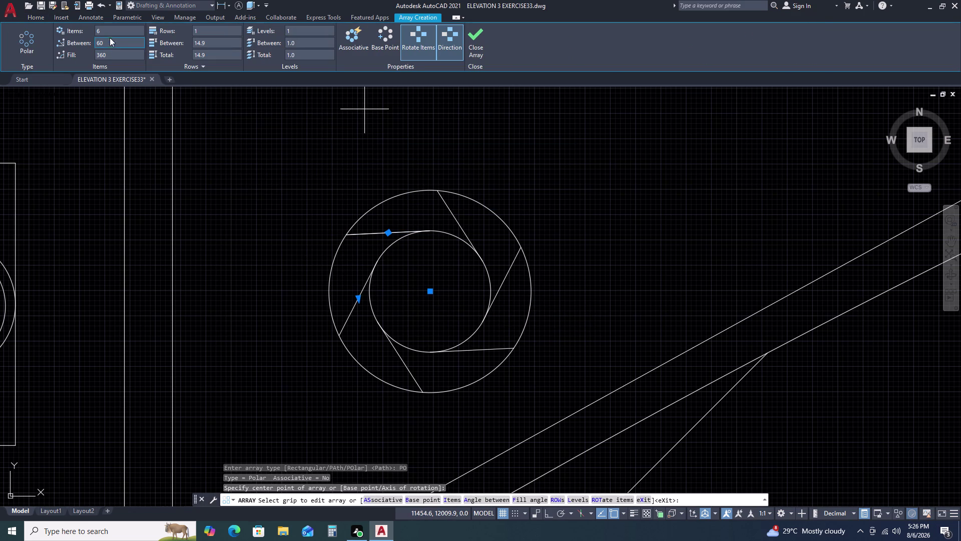
double_click(110, 26)
text(50)
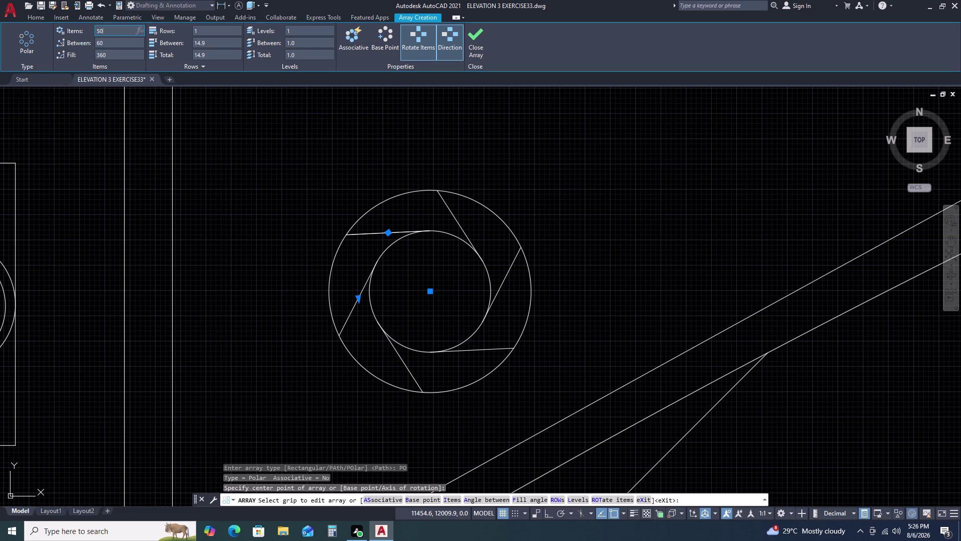
key(space)
key(space)
key(Return)
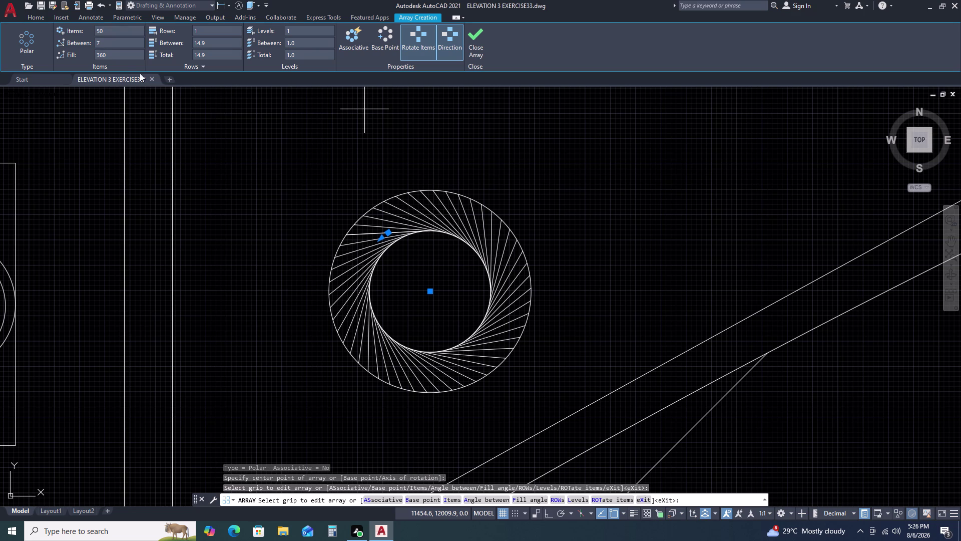
click(481, 49)
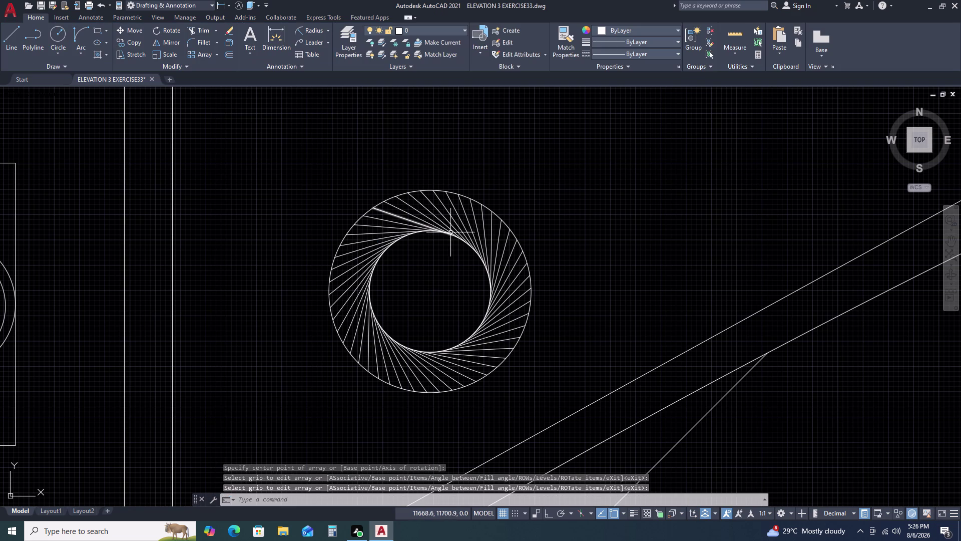
Begin a new line at the top of the ring.
scroll(up, 3)
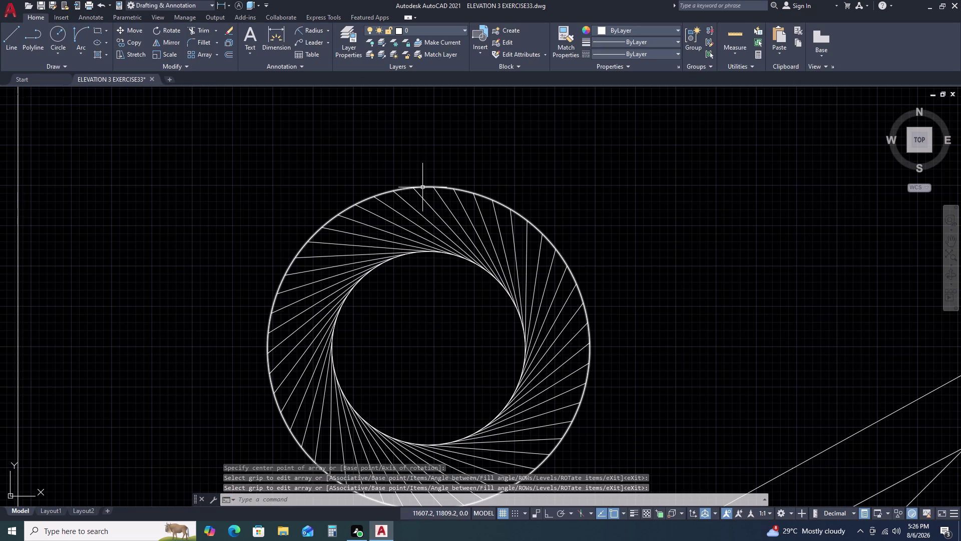
text(l)
key(space)
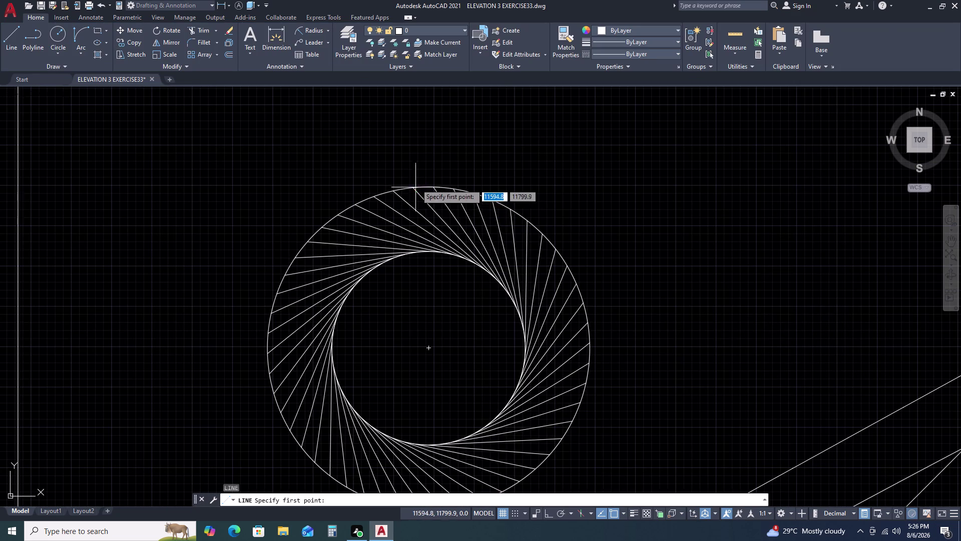
click(434, 187)
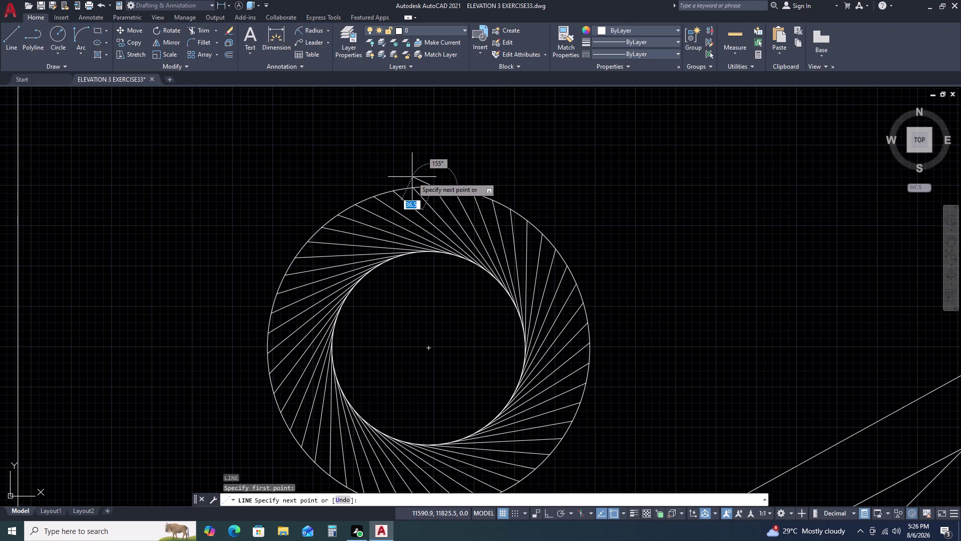
Finish the two-segment wedge line and snap its end onto the outer circle.
click(411, 174)
click(412, 184)
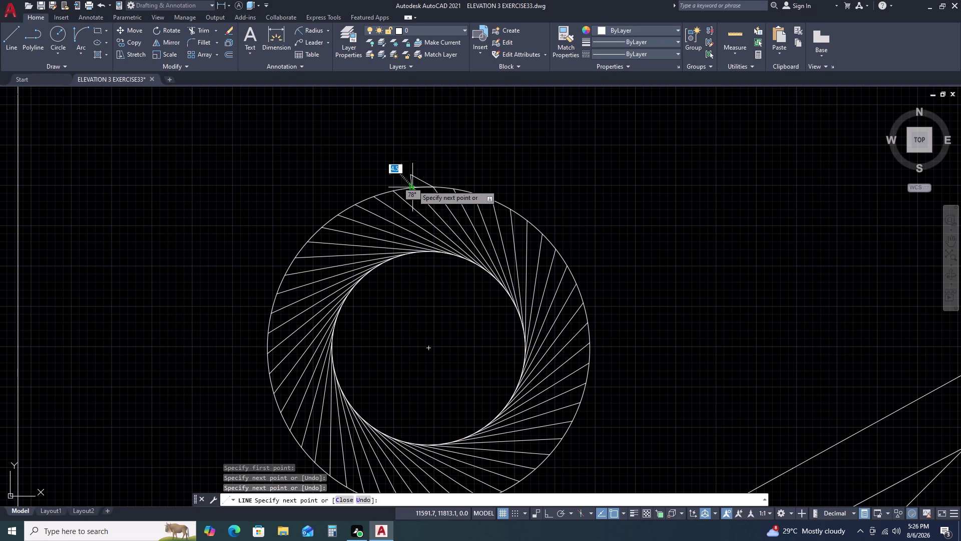
key(Escape)
scroll(up, 3)
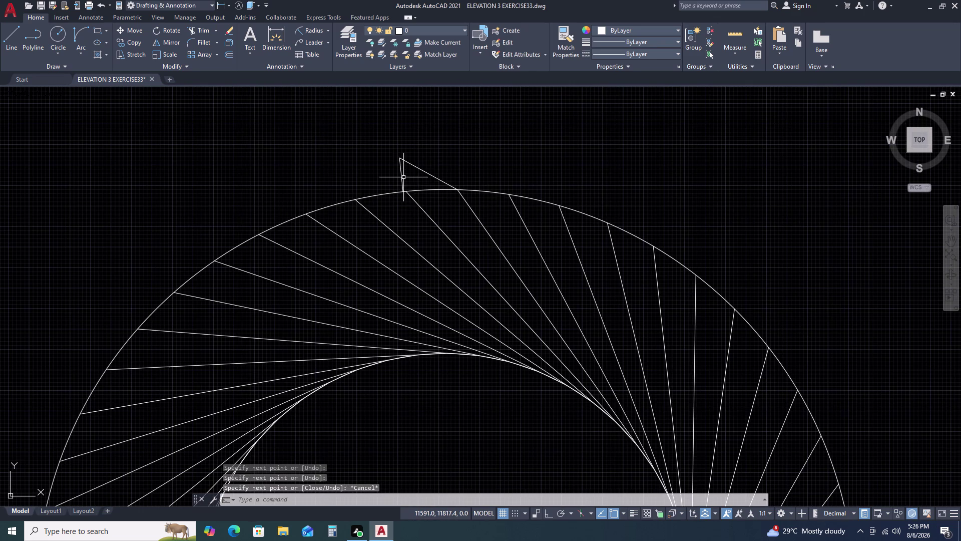
double_click(403, 177)
double_click(394, 171)
scroll(up, 3)
click(416, 181)
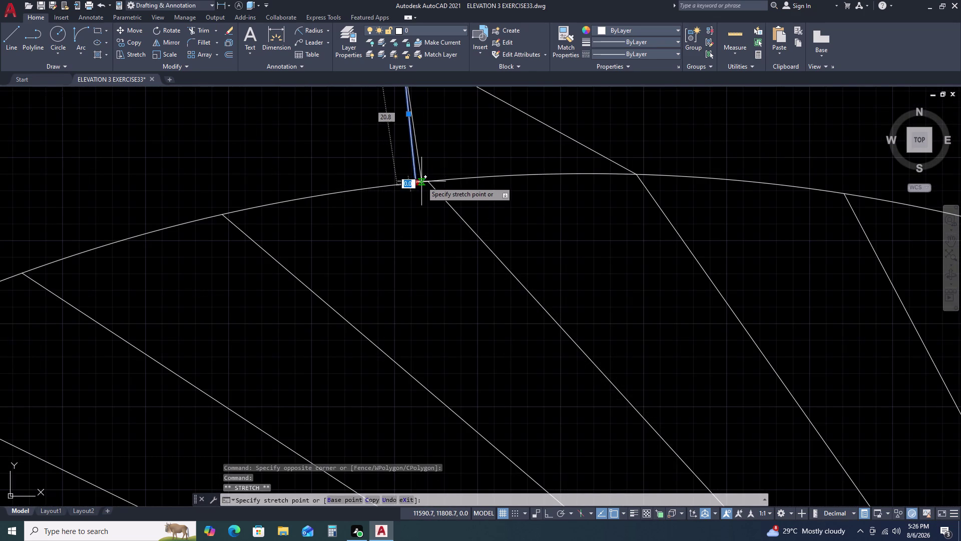
click(427, 180)
key(Escape)
scroll(down, 3)
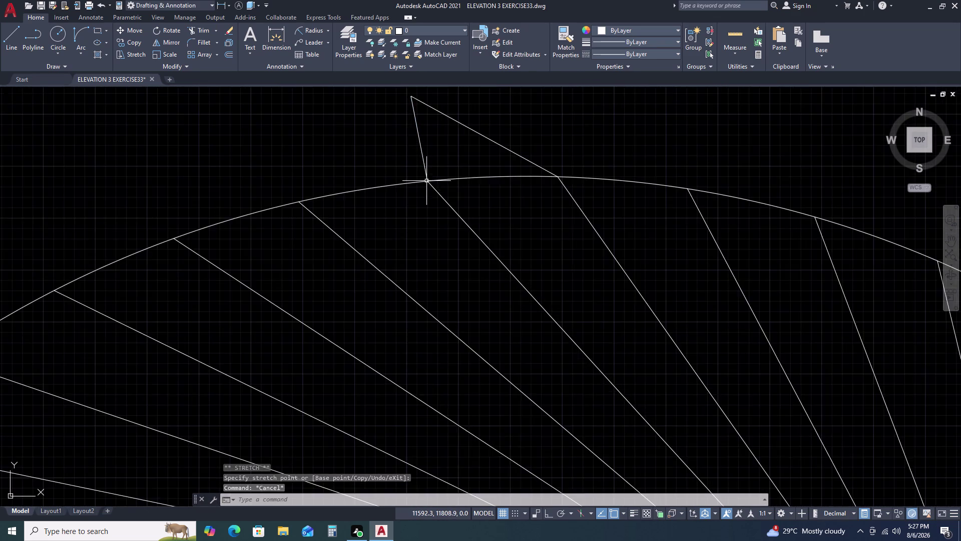
scroll(down, 3)
Select both small wedge lines and start the AR array command.
triple_click(415, 137)
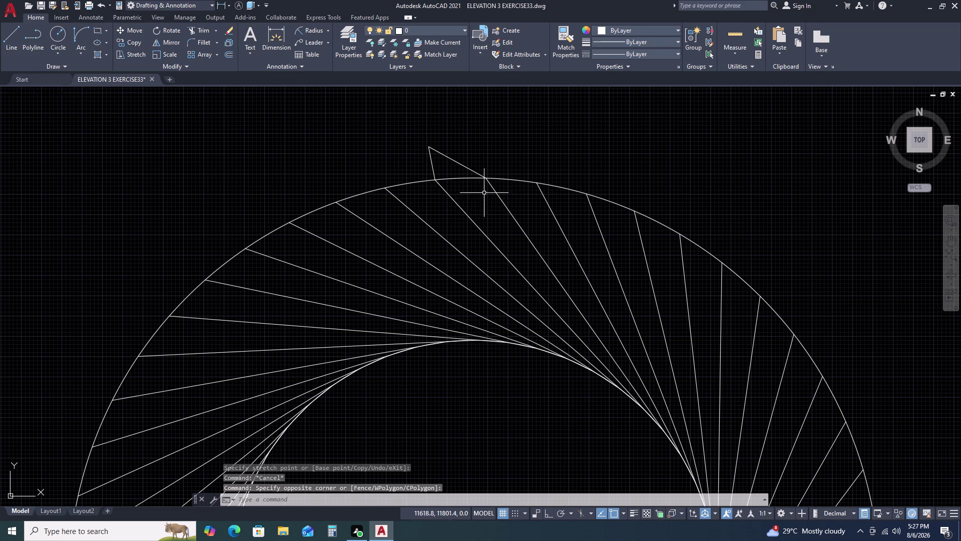
double_click(414, 126)
double_click(498, 197)
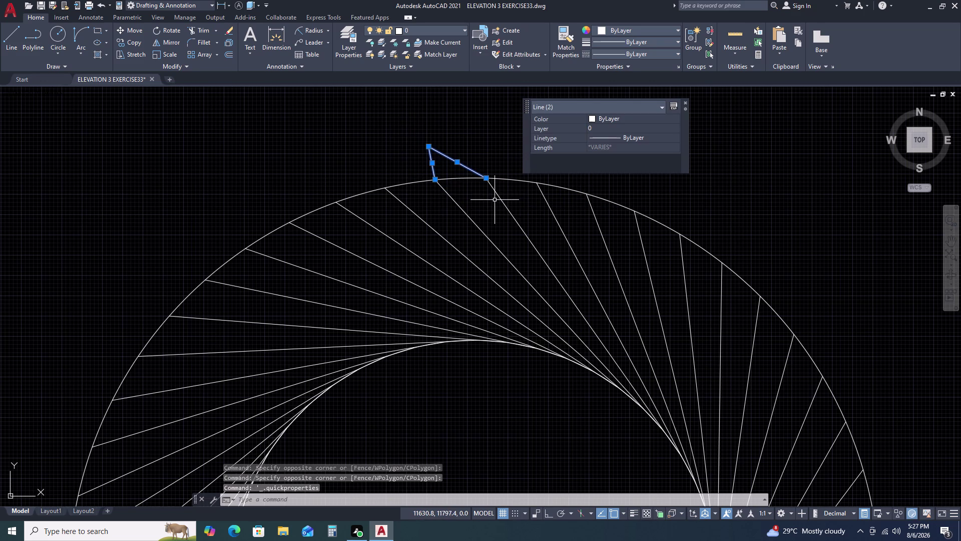
text(ar)
key(space)
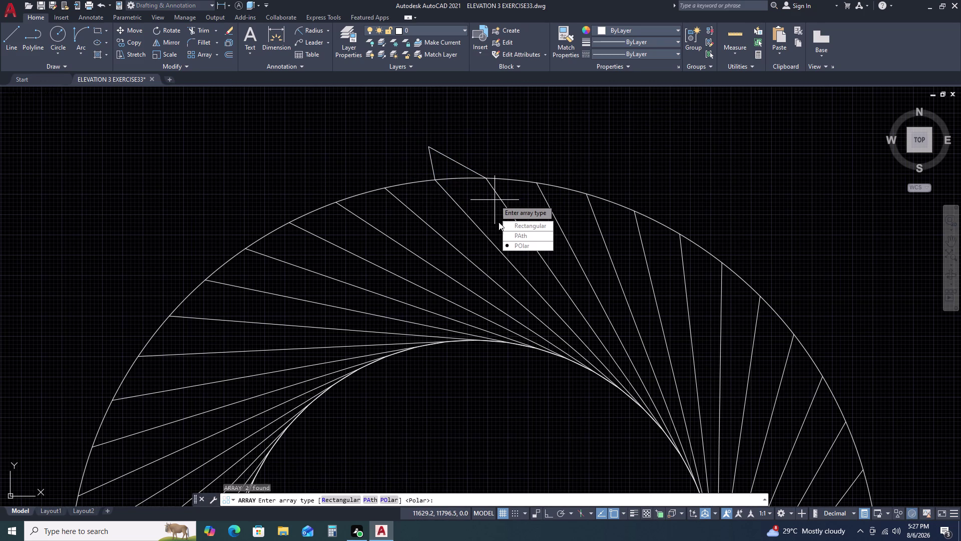
Abandon a misplaced polar array attempt and undo it.
drag(514, 243, 495, 199)
click(495, 200)
scroll(down, 3)
scroll(down, 3)
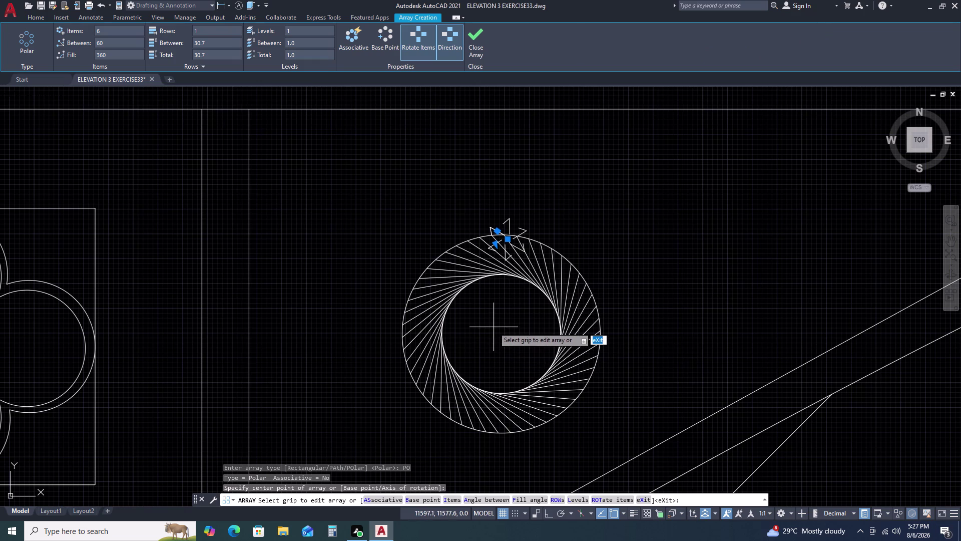
scroll(up, 3)
key(Escape)
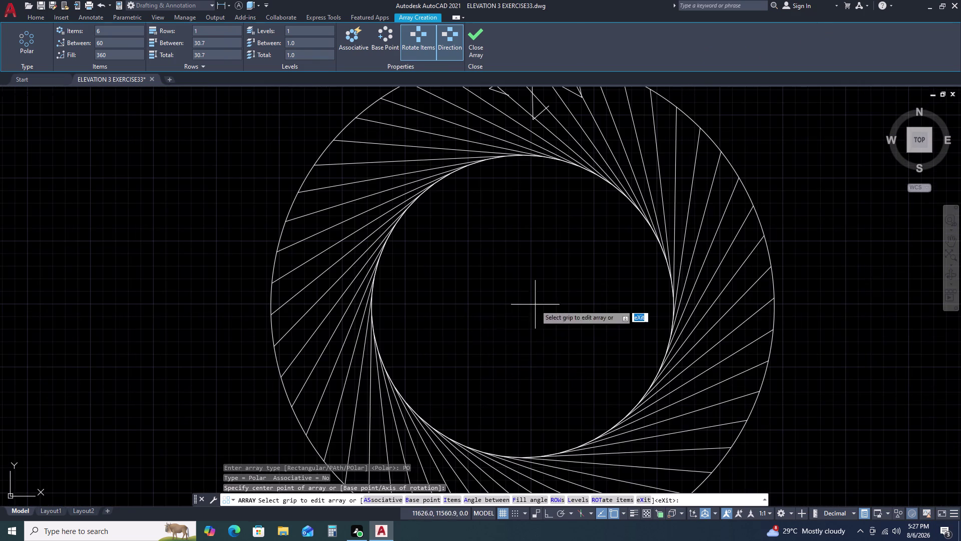
scroll(down, 3)
key(ctrl+z)
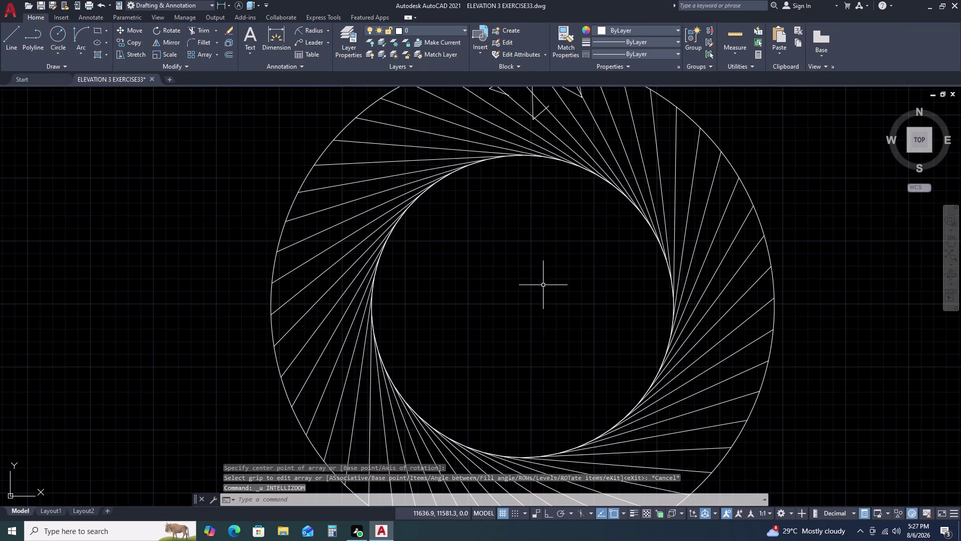
key(ctrl+z)
Reselect the wedge lines and restart a polar array centred on the circle.
click(457, 141)
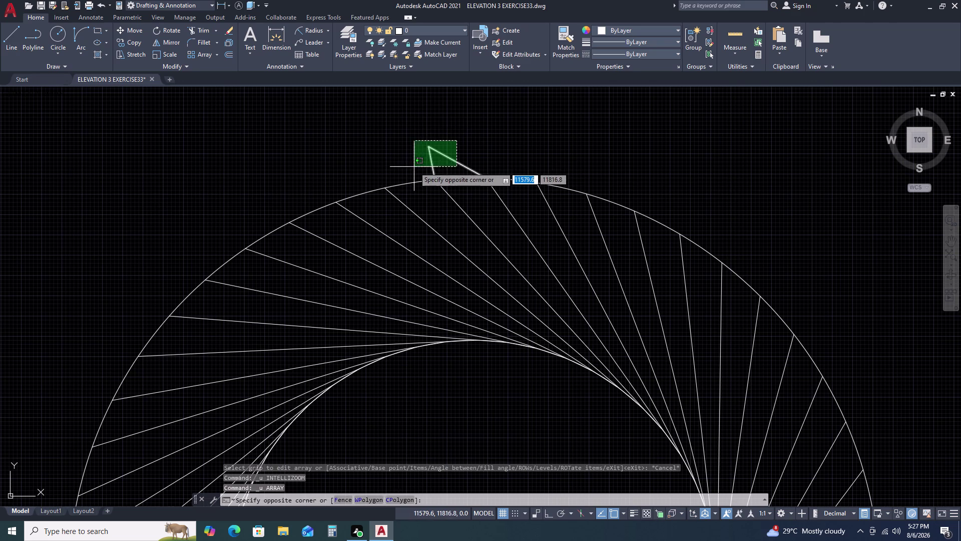
click(406, 169)
key(a)
key(r)
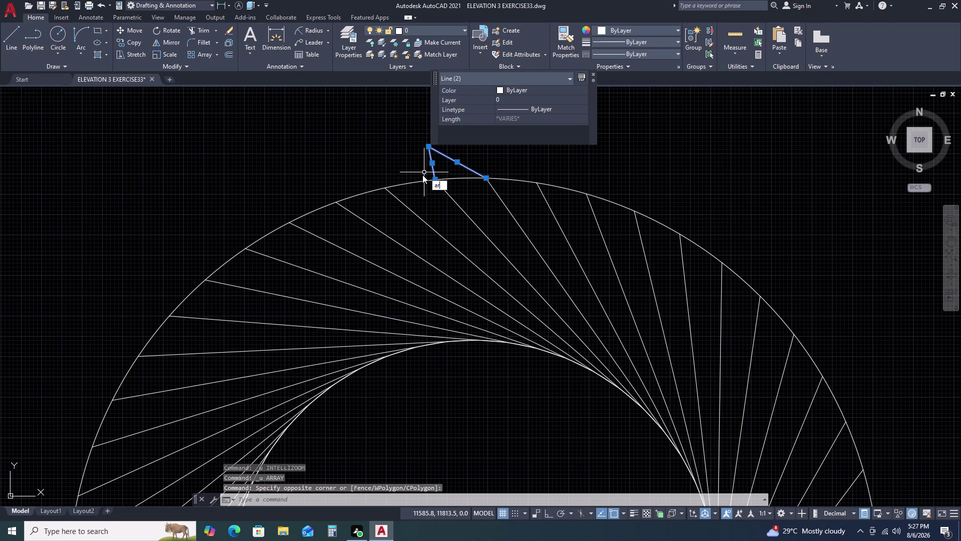
key(space)
scroll(down, 3)
drag(454, 224, 422, 178)
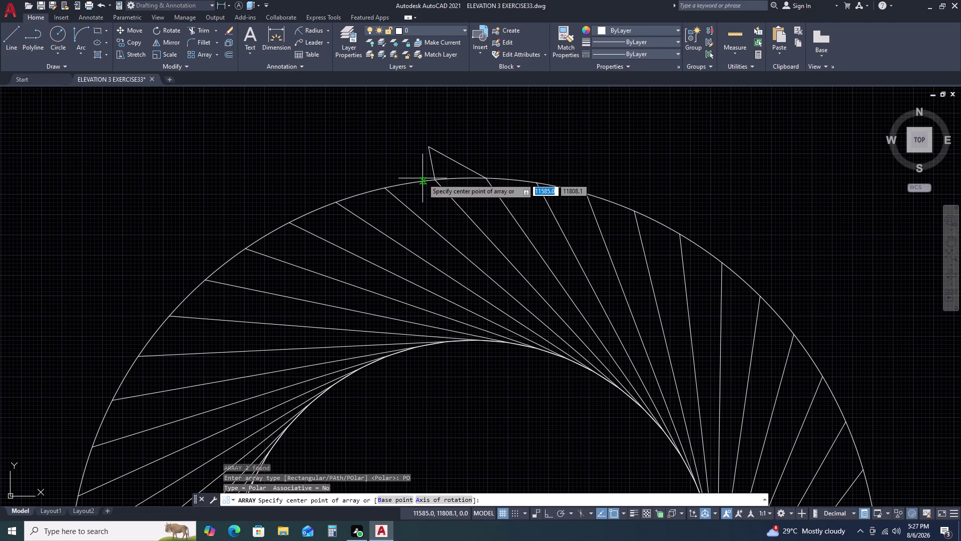
scroll(down, 3)
click(441, 336)
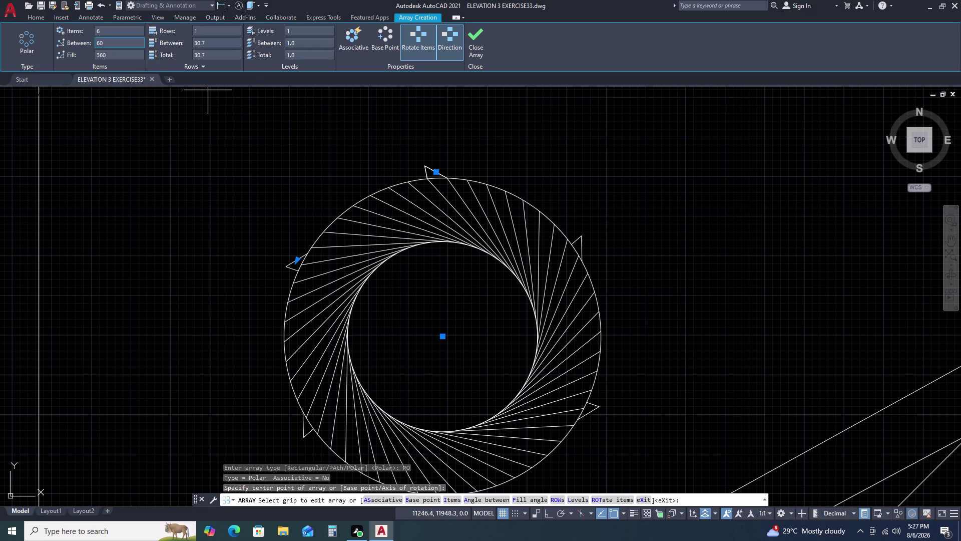
Set the wedge array to 50 items and close it.
click(109, 27)
text(50)
key(space)
key(Return)
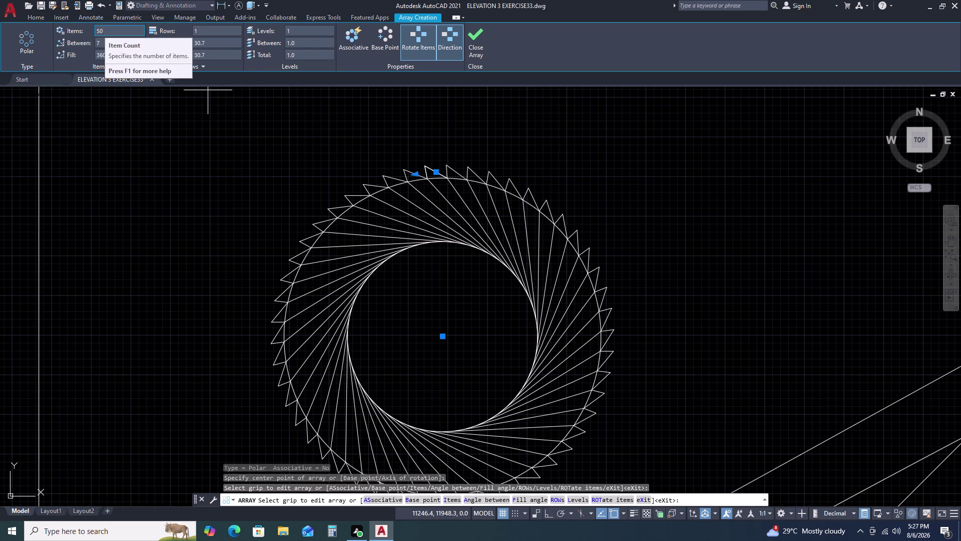
click(472, 39)
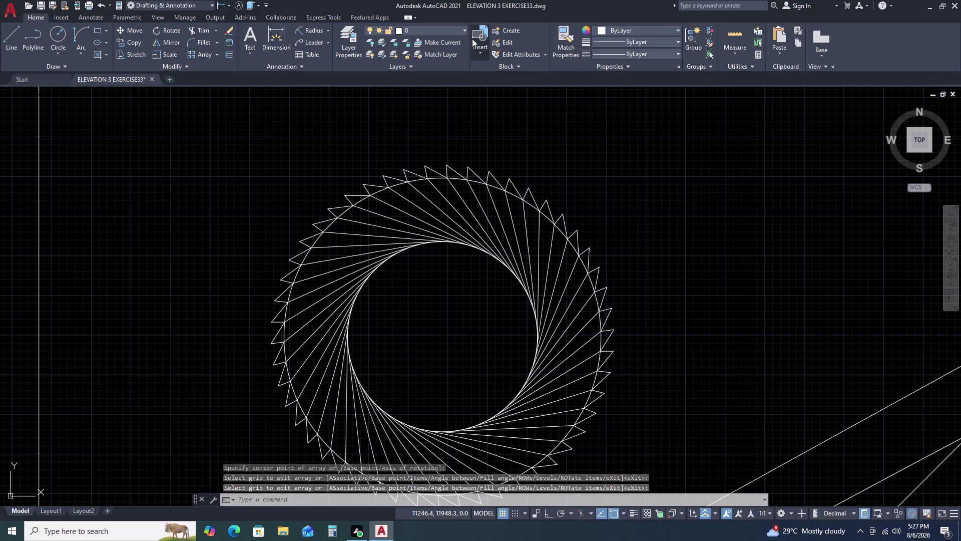
scroll(down, 3)
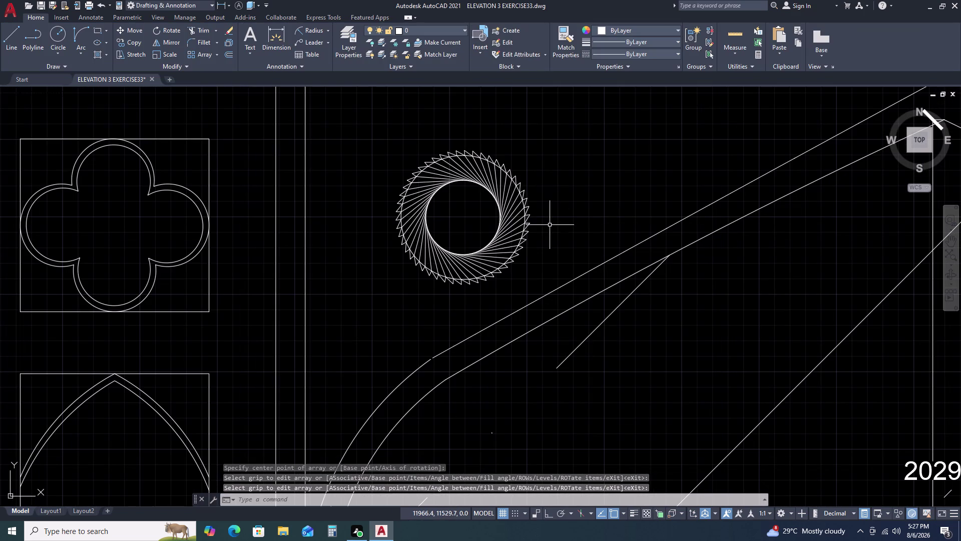
Select the whole serrated ring on the left side of the pointed arch.
key(Escape)
scroll(down, 3)
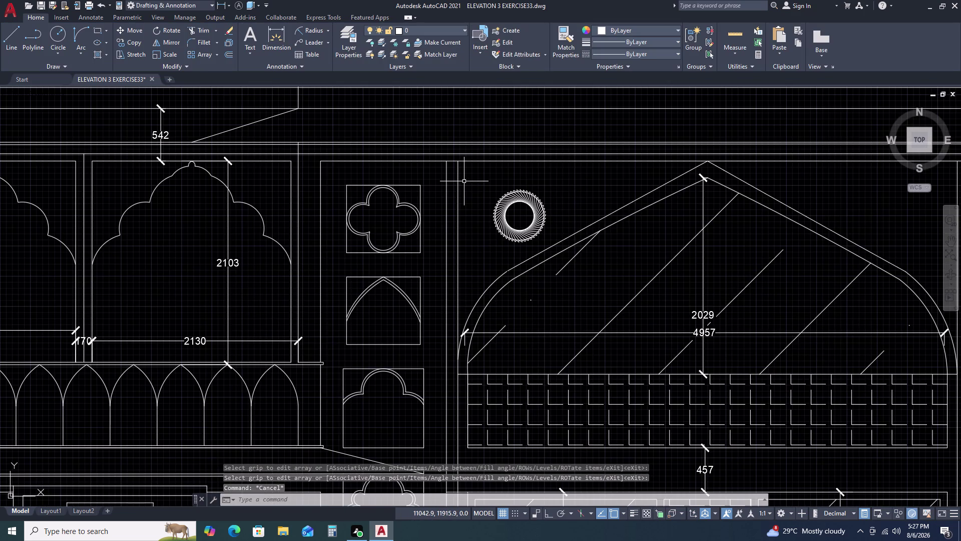
click(476, 173)
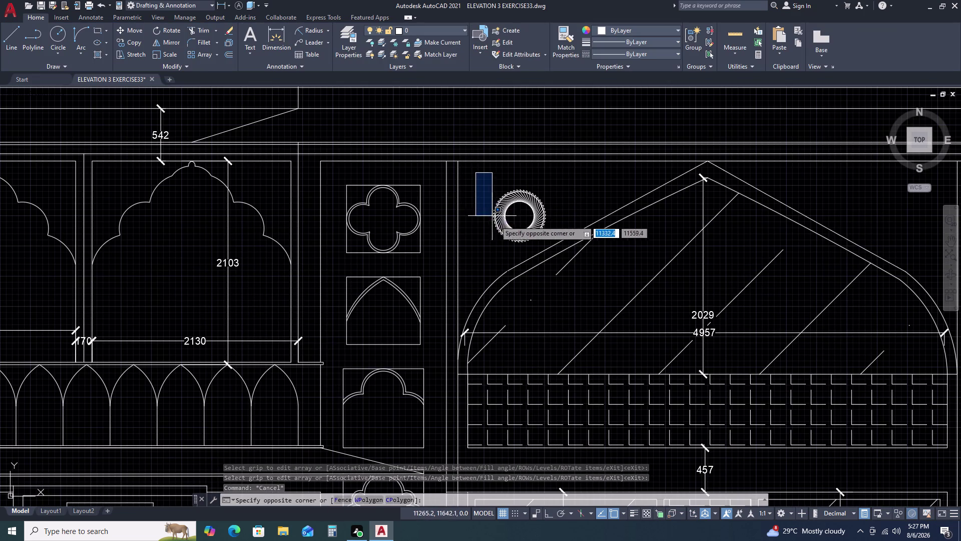
click(556, 242)
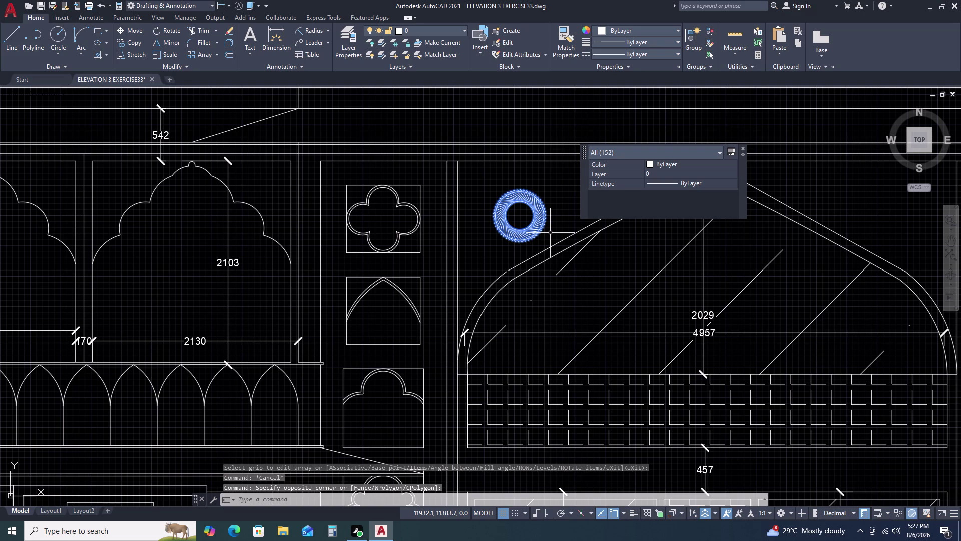
Copy the ring from its centre, Ortho on, to the same level right of the arch.
key(c)
text(o)
key(space)
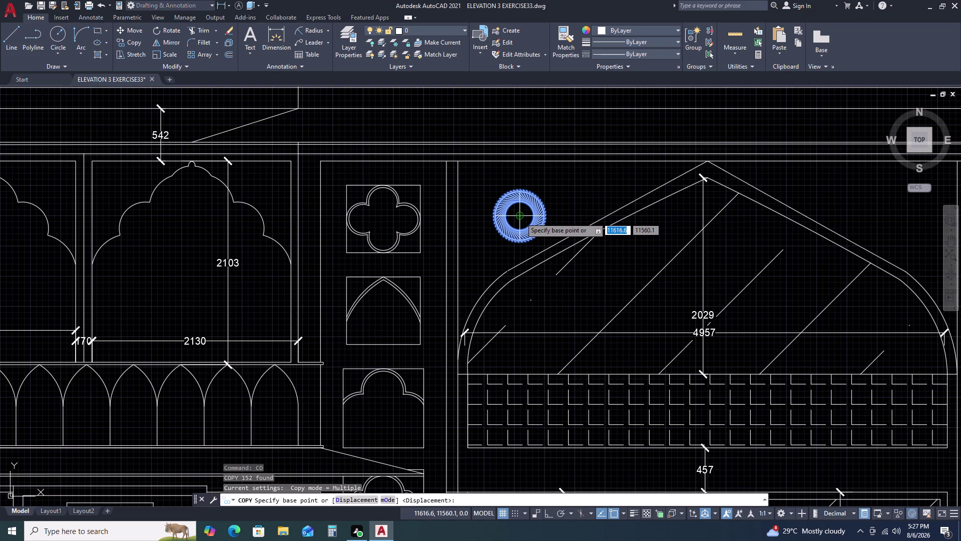
click(521, 217)
key(F8)
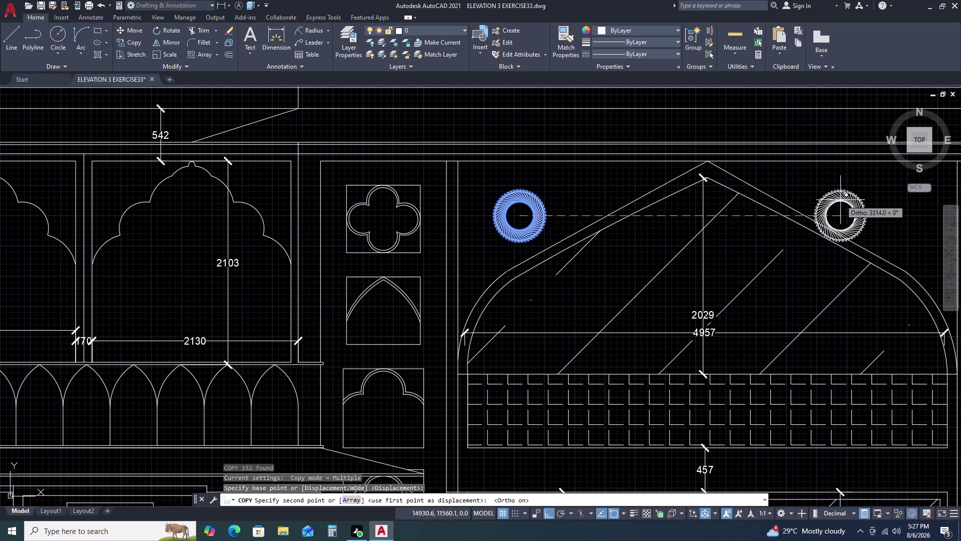
middle_drag(842, 201, 693, 207)
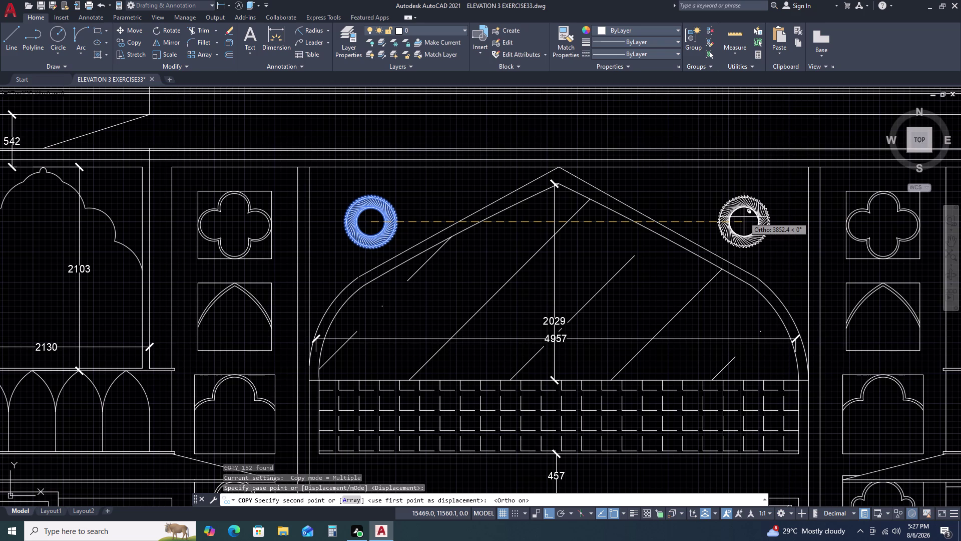
click(744, 217)
key(Escape)
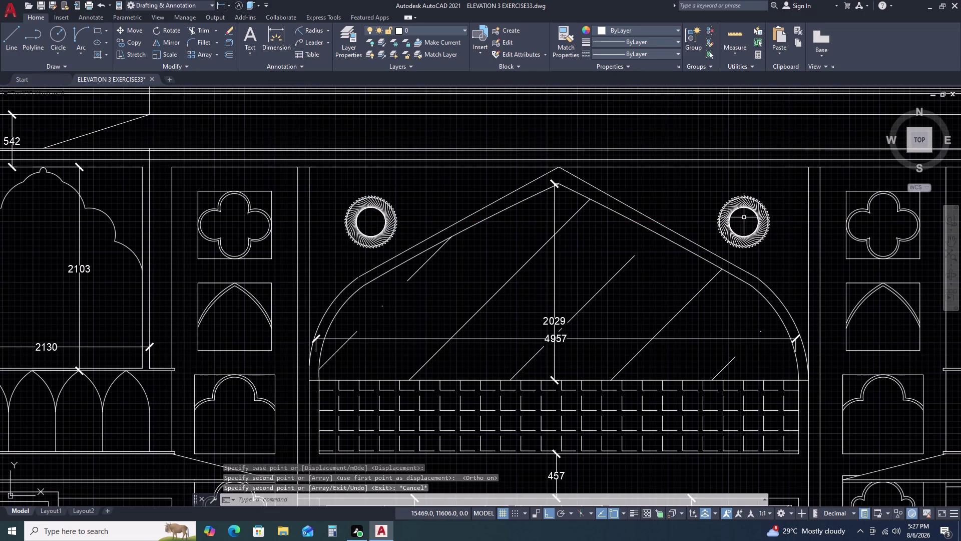
scroll(down, 3)
middle_drag(723, 276, 707, 239)
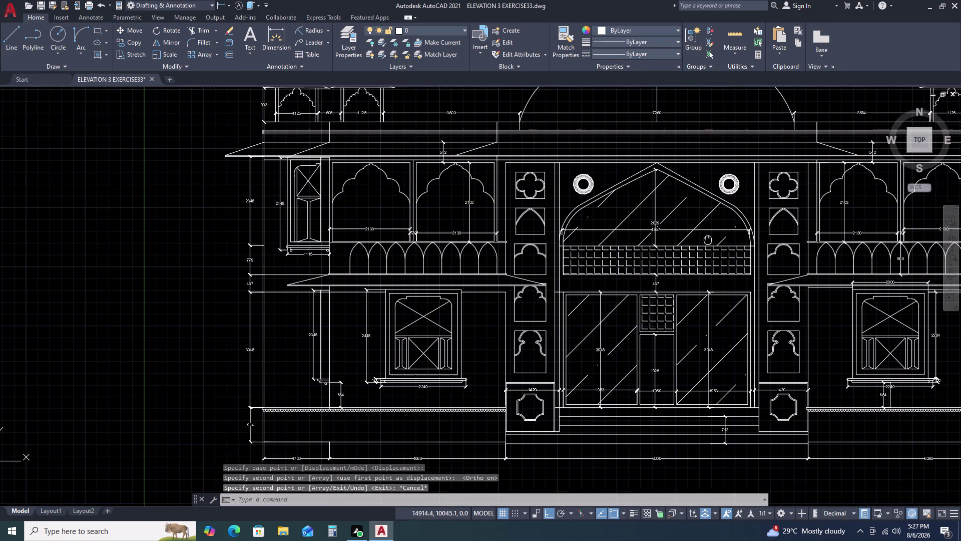
scroll(up, 3)
middle_drag(784, 194, 784, 194)
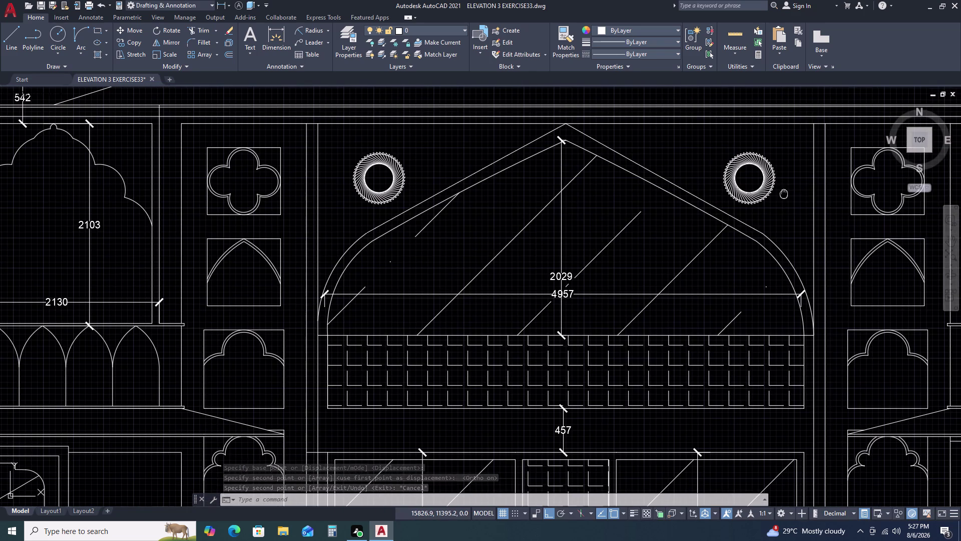
middle_drag(784, 194, 771, 191)
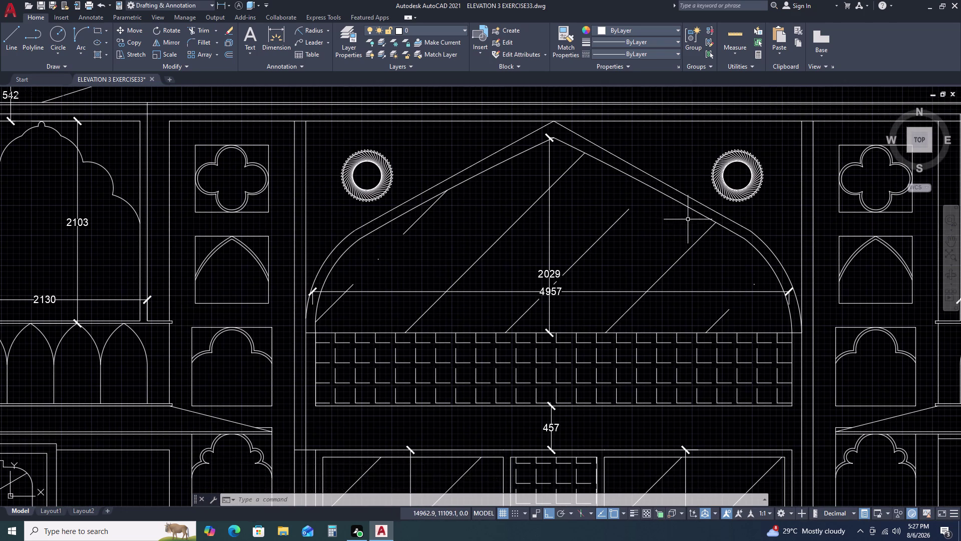
scroll(down, 3)
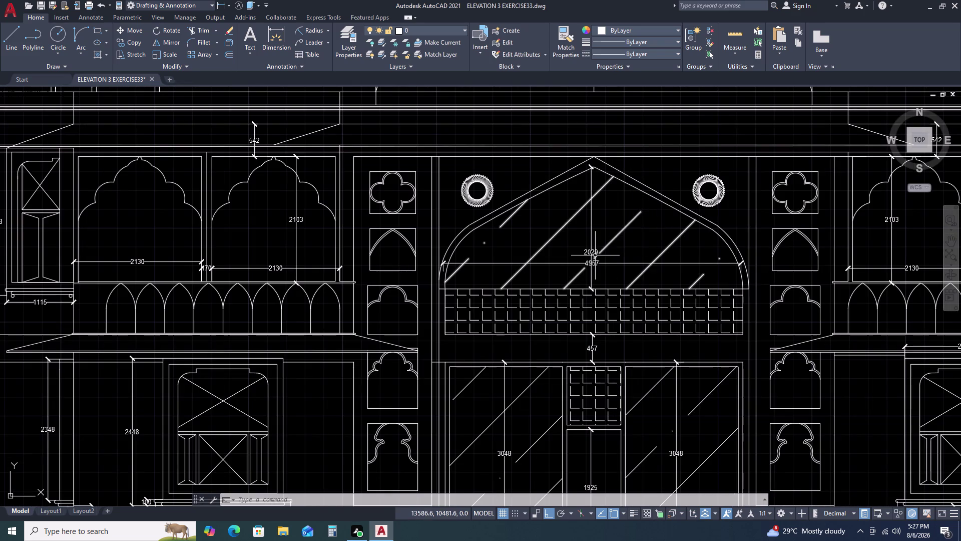
scroll(up, 3)
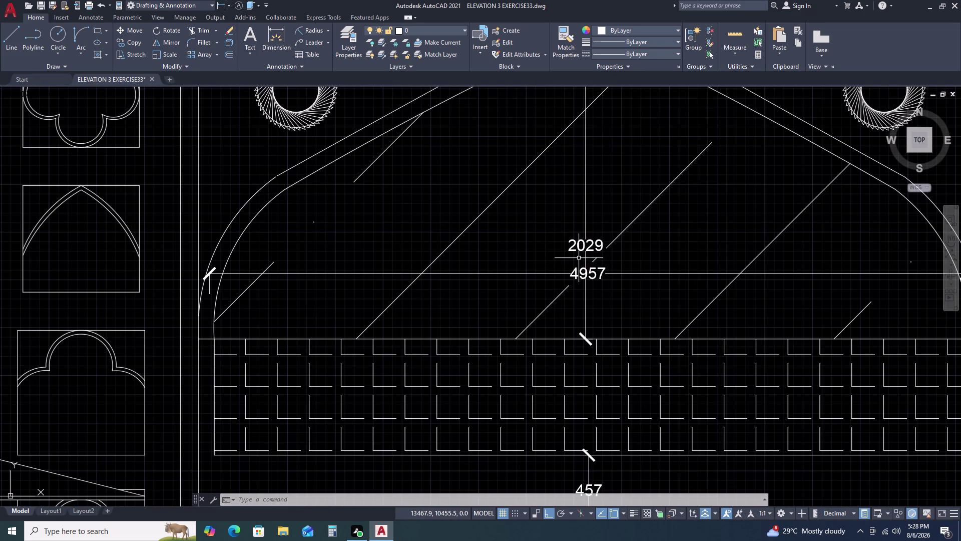
scroll(down, 3)
scroll(down, 3)
scroll(down, 3)
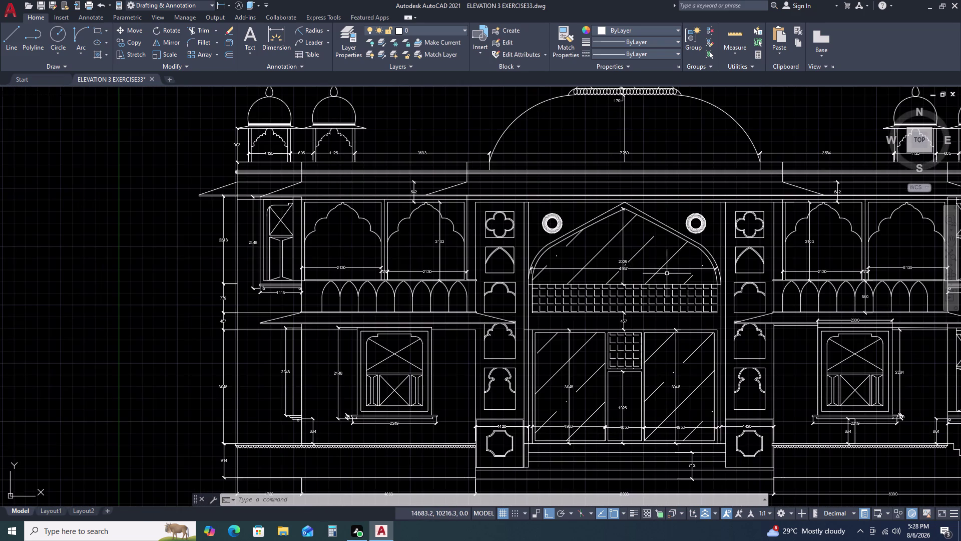
scroll(down, 3)
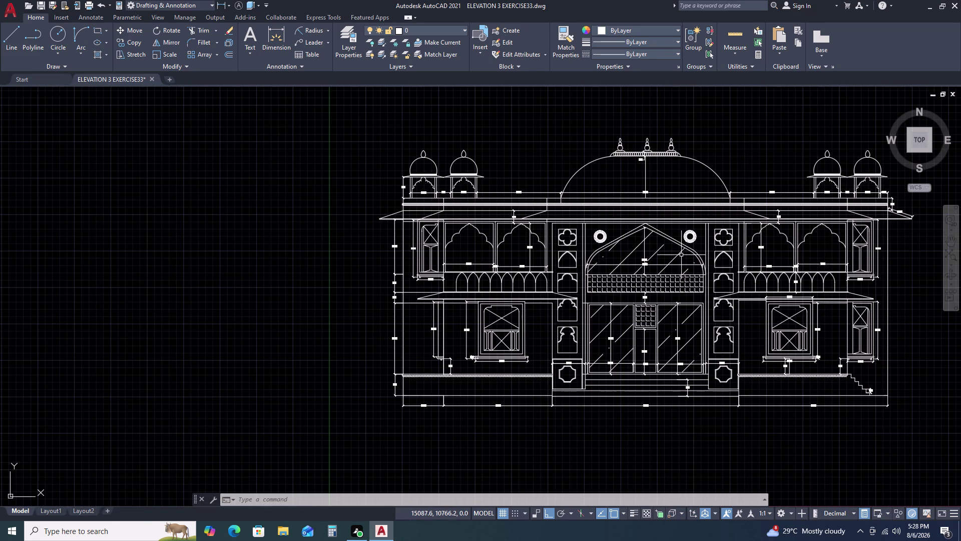
scroll(up, 3)
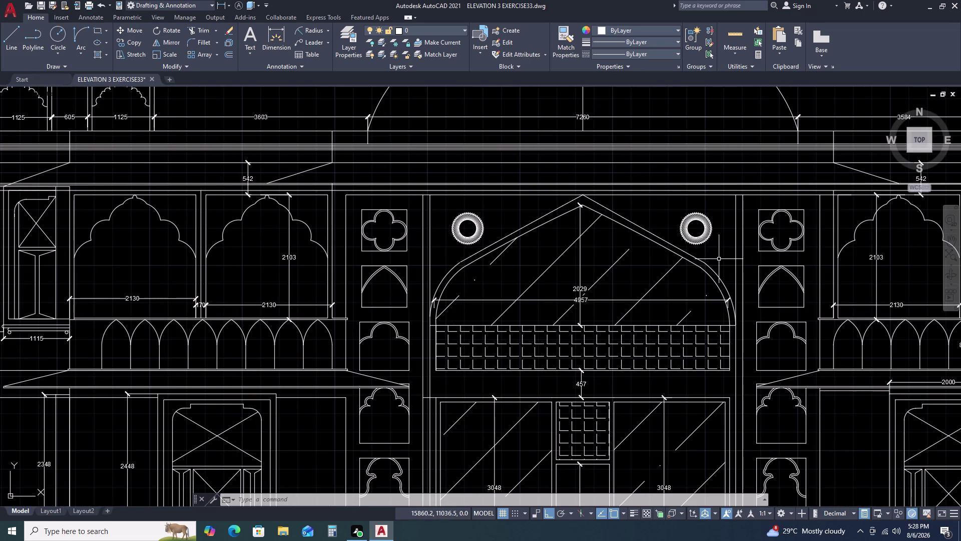
drag(717, 258, 712, 246)
click(694, 218)
scroll(up, 3)
key(Escape)
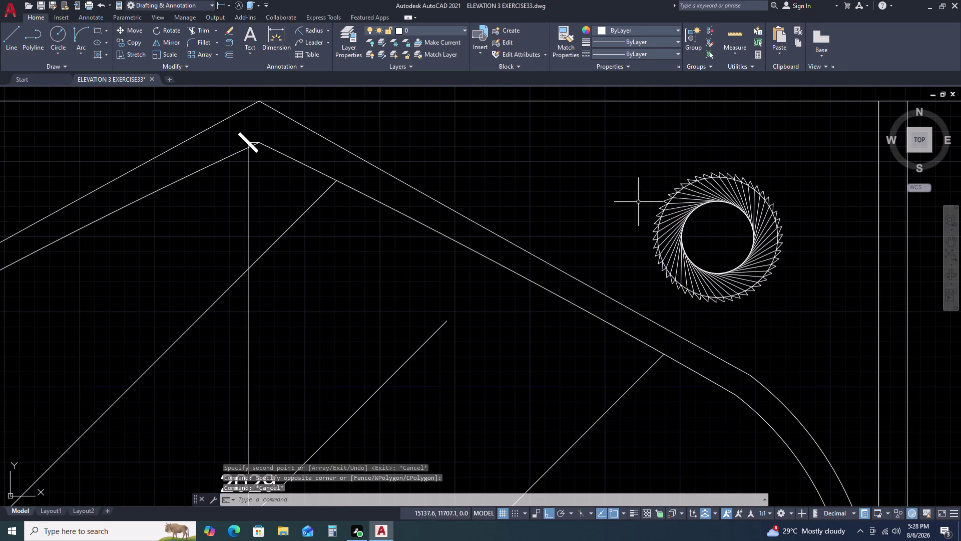
Move the right-hand serrated ring slightly to the right.
click(633, 163)
click(811, 313)
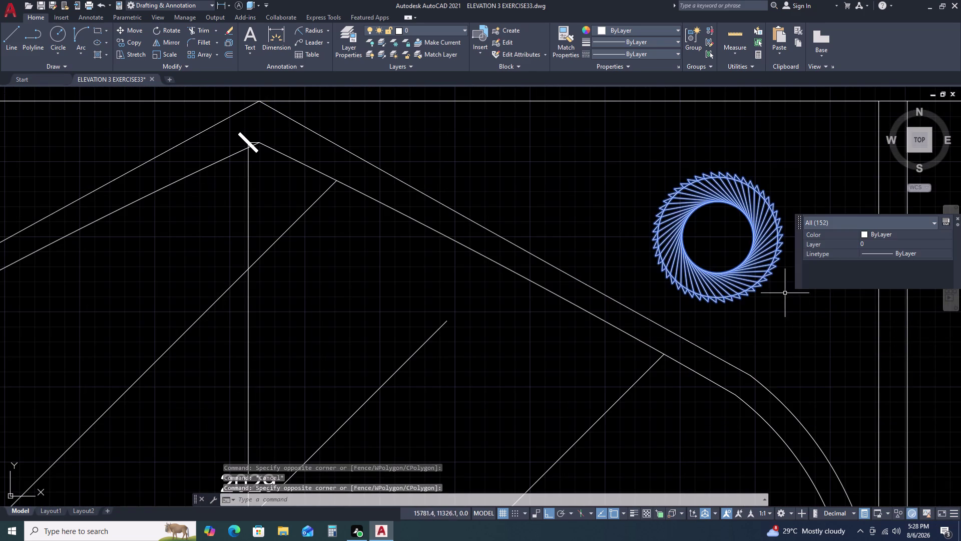
scroll(up, 3)
text(m)
key(space)
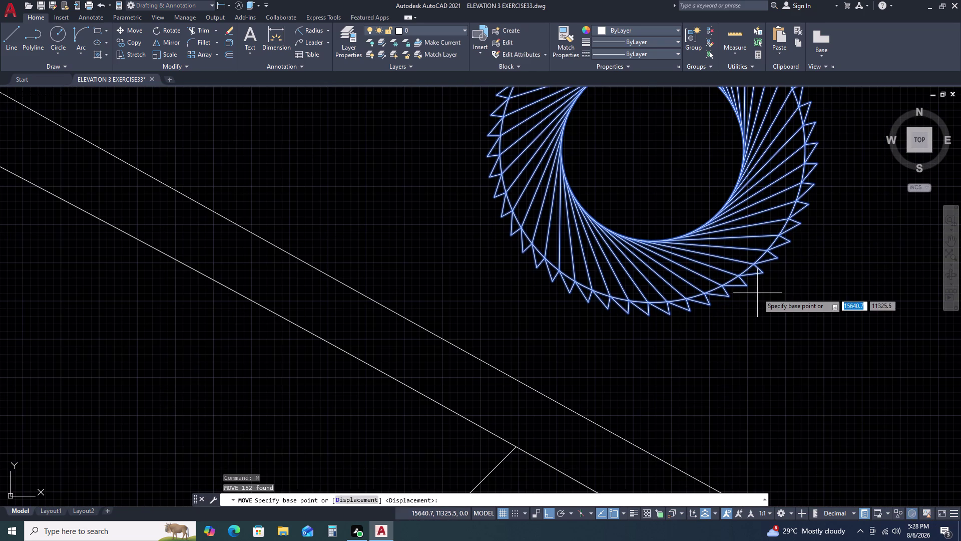
click(757, 293)
scroll(down, 3)
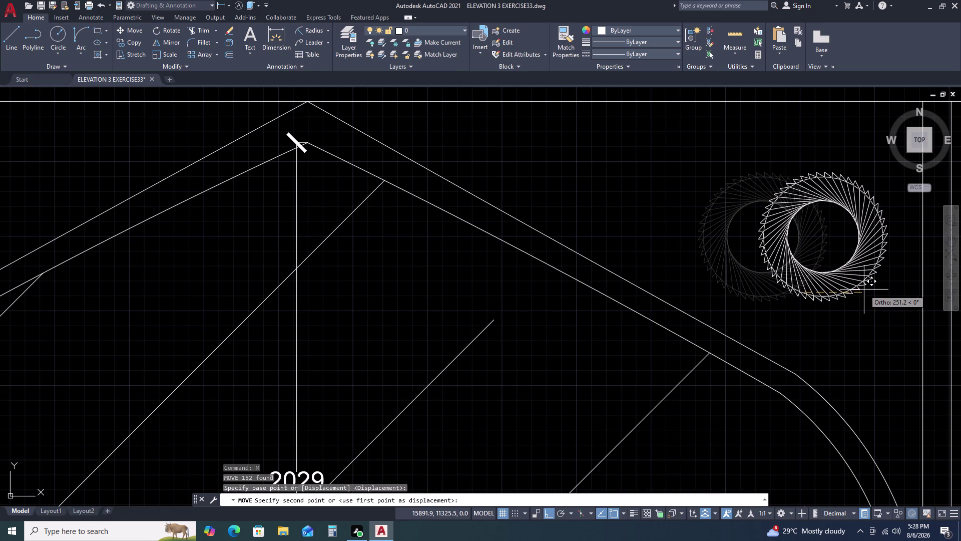
click(864, 289)
key(Escape)
scroll(down, 3)
scroll(up, 3)
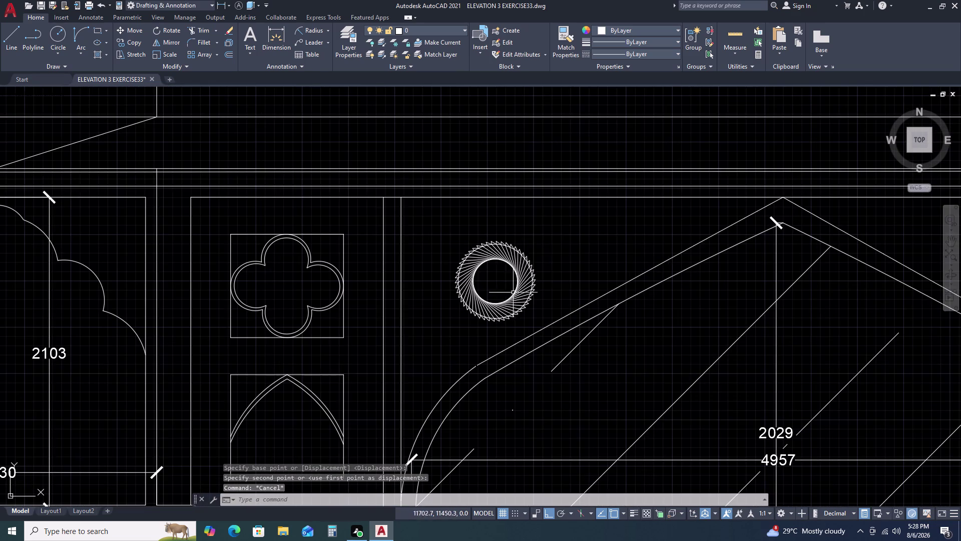
Move the circular rosette ornament a little left, then pan to view the whole elevation.
click(544, 239)
click(446, 325)
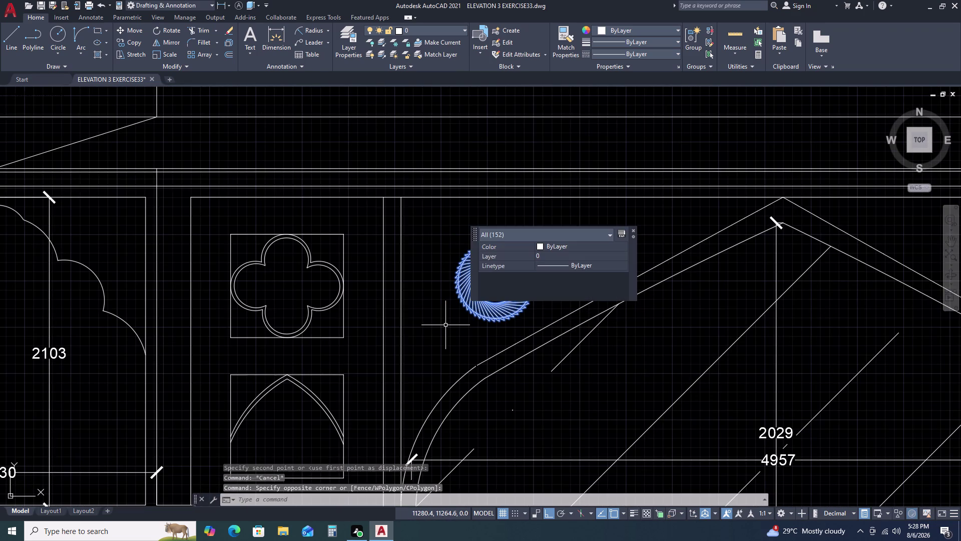
text(m)
key(space)
double_click(445, 325)
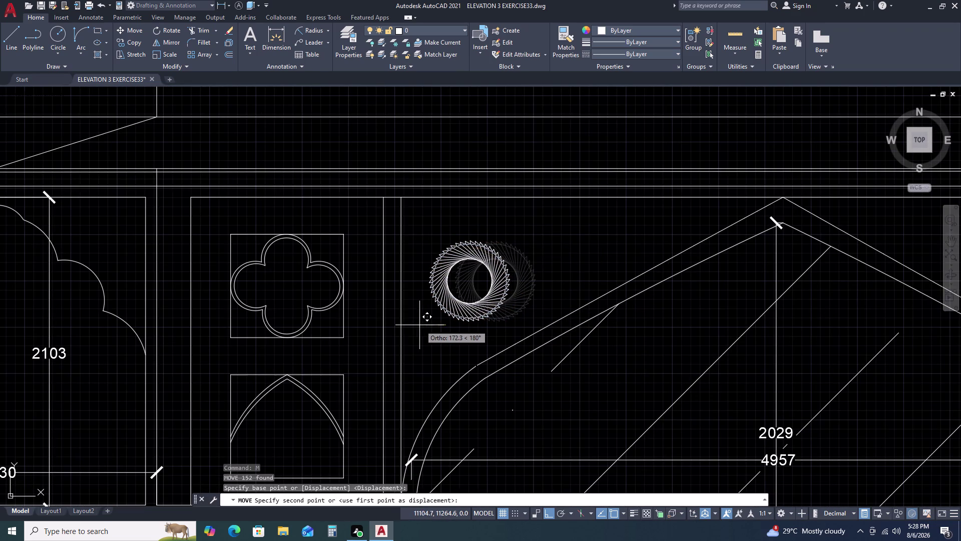
click(418, 325)
key(Escape)
scroll(down, 3)
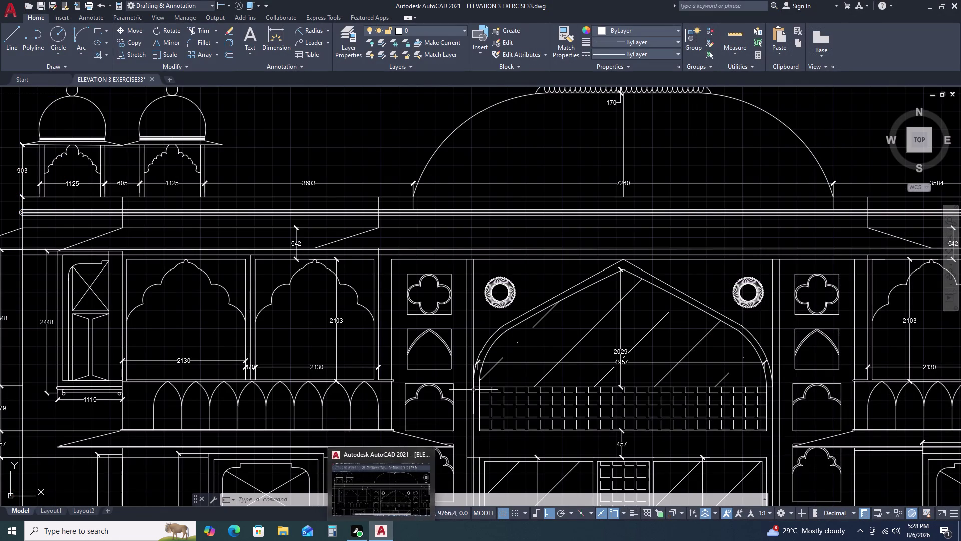
scroll(down, 3)
middle_drag(615, 379, 606, 327)
Dimension the central finial's height from base to tip, which comes out as 599.
middle_click(605, 327)
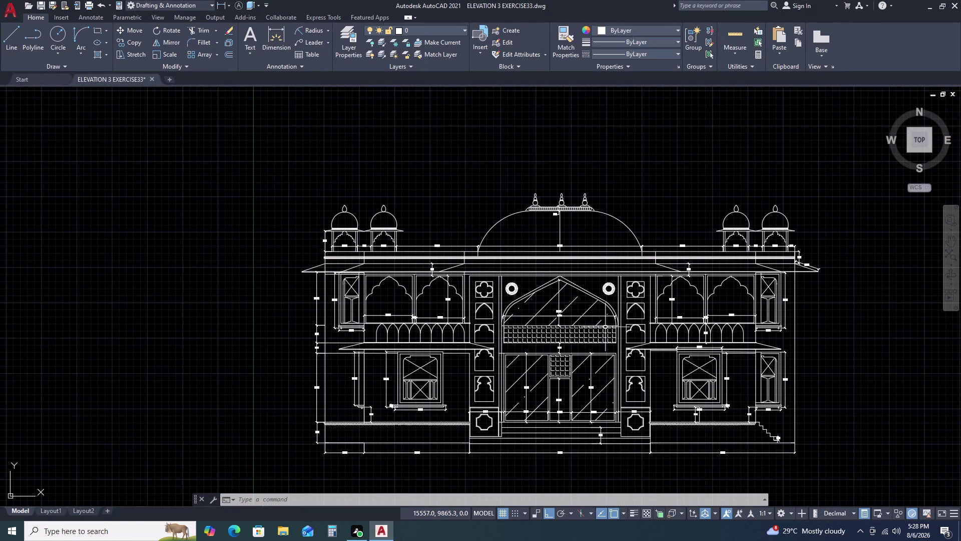
text(dli)
key(space)
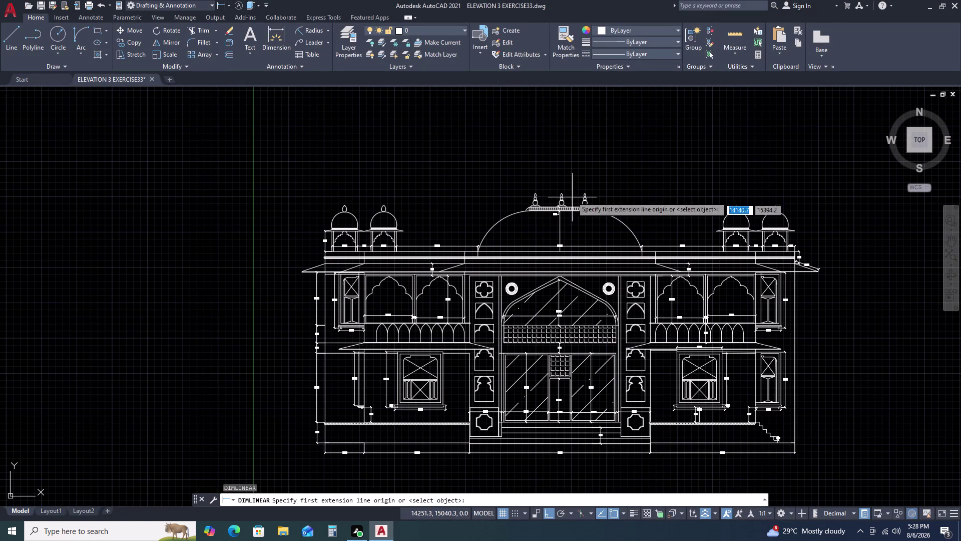
scroll(up, 3)
scroll(up, 3)
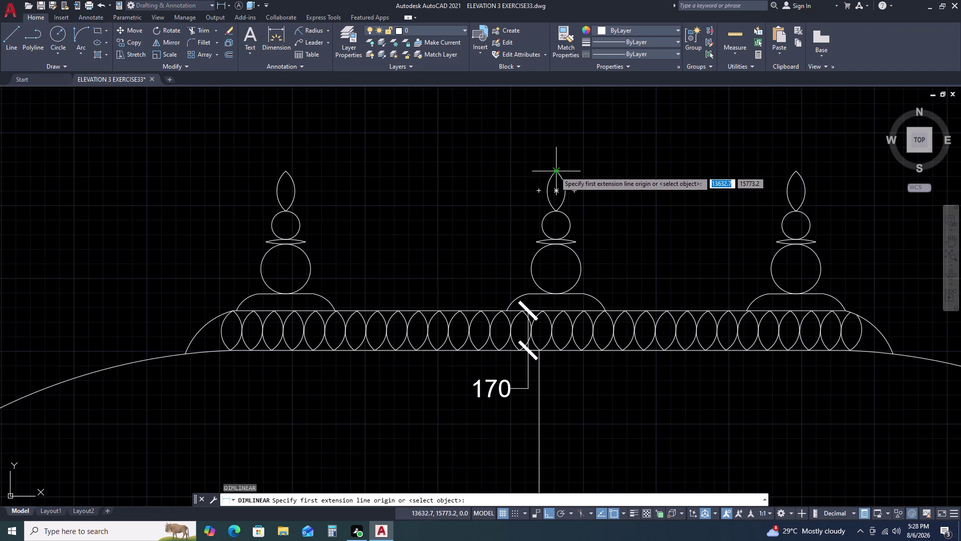
click(555, 170)
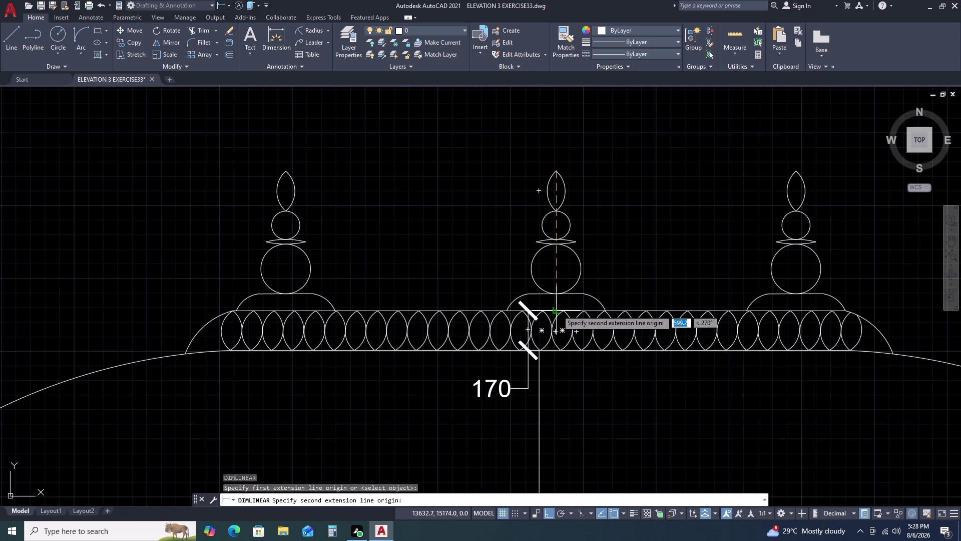
double_click(557, 310)
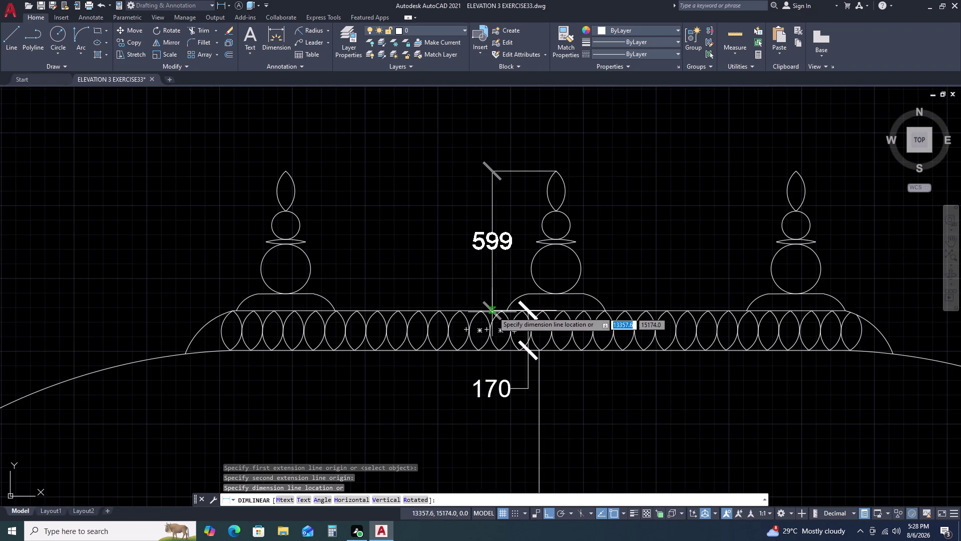
key(Escape)
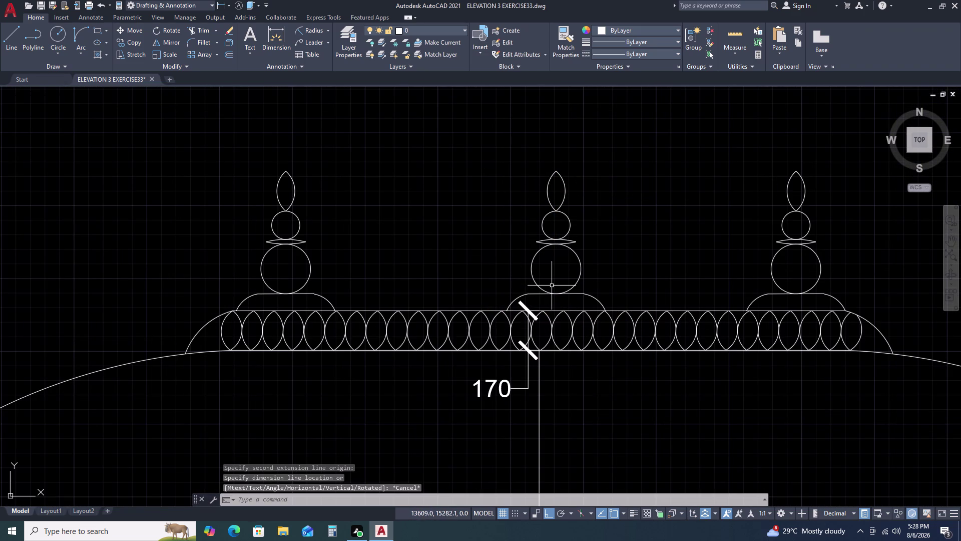
key(space)
click(557, 311)
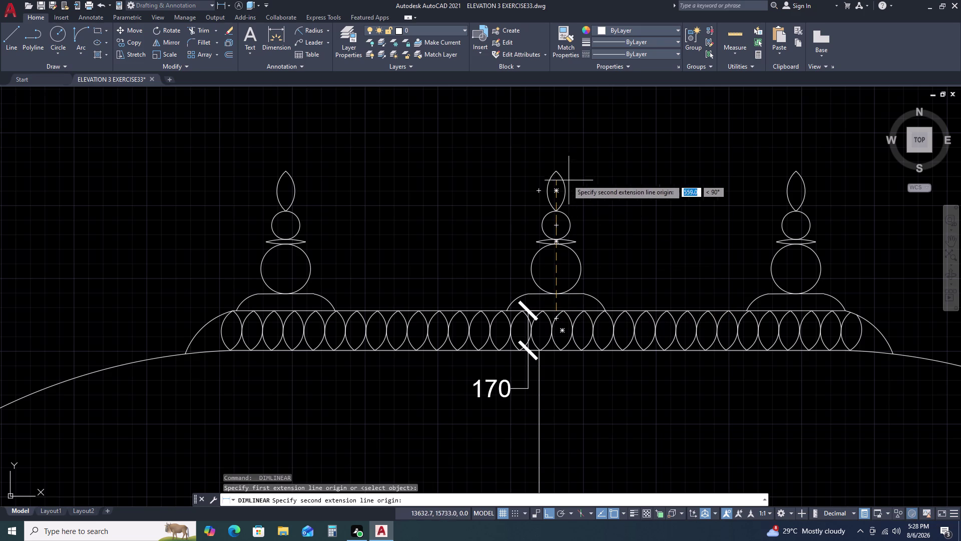
click(556, 170)
click(491, 191)
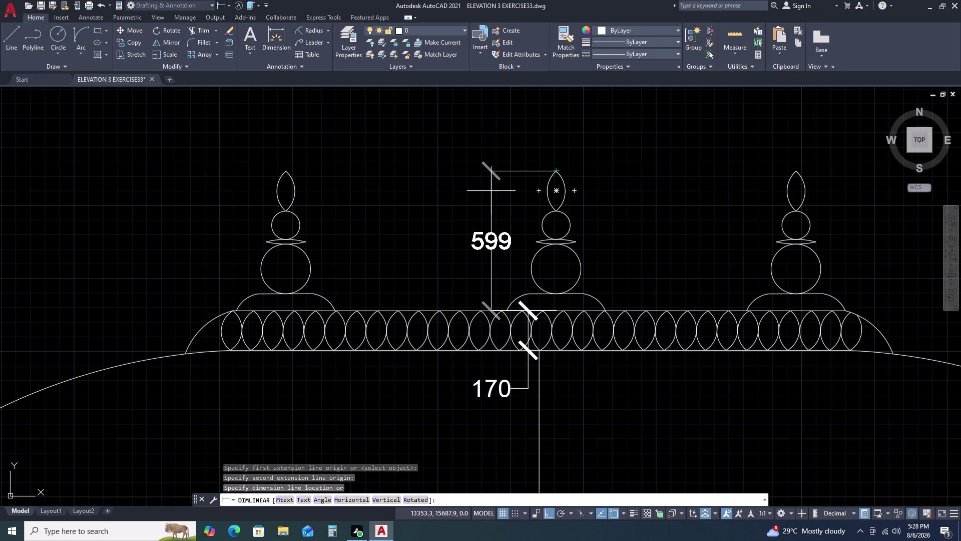
Erase the mistaken 599 finial dimension.
scroll(up, 3)
double_click(550, 164)
key(Escape)
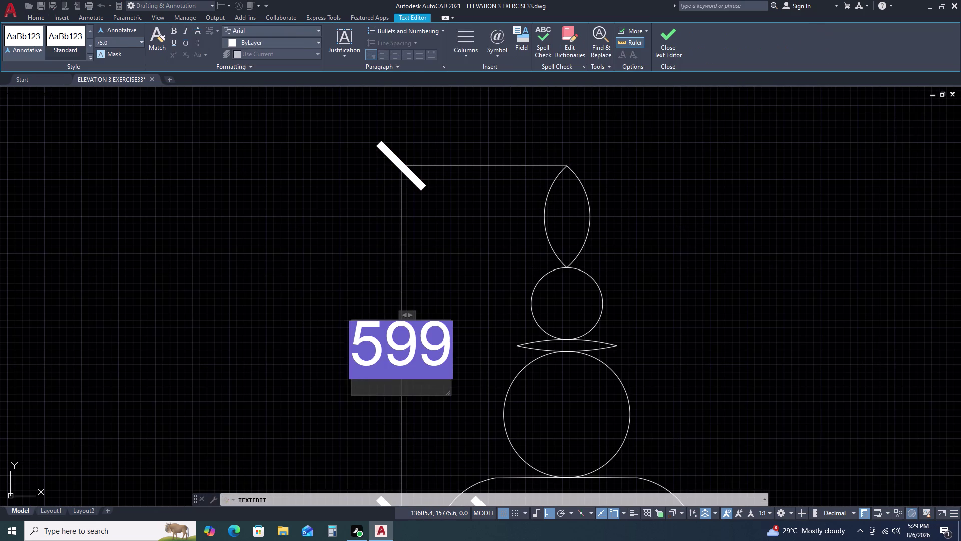
key(Escape)
scroll(down, 3)
click(529, 267)
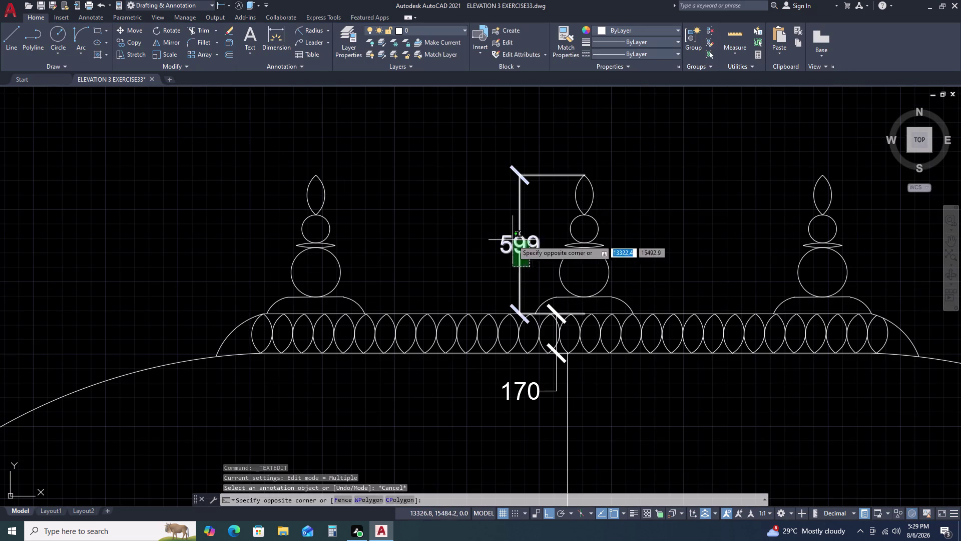
double_click(513, 239)
key(Delete)
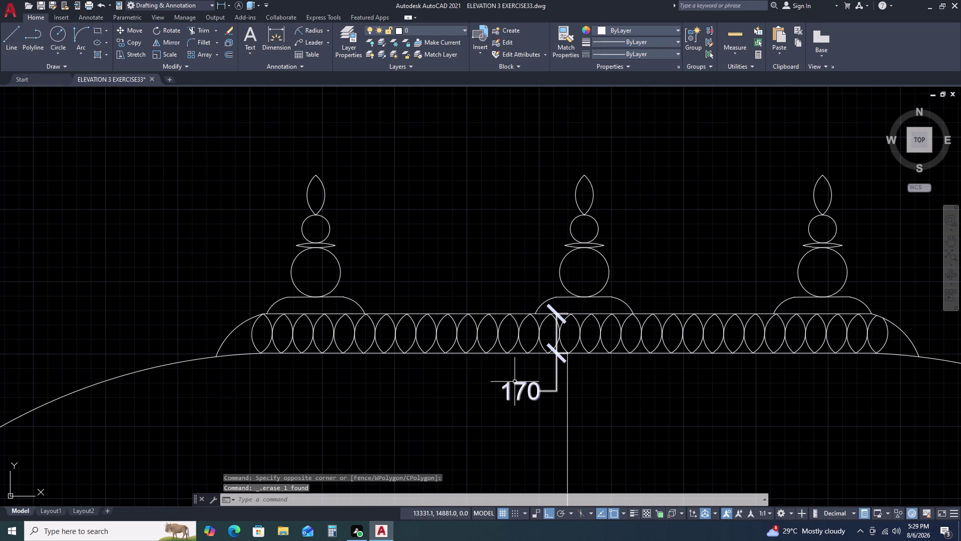
Add a vertical 600 dimension from the bead band top, placed beside the finial.
text(dli)
key(space)
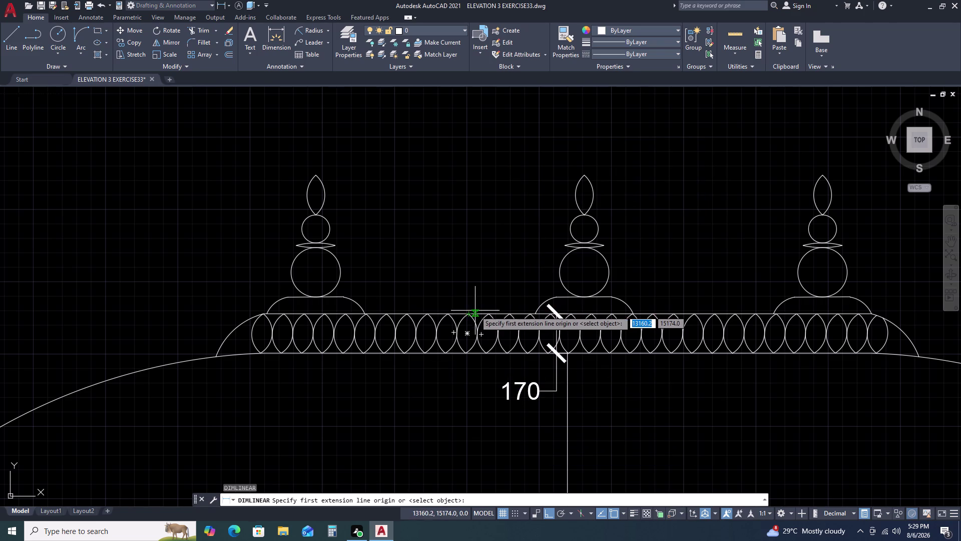
scroll(up, 3)
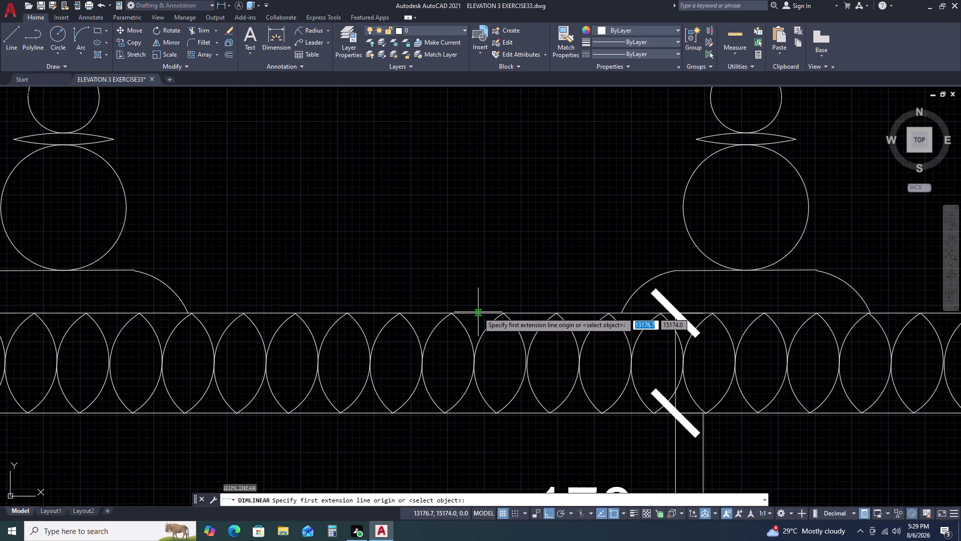
click(476, 313)
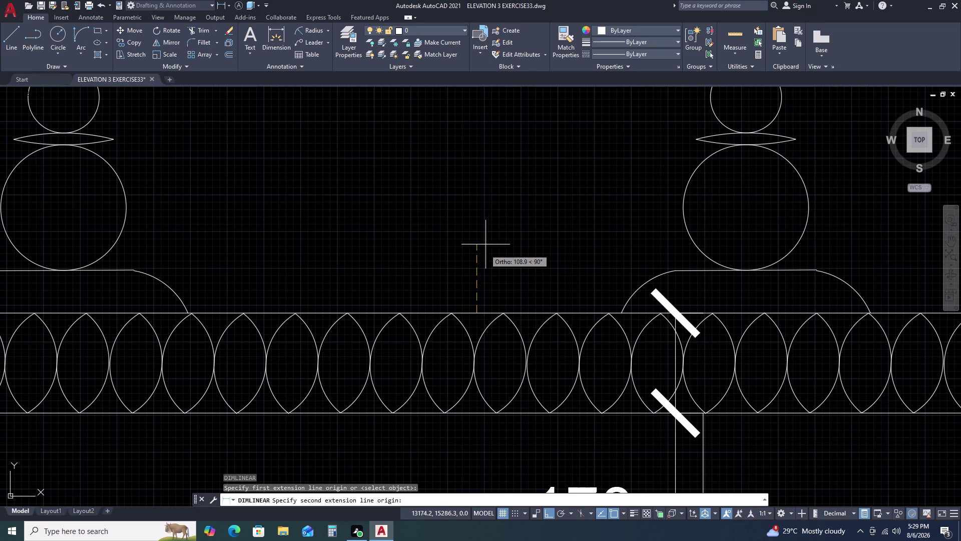
scroll(down, 3)
key(6)
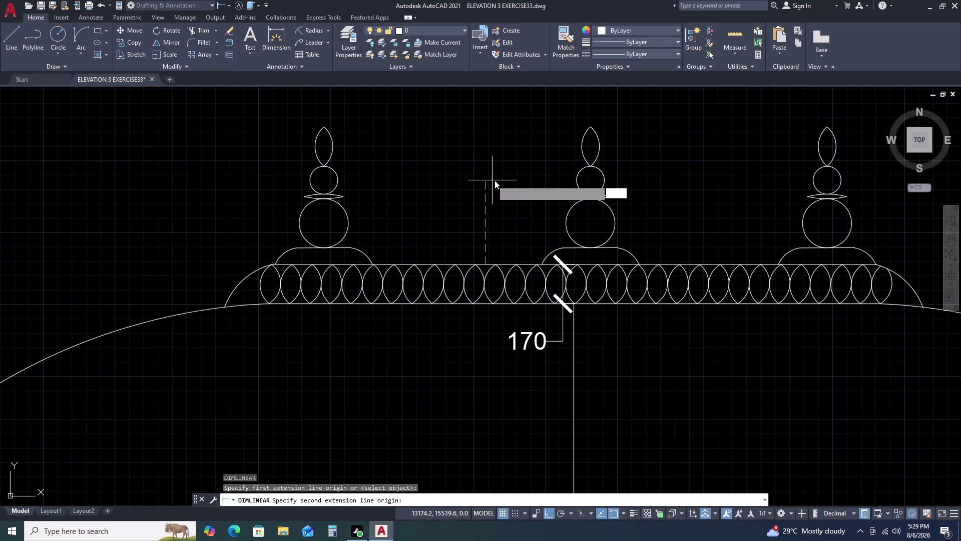
text(00)
key(space)
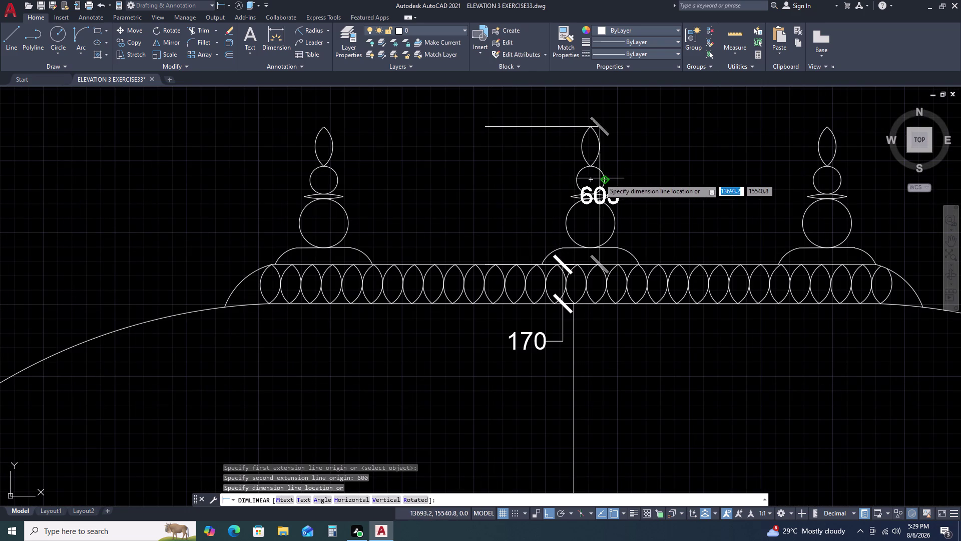
click(670, 178)
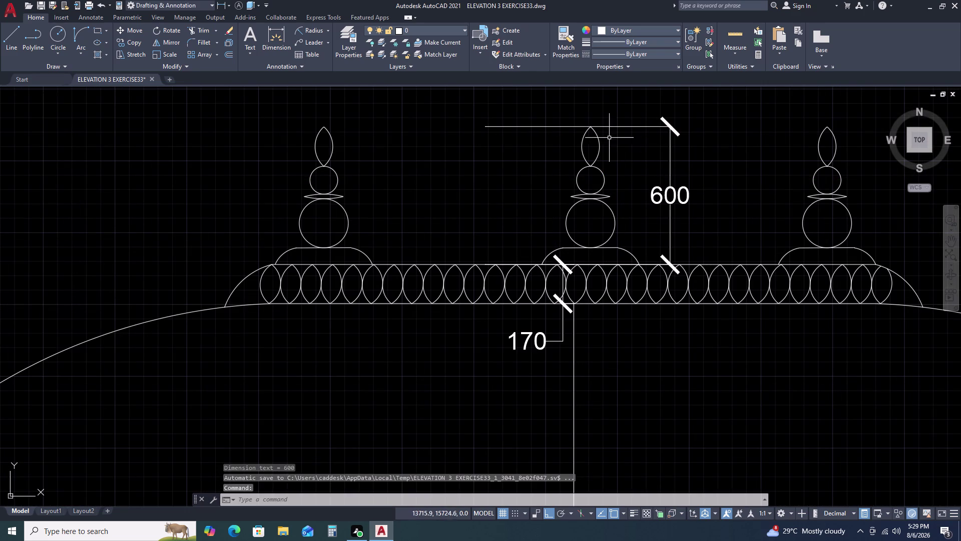
scroll(up, 3)
scroll(up, 3)
middle_click(570, 102)
middle_drag(569, 125, 567, 133)
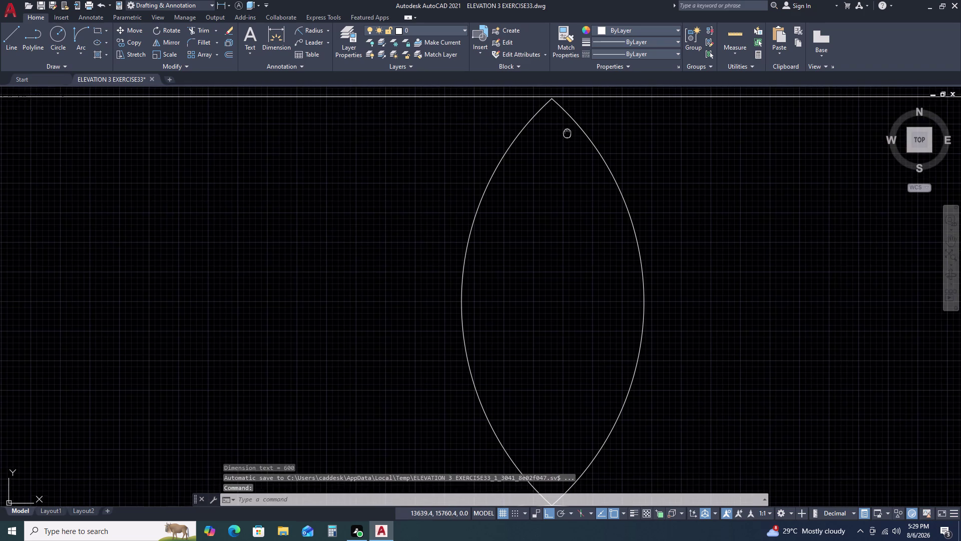
click(590, 118)
click(559, 125)
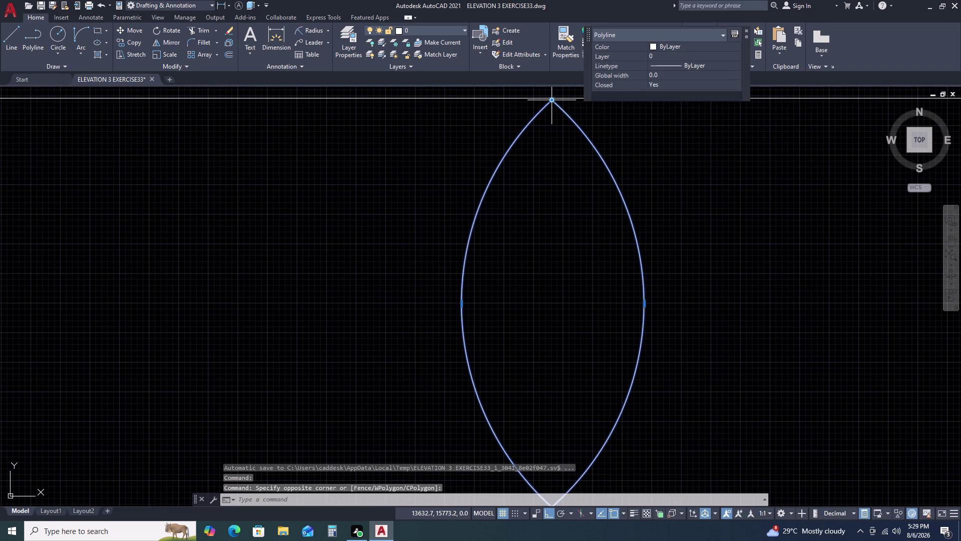
scroll(up, 3)
key(Escape)
middle_click(551, 110)
middle_drag(547, 127, 528, 189)
middle_drag(527, 204, 527, 209)
scroll(up, 3)
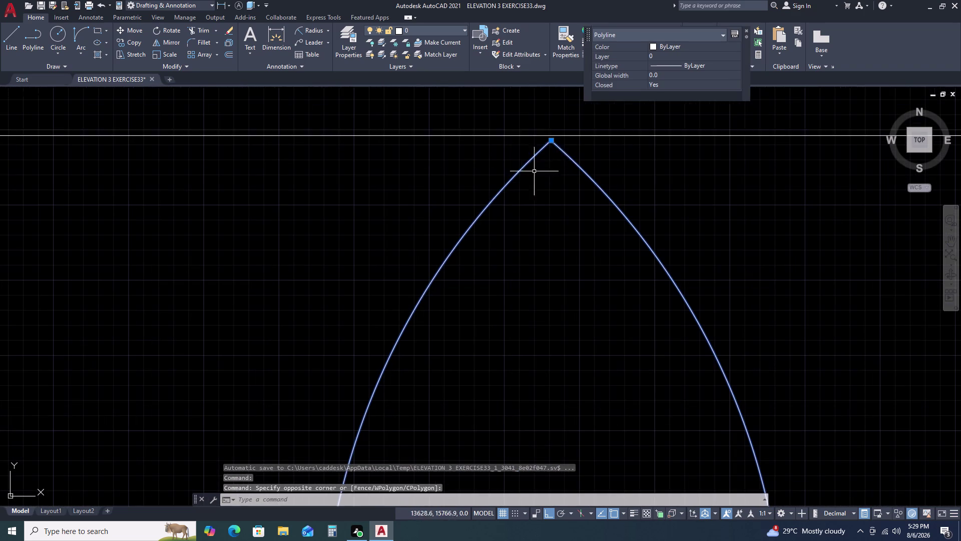
click(549, 141)
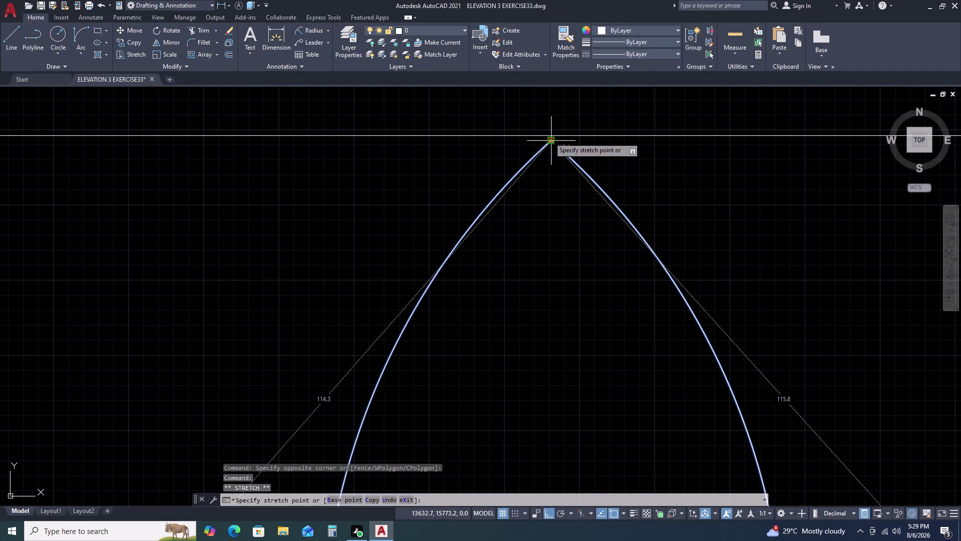
click(550, 134)
scroll(down, 3)
key(Escape)
scroll(down, 3)
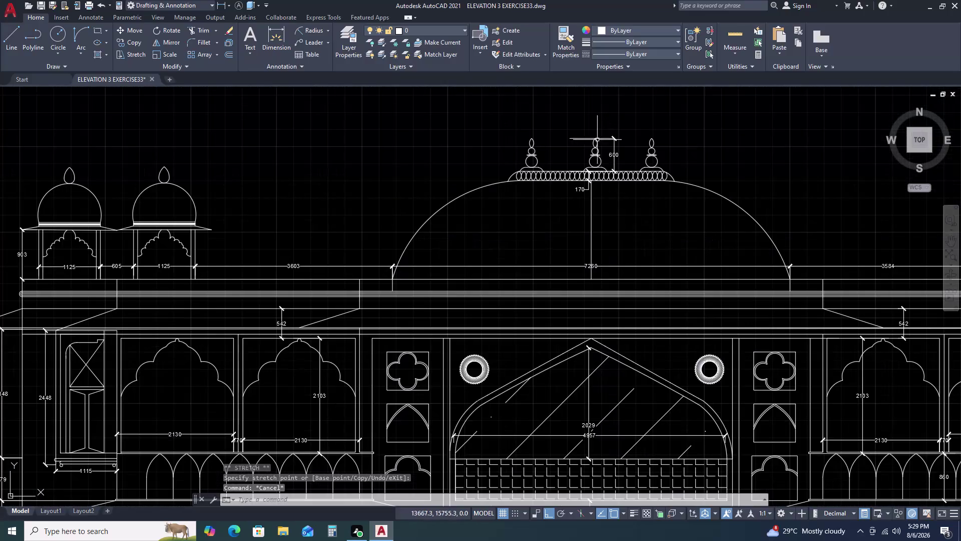
scroll(up, 3)
middle_drag(632, 163, 633, 183)
scroll(down, 3)
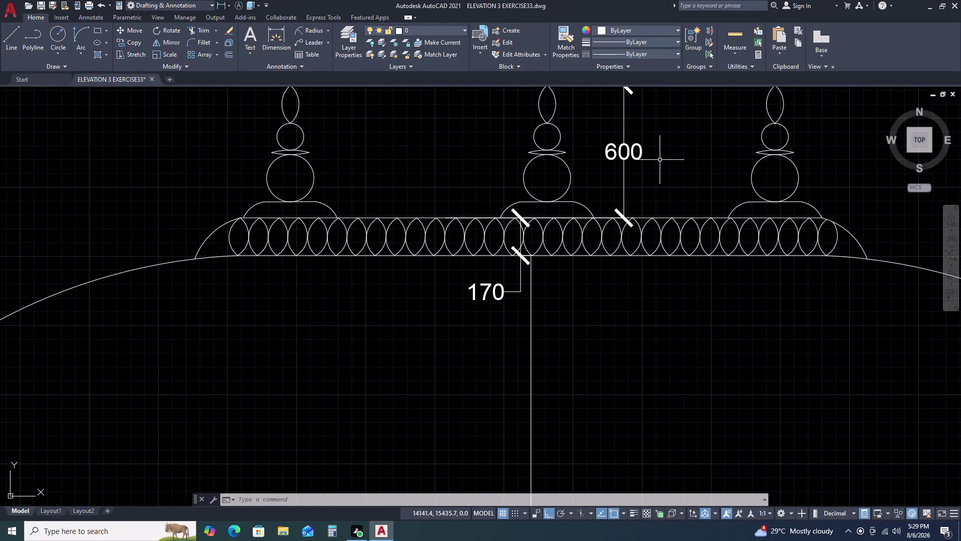
scroll(down, 3)
scroll(down, 3)
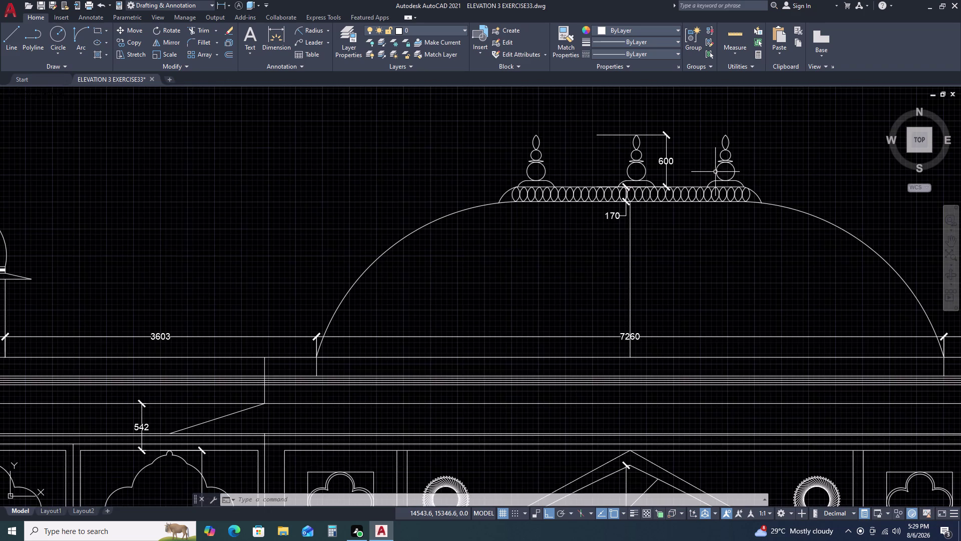
scroll(down, 3)
scroll(down, 3)
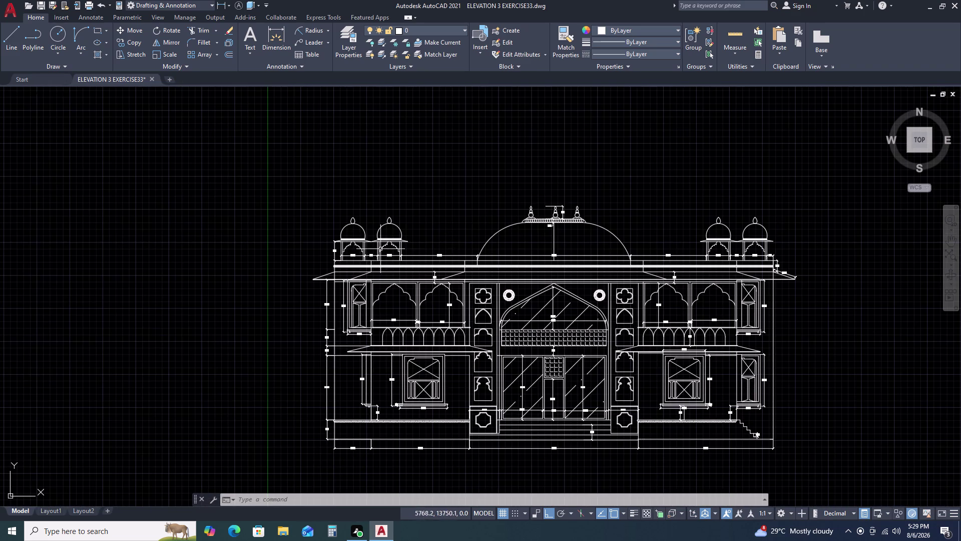
scroll(up, 3)
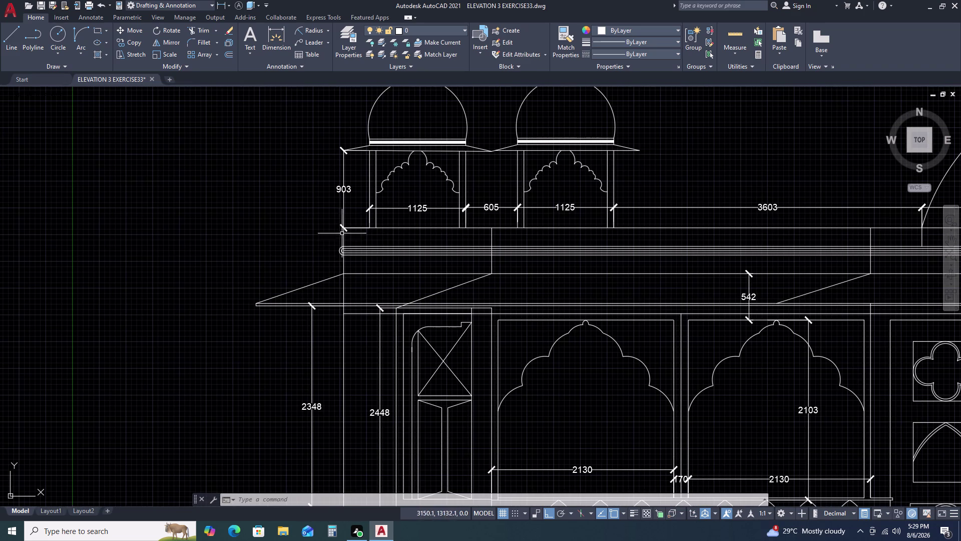
click(346, 218)
click(333, 215)
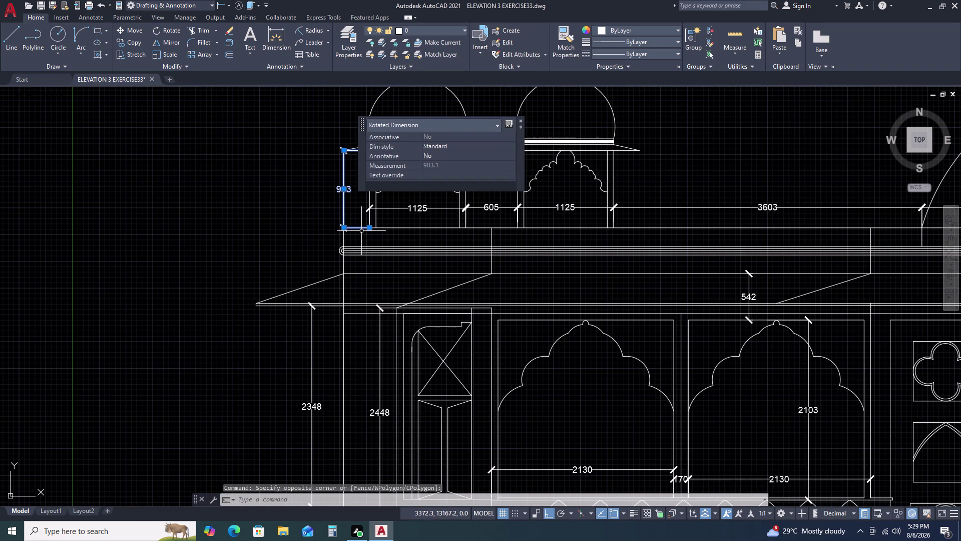
click(344, 225)
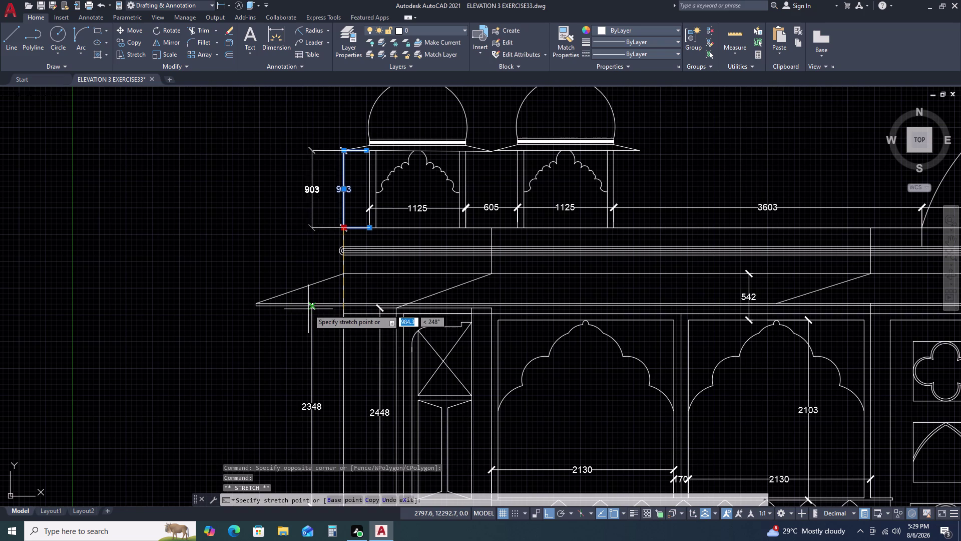
click(311, 225)
key(Escape)
key(Escape)
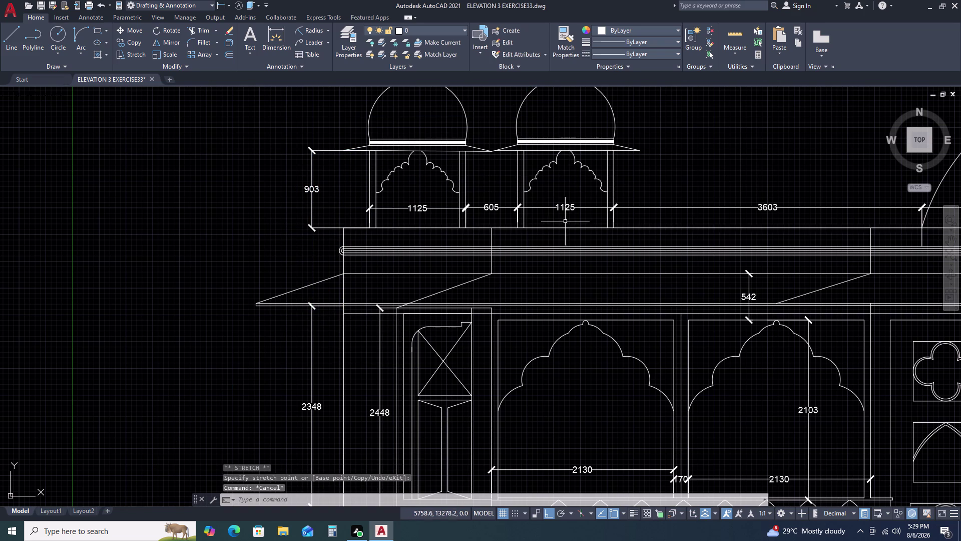
scroll(down, 3)
middle_drag(724, 225, 629, 213)
middle_drag(560, 209, 494, 209)
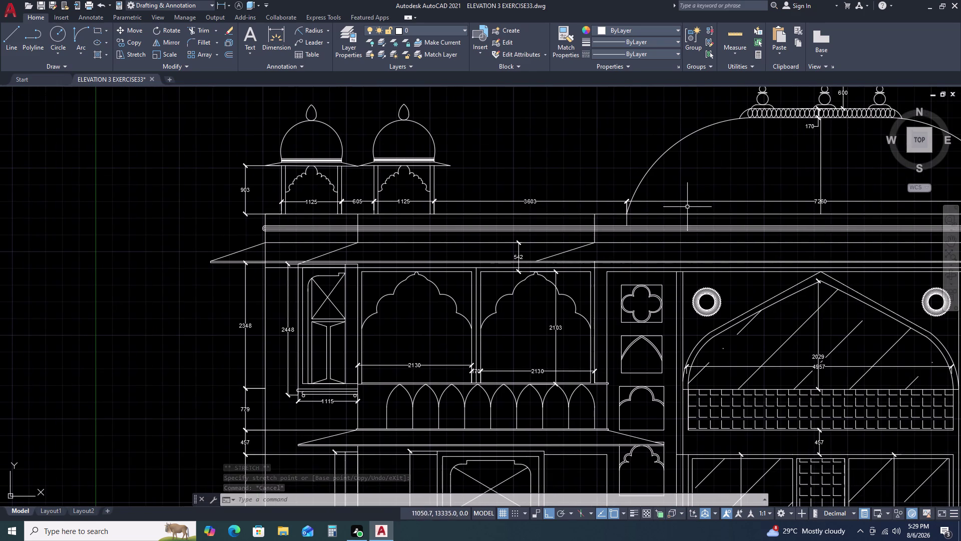
scroll(down, 3)
middle_drag(776, 266, 579, 249)
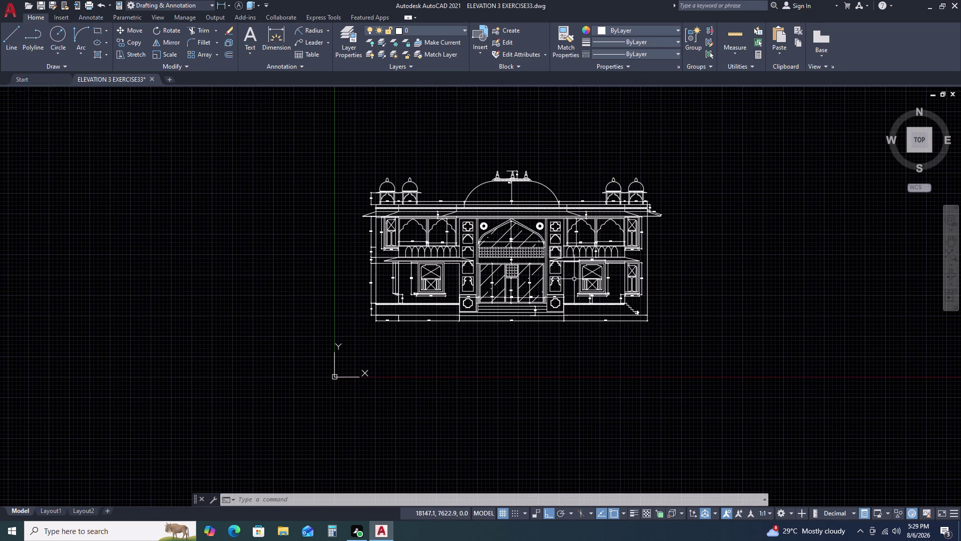
scroll(up, 3)
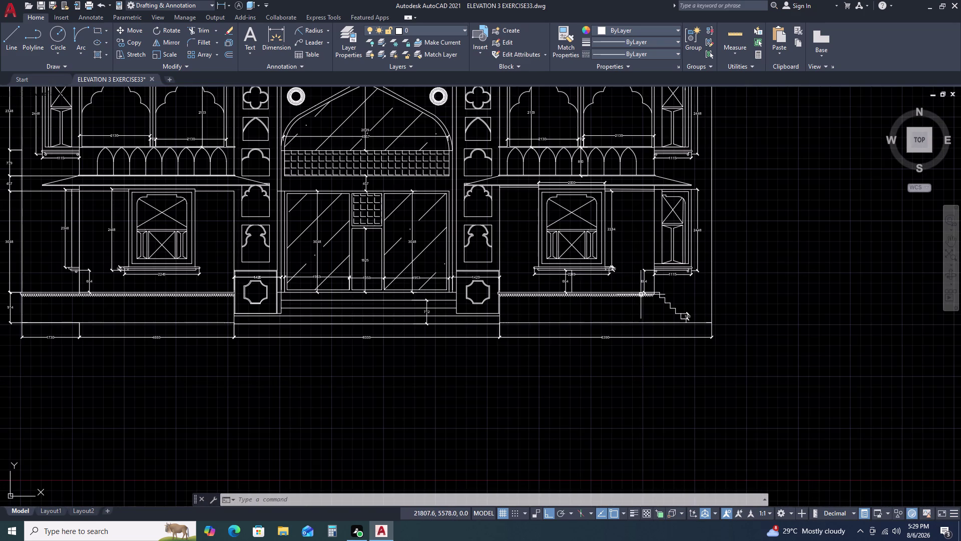
Quick-save the elevation DWG, then zoom around to review the 2130, 170 and 860 dimensions.
key(ctrl+s)
key(ctrl+s)
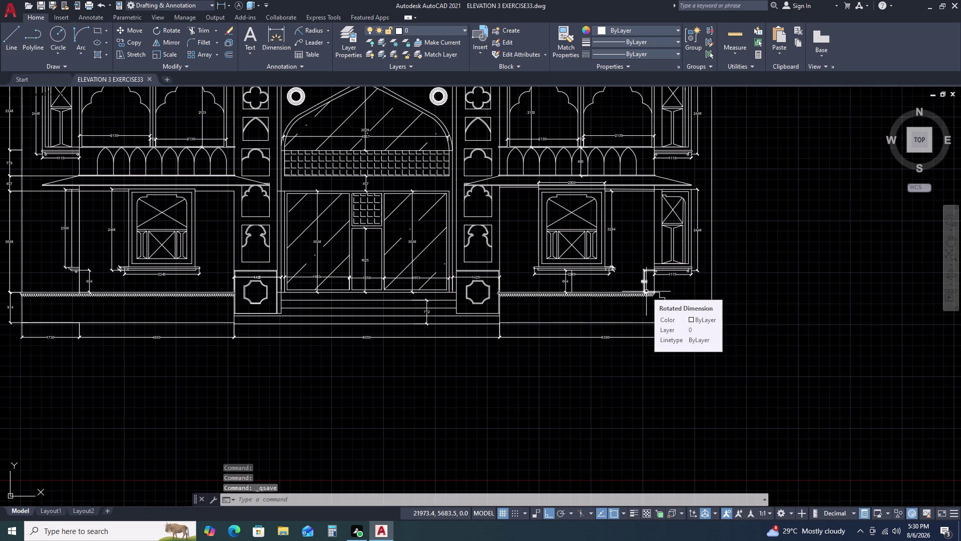
scroll(down, 3)
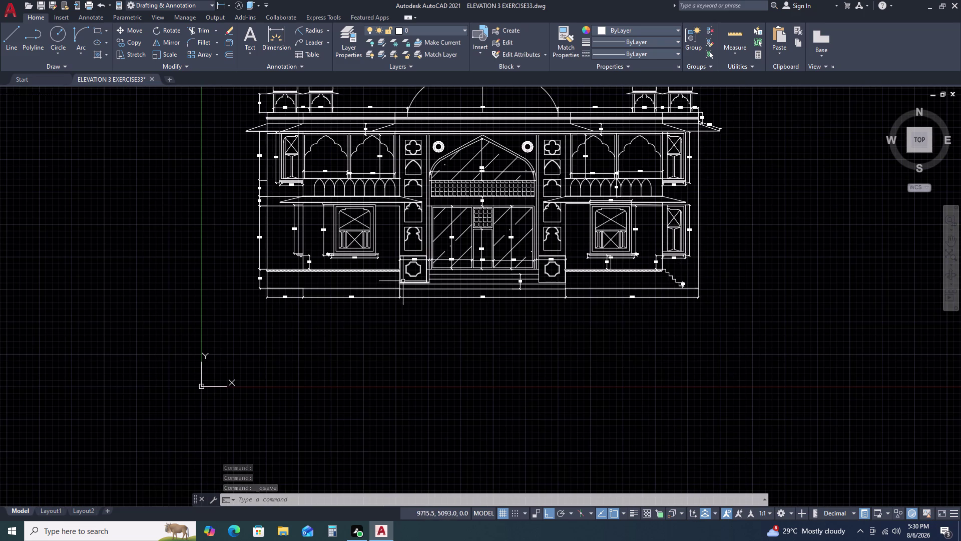
scroll(up, 3)
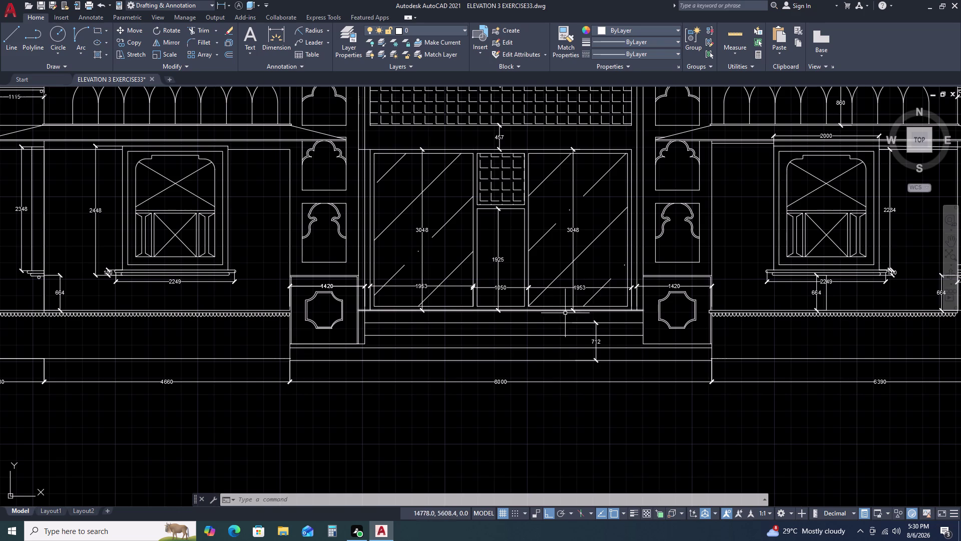
scroll(up, 3)
scroll(down, 3)
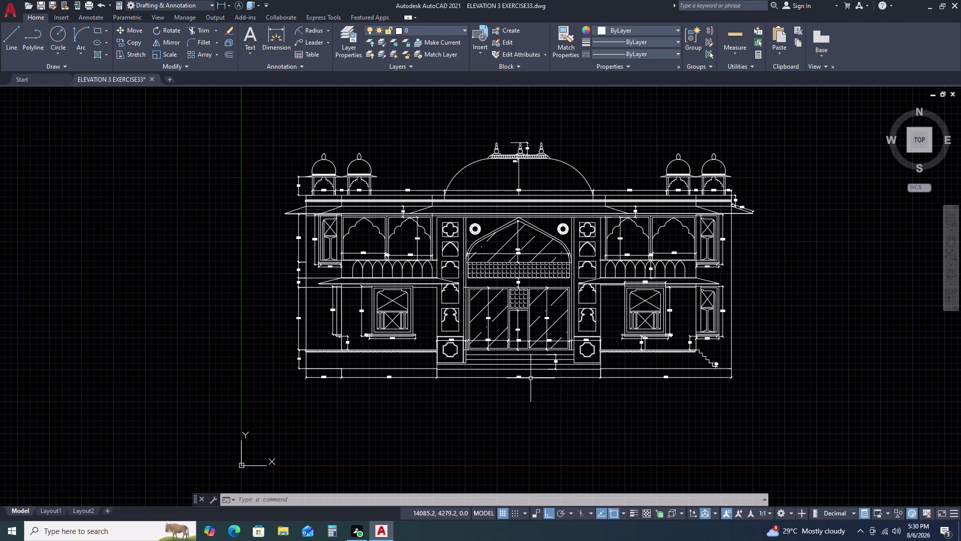
scroll(up, 3)
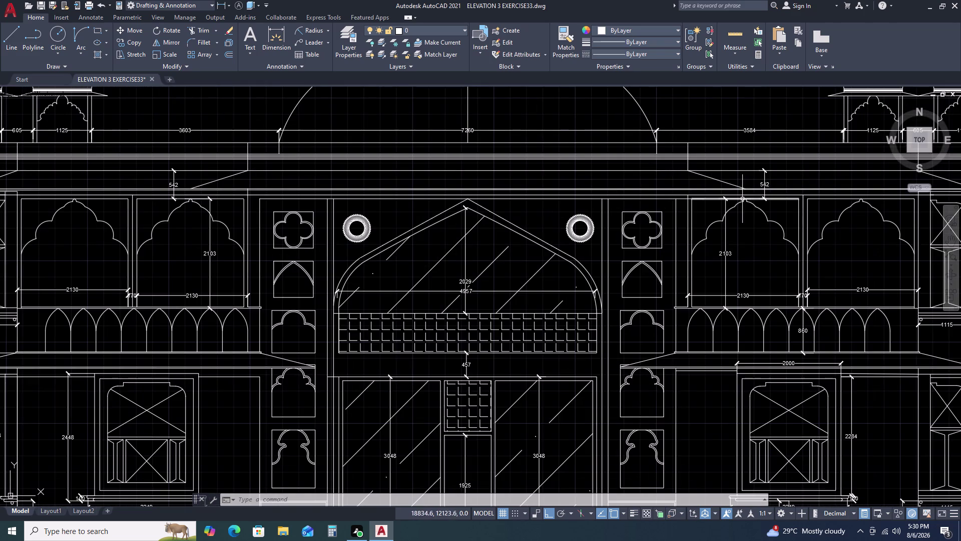
scroll(down, 3)
scroll(up, 3)
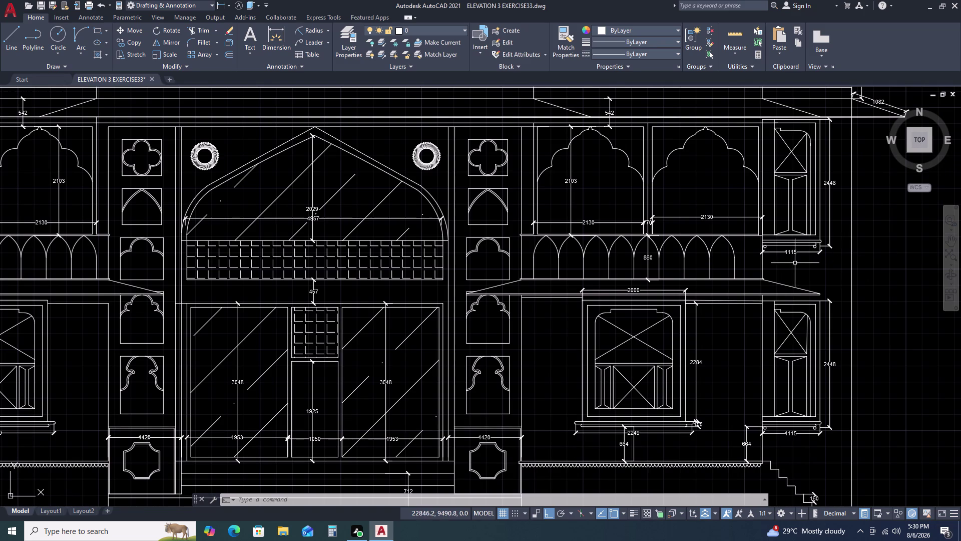
scroll(up, 3)
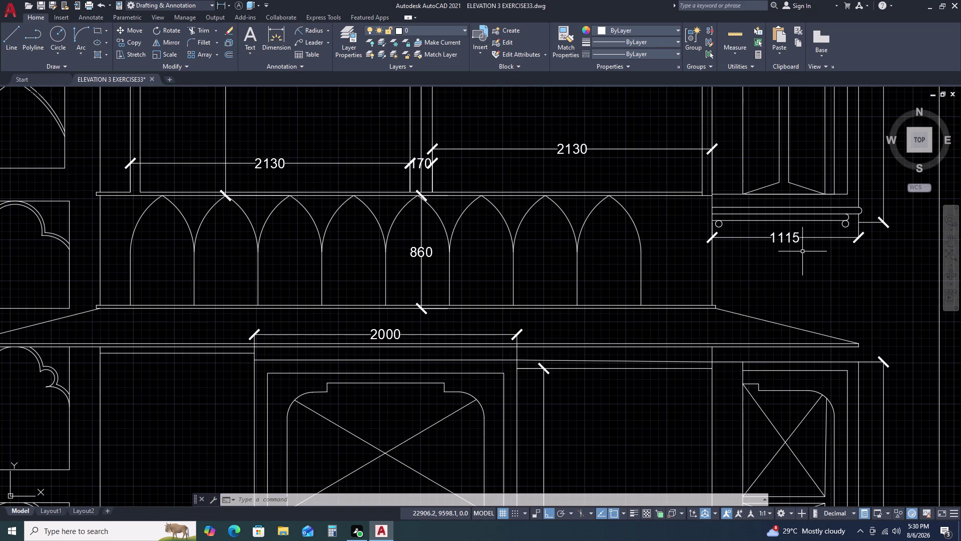
scroll(down, 3)
scroll(up, 3)
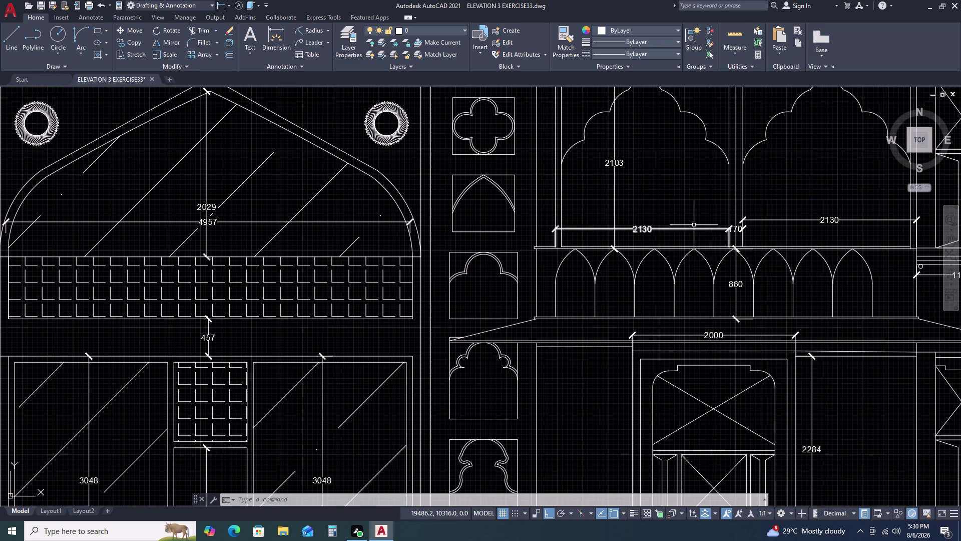
Raise the 170 dimension line above the upper arcade to a higher level.
click(694, 225)
click(680, 232)
scroll(up, 3)
middle_drag(767, 227, 709, 235)
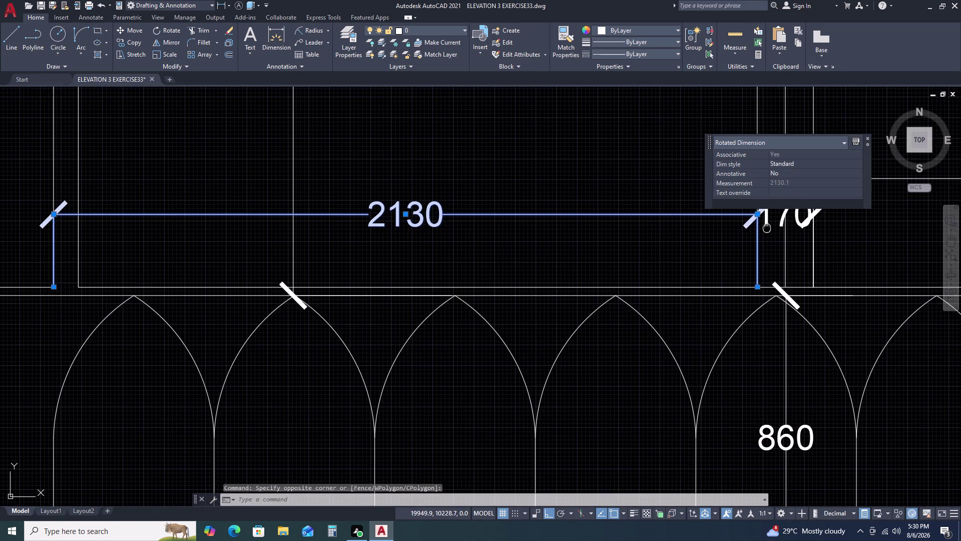
middle_drag(709, 235, 637, 235)
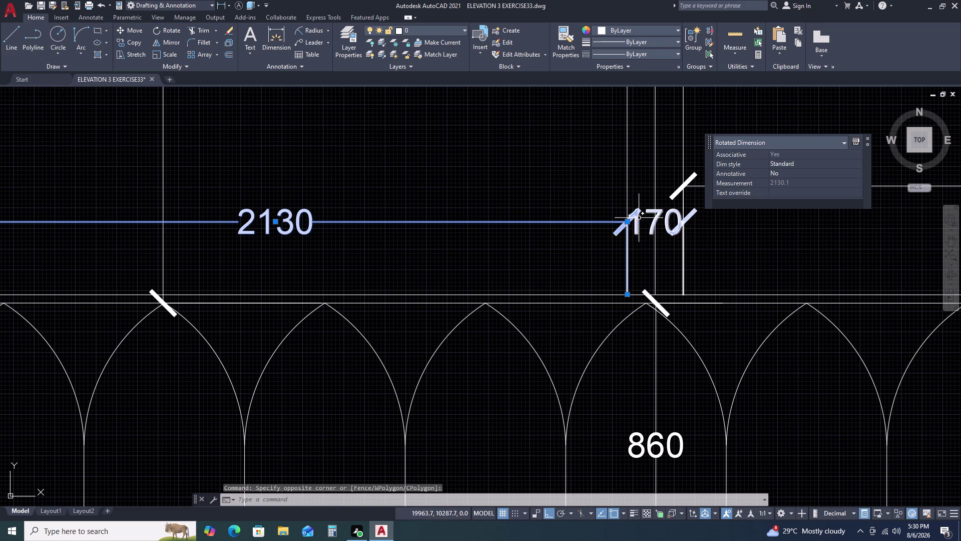
key(Escape)
click(673, 221)
click(671, 234)
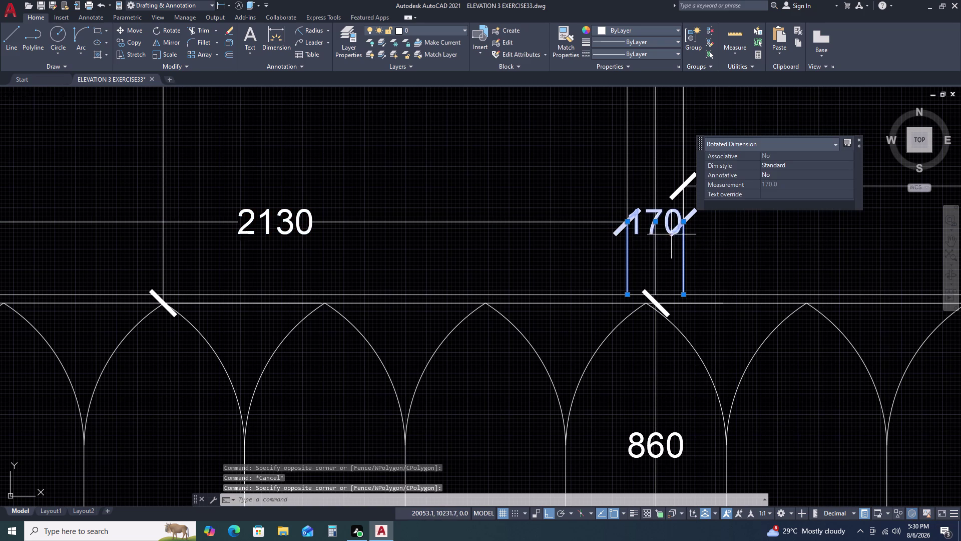
click(683, 220)
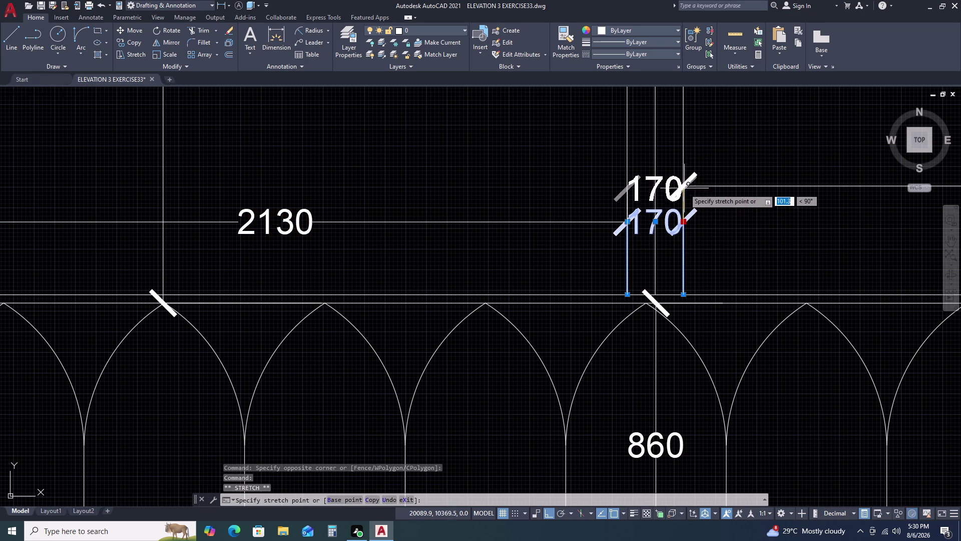
click(685, 184)
key(Escape)
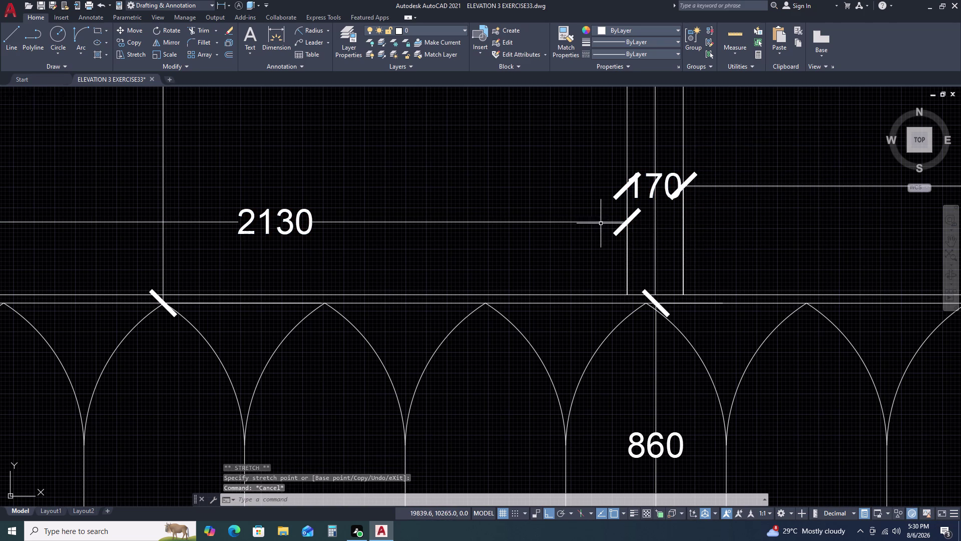
Raise the neighbouring 2130 dimension to the 170's level.
click(599, 221)
double_click(626, 222)
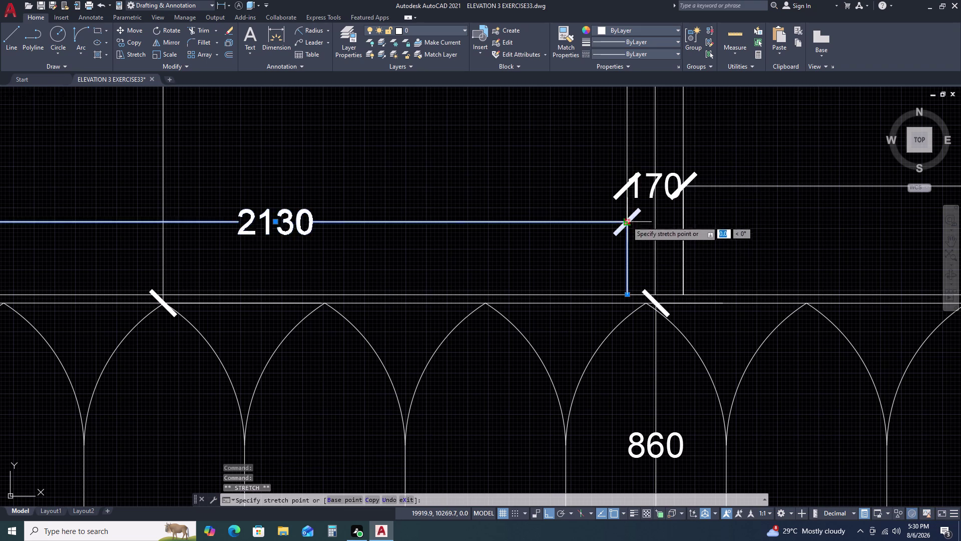
click(632, 188)
key(Escape)
On the other wing's arcade, raise the left 2130 dimension line.
scroll(down, 3)
scroll(down, 3)
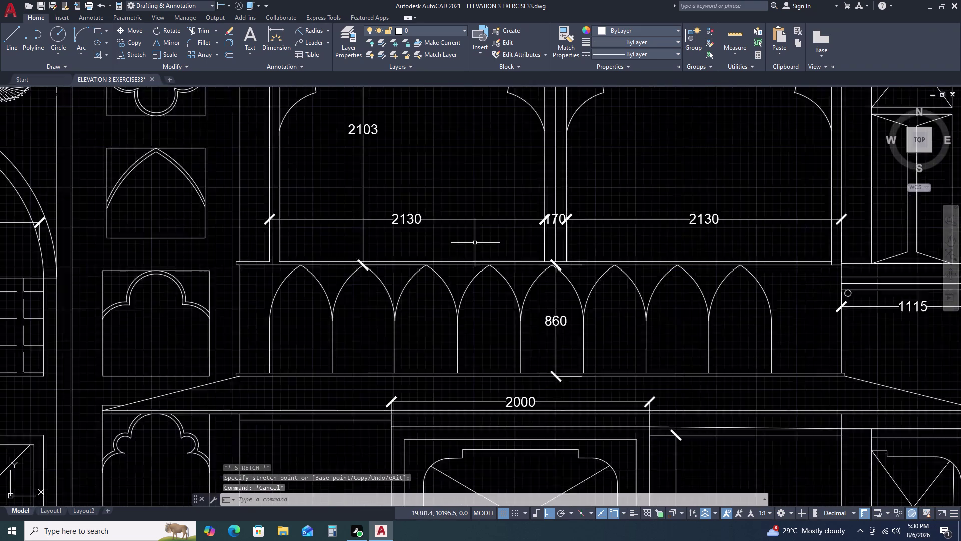
middle_drag(295, 204, 392, 196)
middle_click(543, 196)
scroll(down, 3)
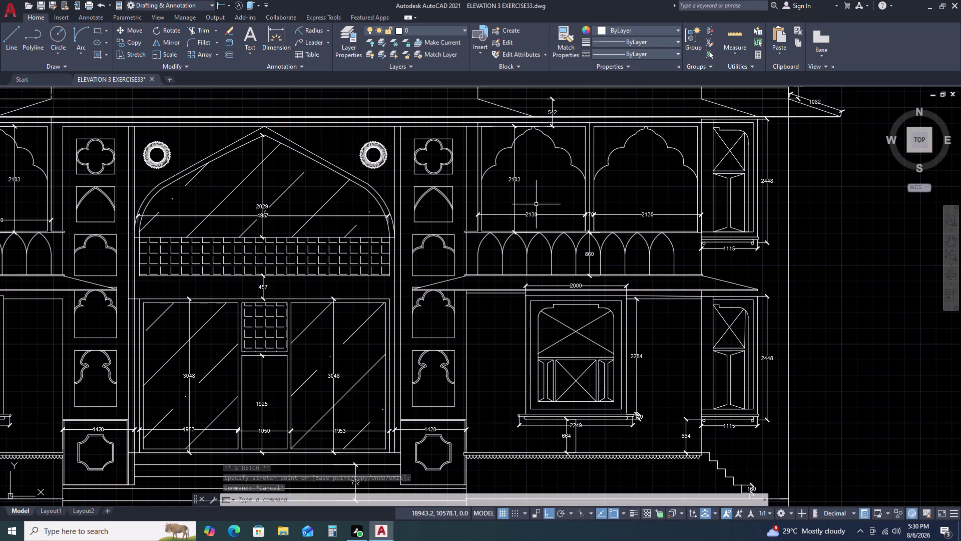
middle_click(454, 210)
middle_drag(382, 212, 532, 199)
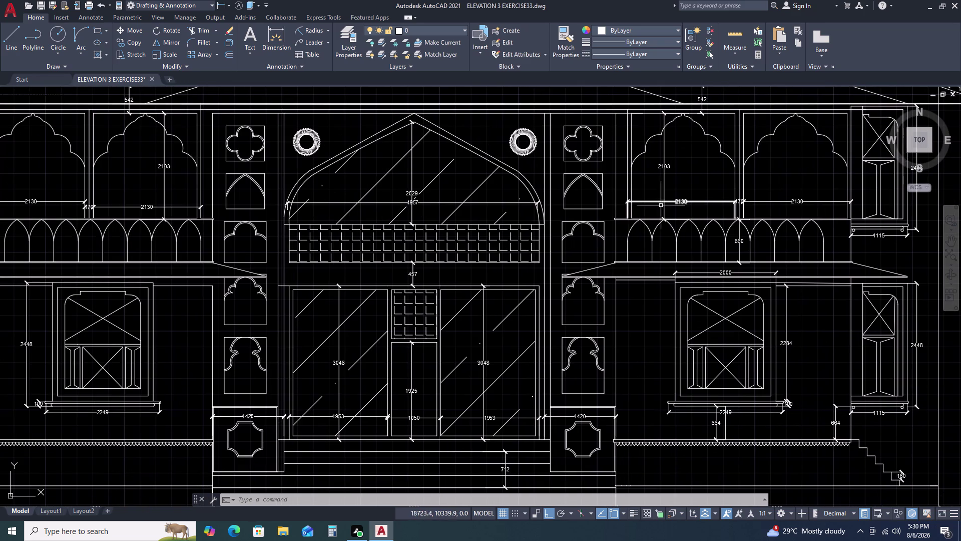
middle_drag(198, 207, 231, 208)
middle_drag(241, 206, 263, 206)
middle_drag(298, 206, 390, 202)
scroll(up, 3)
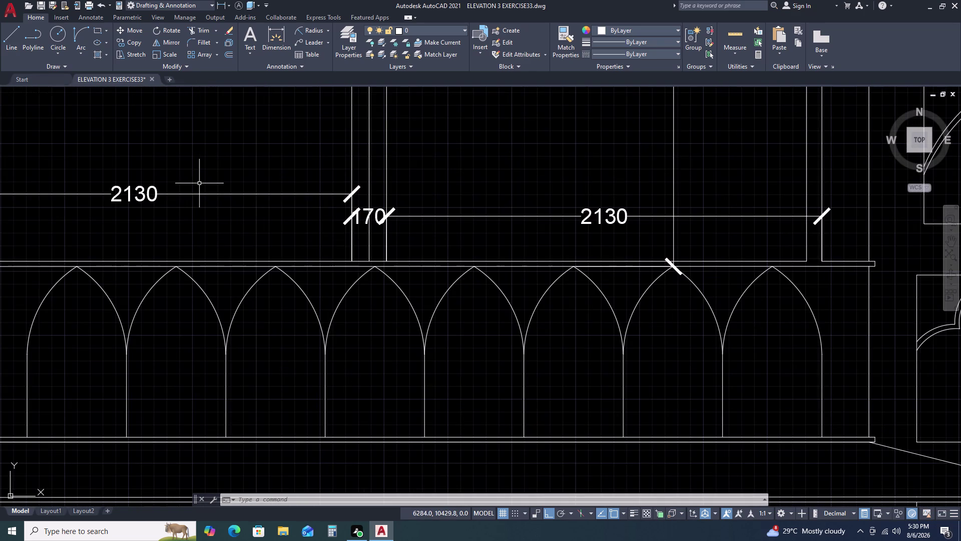
click(199, 183)
click(187, 201)
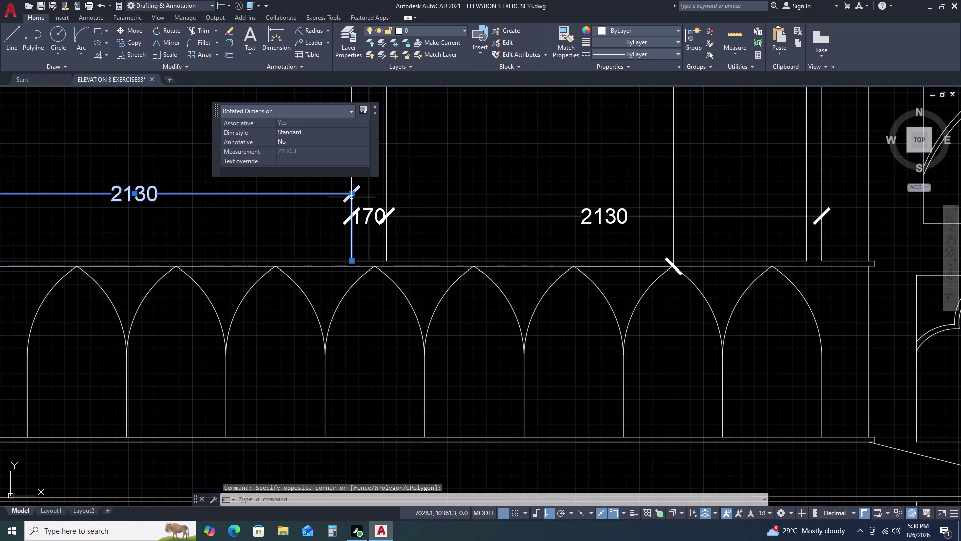
click(351, 197)
click(351, 194)
click(349, 182)
key(Escape)
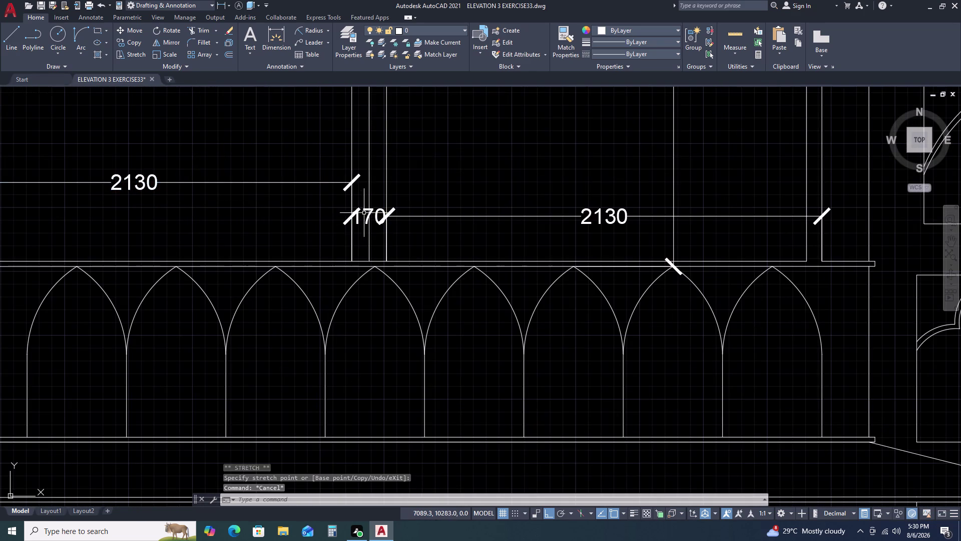
Raise that wing's 170 dimension to the left 2130's level.
click(364, 212)
click(355, 220)
click(353, 215)
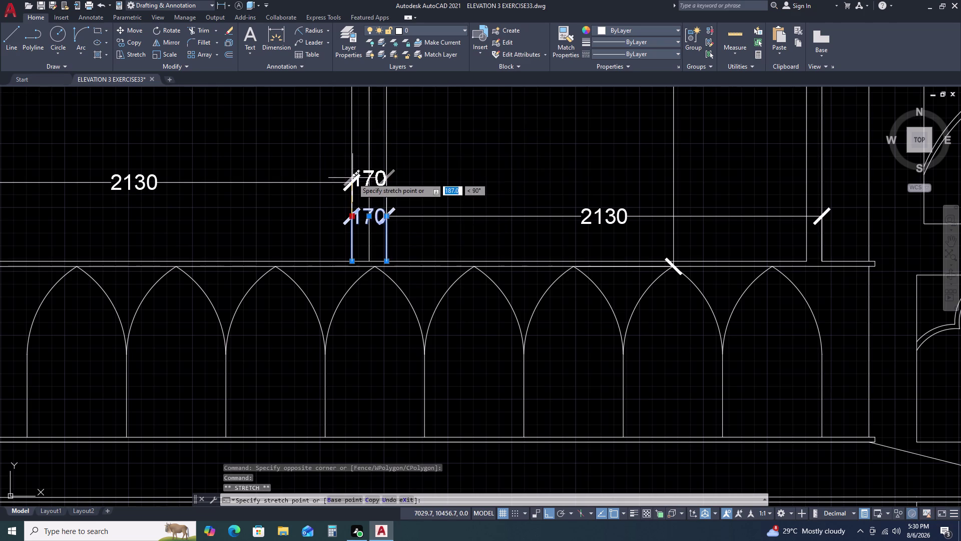
click(350, 185)
key(Escape)
key(Escape)
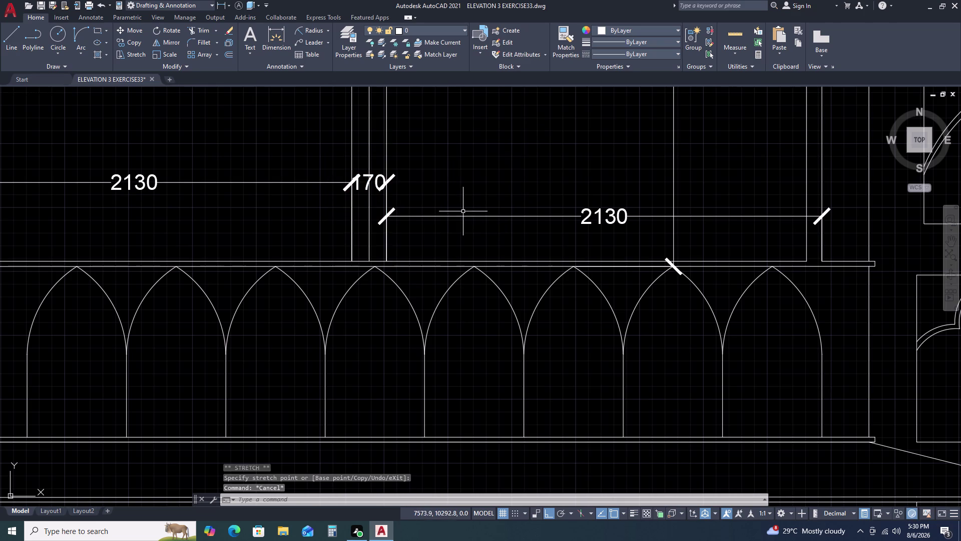
Raise the right 2130 dimension into the same row as the 170.
click(462, 212)
click(433, 229)
click(388, 215)
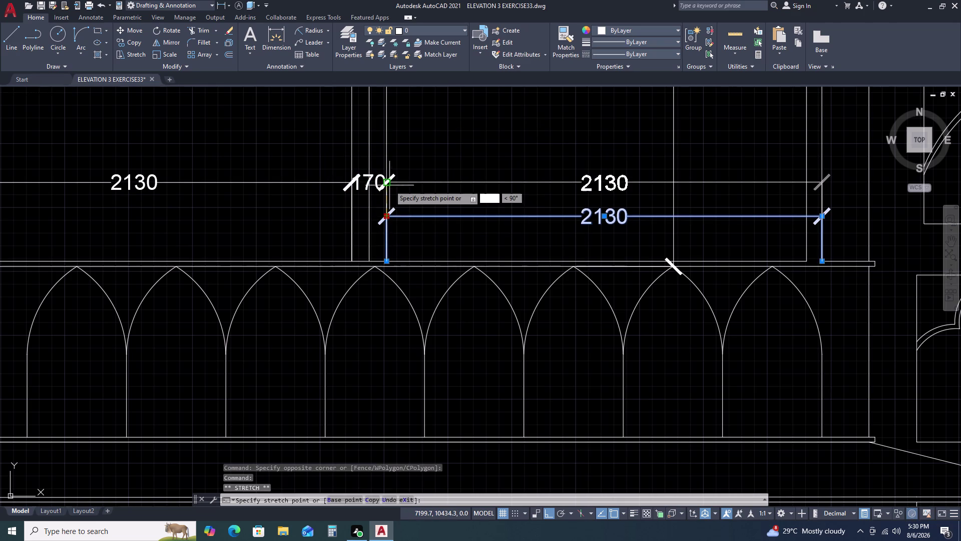
click(389, 185)
key(Escape)
scroll(down, 3)
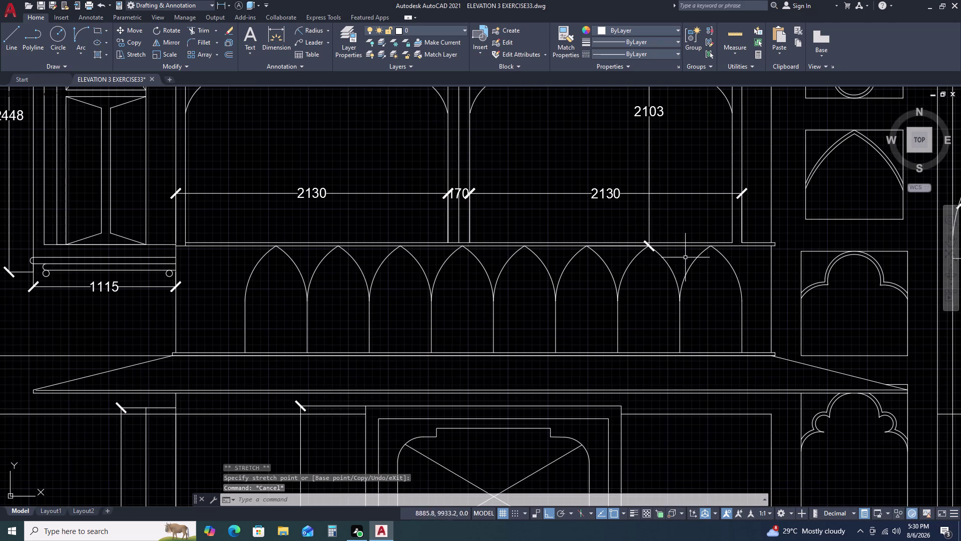
key(Escape)
scroll(down, 3)
scroll(down, 3)
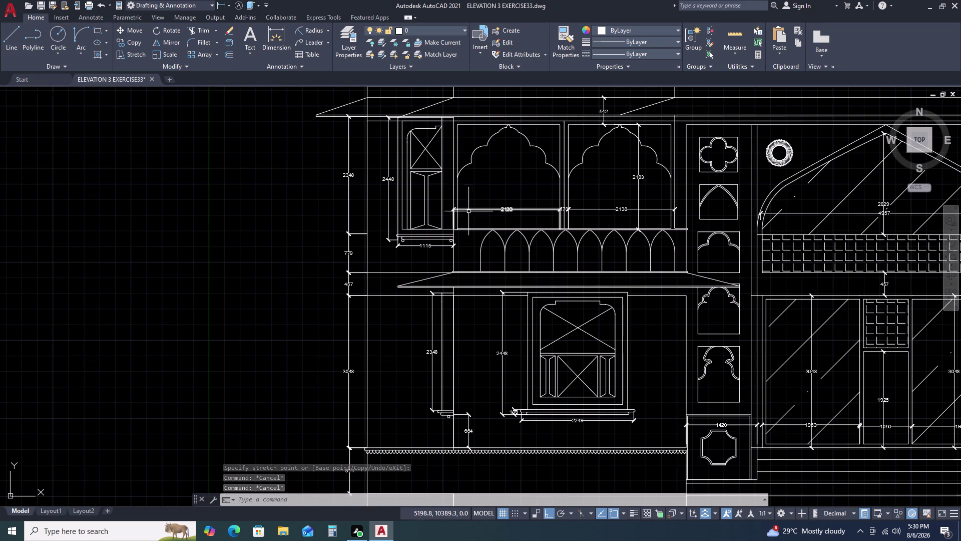
scroll(down, 3)
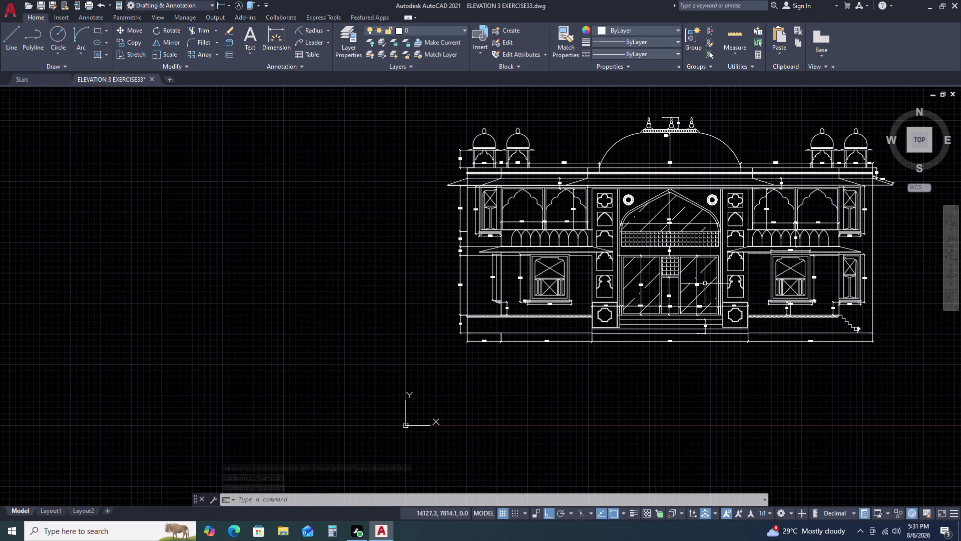
scroll(up, 3)
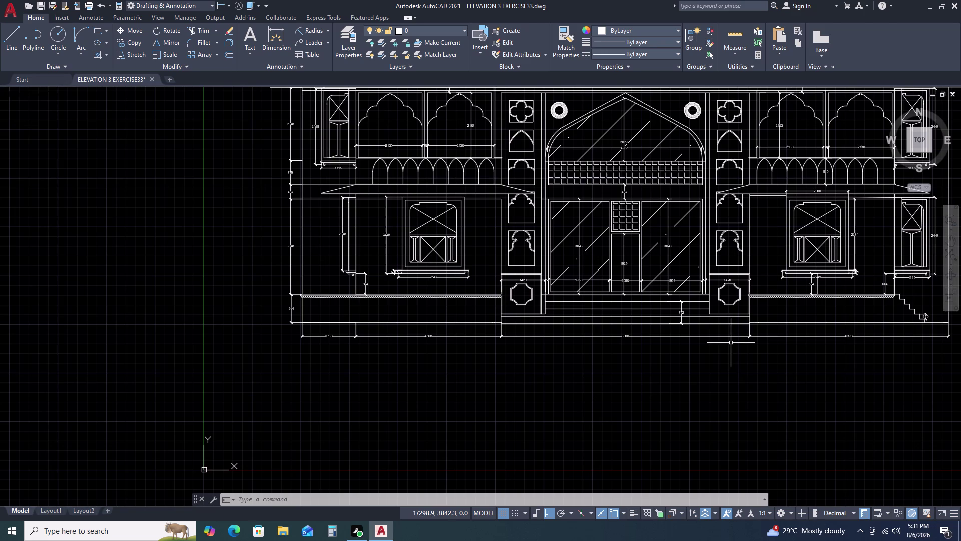
Start a text line below the building with a picked height and 0 rotation.
key(d)
text(t)
key(space)
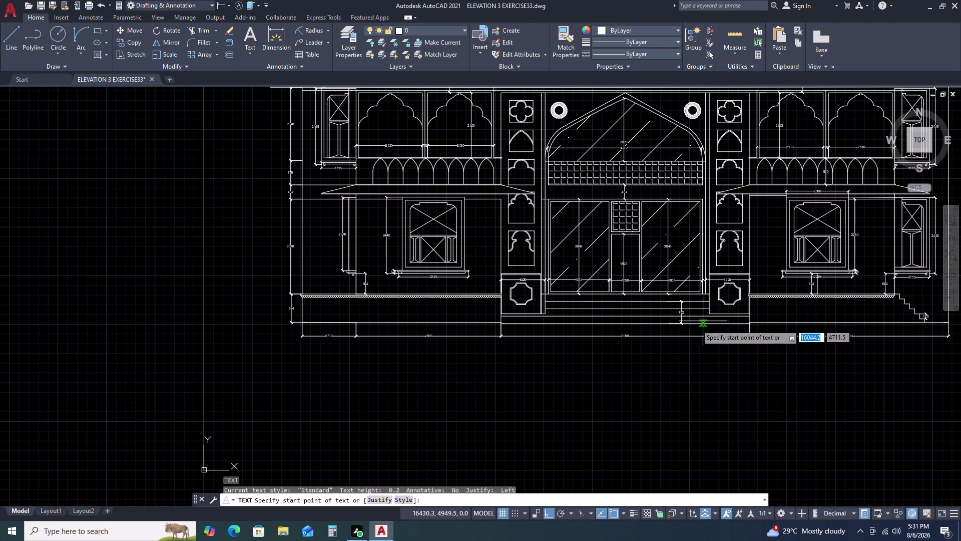
click(532, 354)
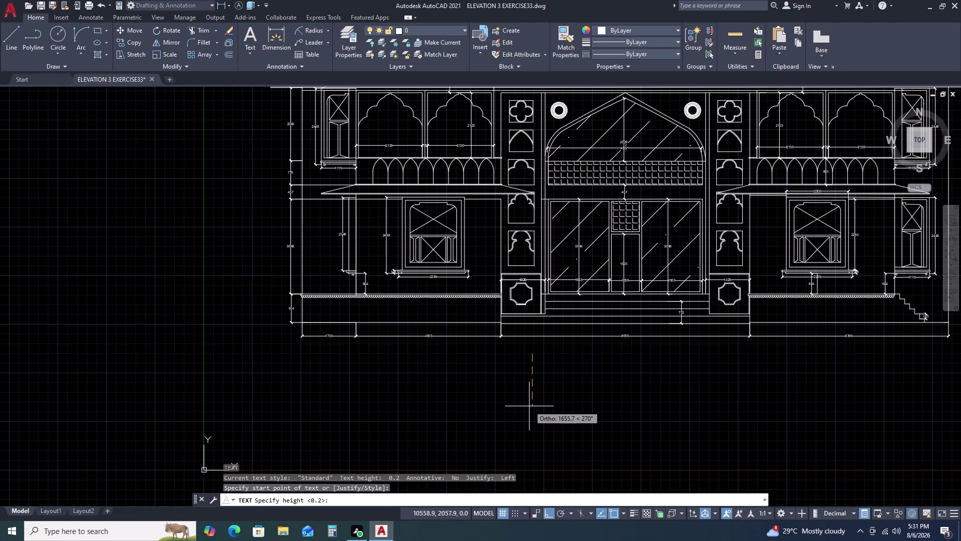
click(534, 404)
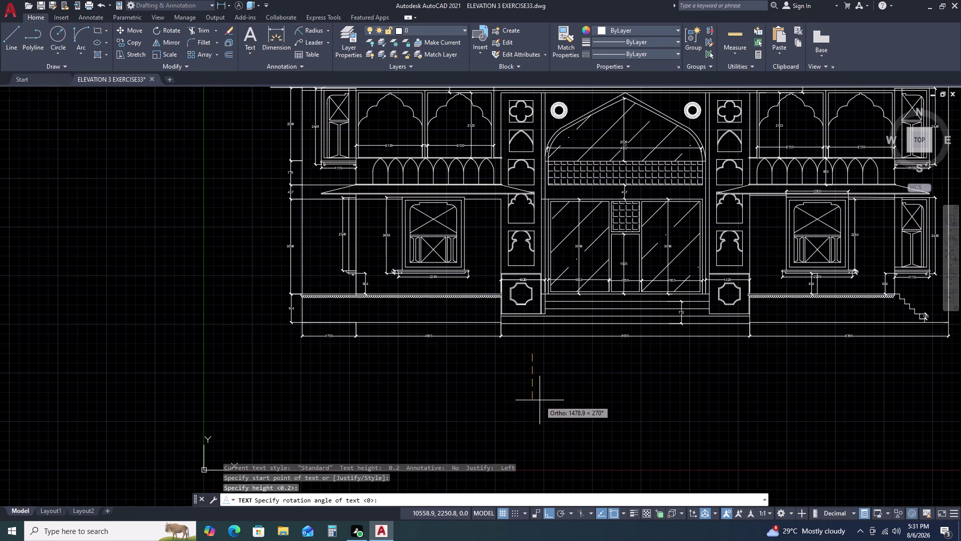
text(0)
key(space)
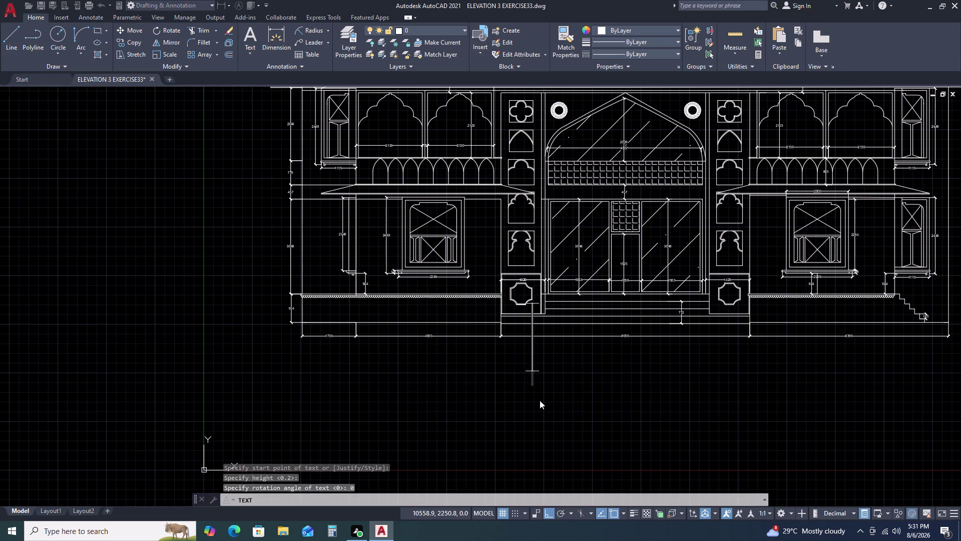
Enter the title text ELEVATION in capitals, replacing the lowercase start.
text(el)
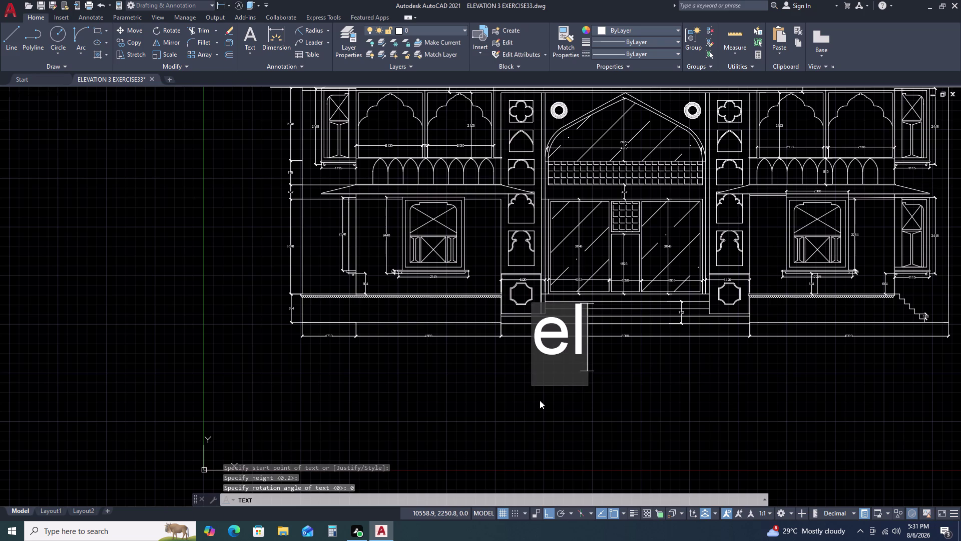
key(BackSpace)
key(BackSpace)
key(BackSpace)
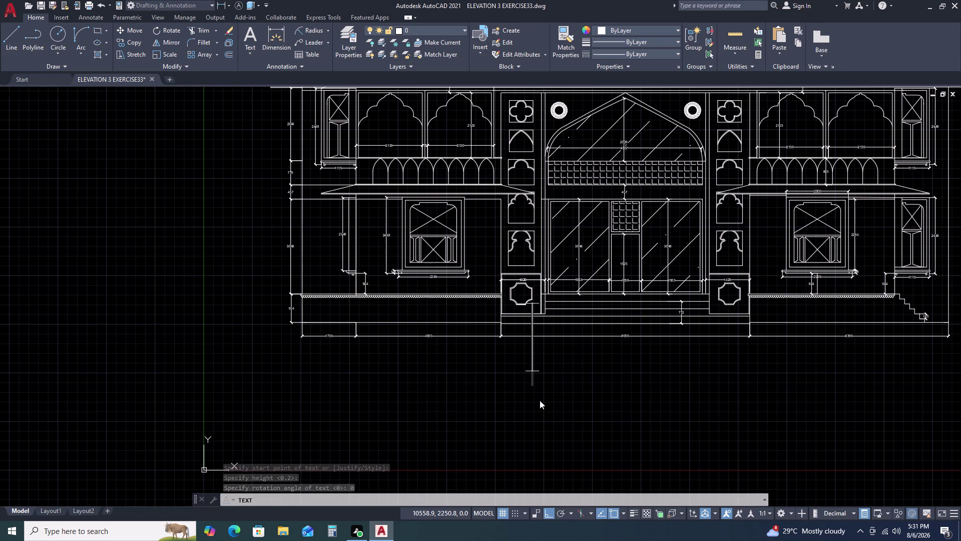
text(EL)
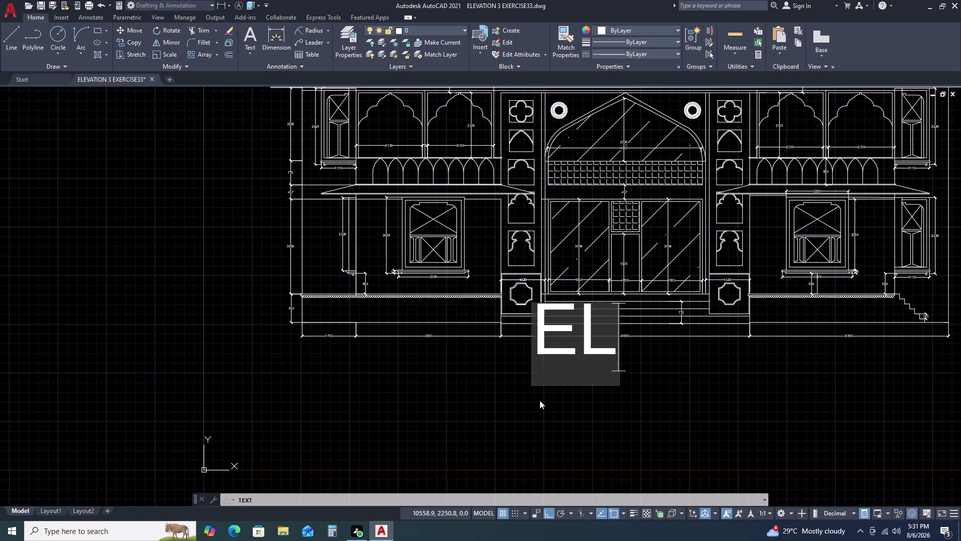
text(EV)
text(A)
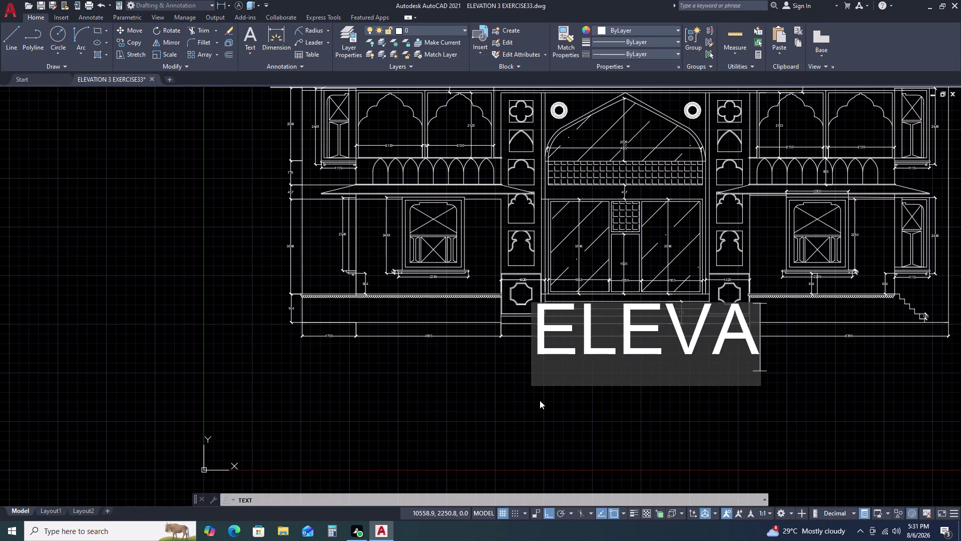
text(TION)
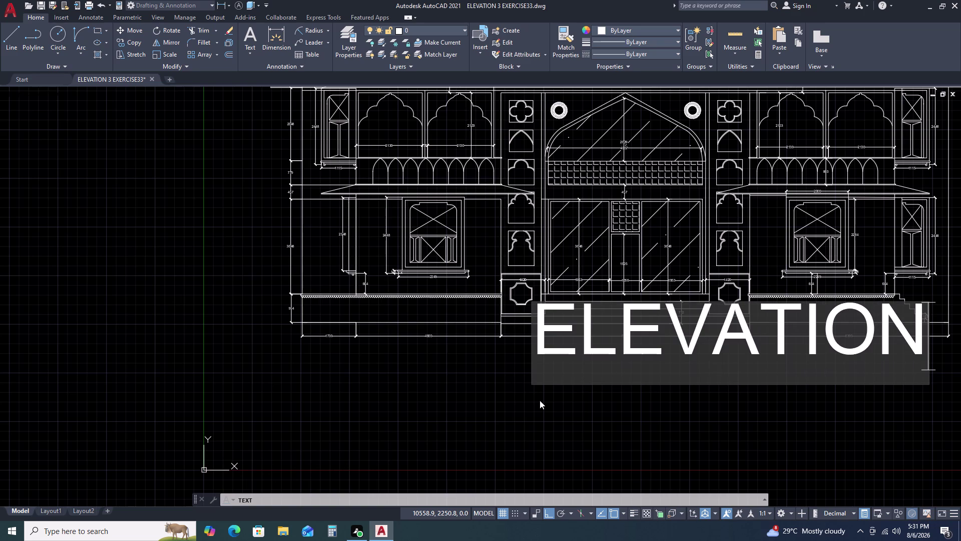
click(555, 433)
scroll(down, 3)
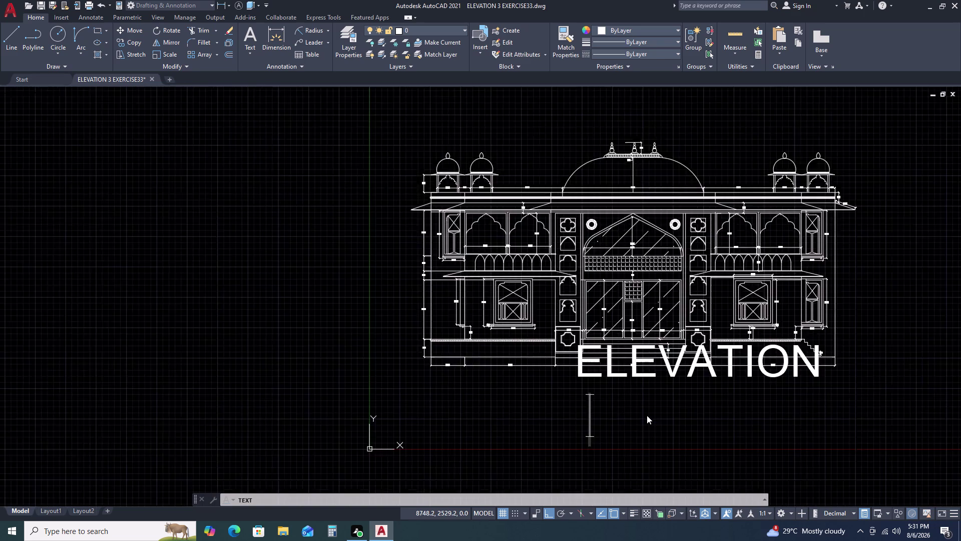
key(Escape)
key(Escape)
scroll(up, 3)
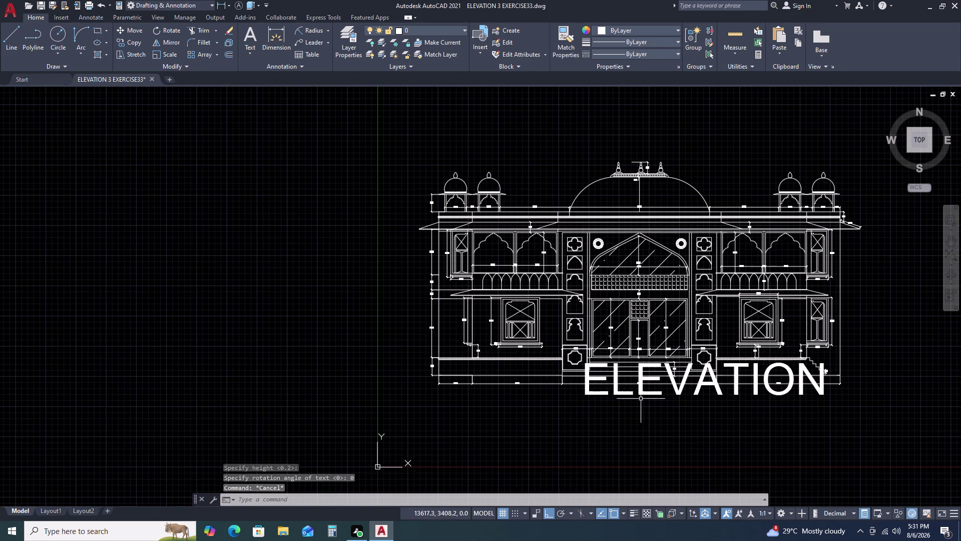
Select the ELEVATION title for moving with M.
click(645, 387)
click(610, 405)
text(M)
key(space)
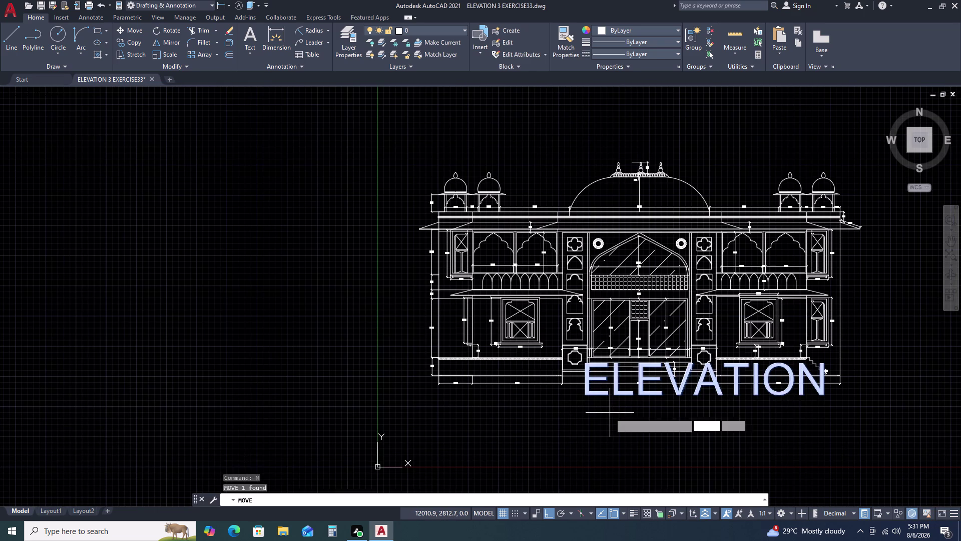
Drop the ELEVATION title lower beneath the drawing with ortho turned off.
click(610, 412)
key(F8)
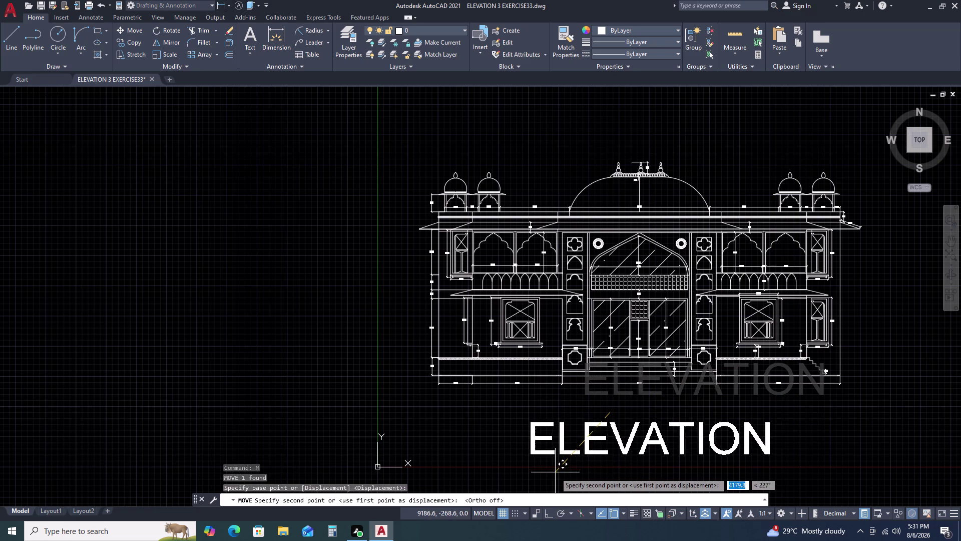
click(557, 460)
middle_drag(758, 440, 756, 431)
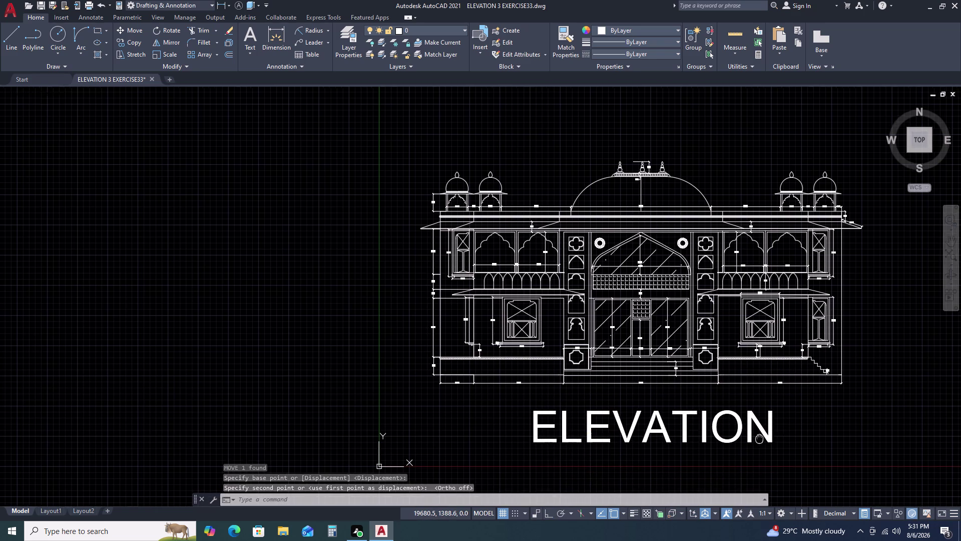
middle_drag(756, 431, 721, 393)
middle_drag(718, 392, 704, 389)
scroll(up, 3)
Change the ELEVATION title's height to 1500 in its properties.
click(695, 376)
click(602, 388)
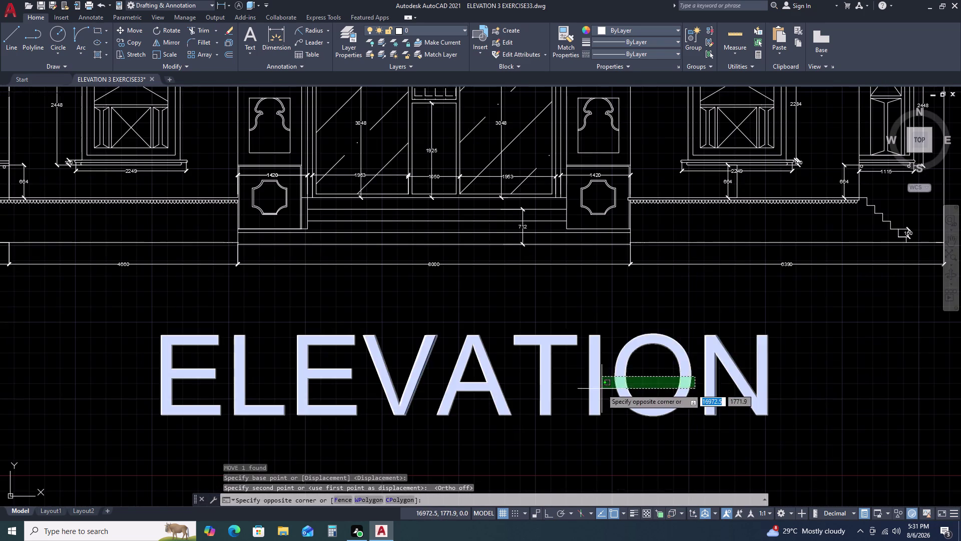
click(714, 359)
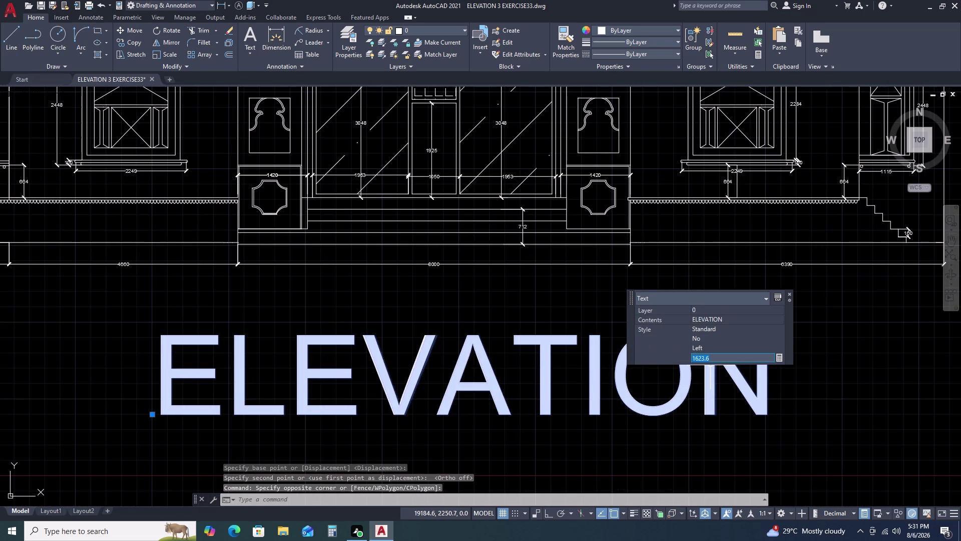
key(End)
key(Clear)
key(Insert)
key(Insert)
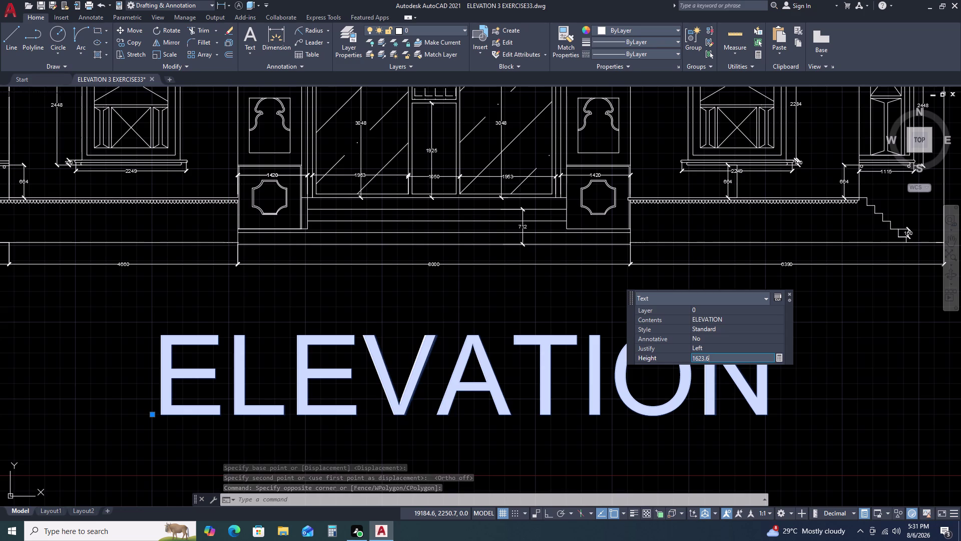
key(BackSpace)
key(BackSpace)
key(BackSpace)
key(BackSpace)
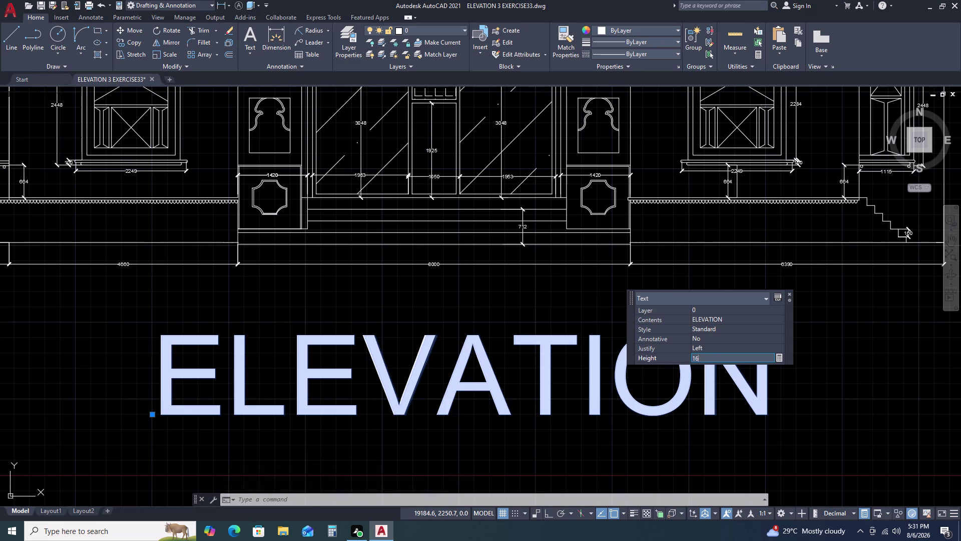
key(BackSpace)
key(BackSpace)
key(1)
text(5)
text(00)
key(Return)
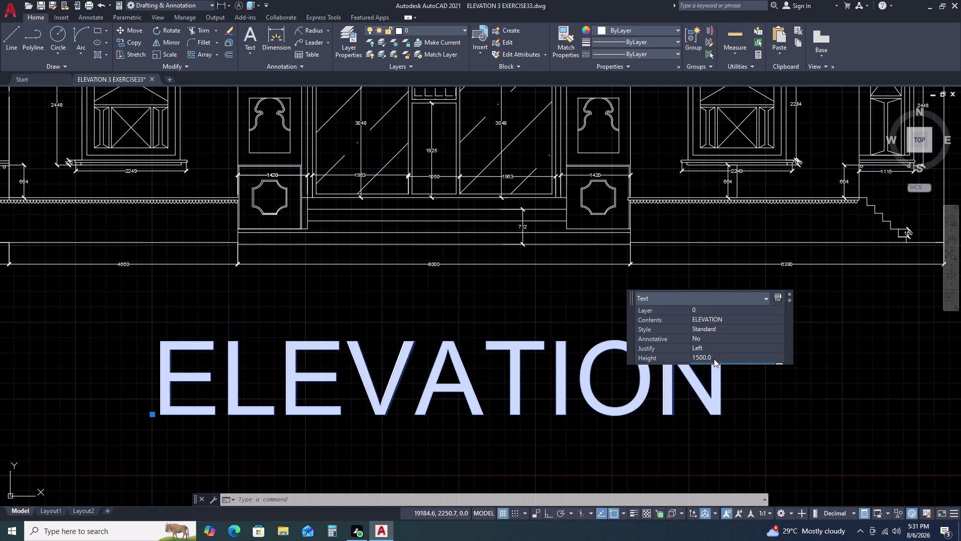
Move the 1500-high title so it sits centred under the building.
key(Escape)
key(Escape)
scroll(down, 3)
scroll(down, 3)
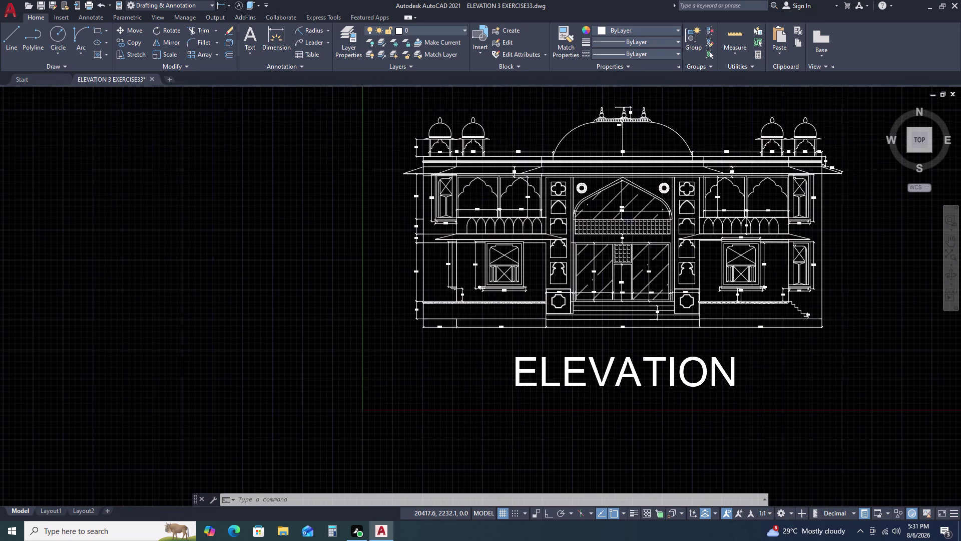
scroll(up, 3)
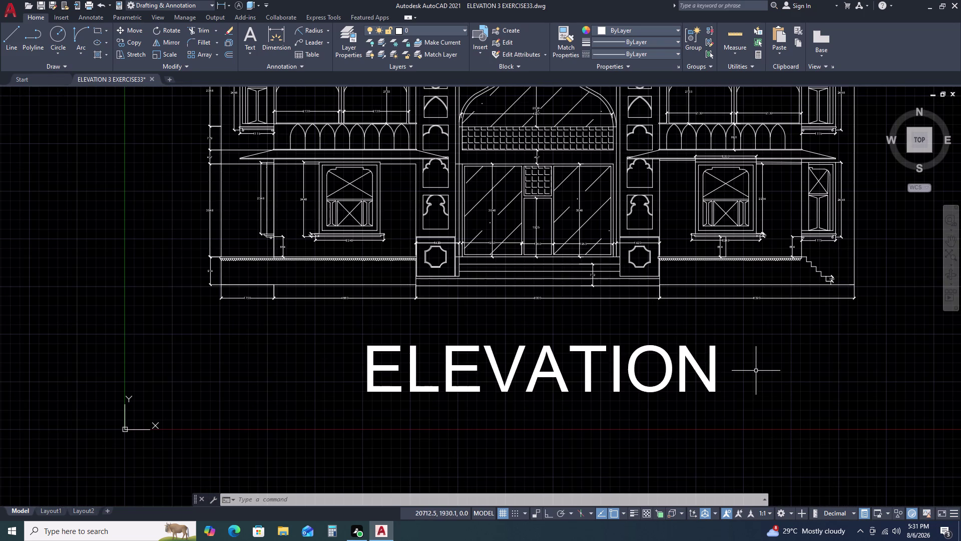
drag(759, 366, 734, 372)
click(693, 383)
text(M)
key(space)
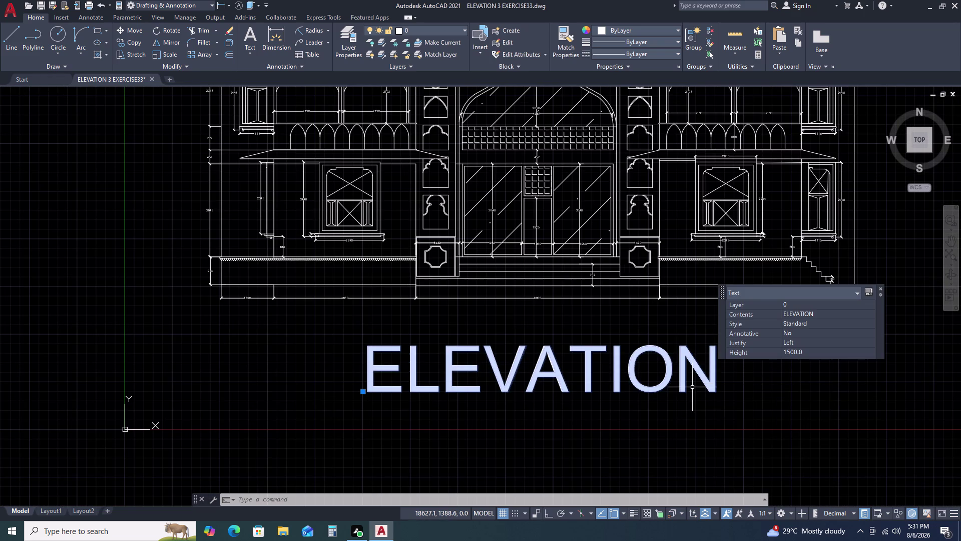
click(692, 387)
double_click(687, 367)
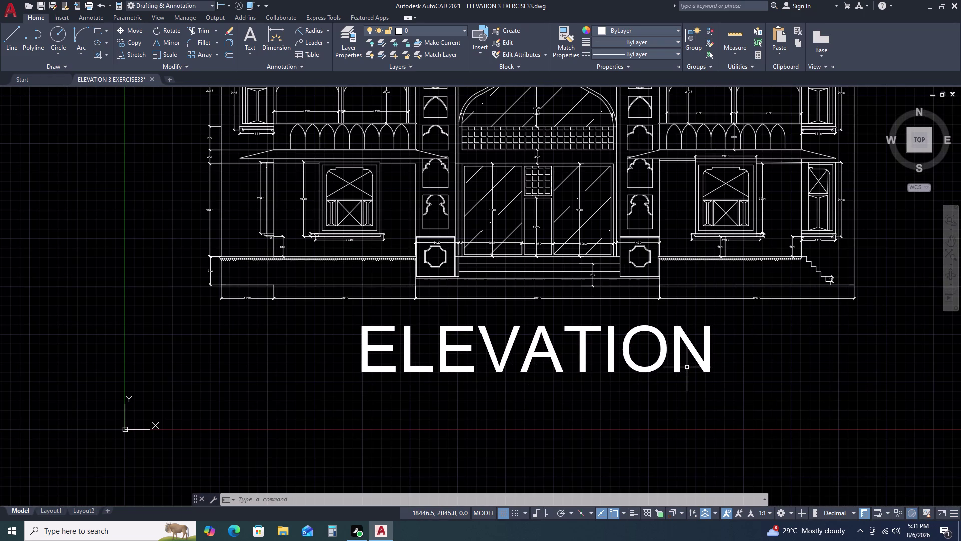
Clear the selection and pan to the lower-left dimensions.
key(Escape)
scroll(down, 3)
scroll(up, 3)
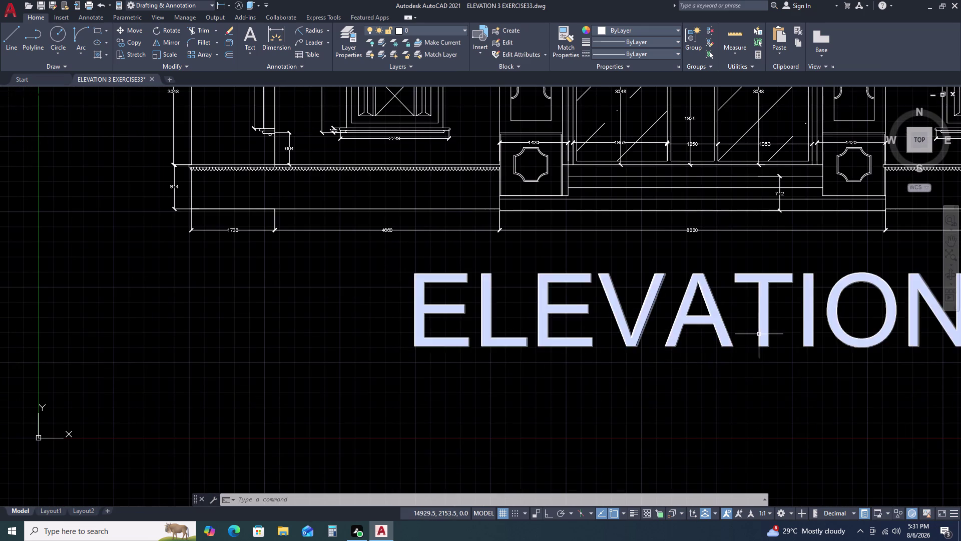
scroll(down, 3)
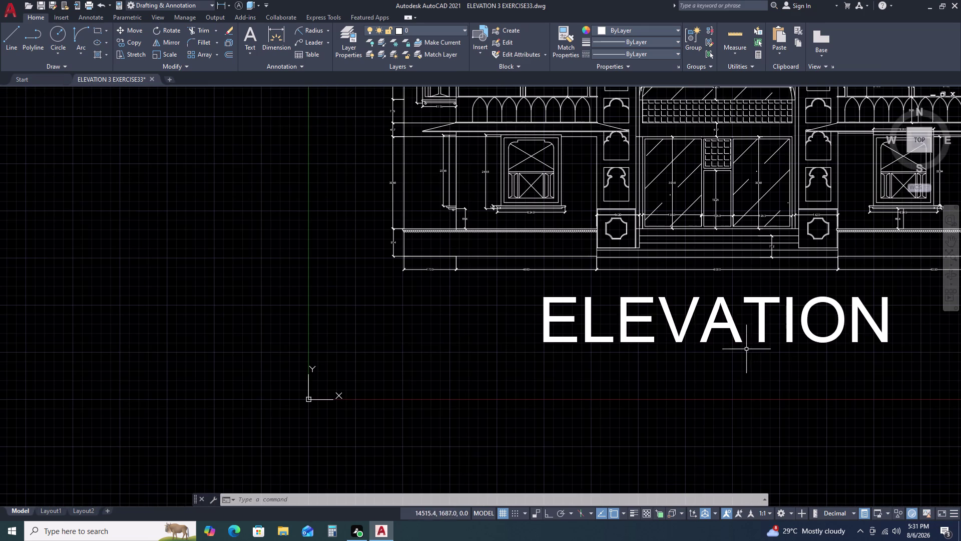
middle_drag(746, 328, 626, 358)
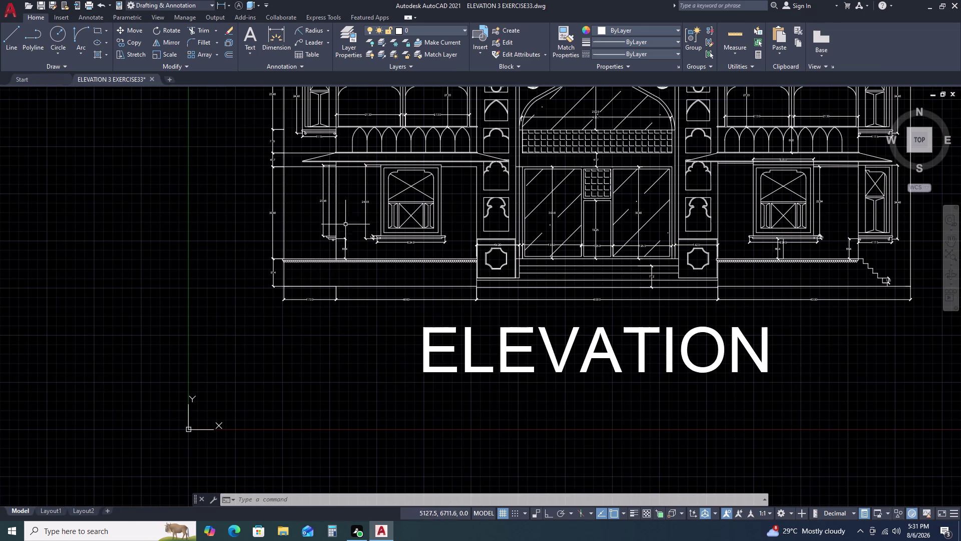
Drag the 664 dimension's text grip to the left of its dimension line.
scroll(up, 3)
click(405, 220)
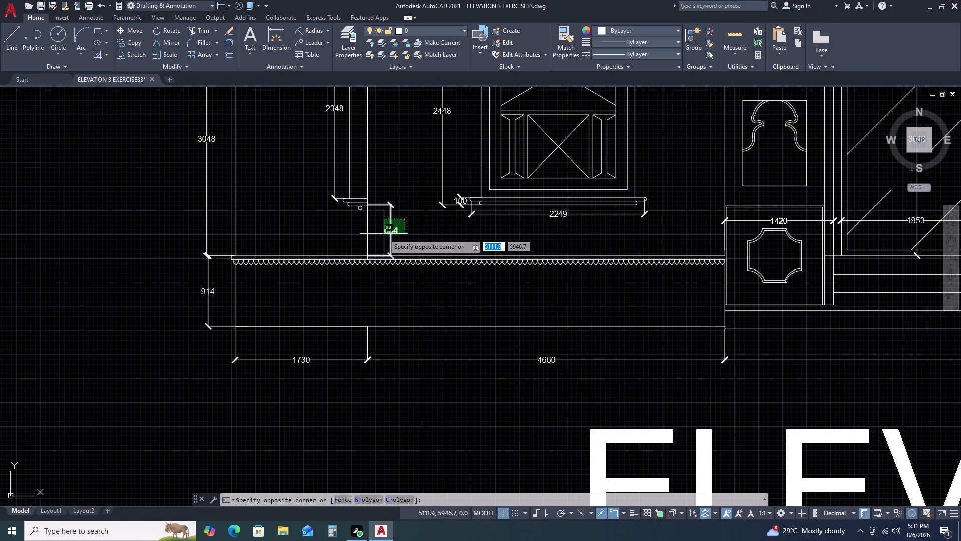
click(383, 233)
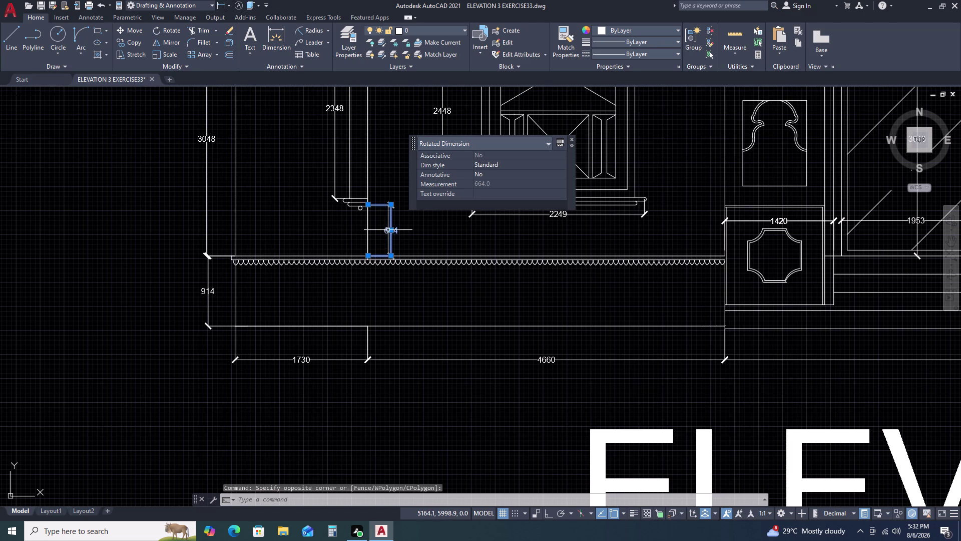
click(390, 230)
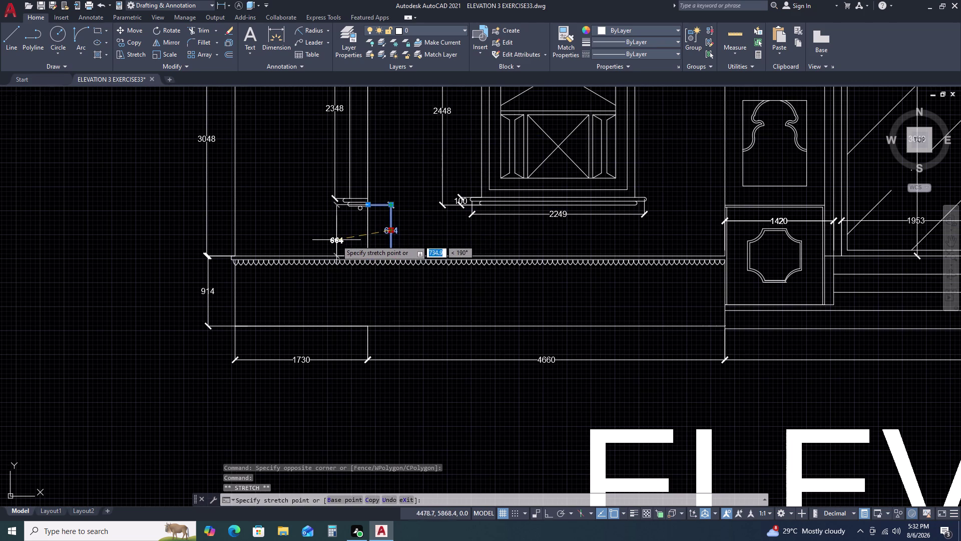
click(334, 240)
key(Escape)
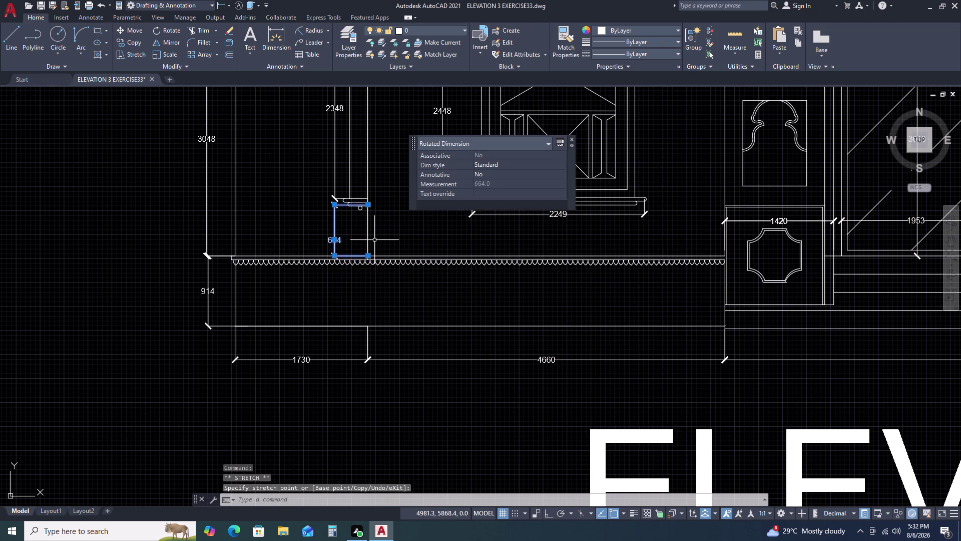
key(Escape)
key(Escape)
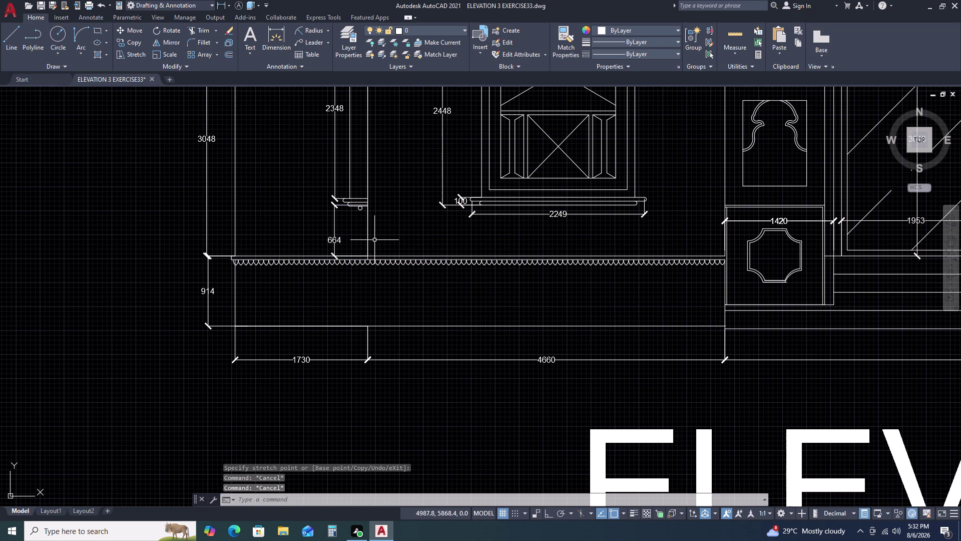
Cancel a stray selection and zoom out to the whole elevation.
click(343, 234)
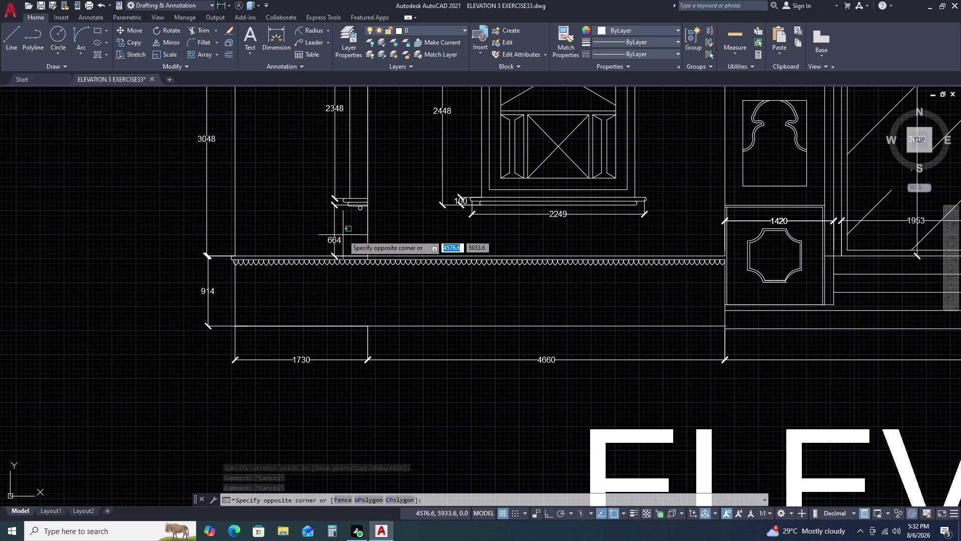
key(Escape)
scroll(down, 3)
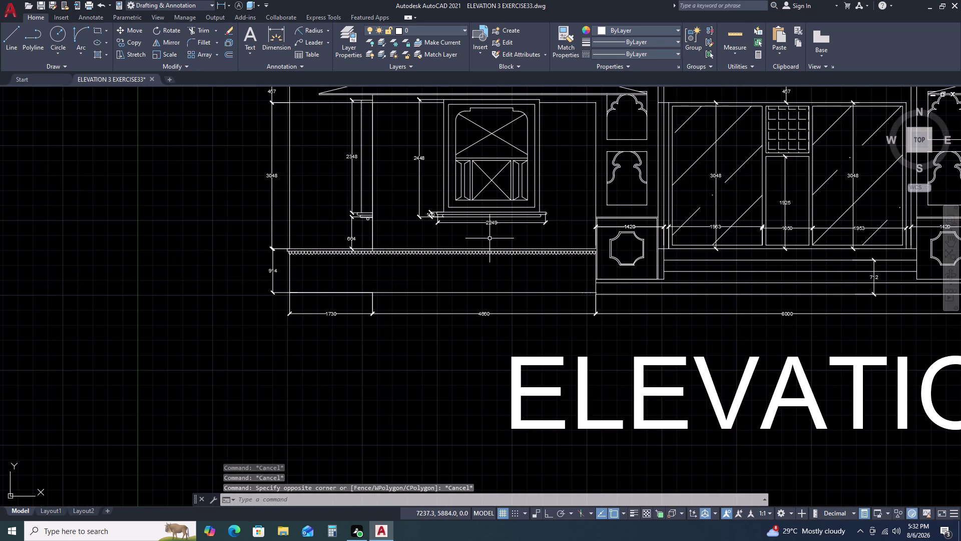
scroll(down, 3)
middle_drag(620, 233, 531, 245)
scroll(down, 3)
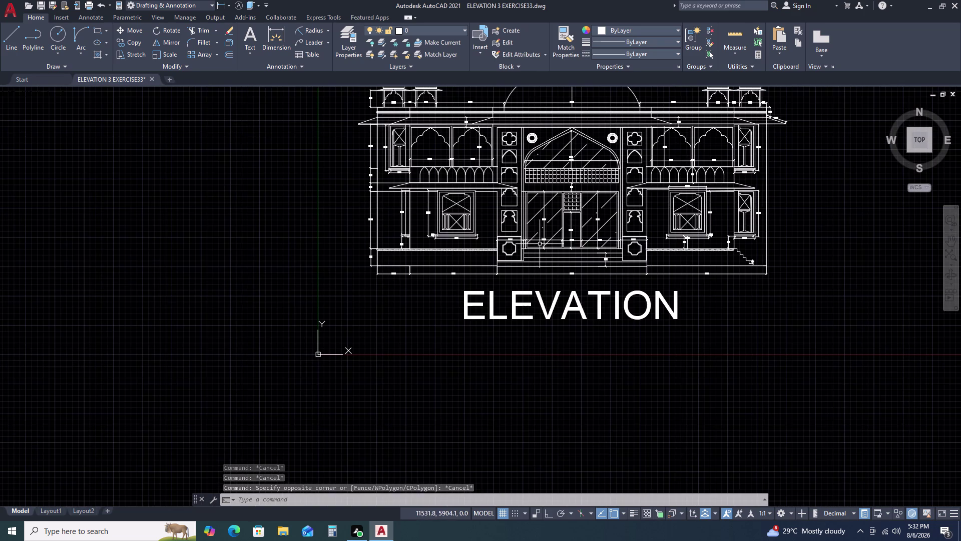
Save the drawing with Ctrl+S, then zoom in on the right sill's small circle.
key(ctrl+s)
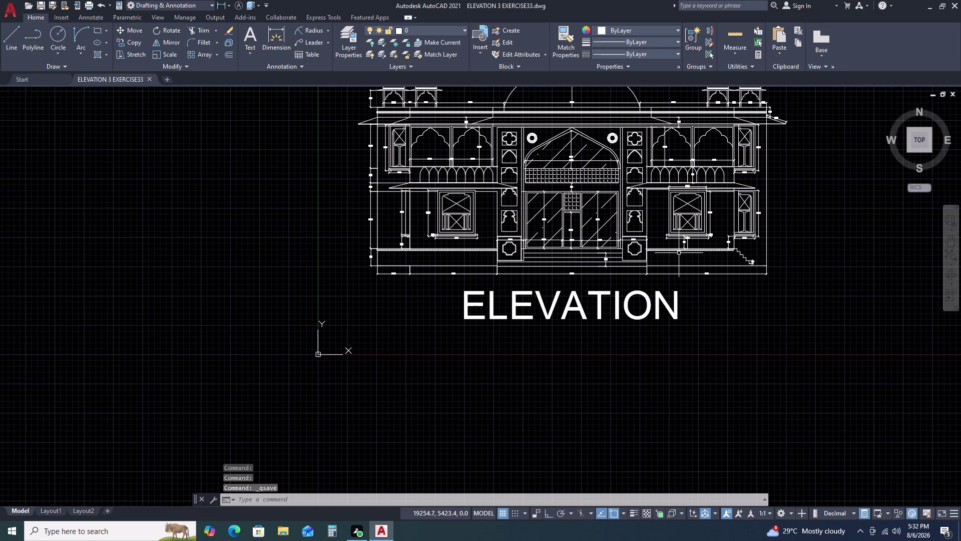
key(ctrl+s)
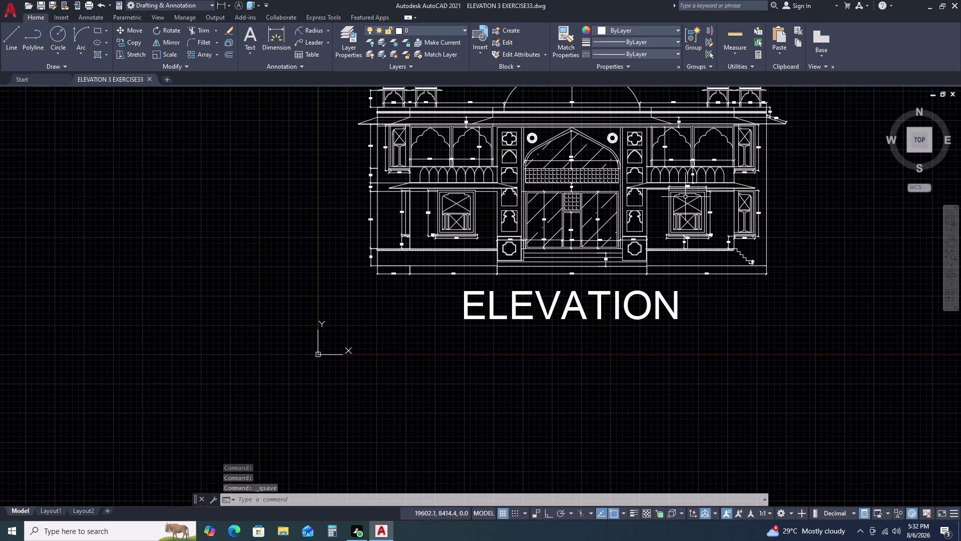
scroll(up, 3)
scroll(up, 3)
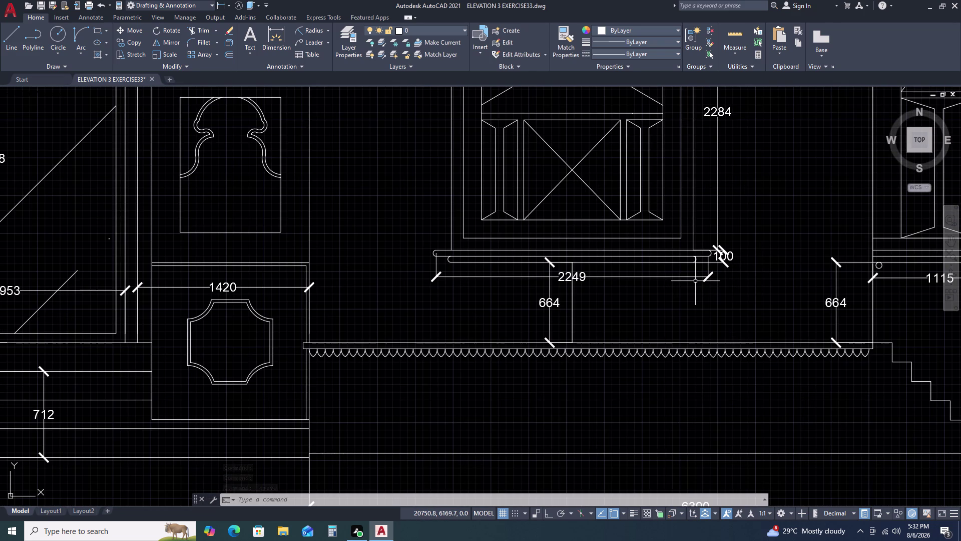
scroll(down, 3)
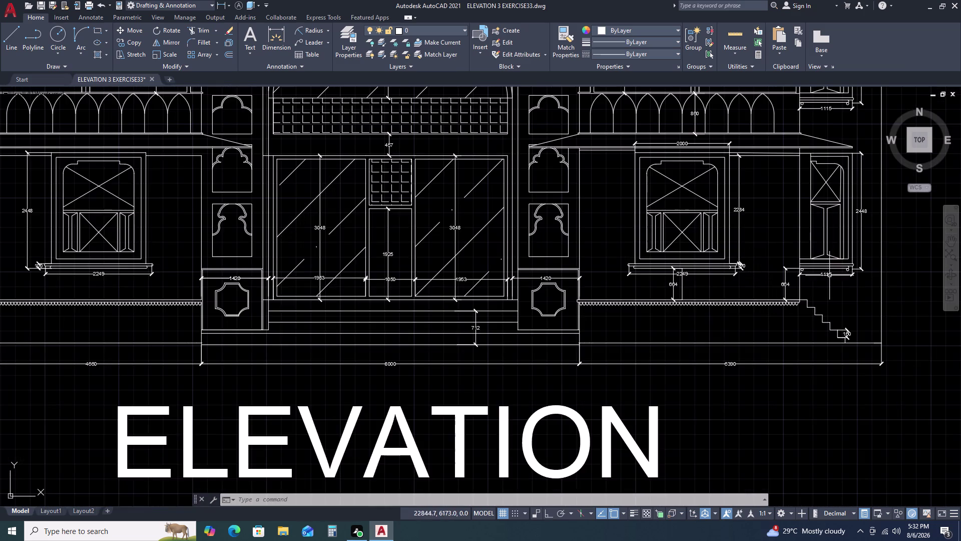
scroll(up, 3)
double_click(667, 257)
Copy the small circle to both ends of the first window's sill.
click(634, 266)
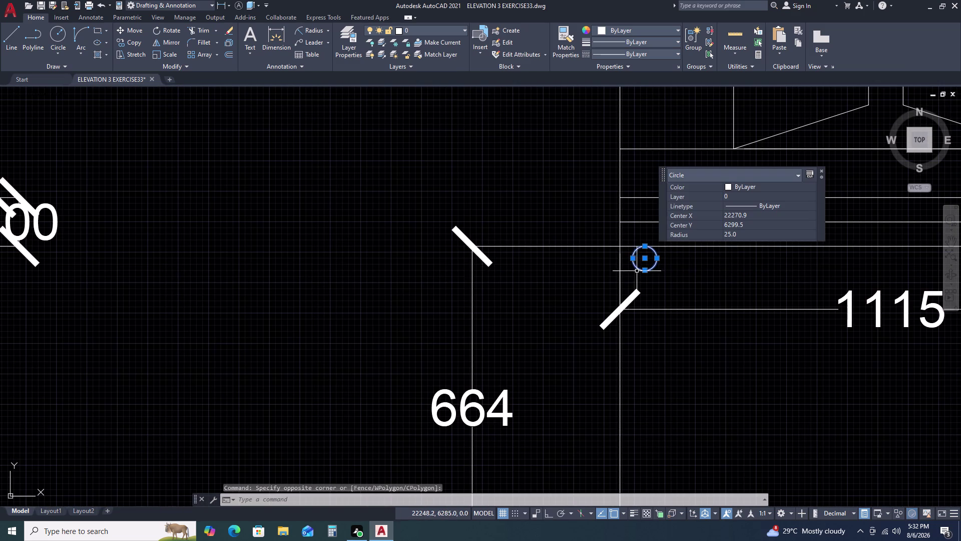
text(CO)
key(space)
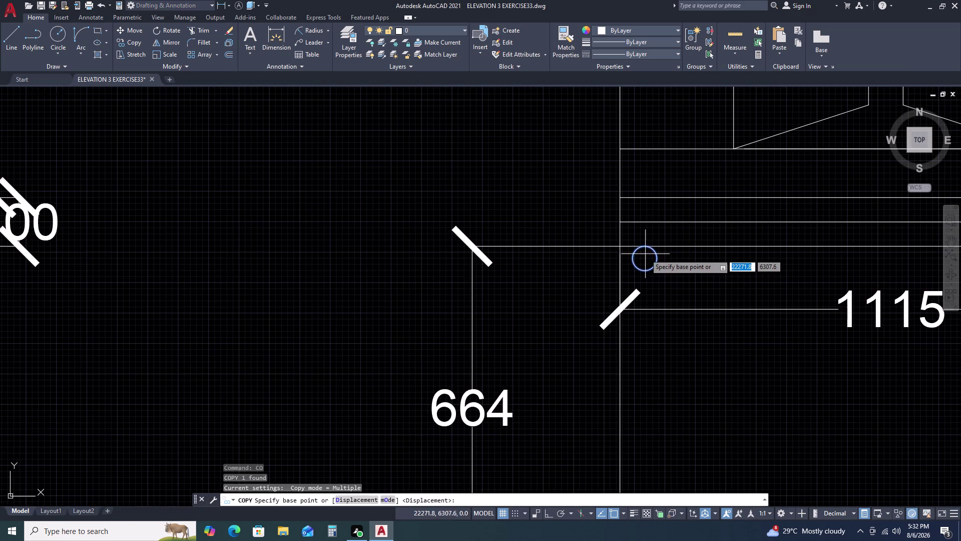
click(645, 246)
scroll(down, 3)
middle_drag(353, 256, 512, 245)
middle_click(515, 245)
middle_click(516, 246)
scroll(up, 3)
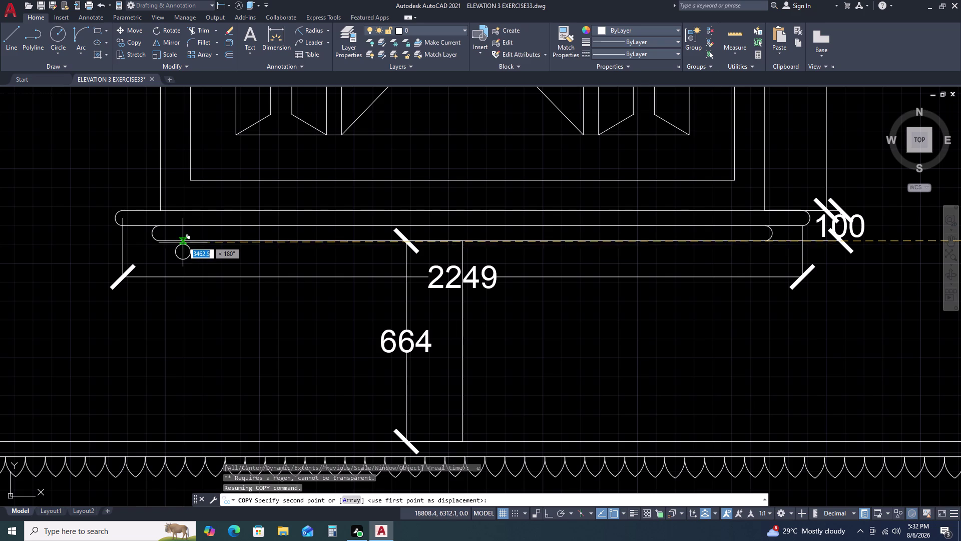
drag(181, 240, 187, 244)
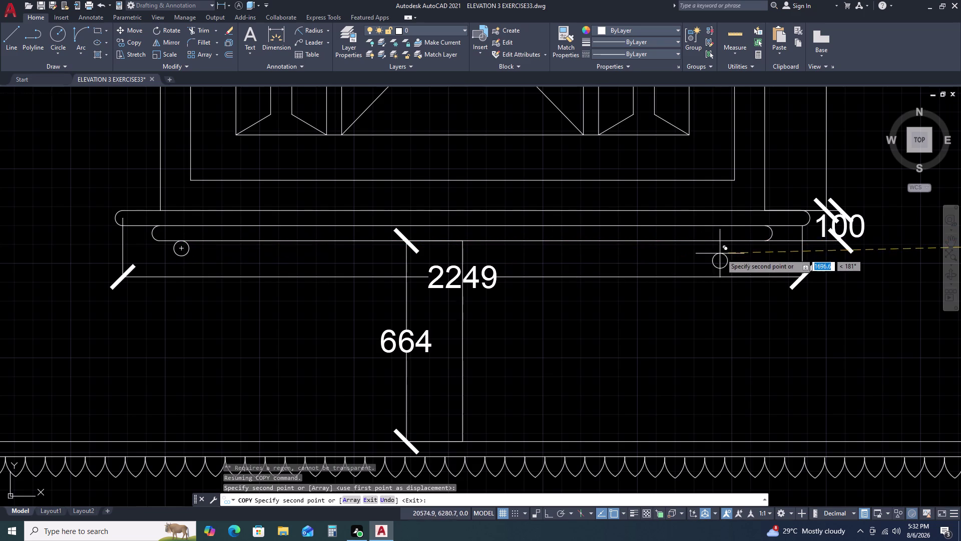
click(749, 242)
key(Escape)
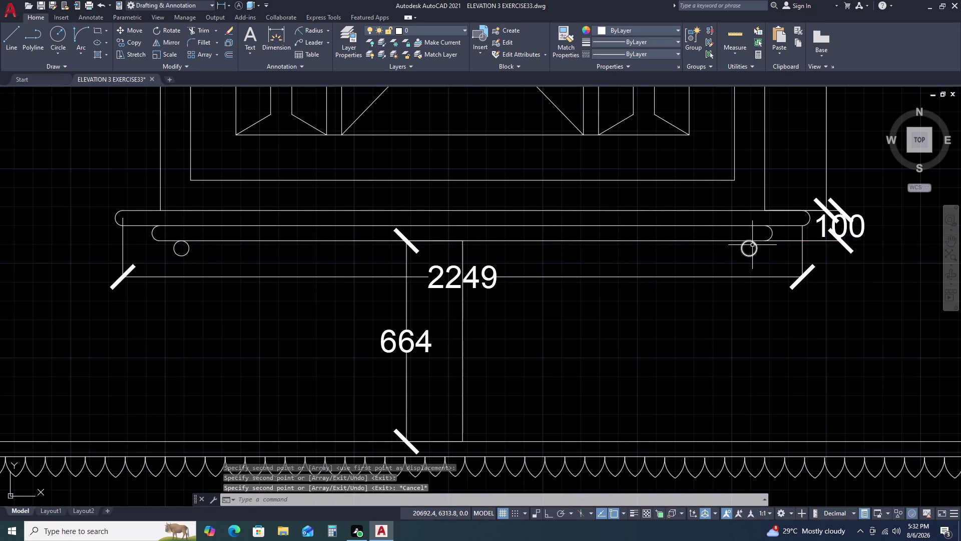
scroll(down, 3)
scroll(down, 3)
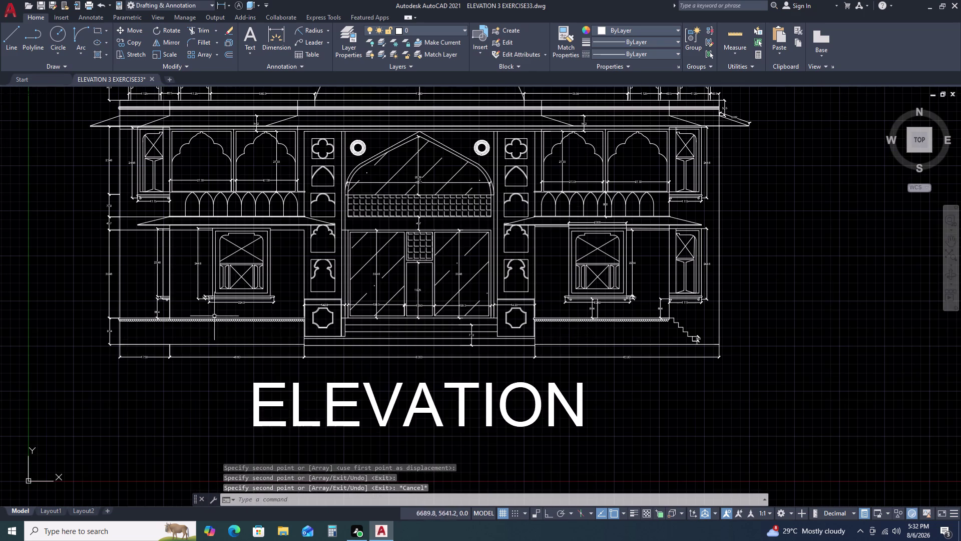
scroll(up, 3)
scroll(down, 3)
scroll(down, 3)
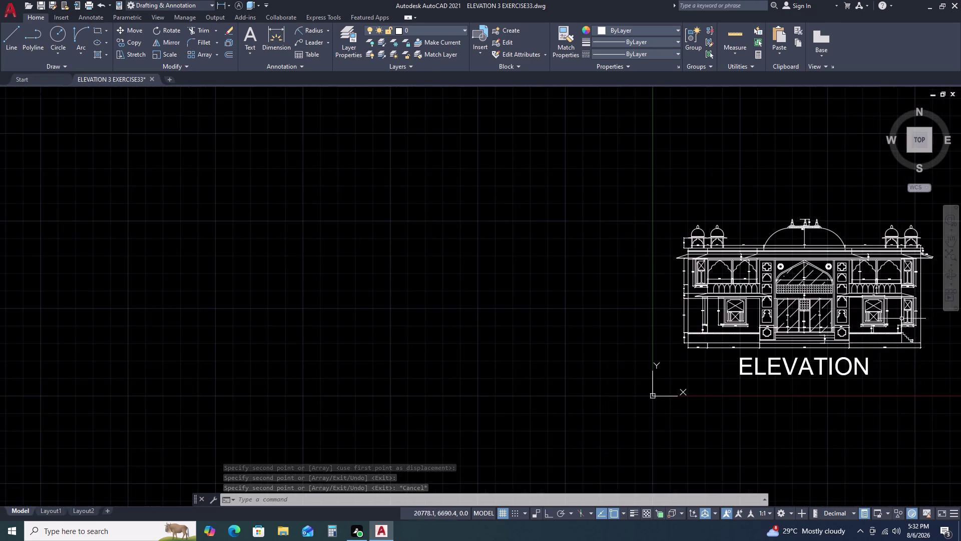
scroll(up, 3)
scroll(up, 3)
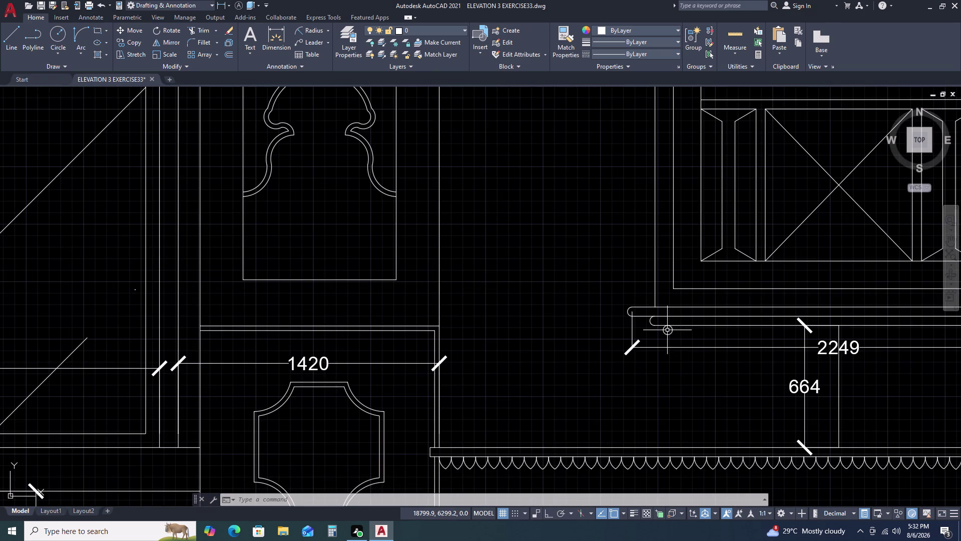
Copy the other window's sill circle to both ends of that sill.
click(665, 330)
click(648, 334)
key(c)
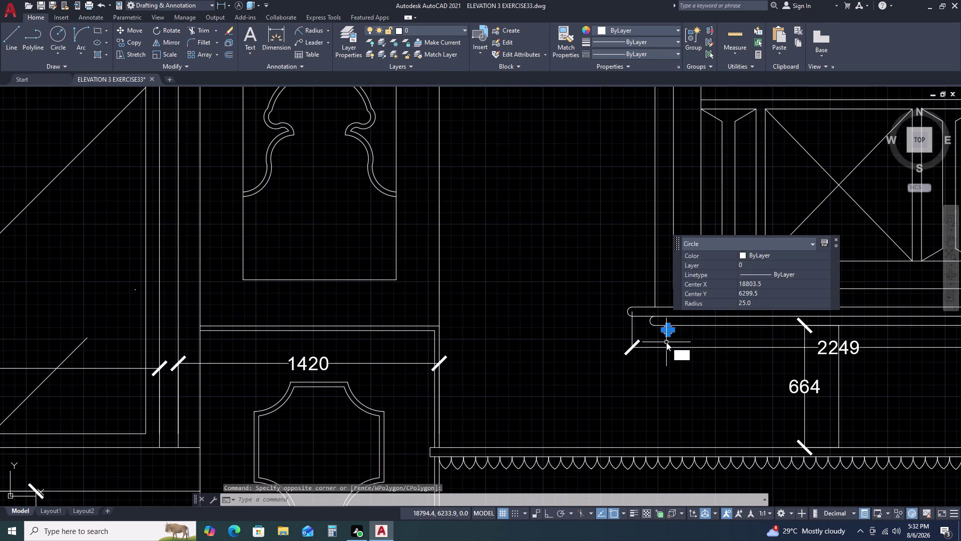
key(o)
key(space)
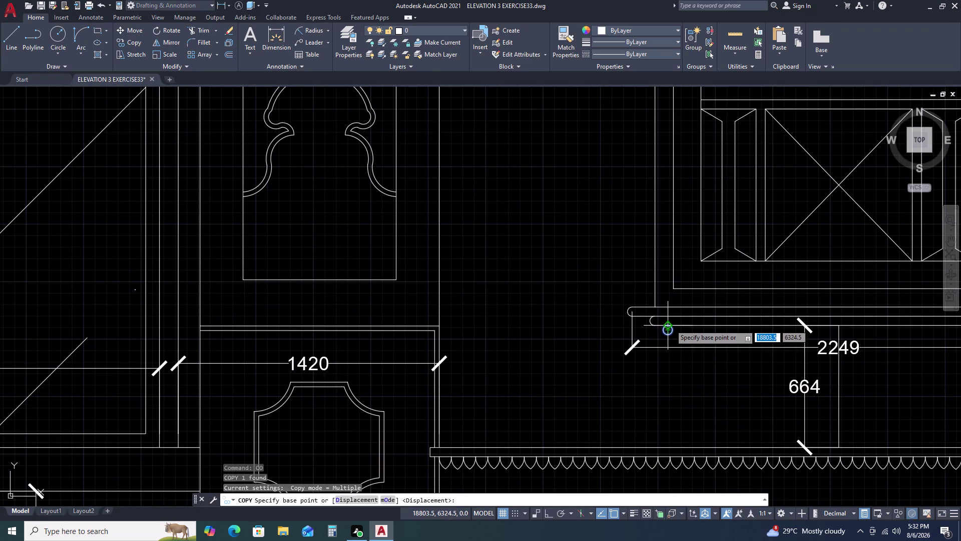
scroll(up, 3)
click(661, 325)
scroll(down, 3)
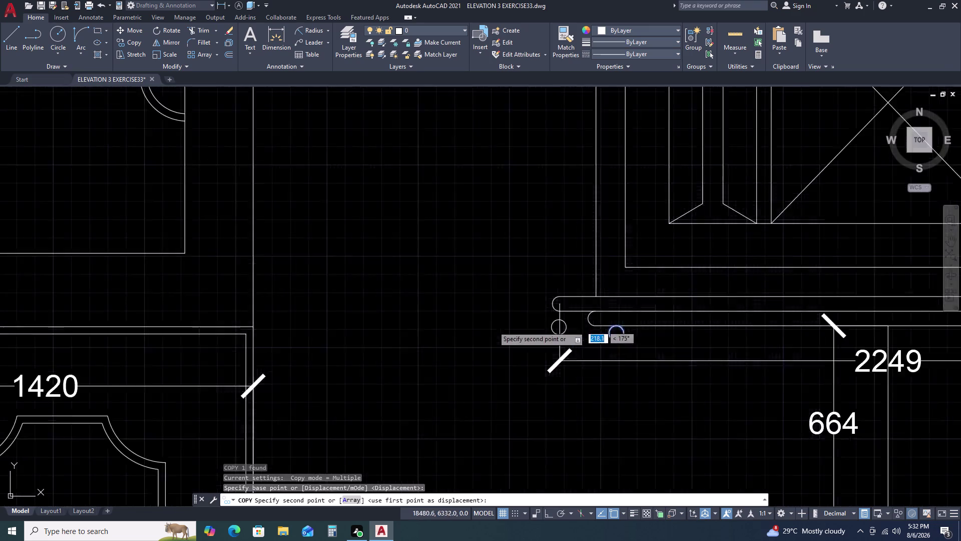
scroll(down, 3)
middle_drag(363, 333, 532, 307)
middle_click(567, 307)
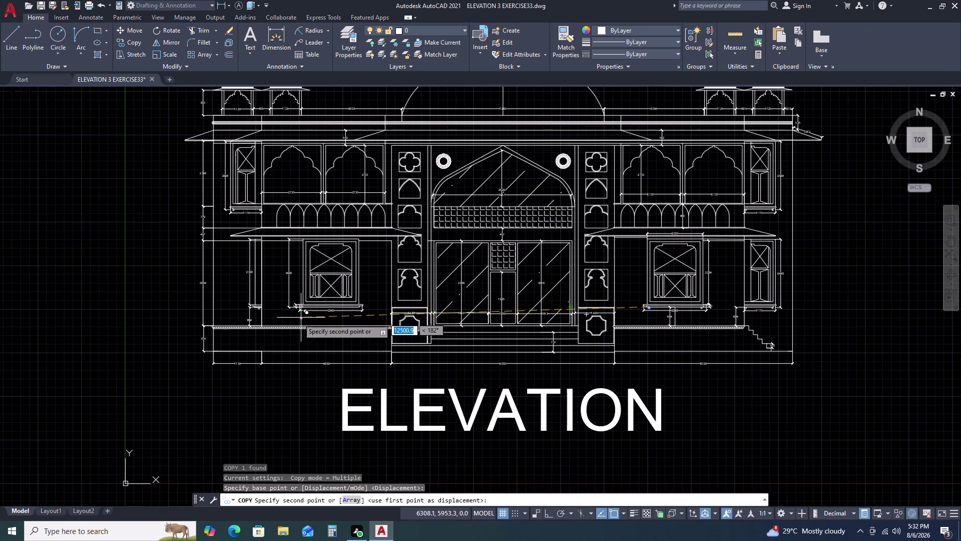
scroll(up, 3)
scroll(up, 3)
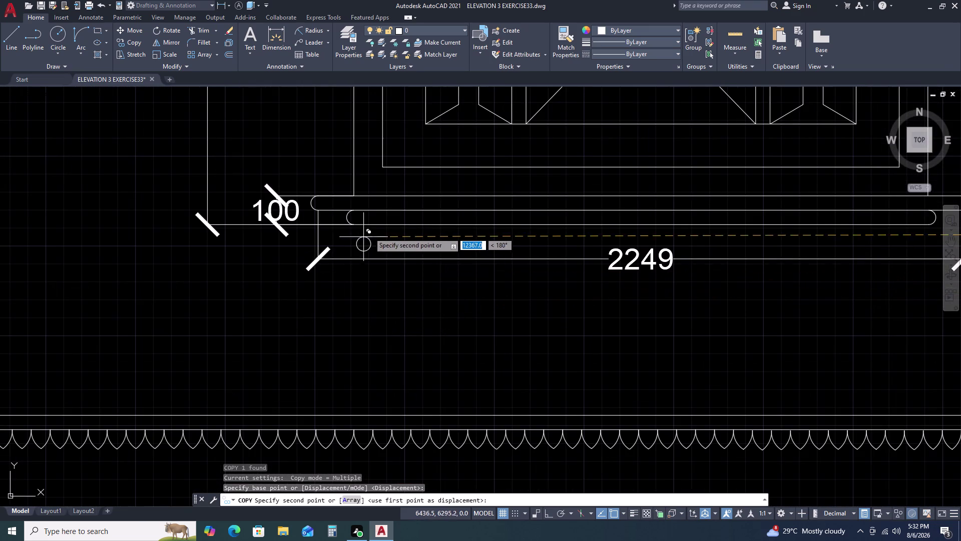
click(372, 225)
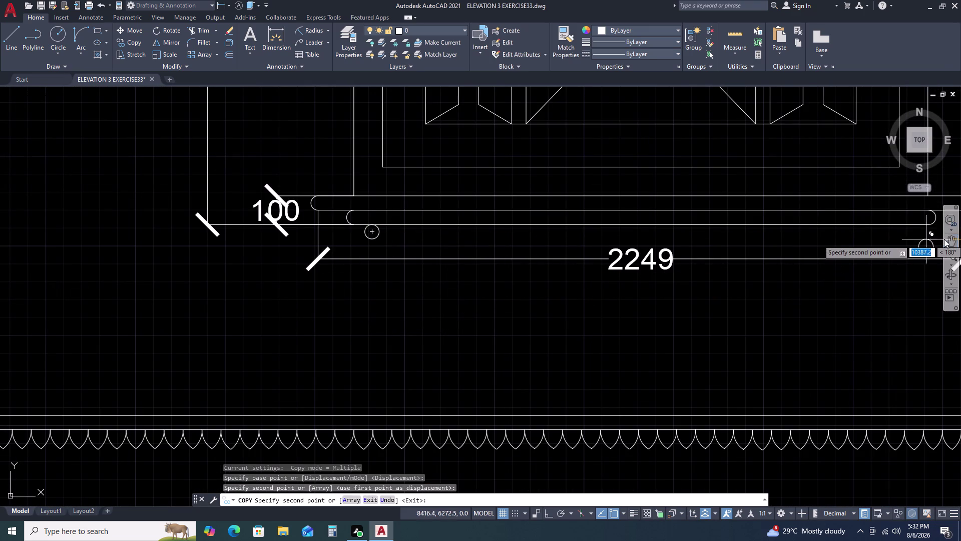
click(913, 226)
key(Escape)
scroll(down, 3)
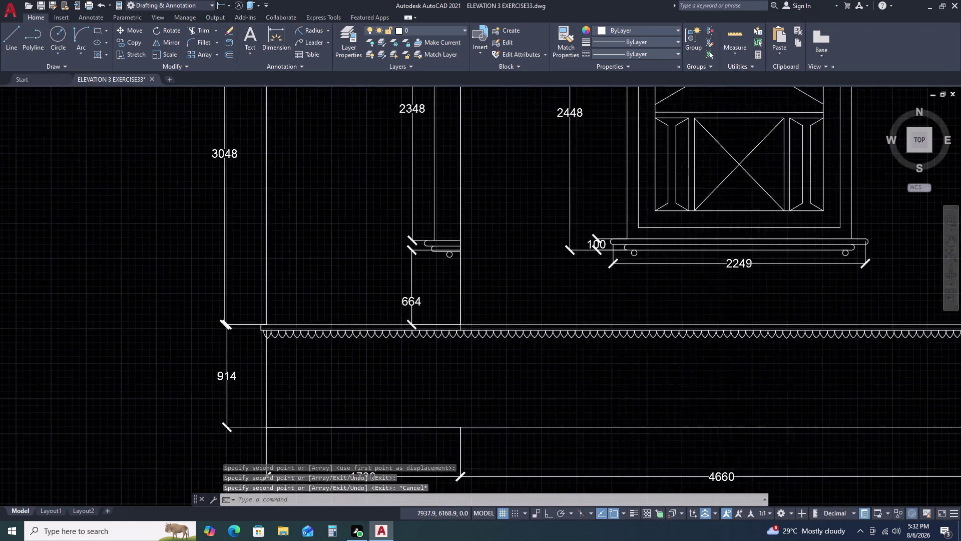
Window-select all lines of the round spiral ornament on the domed facade.
scroll(down, 3)
middle_drag(860, 258, 569, 258)
scroll(down, 3)
scroll(up, 3)
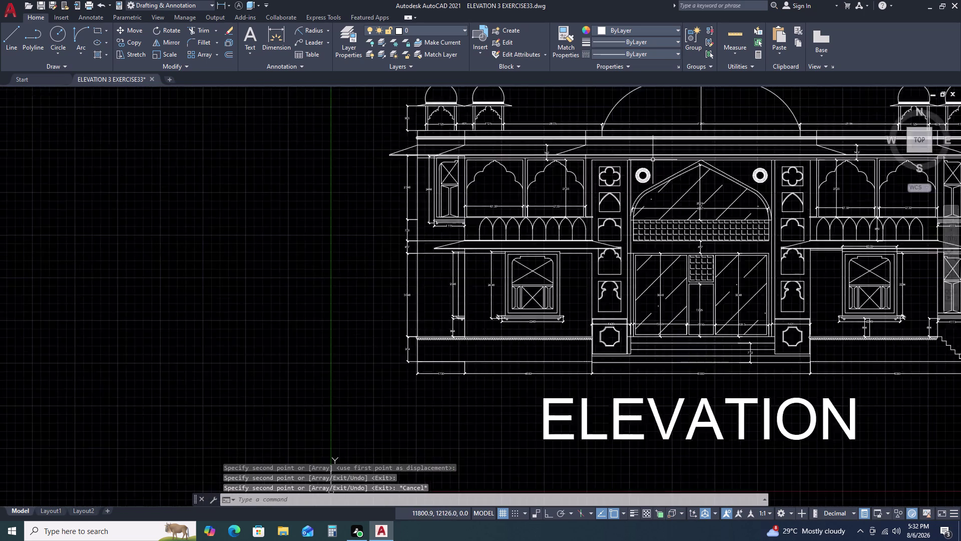
scroll(up, 3)
scroll(up, 3)
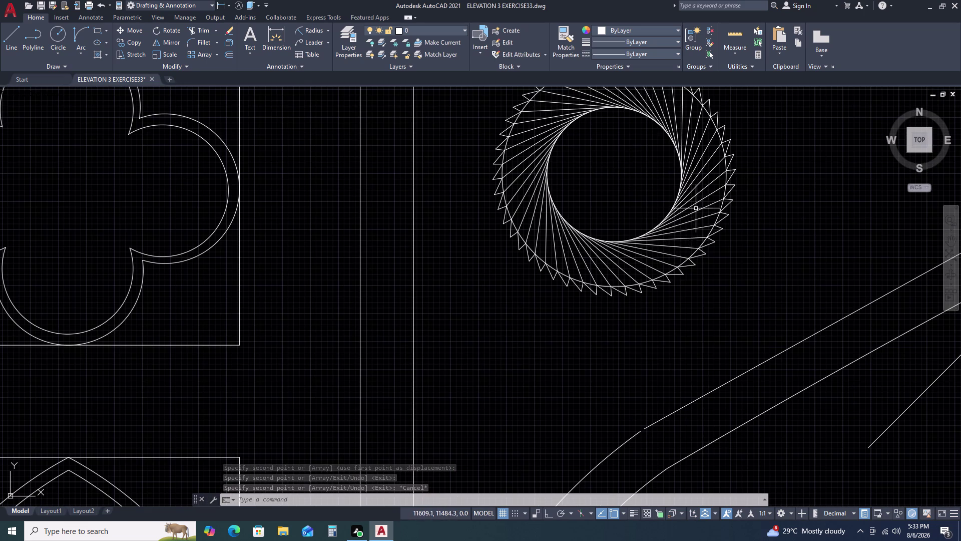
scroll(down, 3)
click(637, 172)
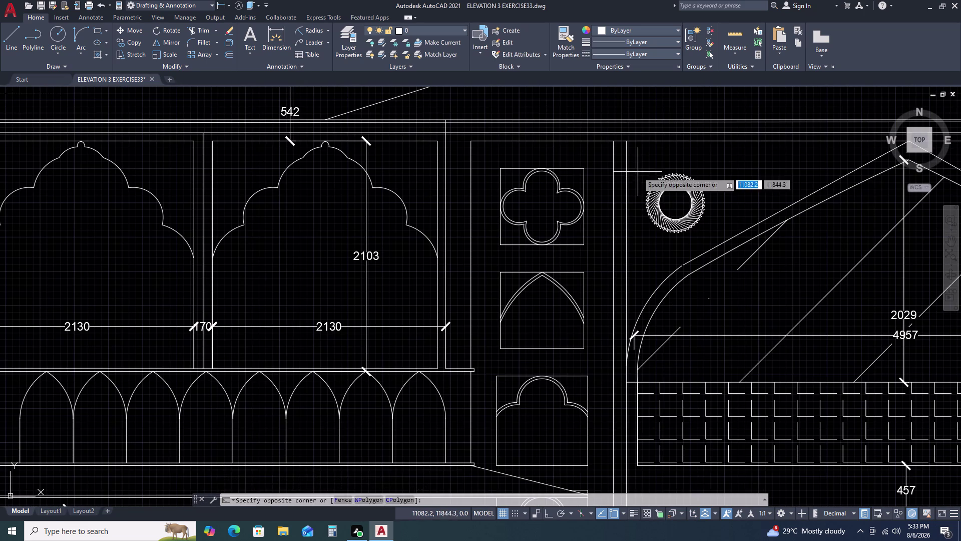
click(717, 232)
Remove several individual lines from the ornament selection set.
scroll(up, 3)
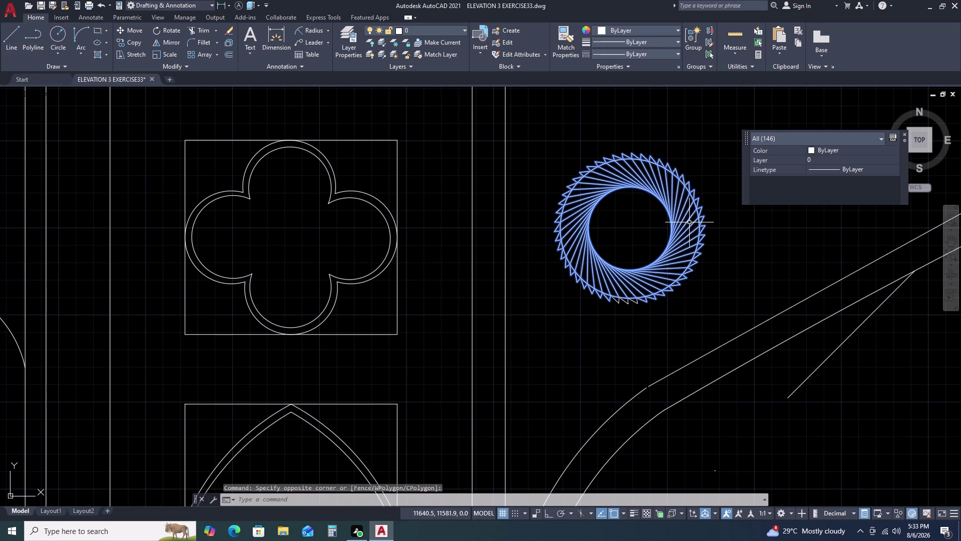
scroll(up, 3)
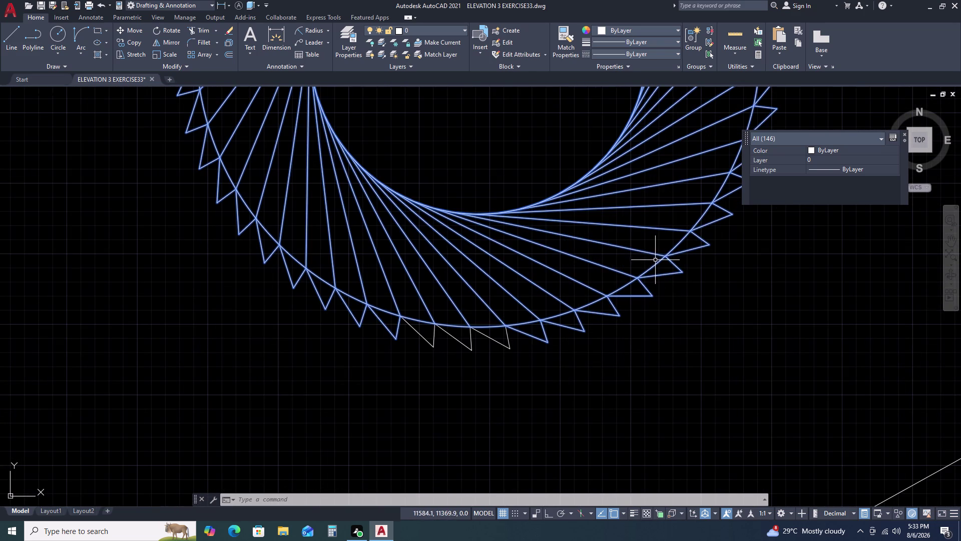
click(653, 266)
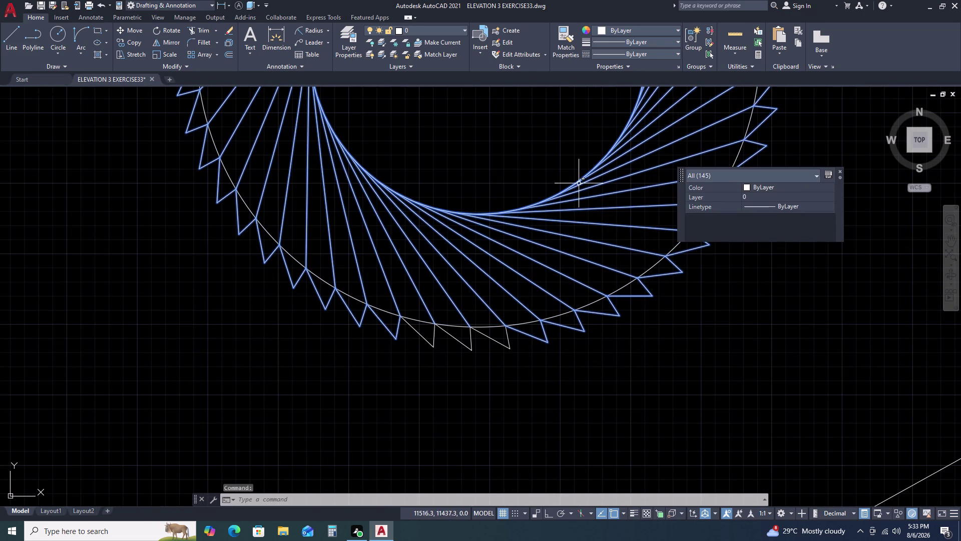
click(575, 183)
scroll(down, 3)
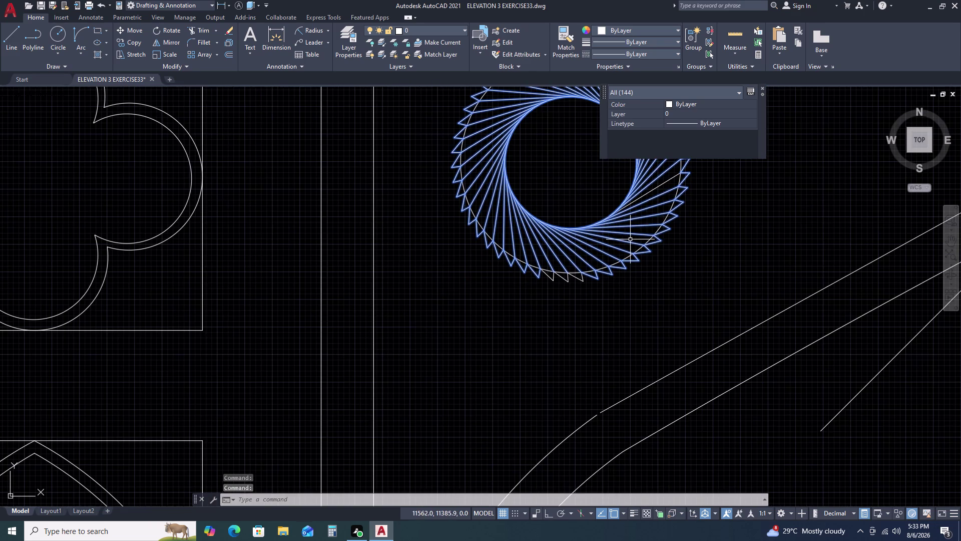
middle_drag(658, 192, 649, 220)
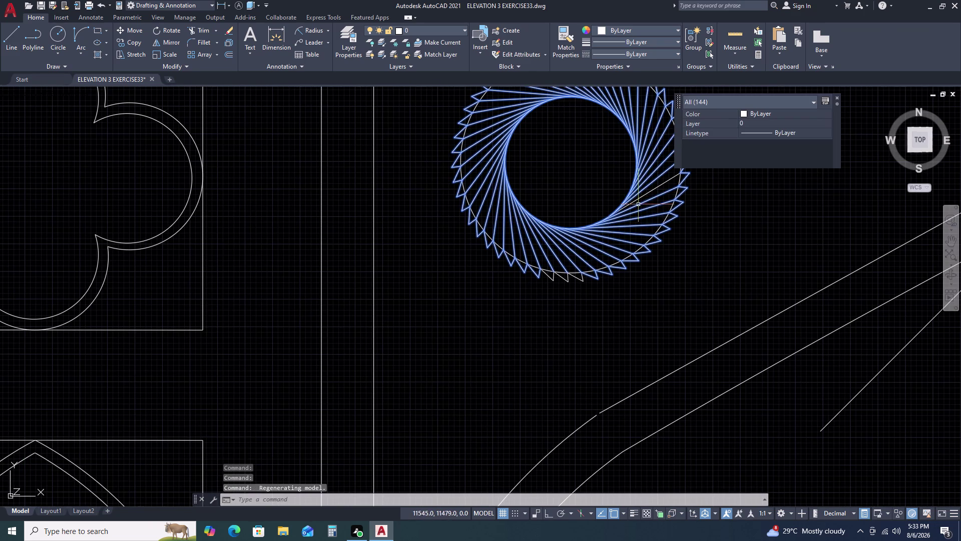
scroll(up, 3)
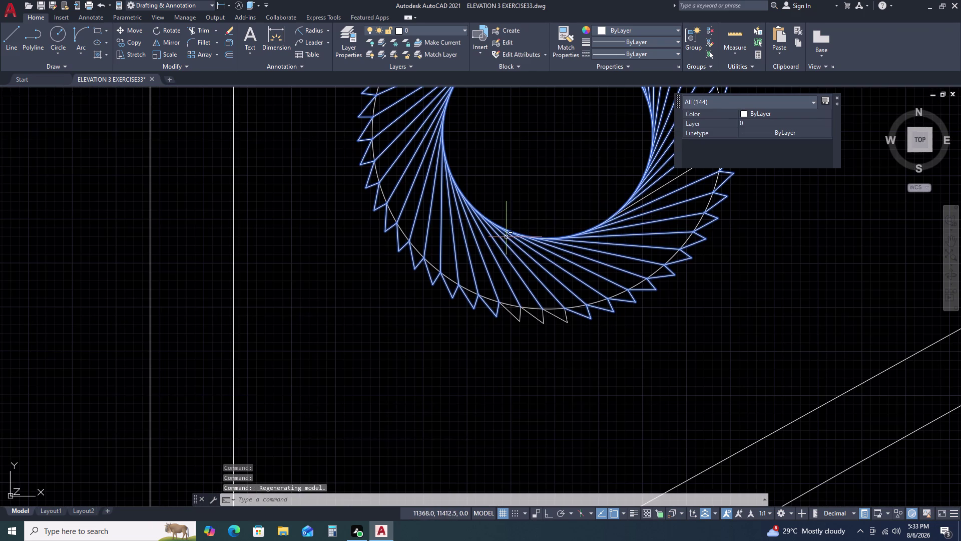
click(519, 264)
click(514, 272)
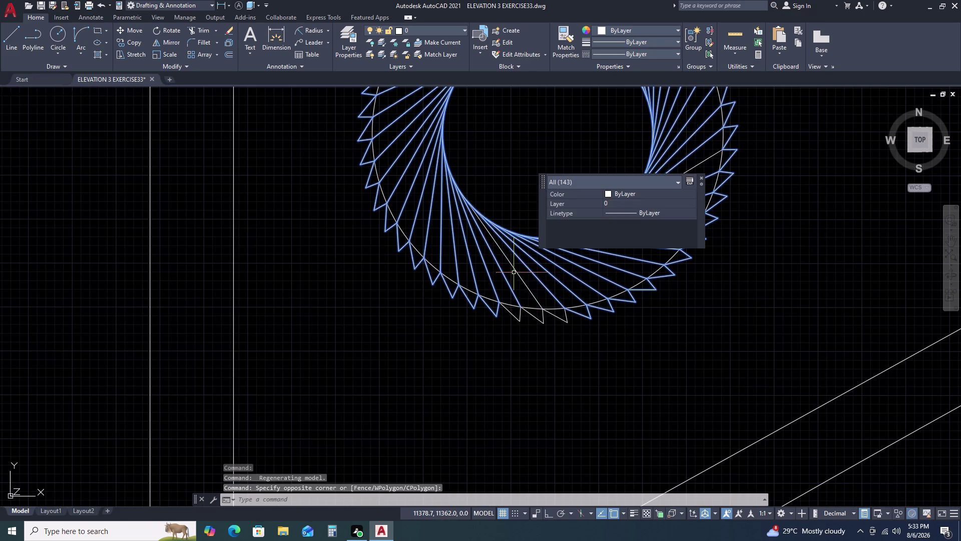
click(513, 278)
click(508, 288)
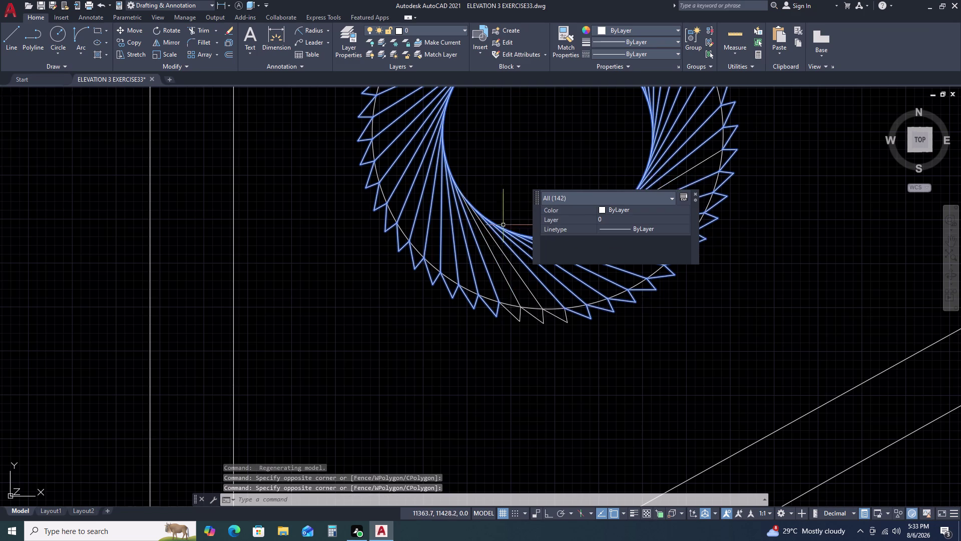
scroll(up, 3)
scroll(up, 3)
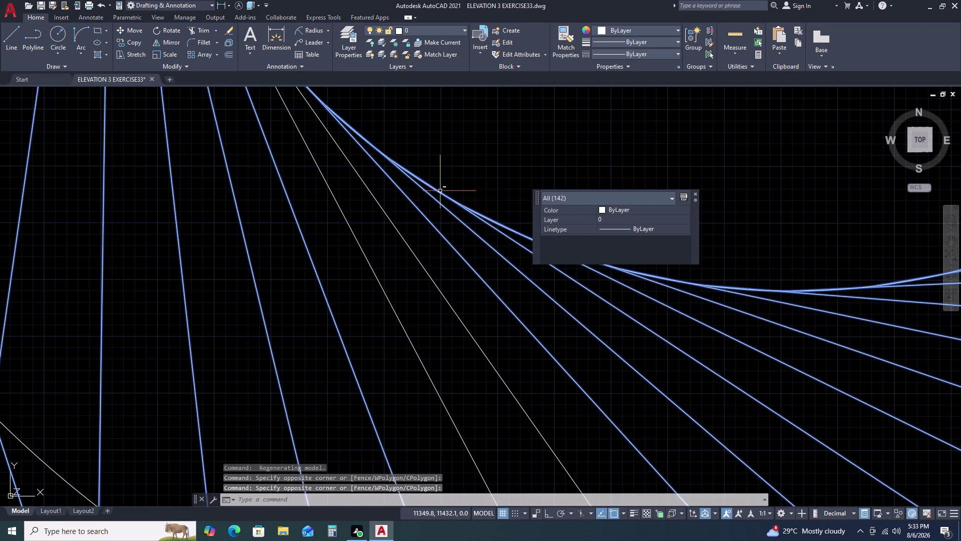
Exclude more ornament lines from the set, beginning on the inner lines.
double_click(440, 191)
double_click(442, 194)
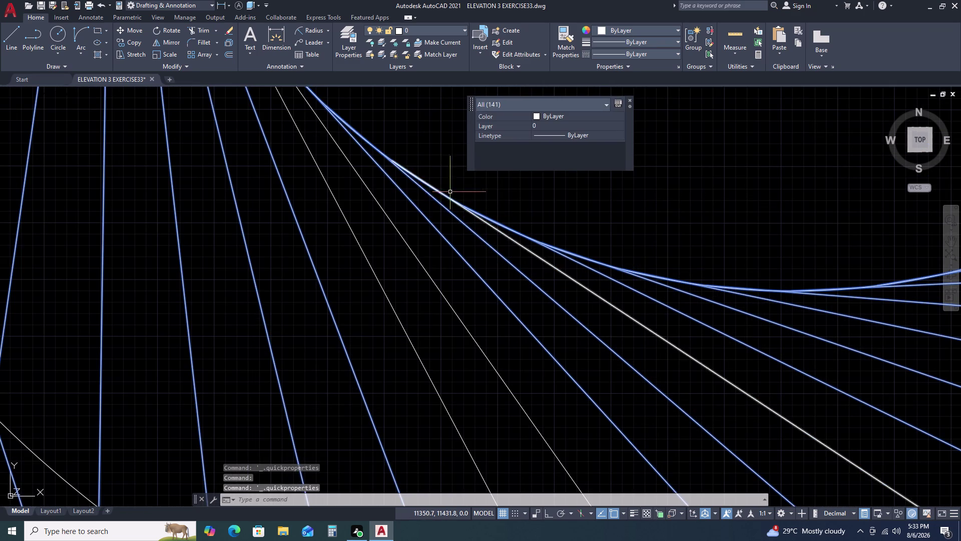
scroll(down, 3)
scroll(up, 3)
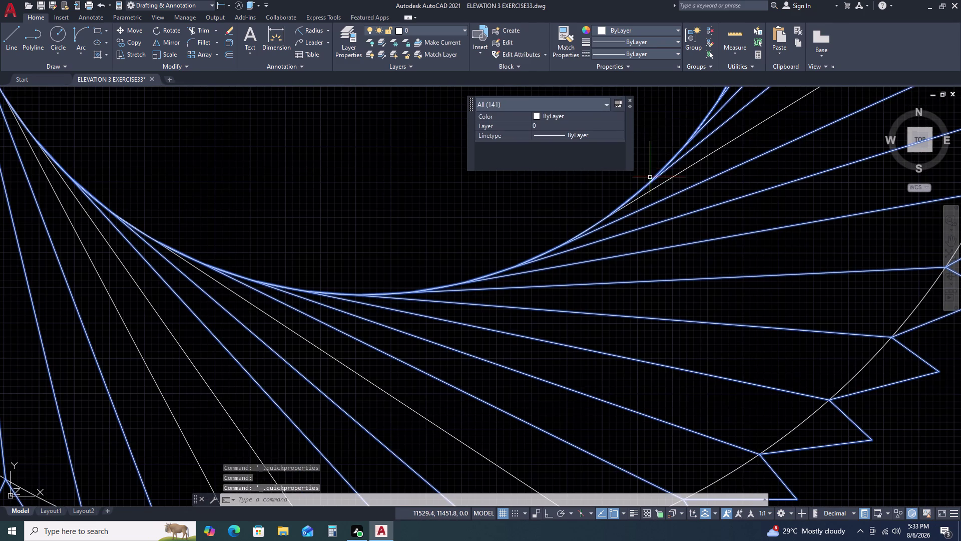
double_click(650, 178)
double_click(632, 194)
scroll(down, 3)
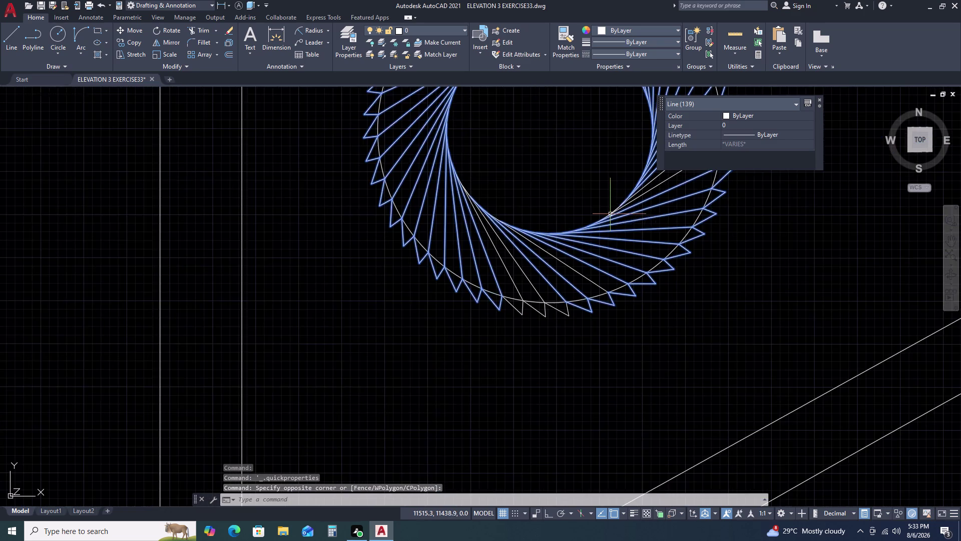
scroll(down, 3)
double_click(581, 98)
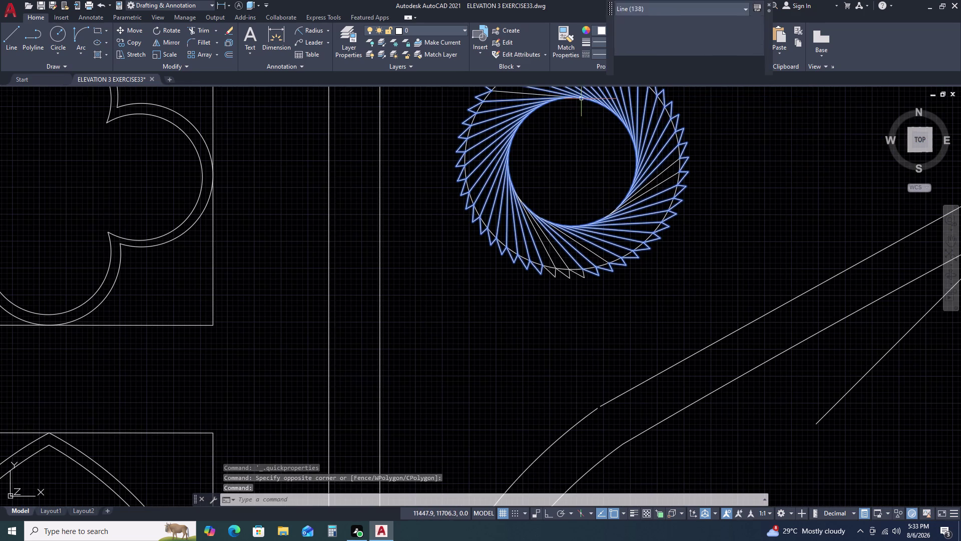
double_click(574, 99)
double_click(542, 101)
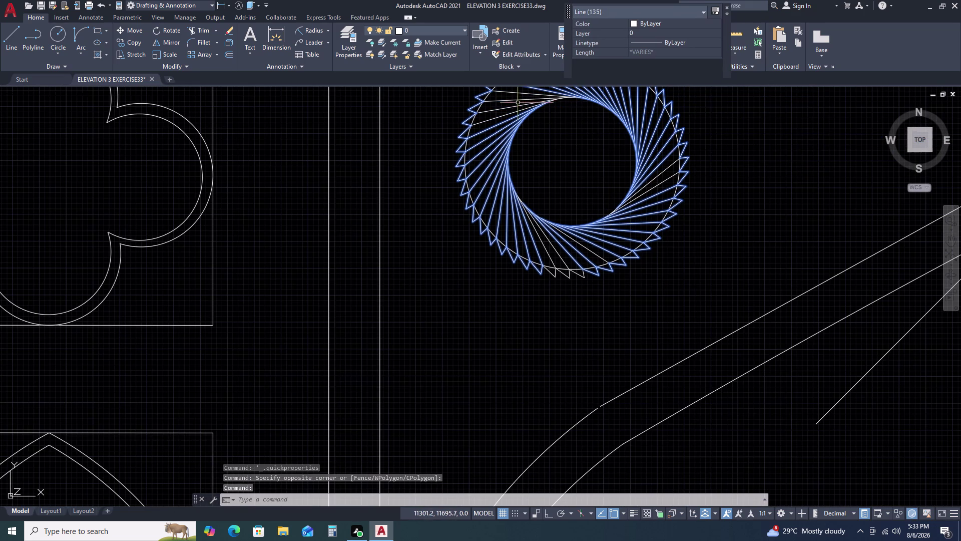
double_click(505, 103)
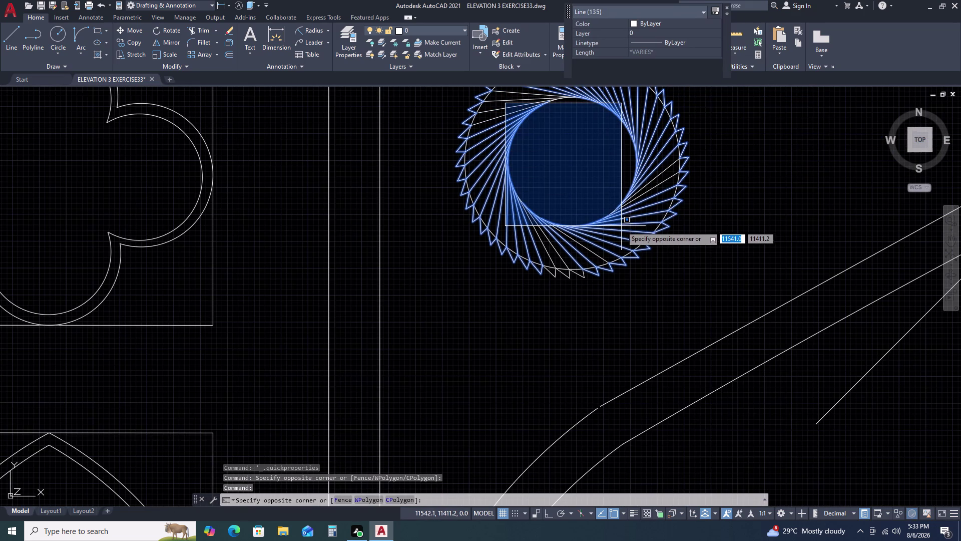
Exclude the lines inside the inner circle from the ornament selection.
click(622, 225)
click(585, 225)
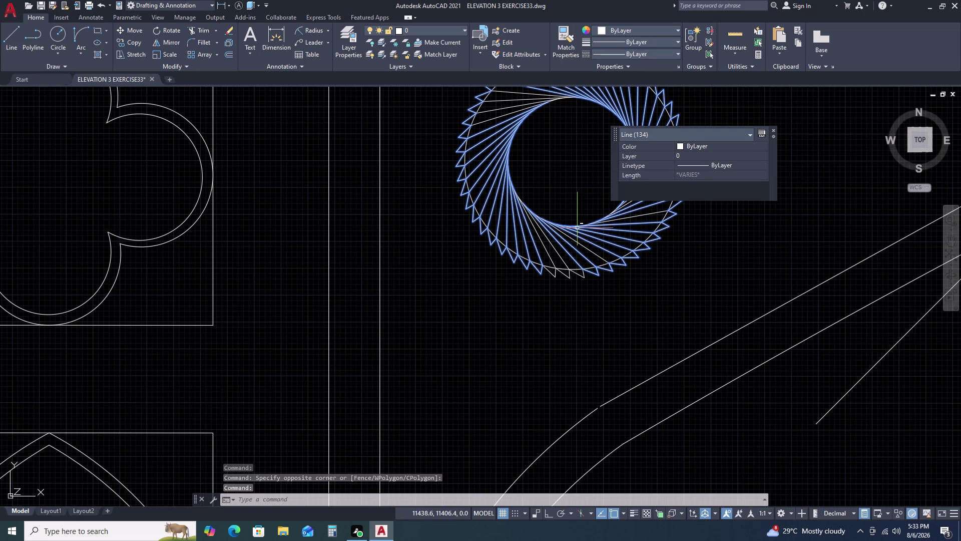
click(569, 222)
scroll(up, 3)
click(564, 205)
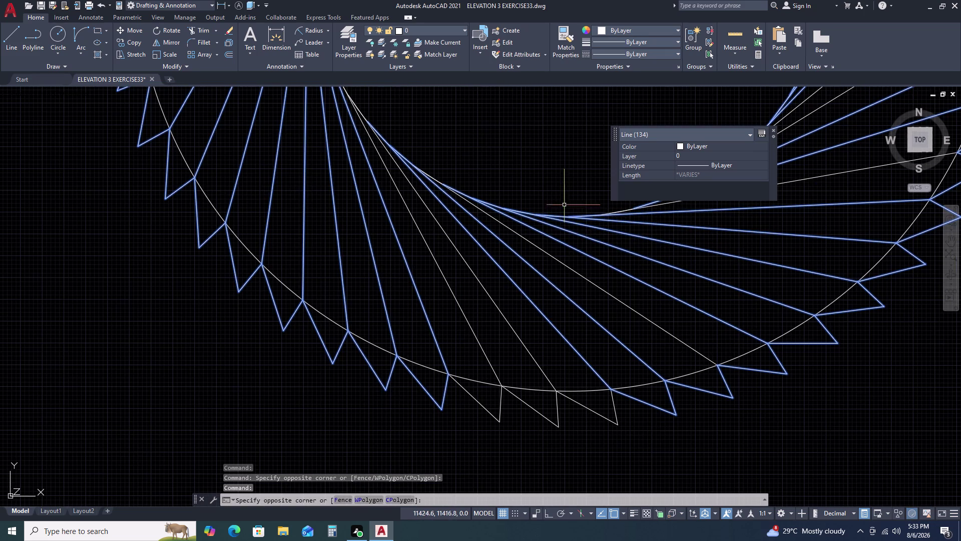
scroll(up, 3)
Keep the bottom tangent lines out and erase the 132 selected lines.
click(600, 241)
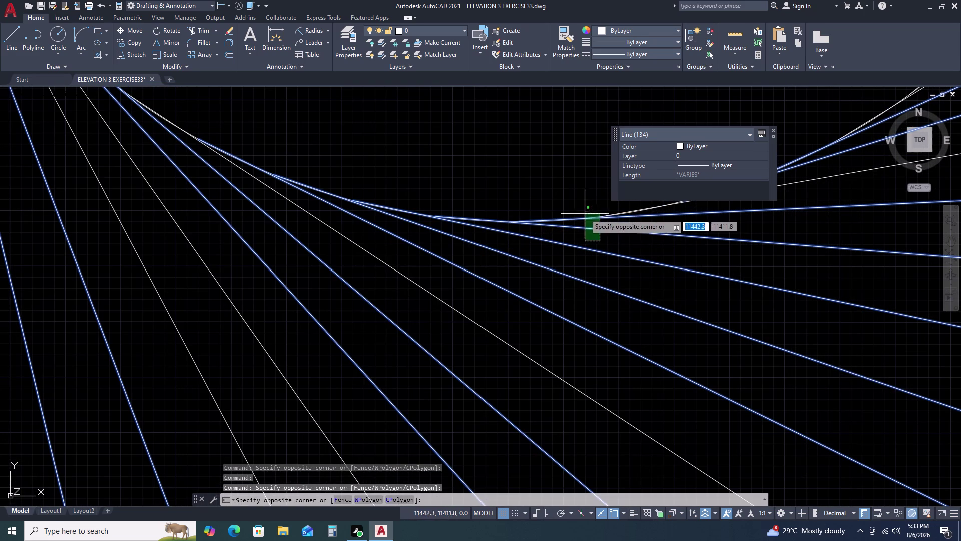
click(570, 185)
scroll(down, 3)
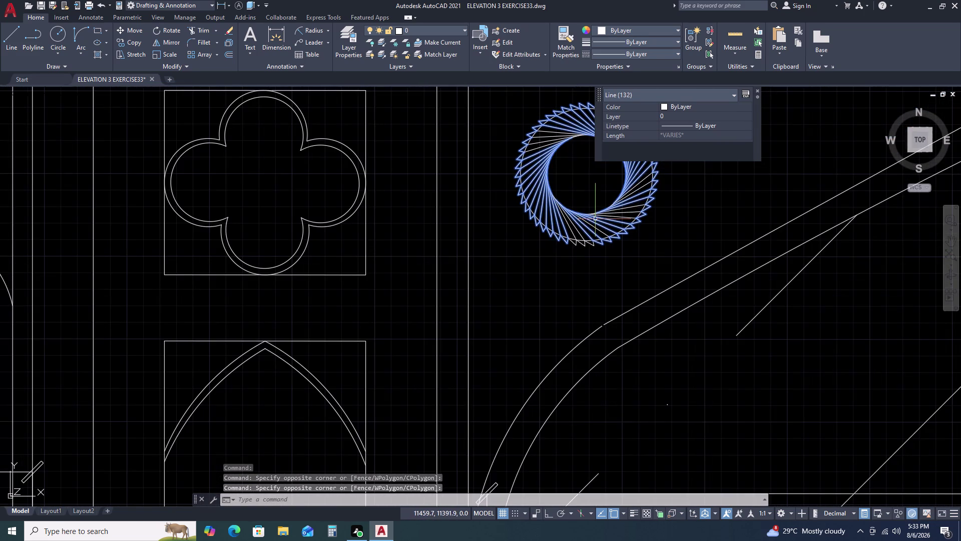
scroll(up, 3)
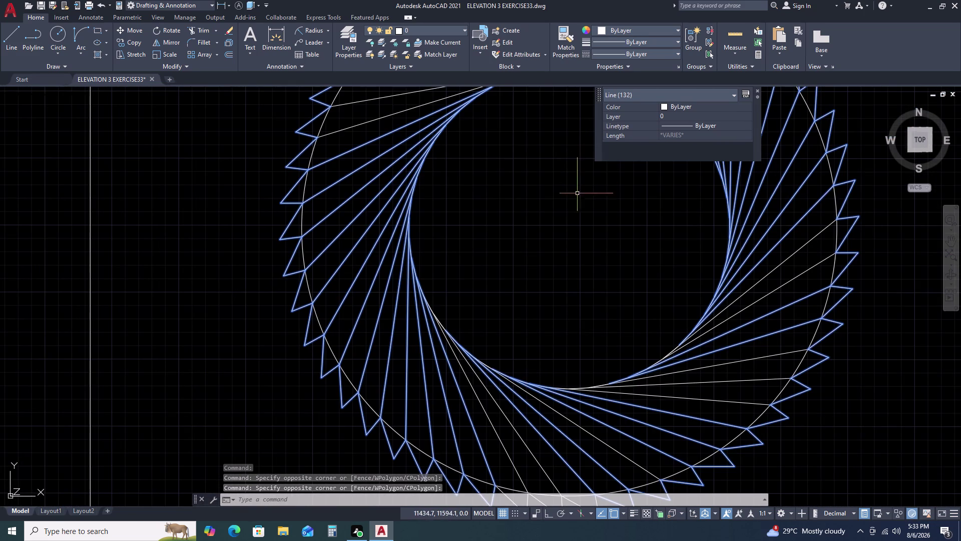
scroll(up, 3)
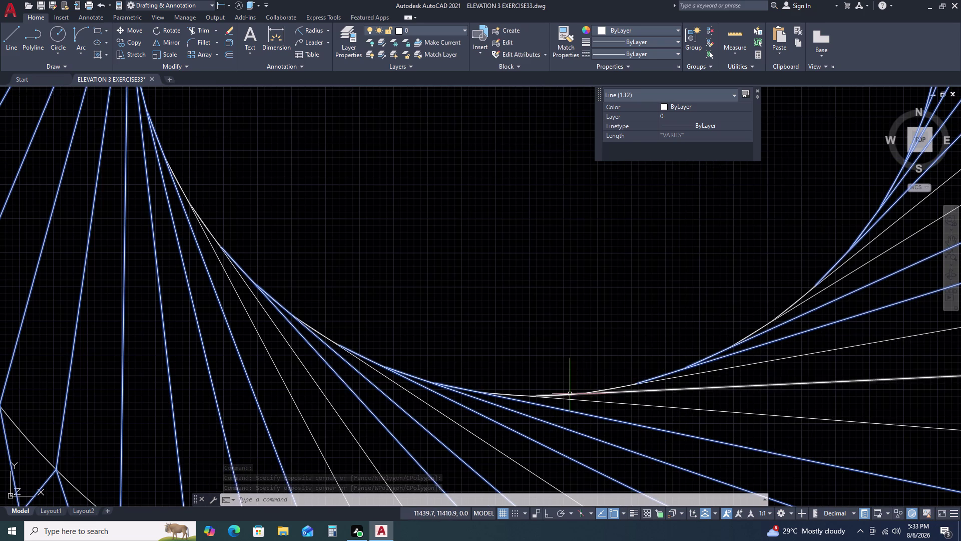
click(569, 394)
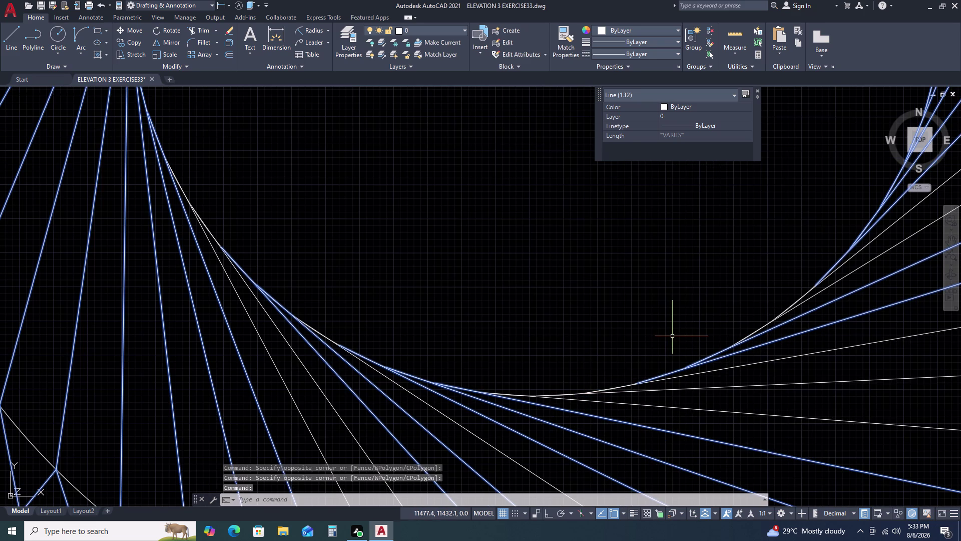
key(Delete)
scroll(down, 3)
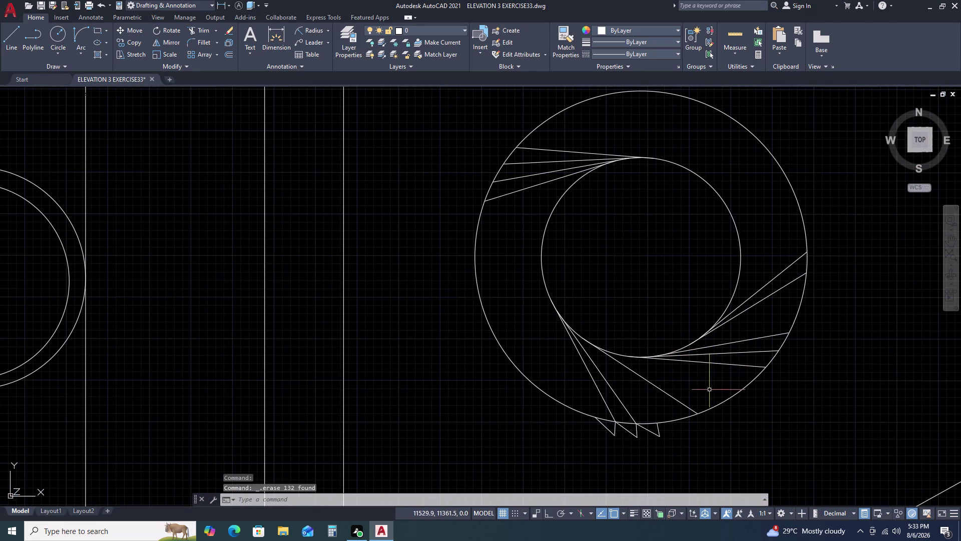
Erase stray lines on the right, undoing the accidental outer-circle deletion.
click(774, 269)
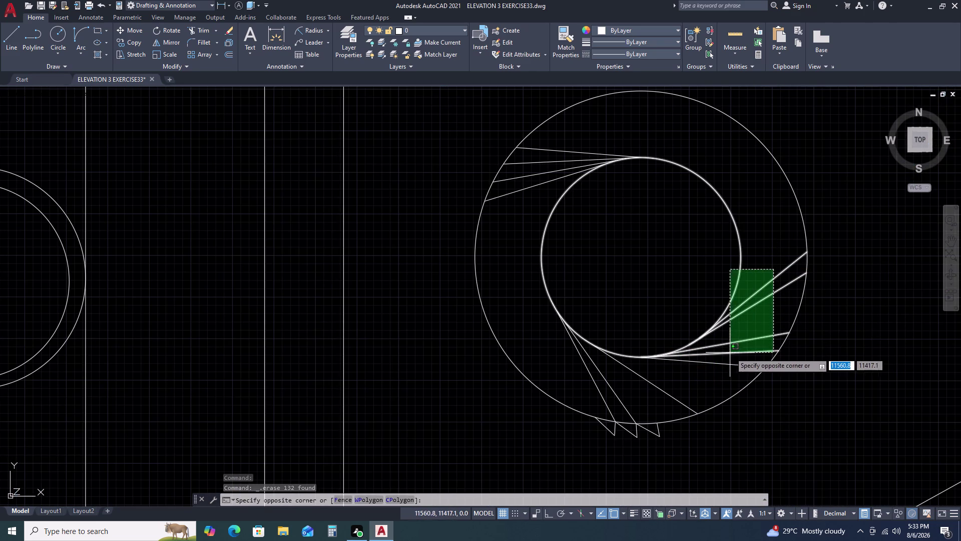
click(772, 334)
key(Delete)
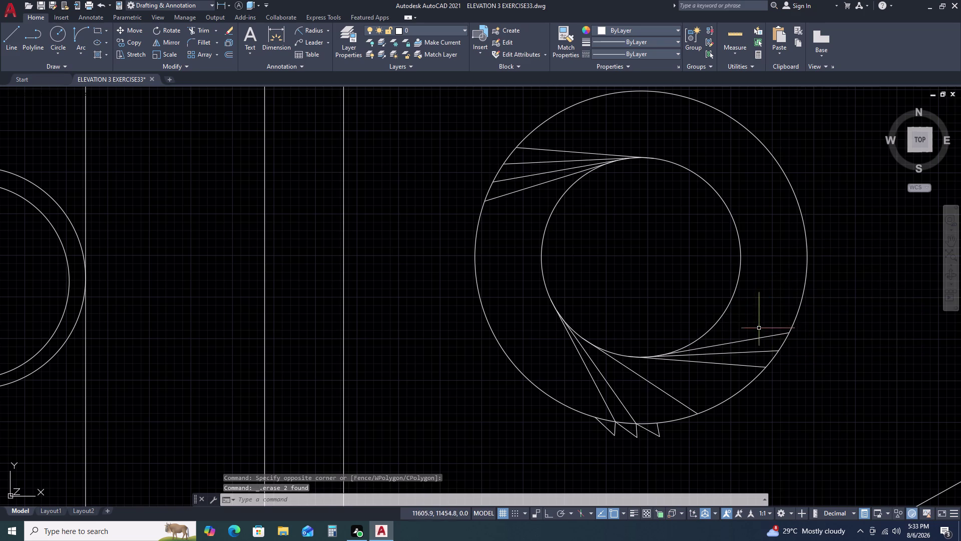
drag(755, 331, 744, 344)
click(711, 379)
key(Delete)
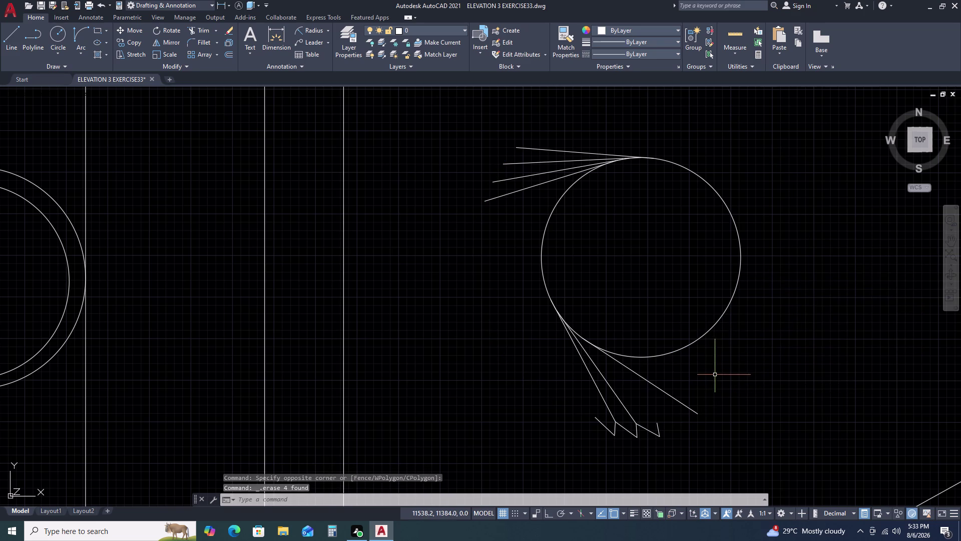
key(ctrl+z)
Erase the remaining right-side stray lines and try picking the lower stray line.
click(751, 332)
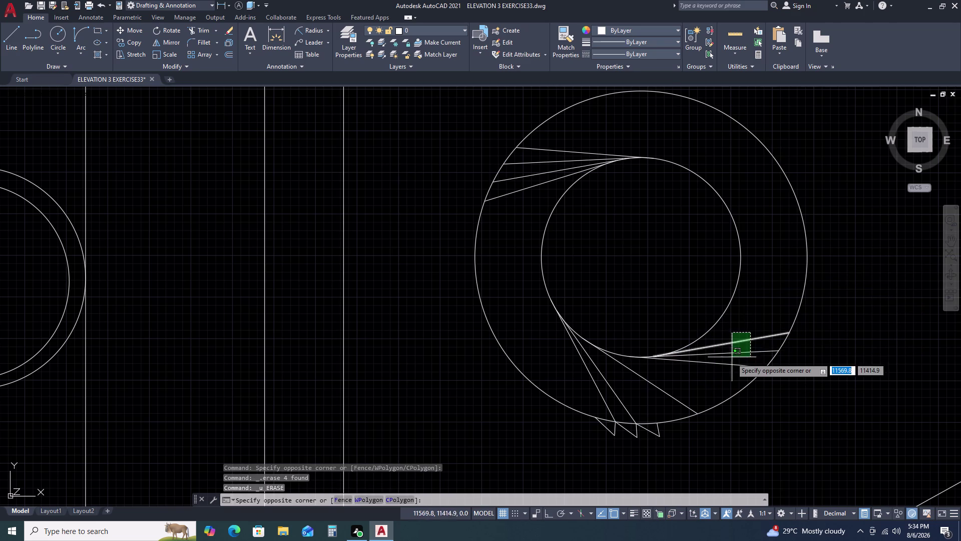
click(730, 360)
key(Delete)
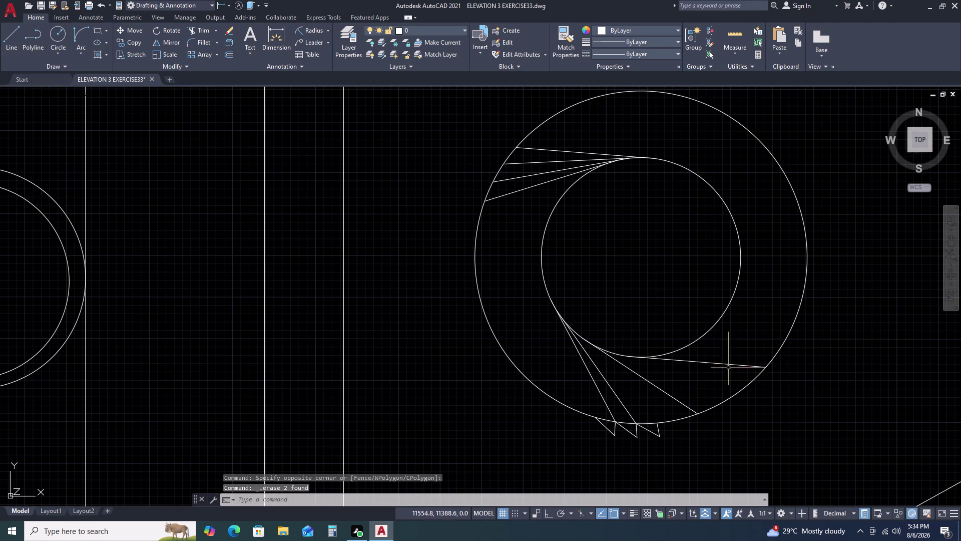
click(733, 361)
click(714, 373)
key(Delete)
drag(661, 382, 646, 384)
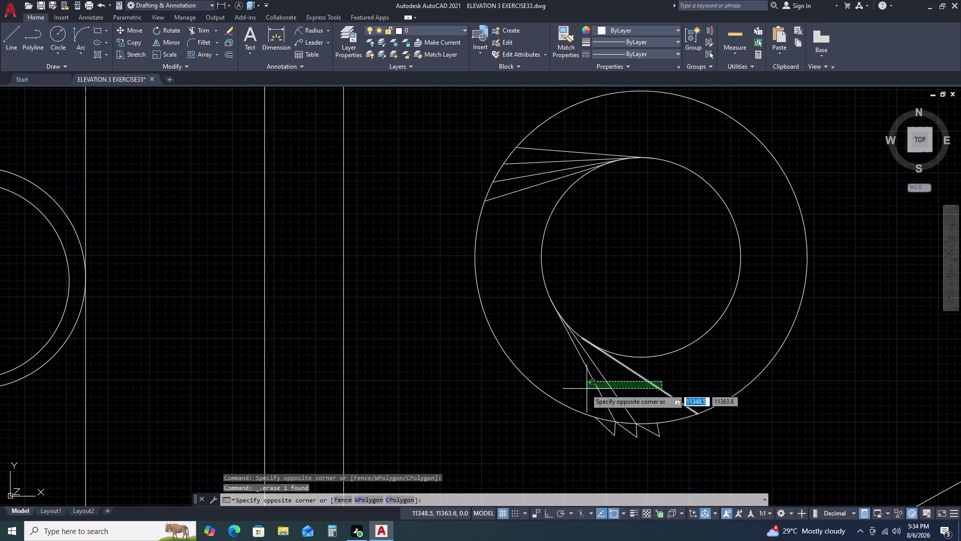
click(575, 389)
key(Escape)
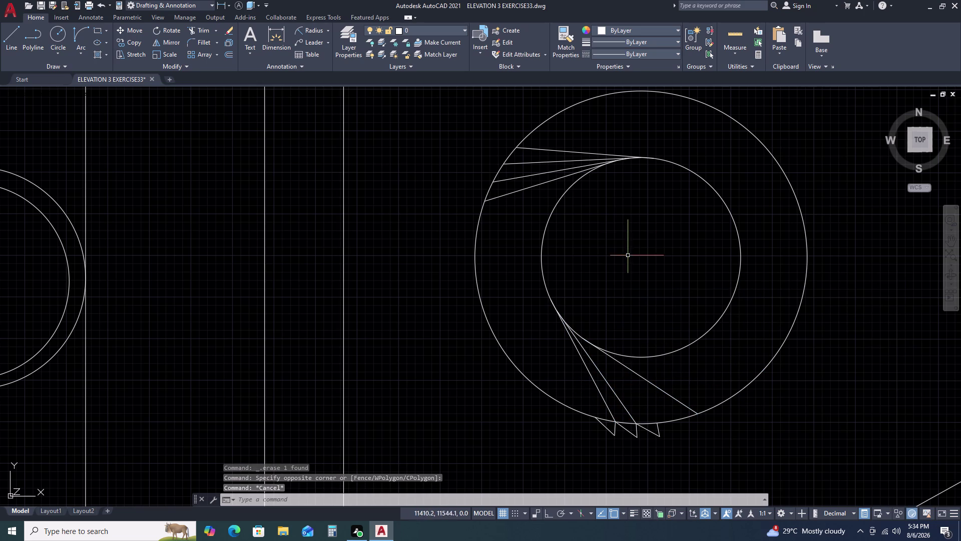
Erase the upper-left stray lines and the leftover lines at the bottom.
double_click(568, 142)
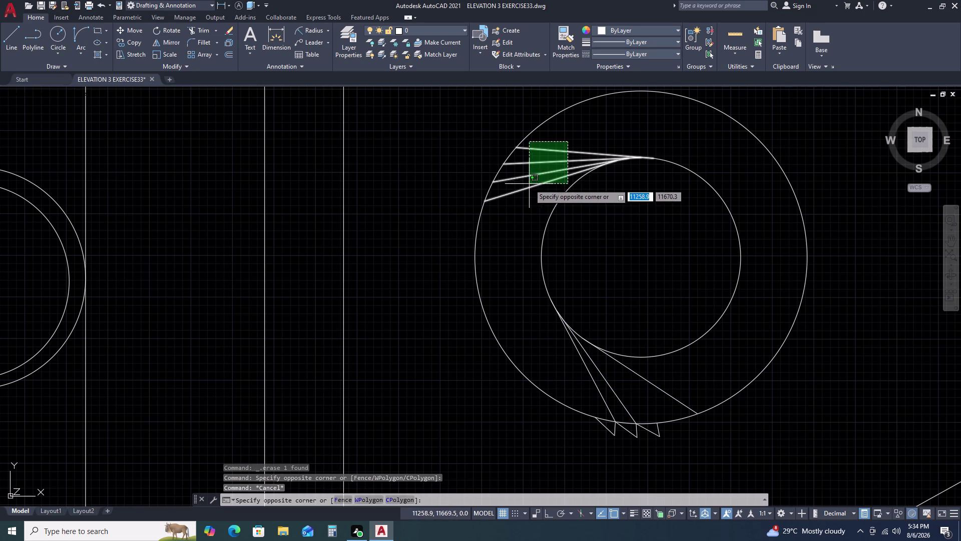
click(531, 179)
key(Delete)
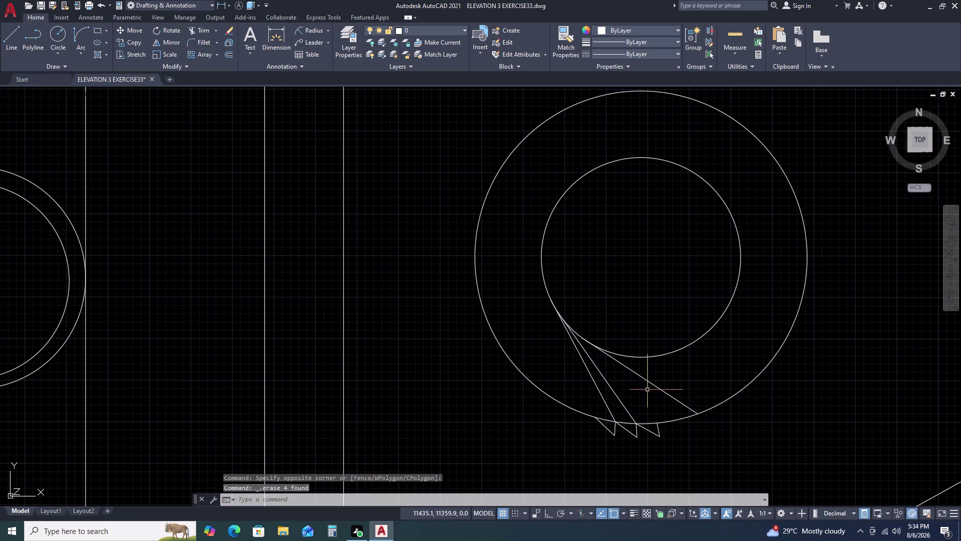
click(657, 380)
click(652, 385)
key(Delete)
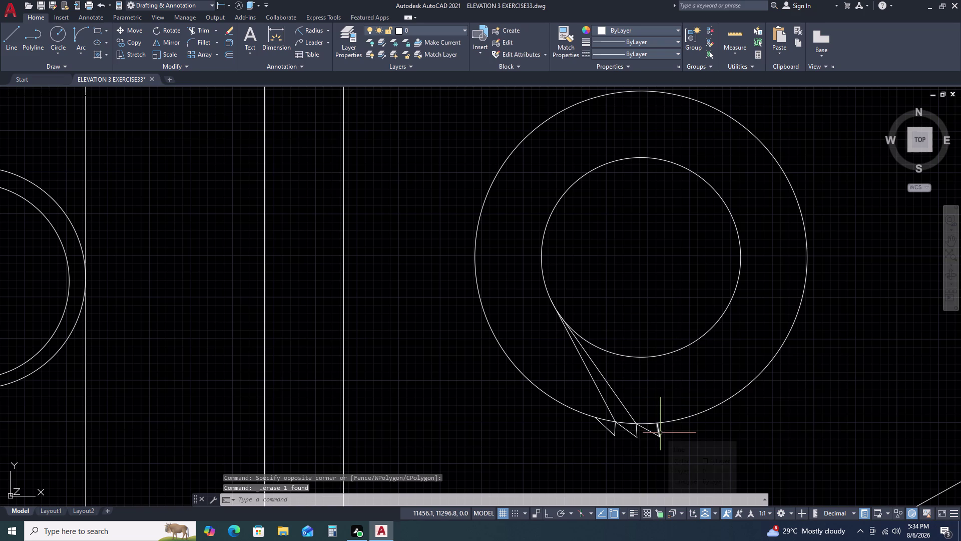
click(660, 433)
key(Delete)
click(655, 435)
key(Delete)
Erase the extra spike tip lines and select the remaining spike's four lines.
click(607, 425)
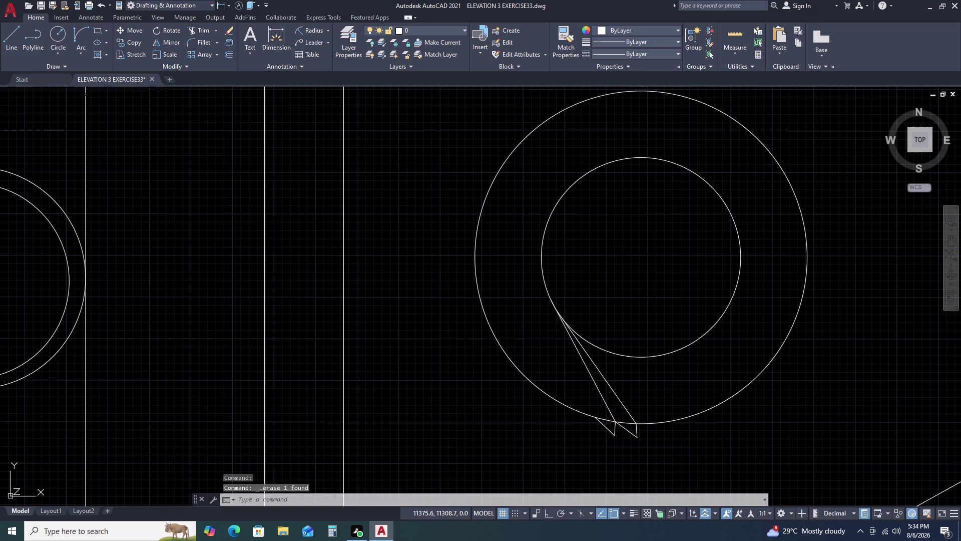
click(608, 434)
key(Delete)
click(618, 436)
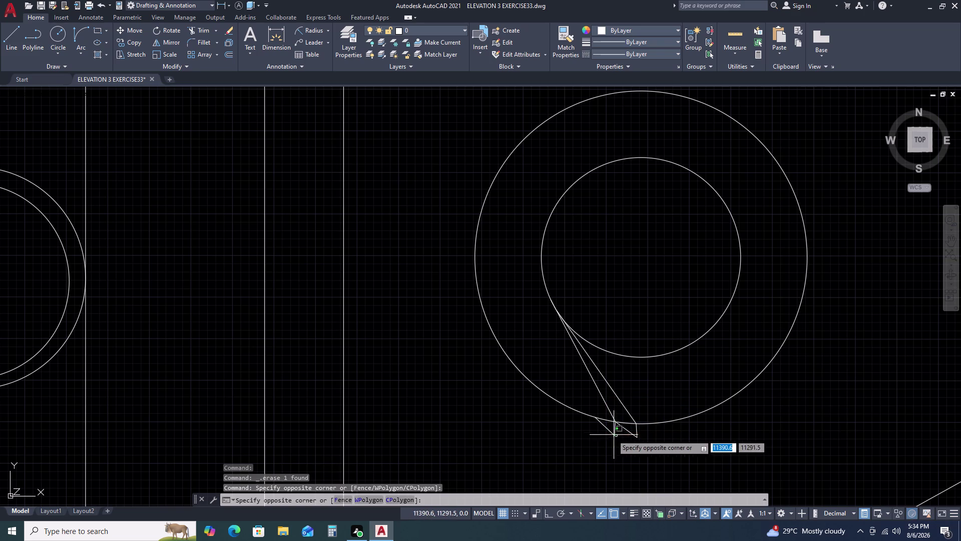
click(599, 431)
key(Delete)
drag(513, 280, 518, 284)
click(699, 469)
text(A)
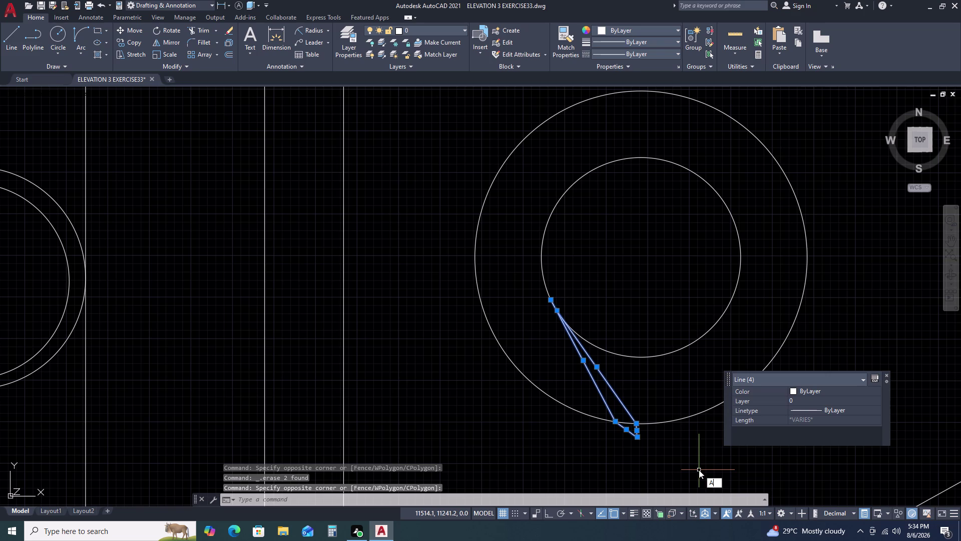
Create a 25-item polar array of the spike centred on the roundel's circles.
text(R)
key(space)
drag(736, 516, 699, 469)
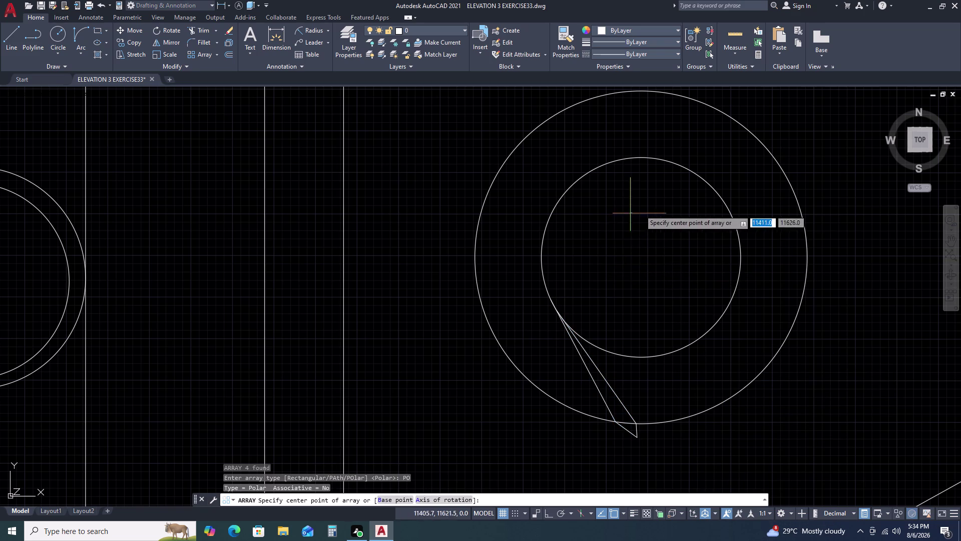
click(642, 259)
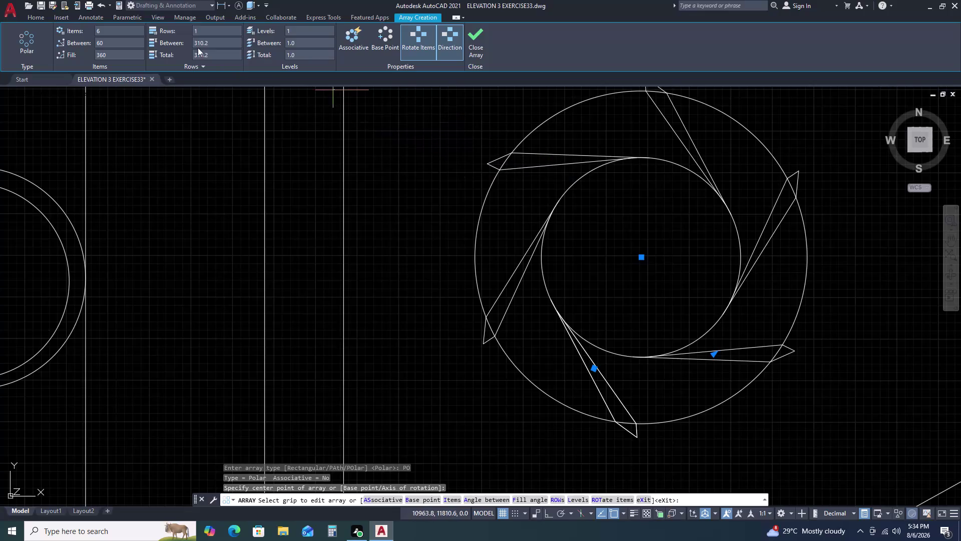
click(128, 27)
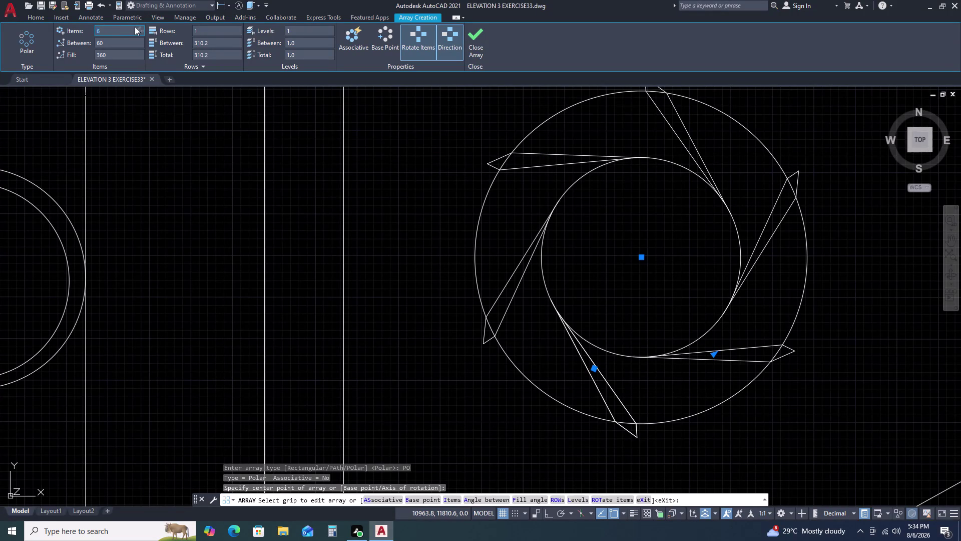
text(25)
key(space)
key(Return)
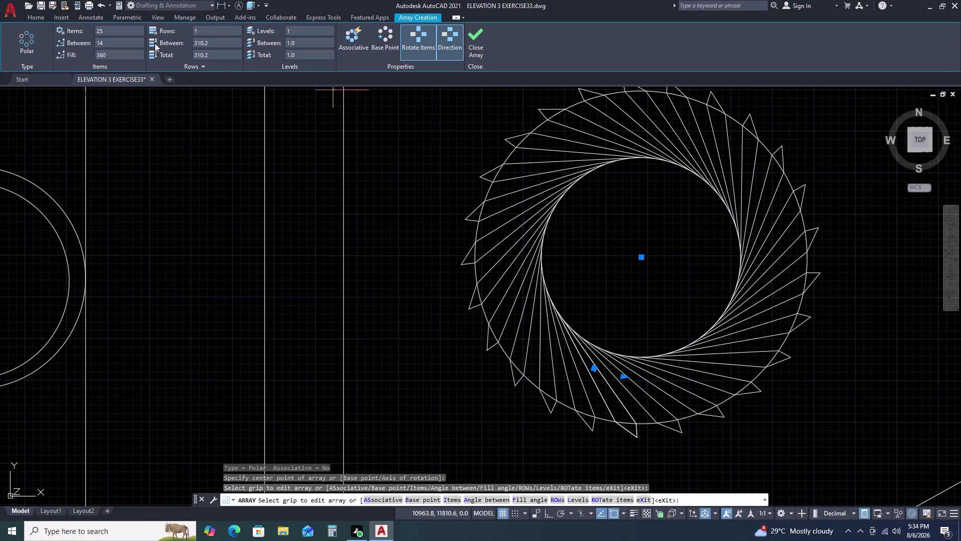
scroll(down, 3)
scroll(down, 3)
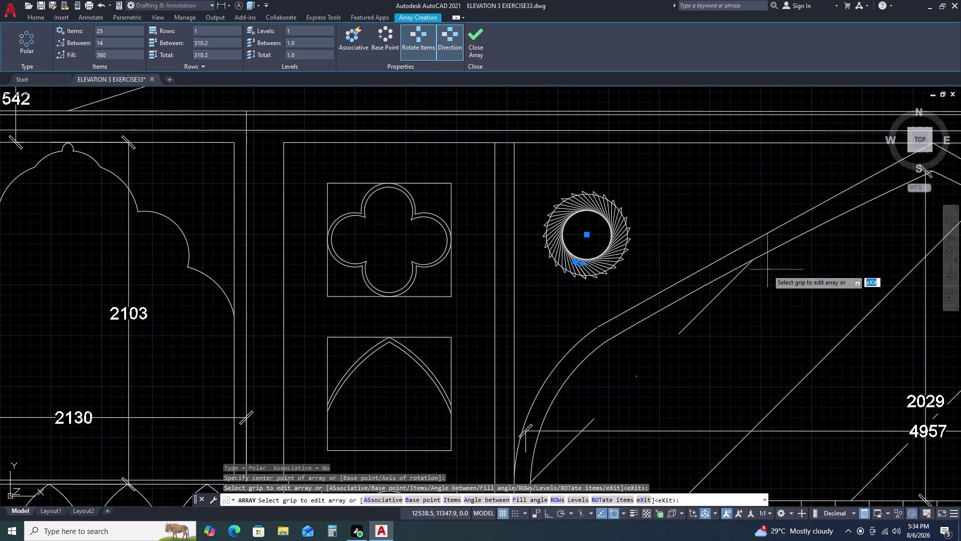
Erase the old right-hand ring ornament beside the central arch.
key(Escape)
middle_drag(749, 252, 537, 213)
scroll(down, 3)
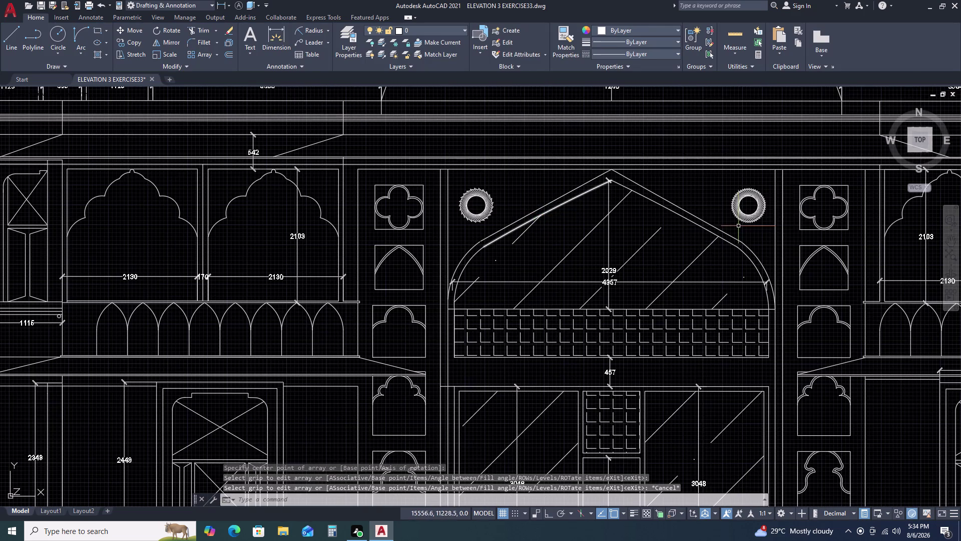
scroll(up, 3)
click(714, 165)
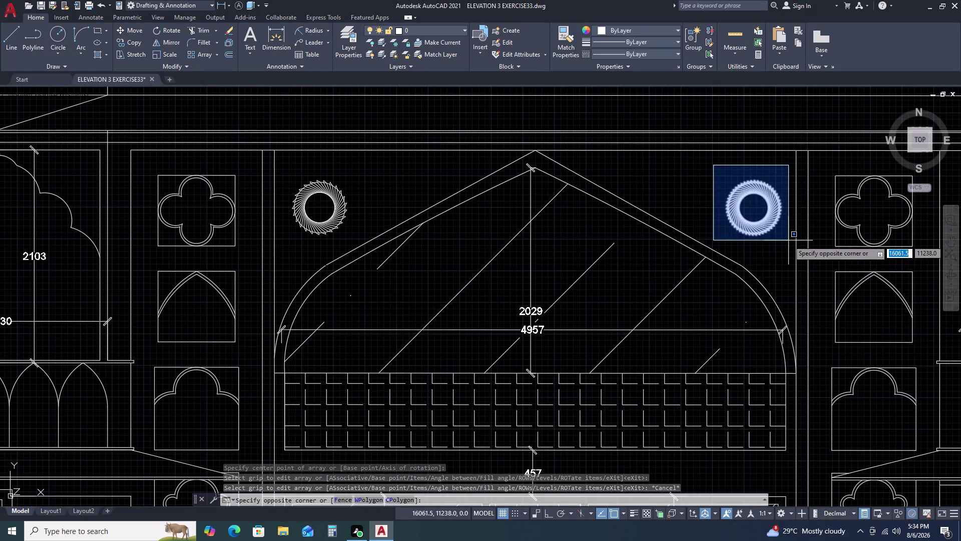
click(789, 240)
key(Delete)
Copy the left ring ornament horizontally with Ortho on into the right-hand position.
scroll(up, 3)
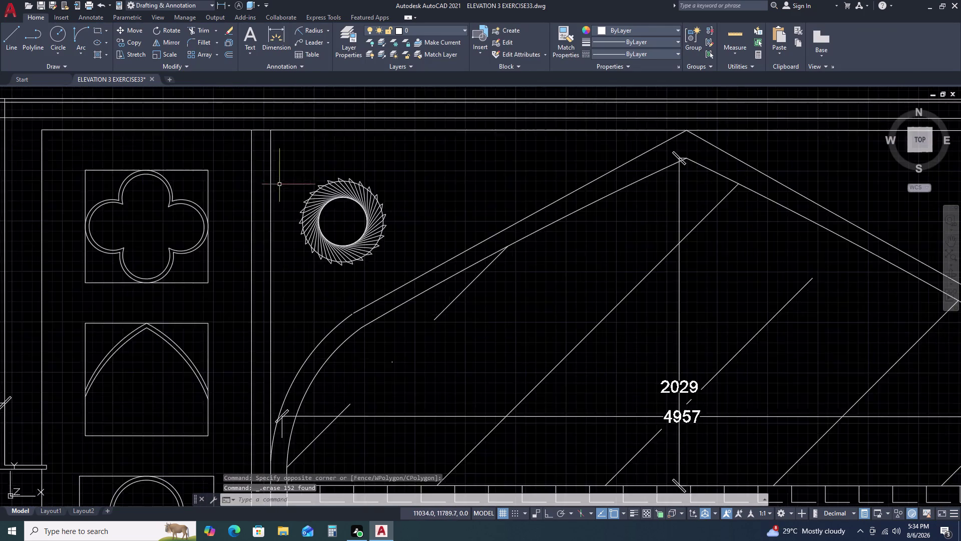
scroll(up, 3)
click(273, 168)
click(476, 326)
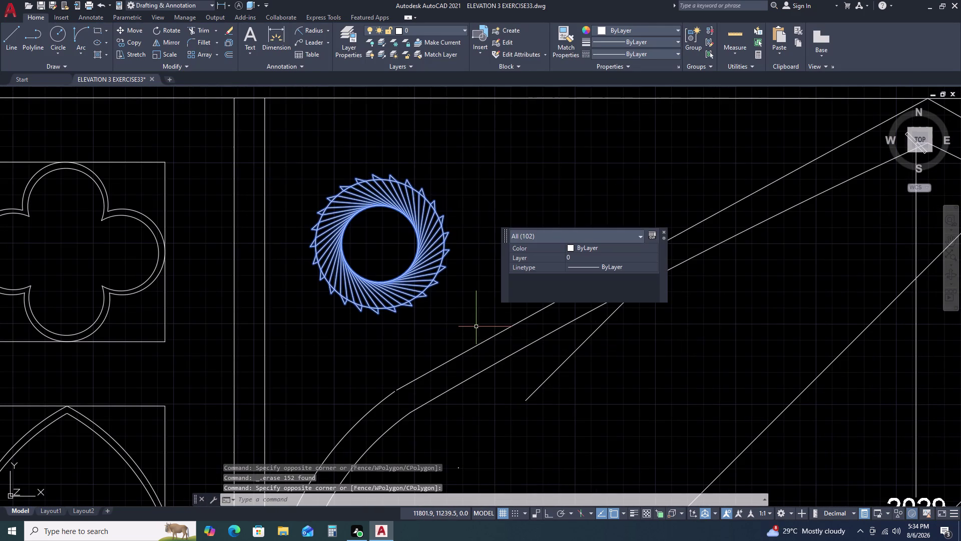
text(CO)
key(space)
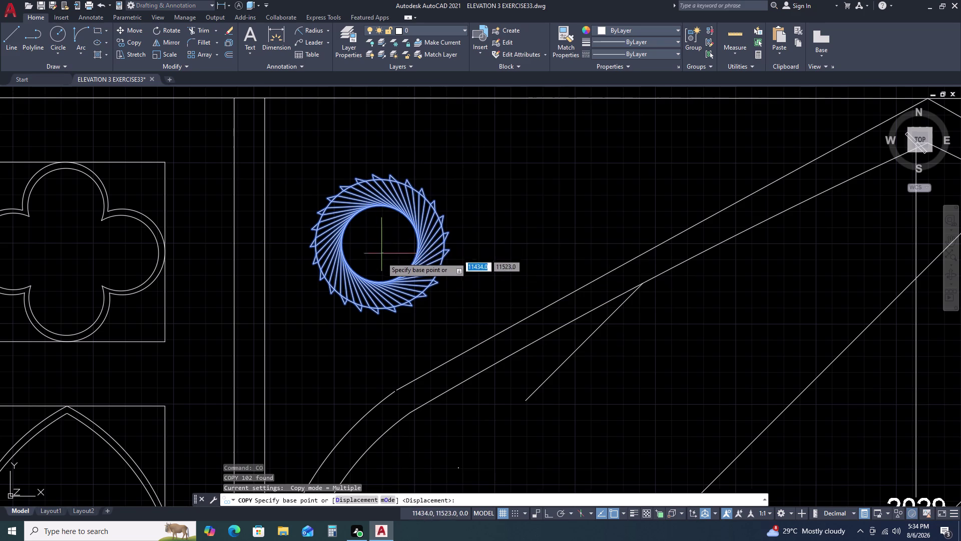
click(381, 246)
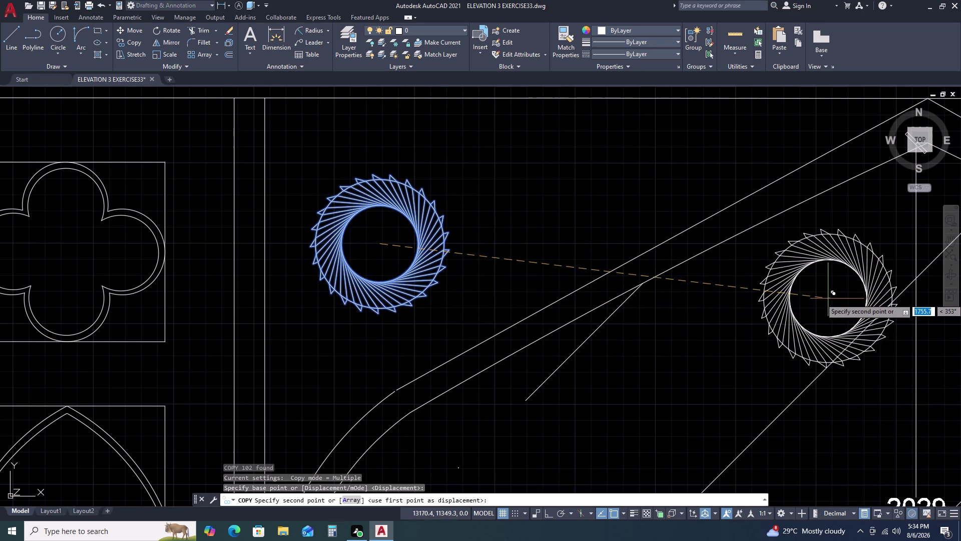
key(F8)
scroll(down, 3)
middle_drag(845, 279, 606, 256)
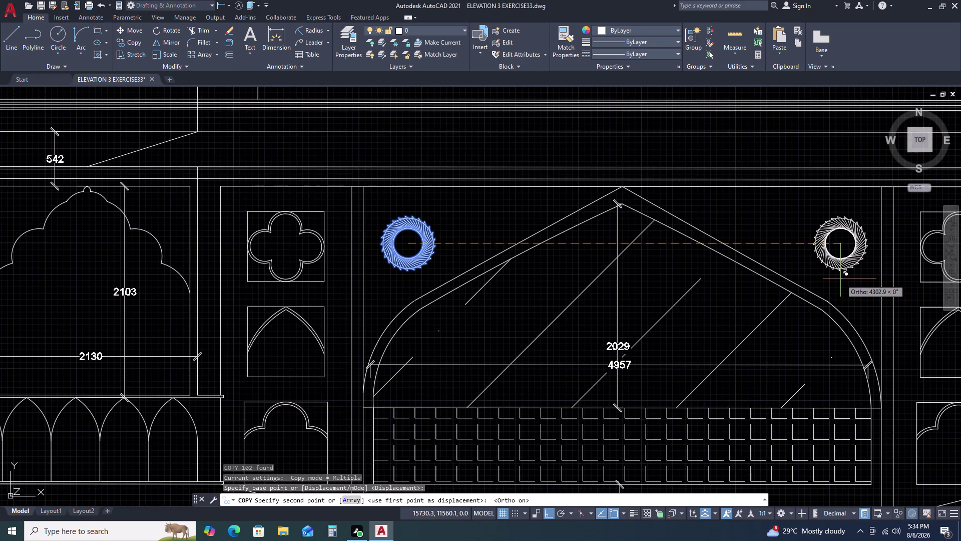
click(841, 279)
key(Escape)
scroll(down, 3)
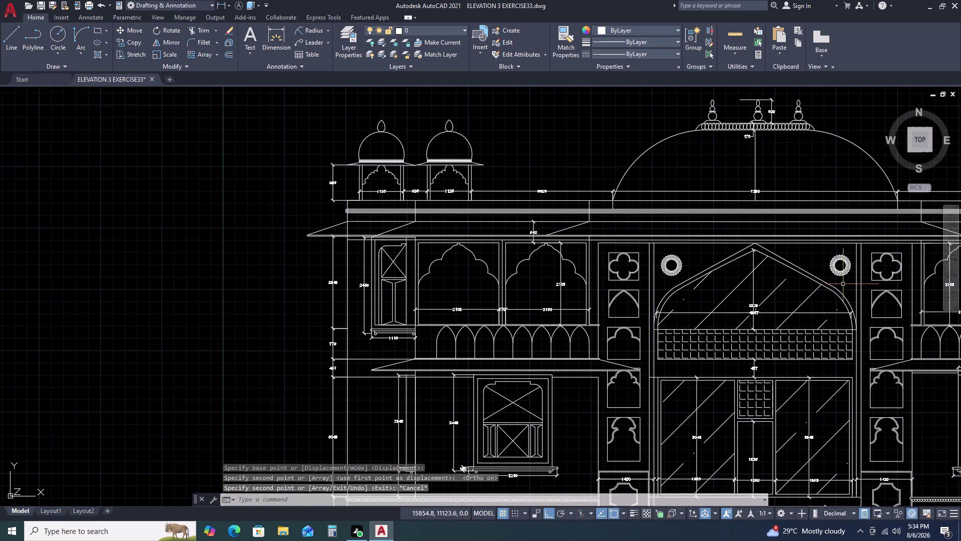
middle_drag(837, 355, 736, 281)
scroll(down, 3)
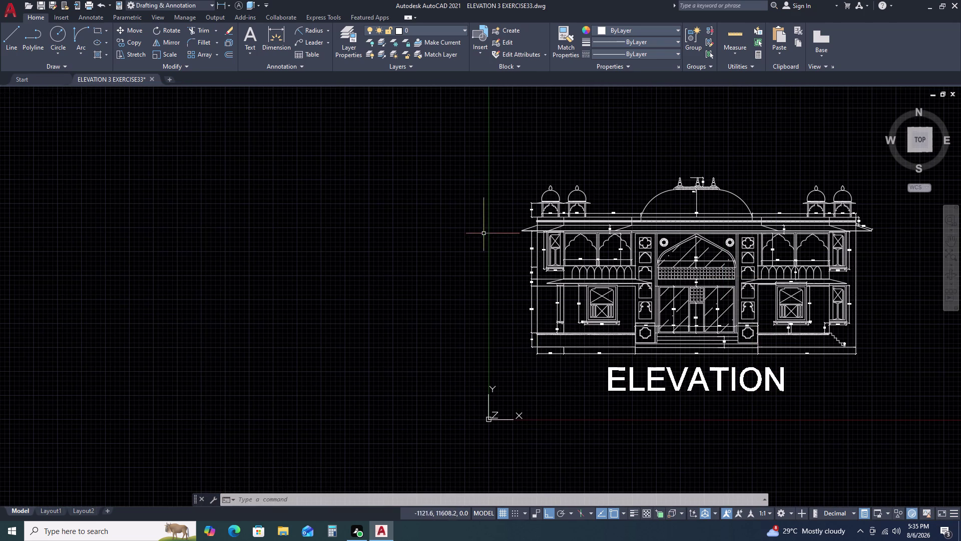
scroll(up, 3)
scroll(up, 3)
text(D)
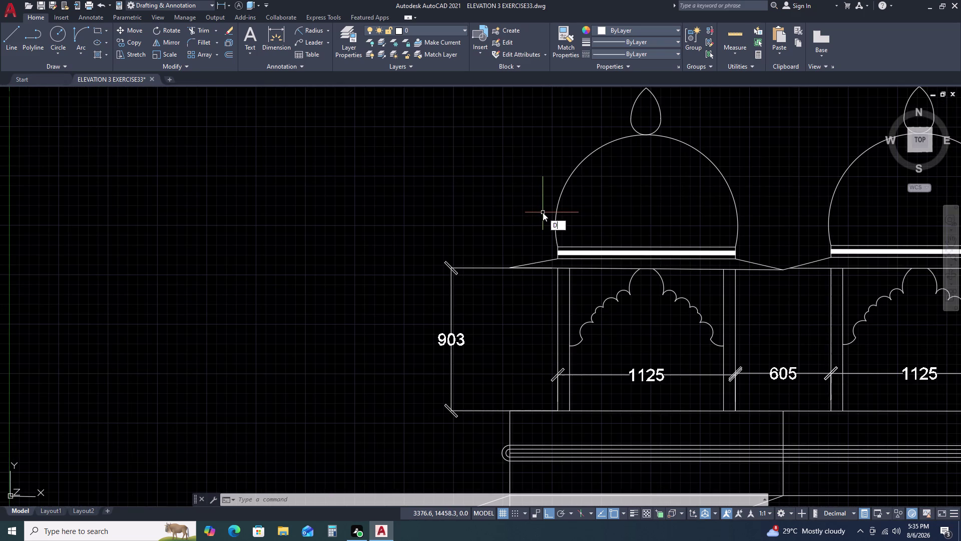
text(LI)
key(space)
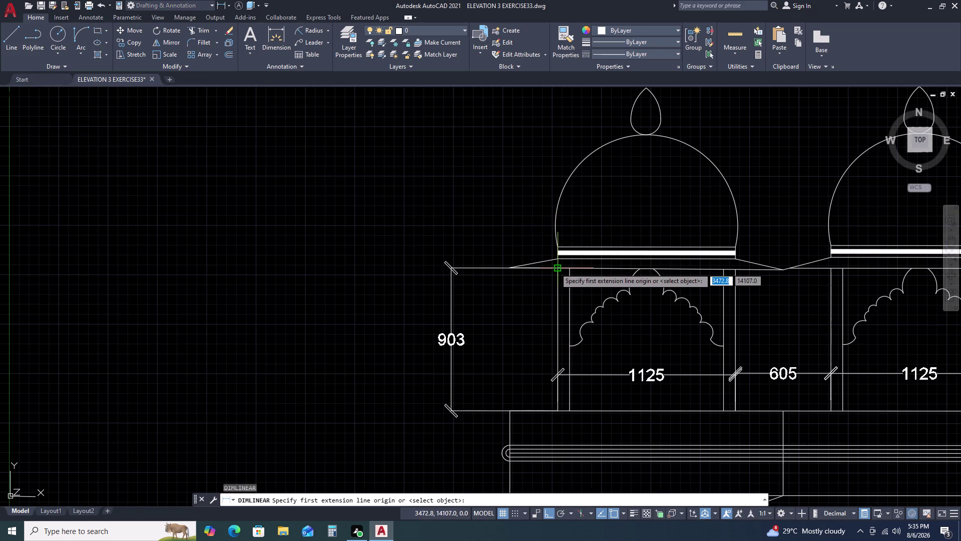
click(508, 266)
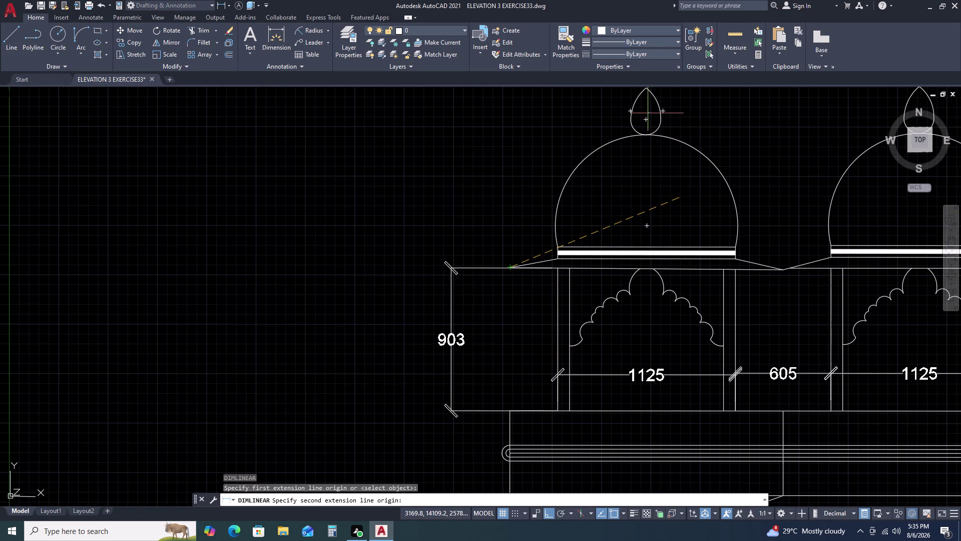
key(Escape)
key(space)
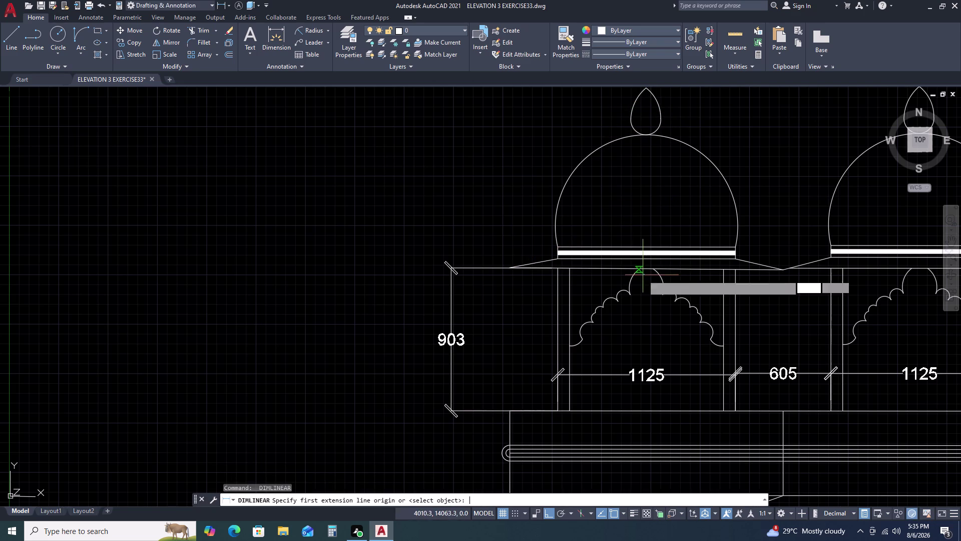
click(648, 268)
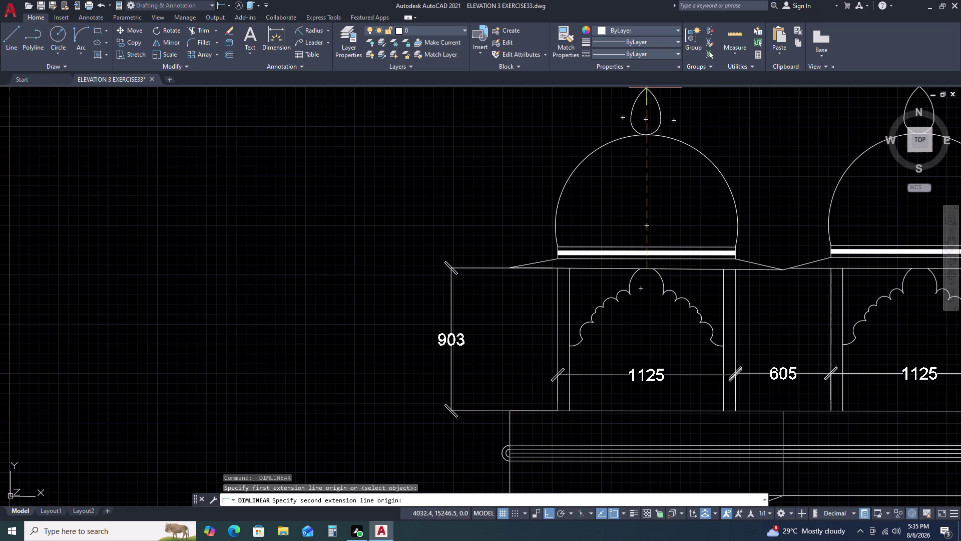
click(646, 85)
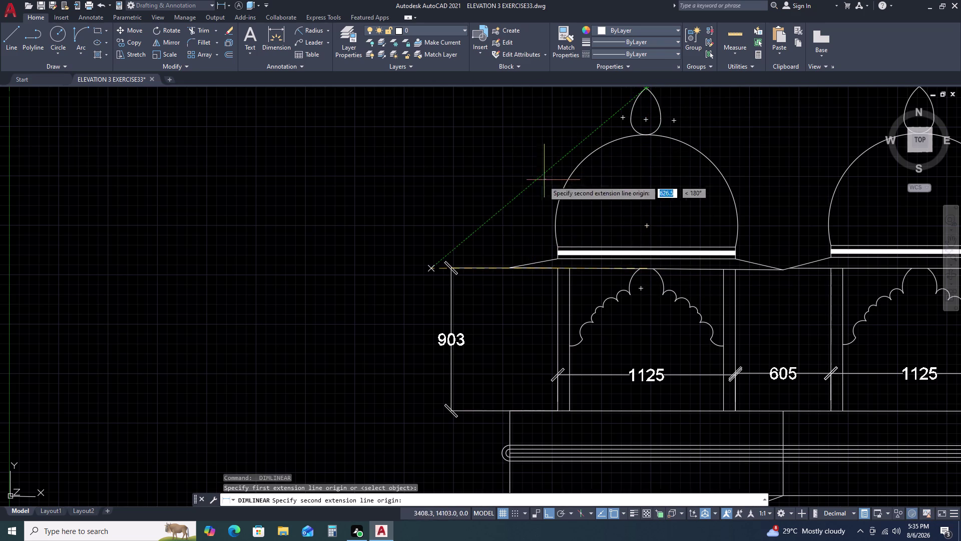
key(Escape)
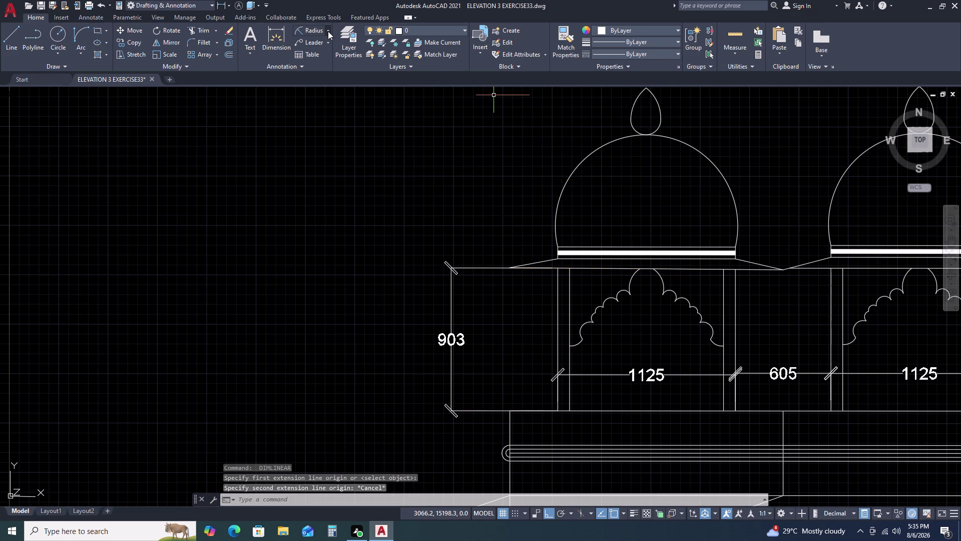
click(328, 31)
click(323, 54)
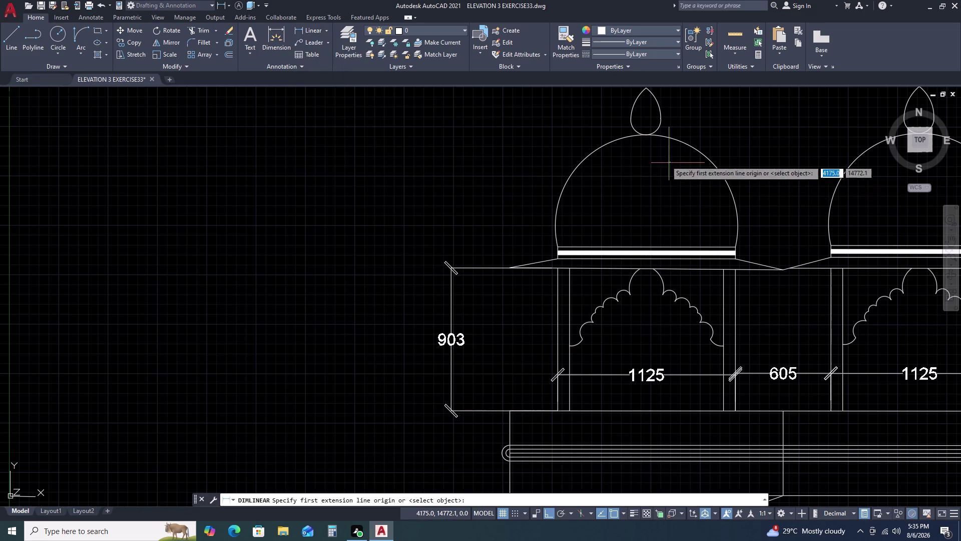
click(647, 86)
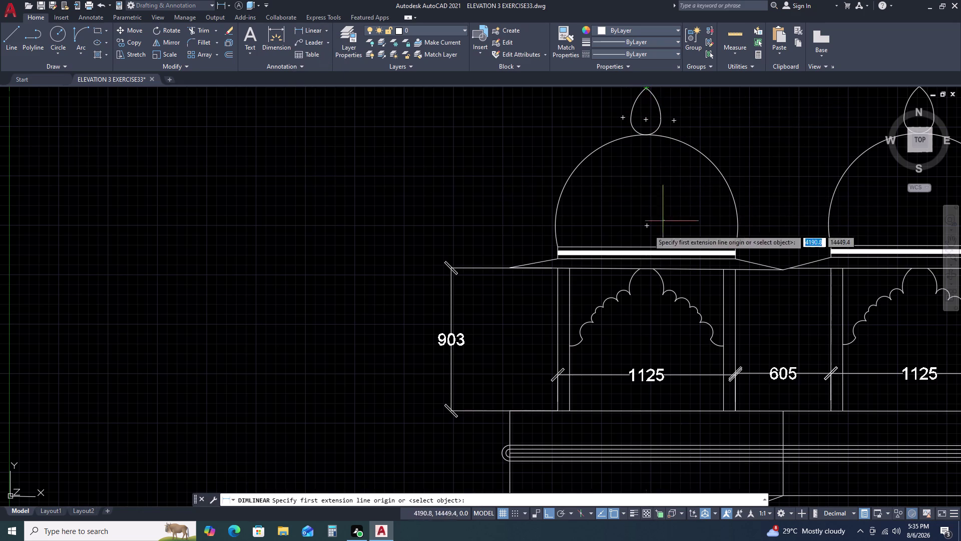
double_click(649, 270)
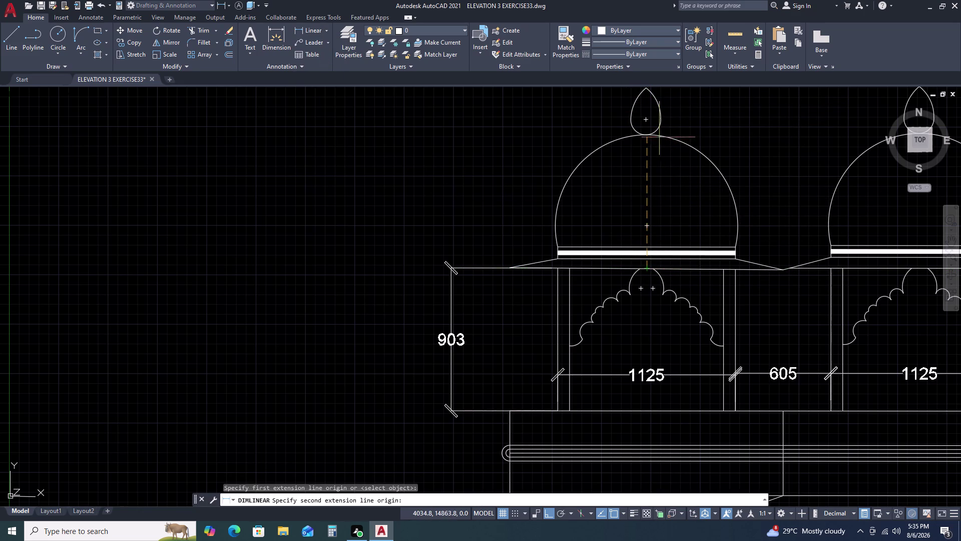
click(647, 89)
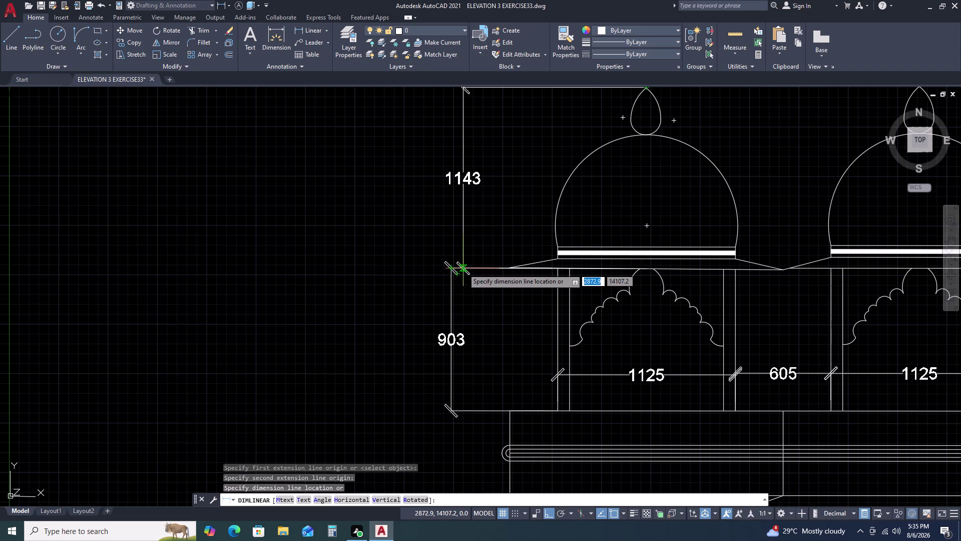
key(Escape)
key(space)
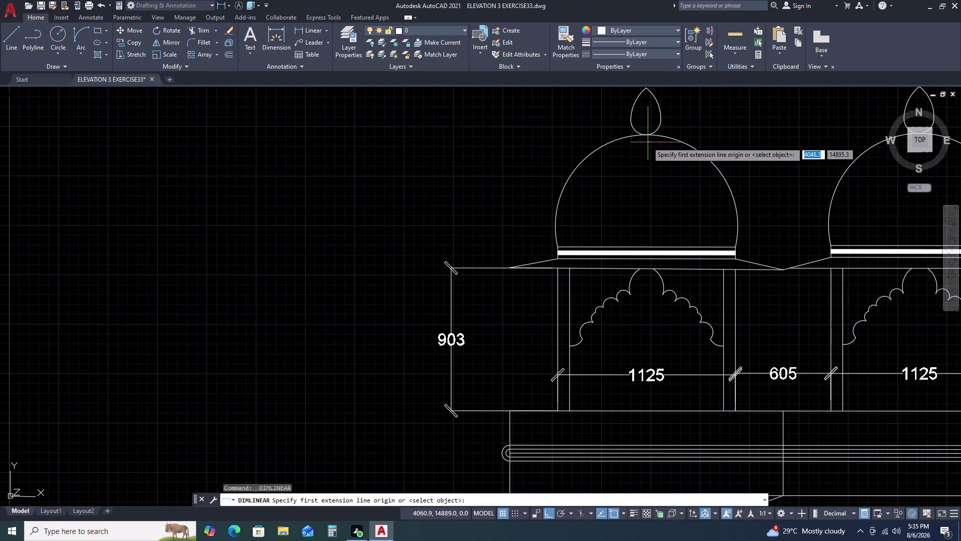
click(645, 137)
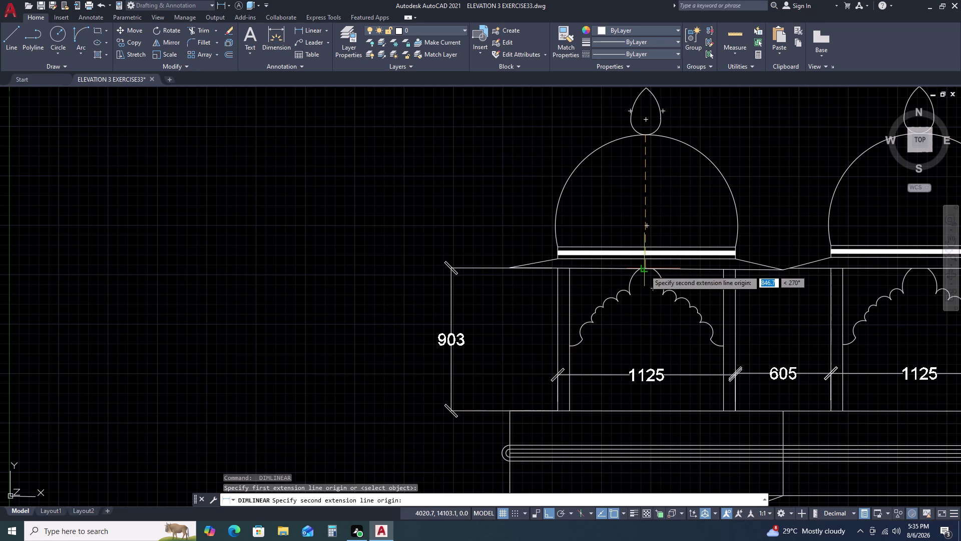
click(645, 269)
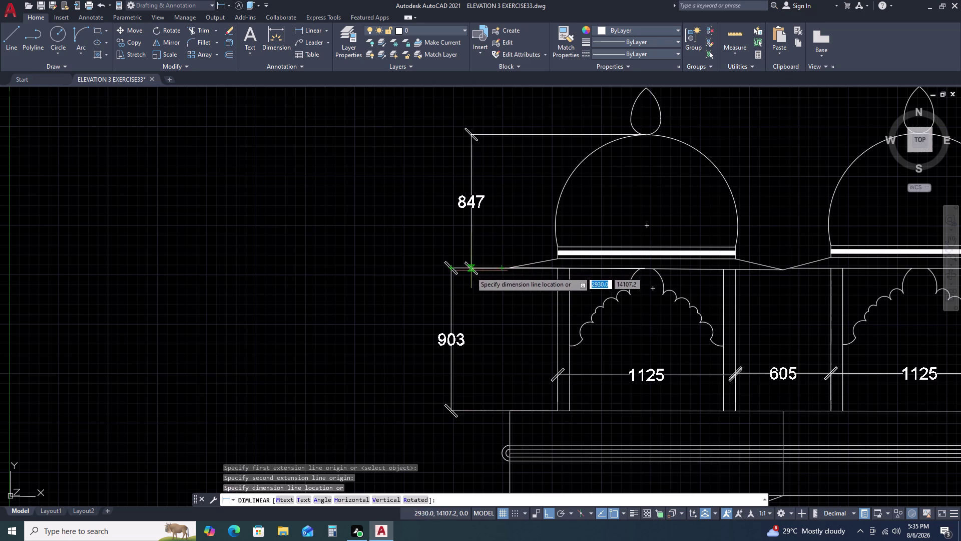
key(Escape)
key(space)
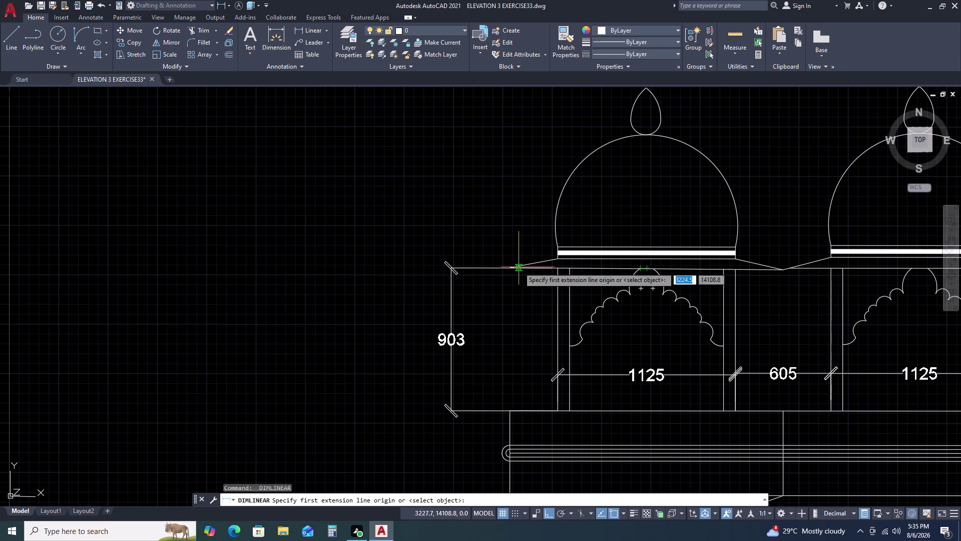
Add a vertical 784 linear dimension from the dome base, placed left of the dome.
drag(512, 266, 512, 254)
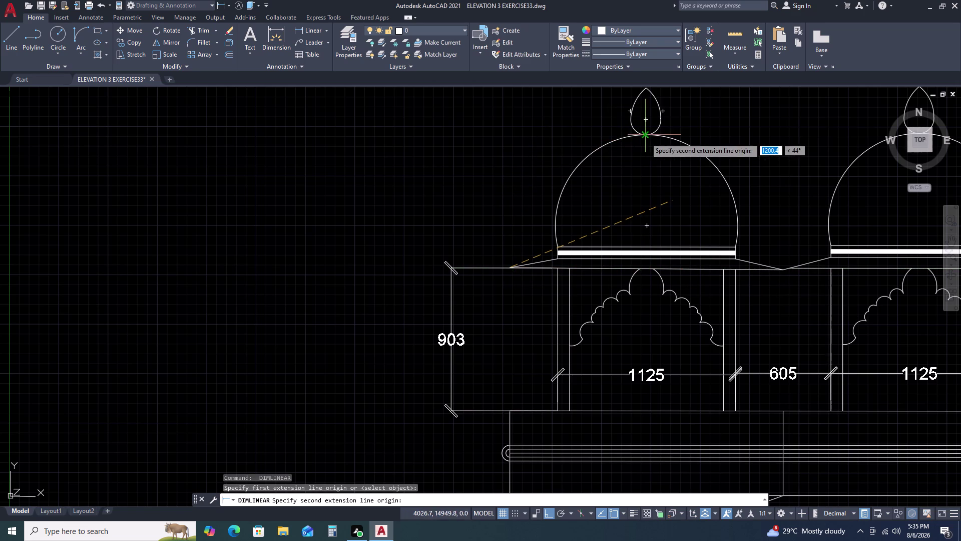
click(509, 134)
key(Escape)
key(space)
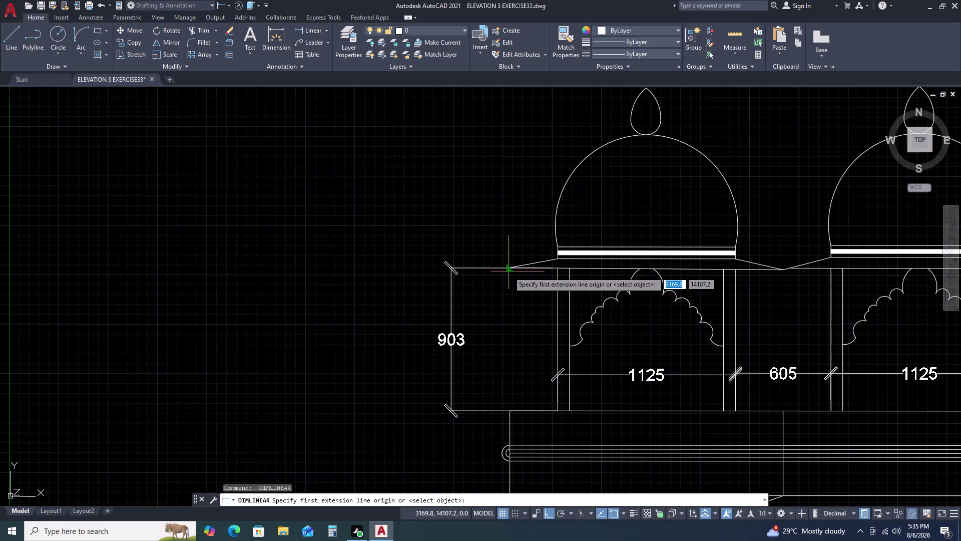
click(510, 265)
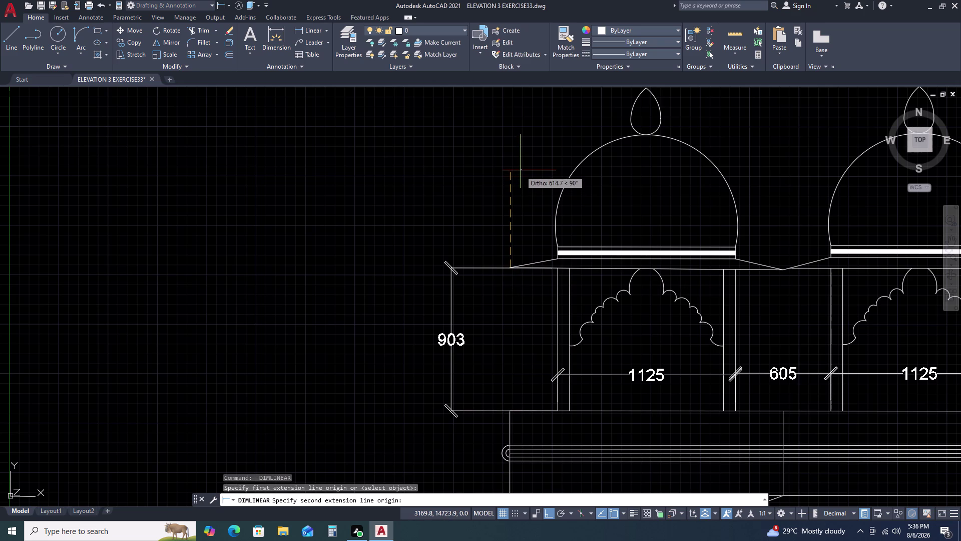
text(78)
text(4)
key(space)
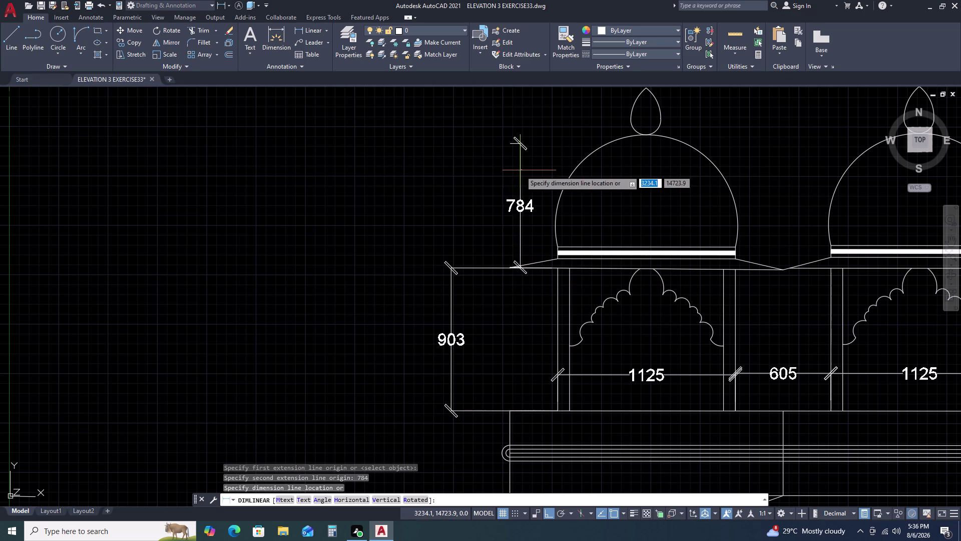
click(449, 269)
key(Escape)
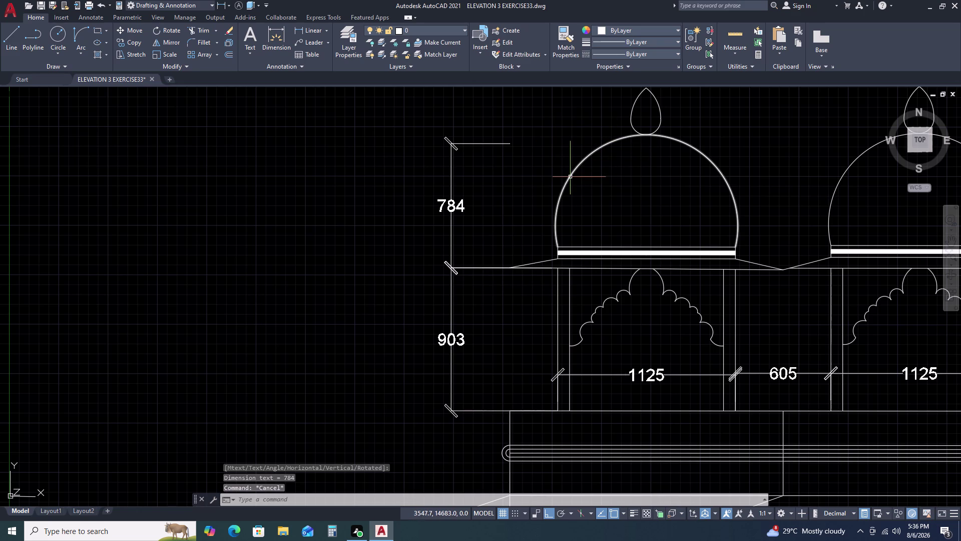
Draw a line from the 784 dimension's top across to the finial.
text(L)
key(space)
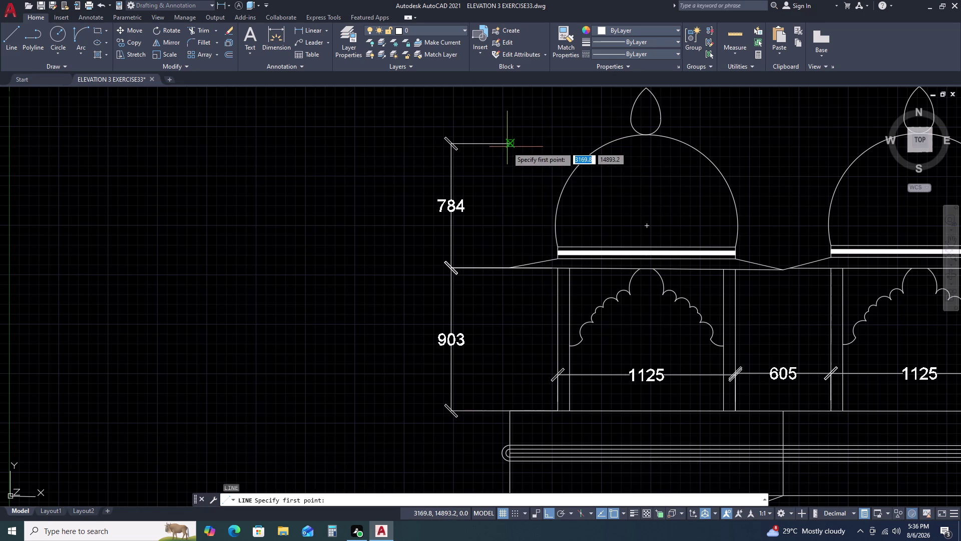
click(510, 144)
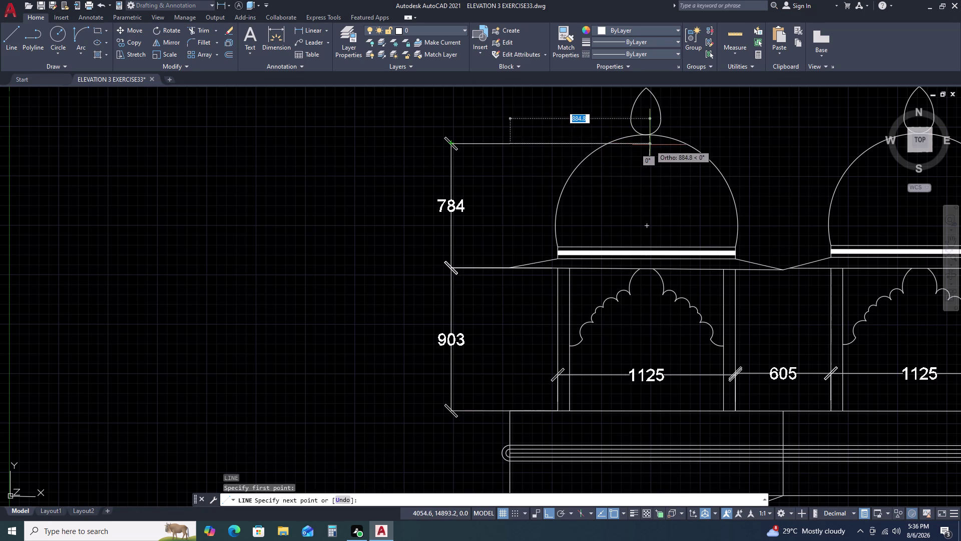
click(650, 144)
key(Escape)
Select the dome arc and the area around its top, cancelling the grip edit.
click(678, 138)
click(664, 151)
double_click(649, 134)
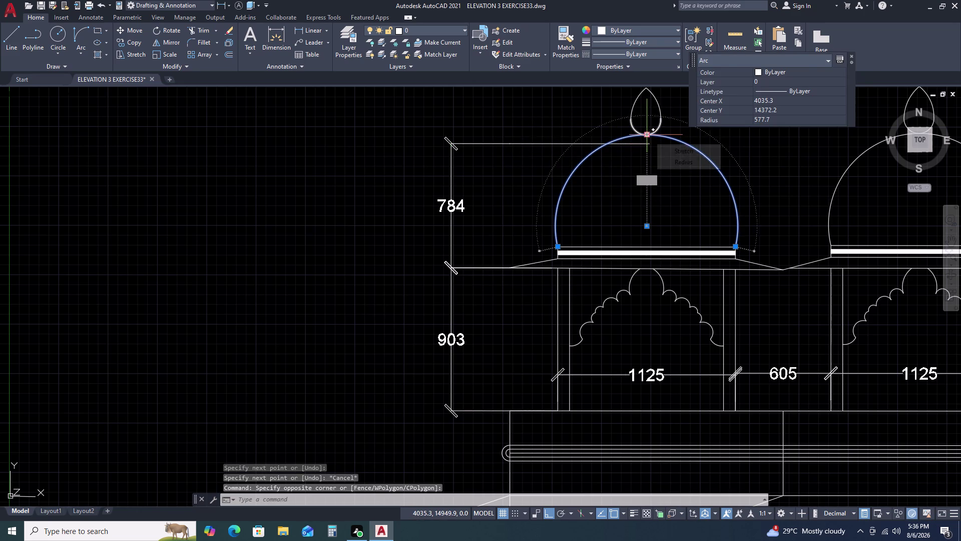
double_click(650, 144)
key(Escape)
drag(672, 121, 659, 124)
click(640, 124)
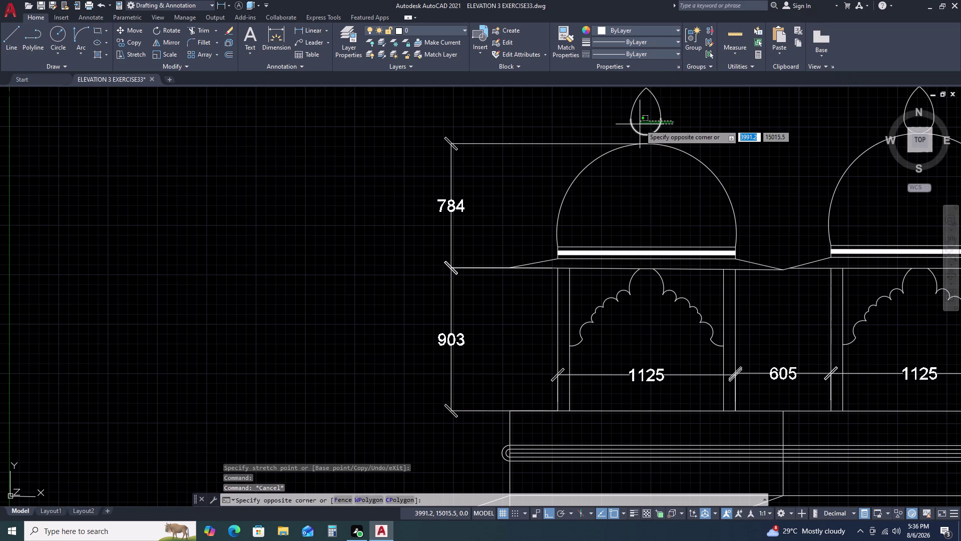
Move the teardrop finial by its bottom point onto the left small dome's crown.
middle_drag(639, 103, 590, 147)
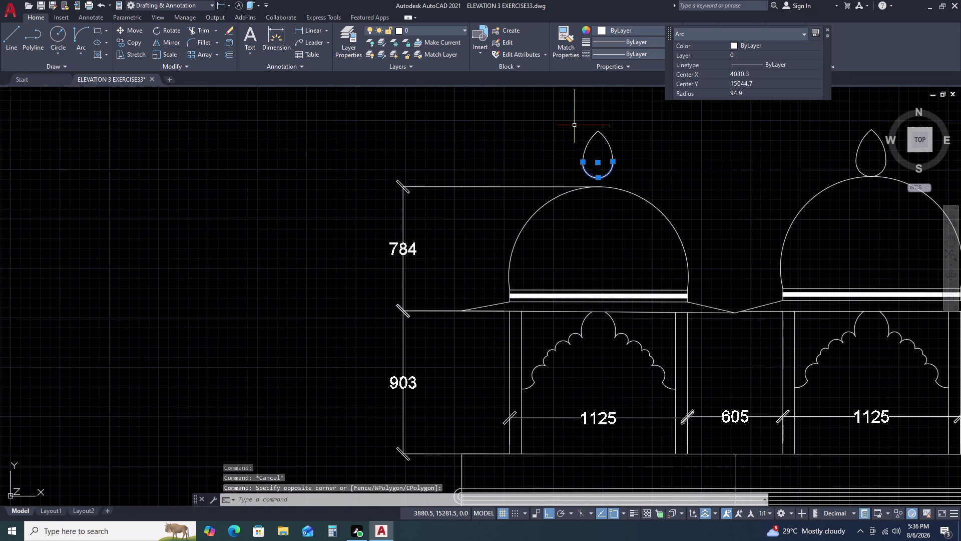
click(574, 125)
click(645, 187)
key(m)
key(space)
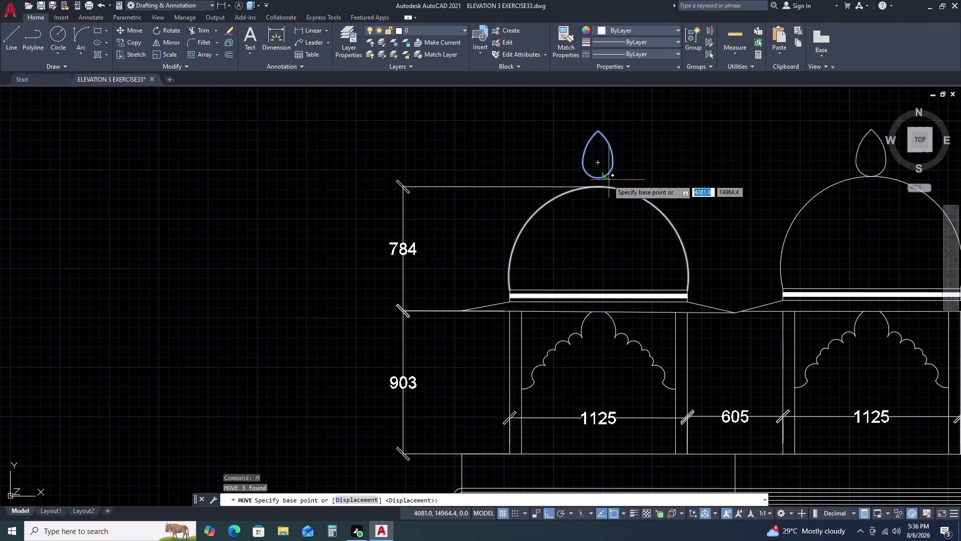
double_click(602, 178)
click(599, 187)
key(Escape)
scroll(down, 3)
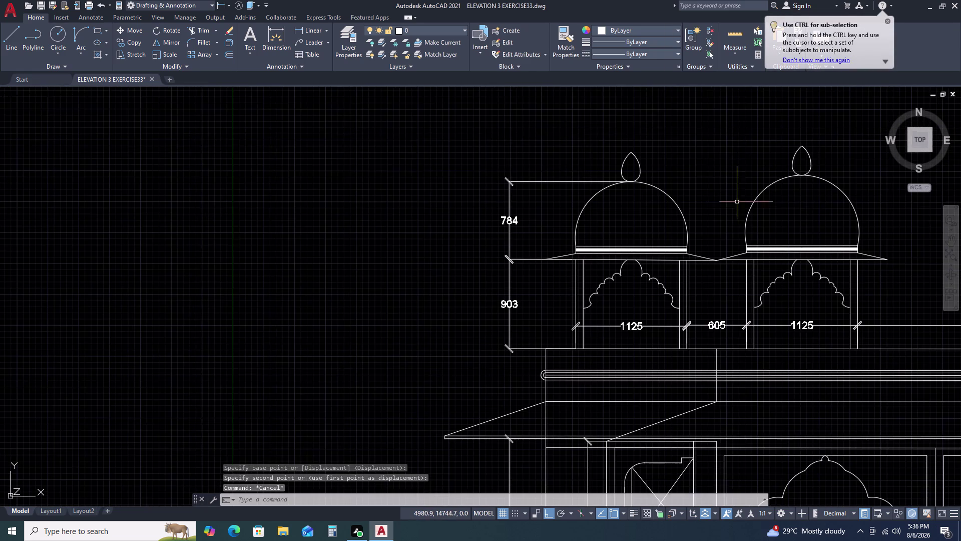
middle_drag(739, 203, 655, 183)
middle_drag(645, 180, 638, 179)
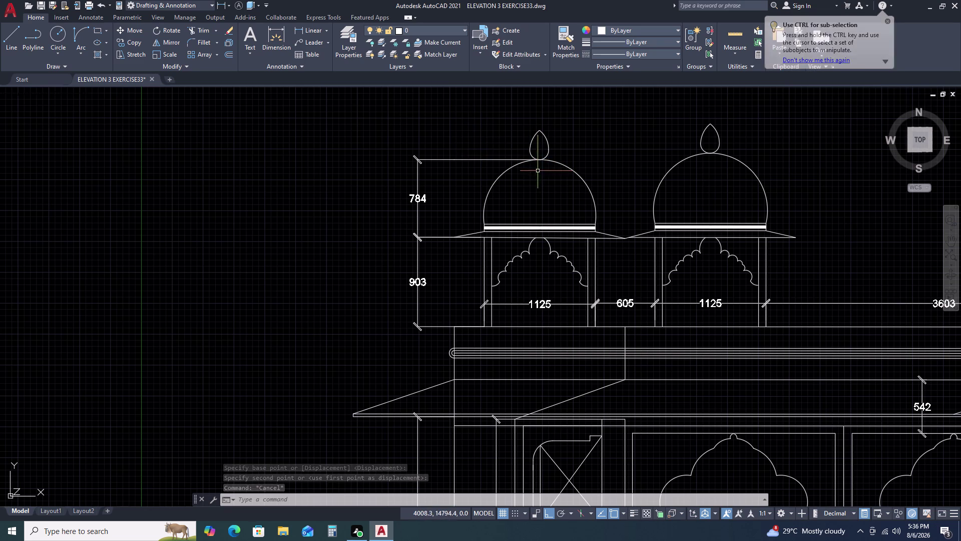
Draw a horizontal construction line (XLINE) through the dome top.
key(x)
text(L H)
key(space)
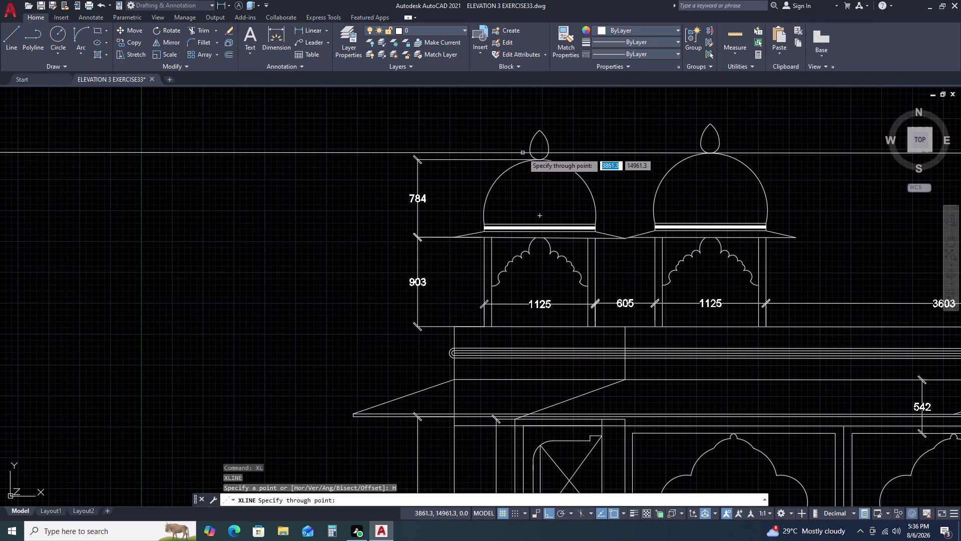
click(420, 159)
key(Escape)
scroll(down, 3)
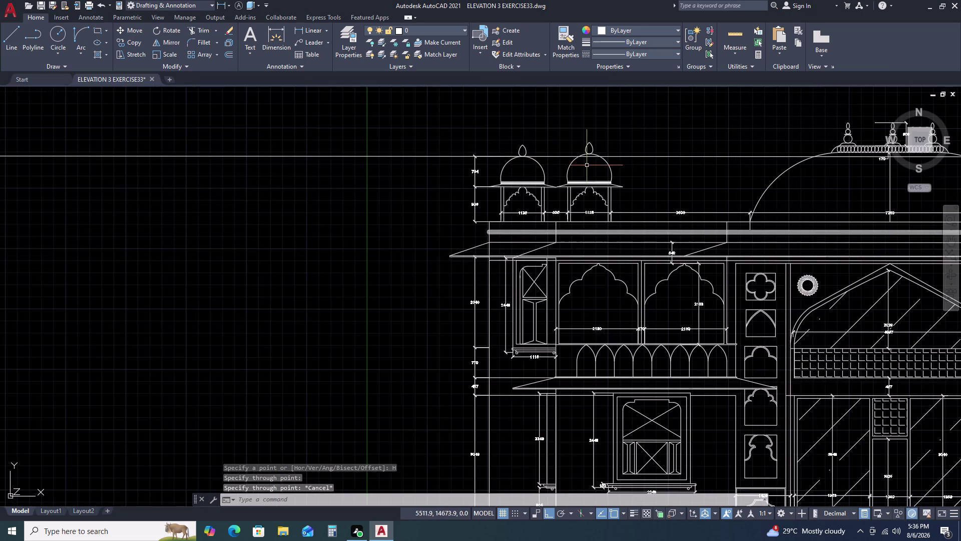
scroll(up, 3)
scroll(up, 3)
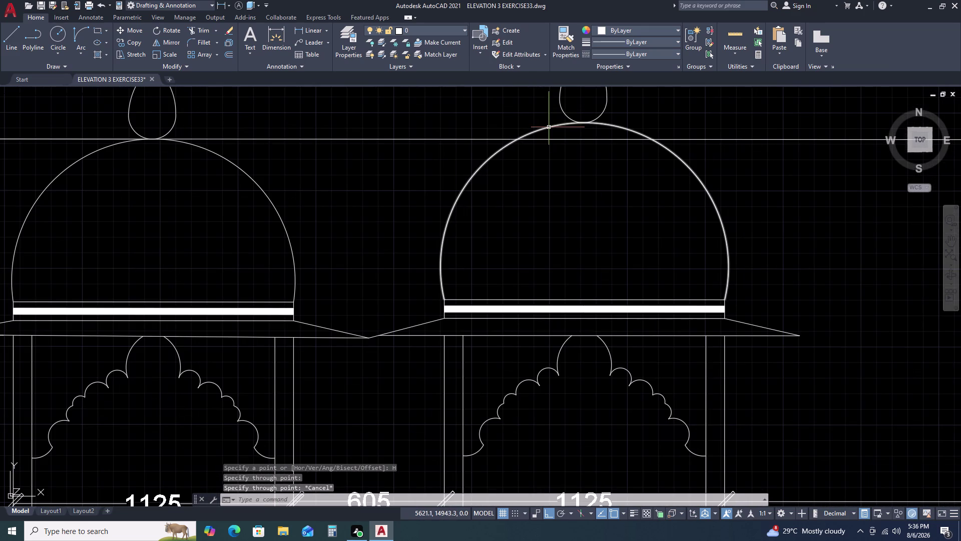
Grip-stretch the right small dome's arc crown up to the guide line.
click(549, 128)
click(584, 122)
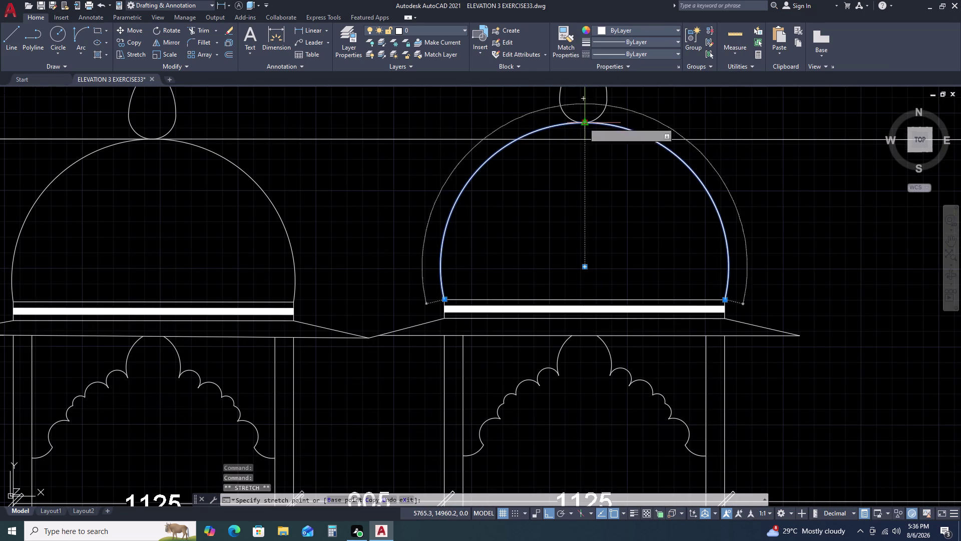
click(587, 139)
key(Escape)
scroll(down, 3)
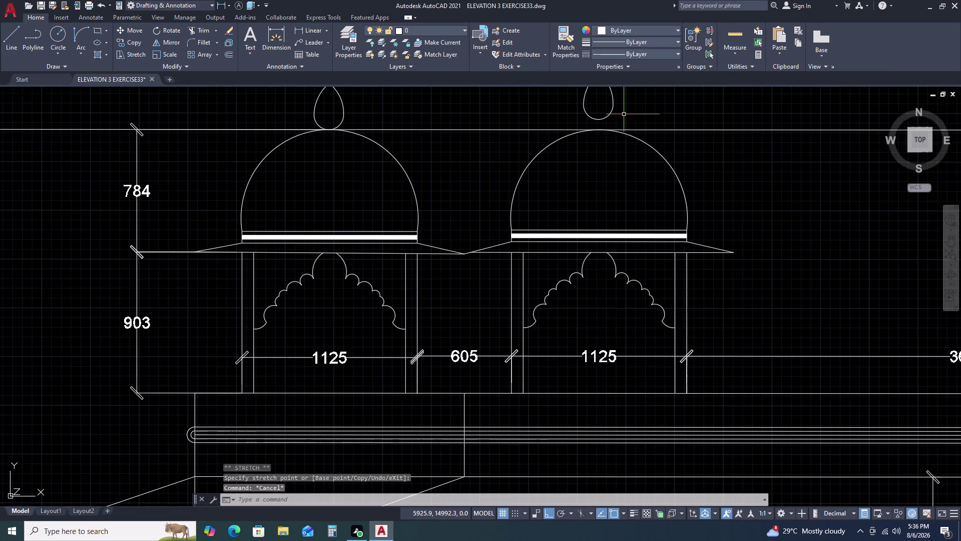
Move the second finial down onto the raised dome crown.
middle_drag(626, 115, 602, 172)
click(551, 125)
drag(550, 125, 555, 130)
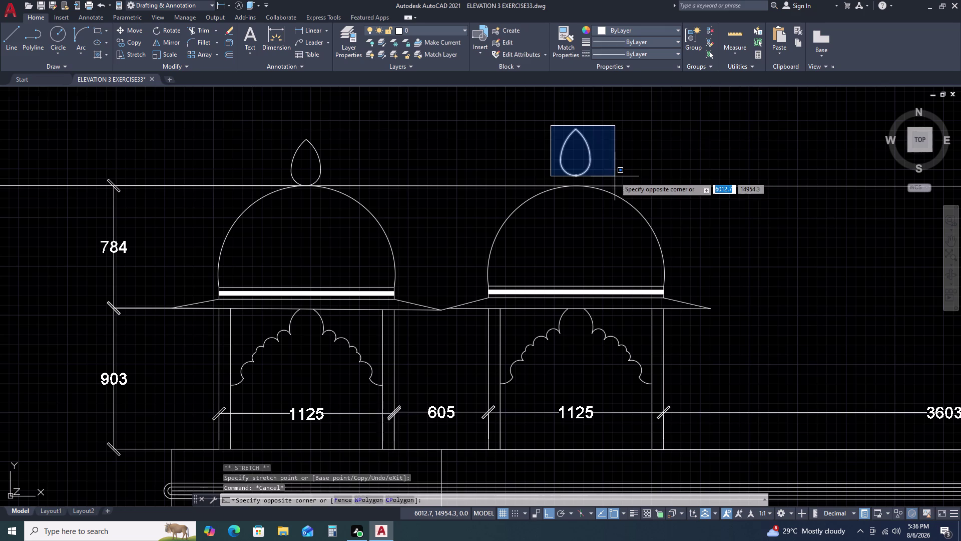
click(615, 176)
text(M)
key(space)
click(576, 174)
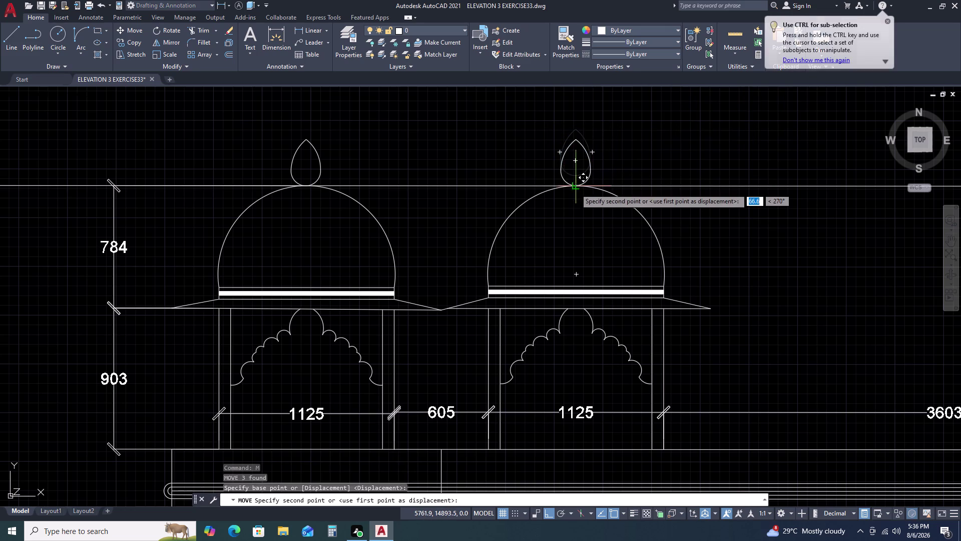
click(575, 189)
scroll(down, 3)
Stretch the next pair's small dome crown up to the guide line.
middle_drag(776, 198, 377, 181)
scroll(up, 3)
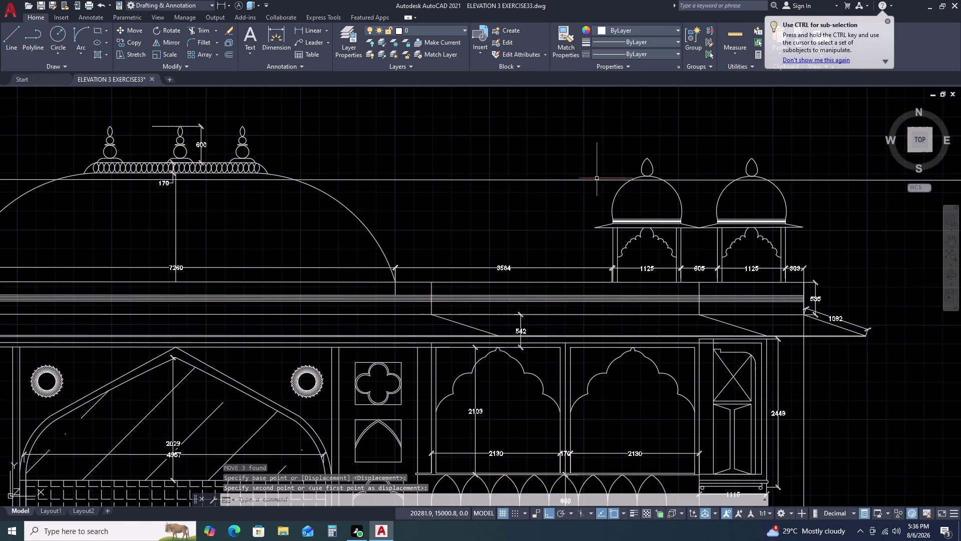
scroll(up, 3)
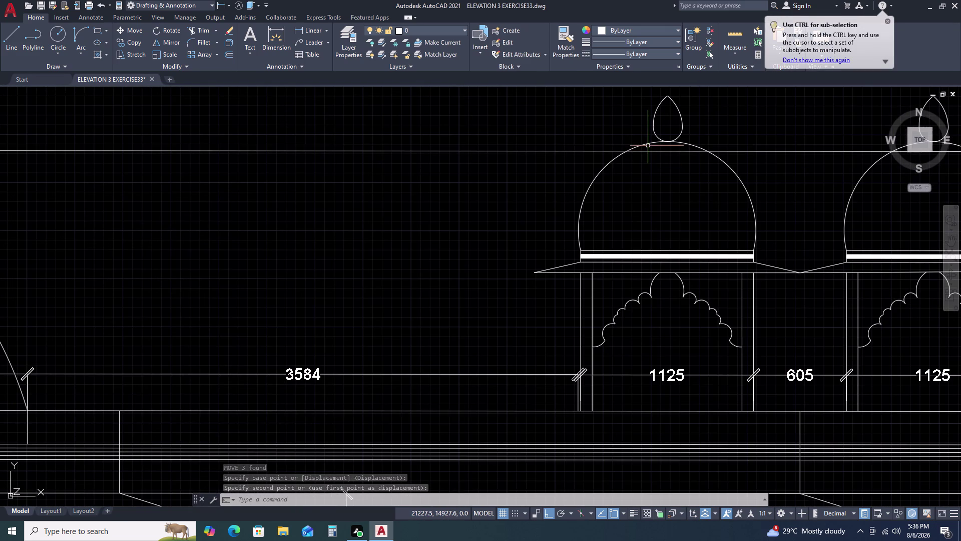
click(647, 142)
click(667, 139)
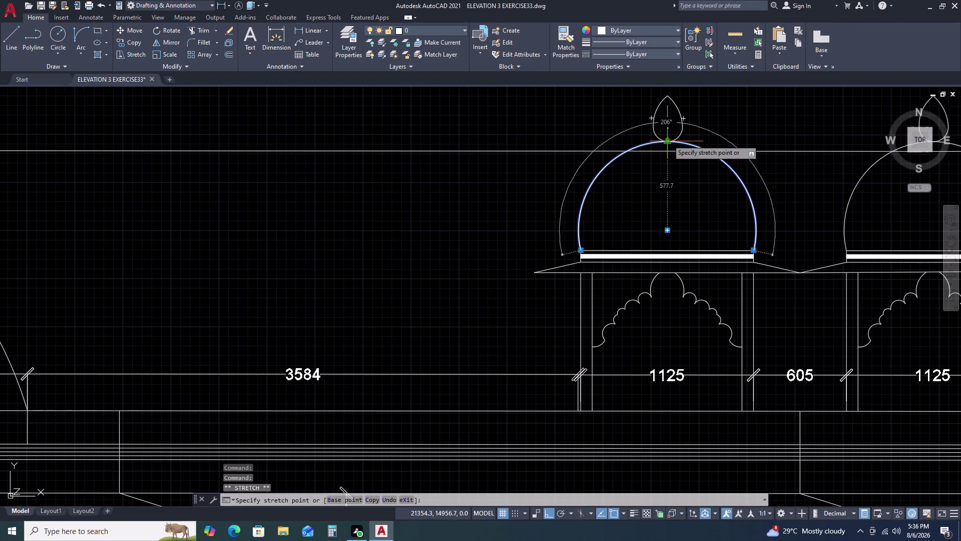
click(669, 150)
key(Escape)
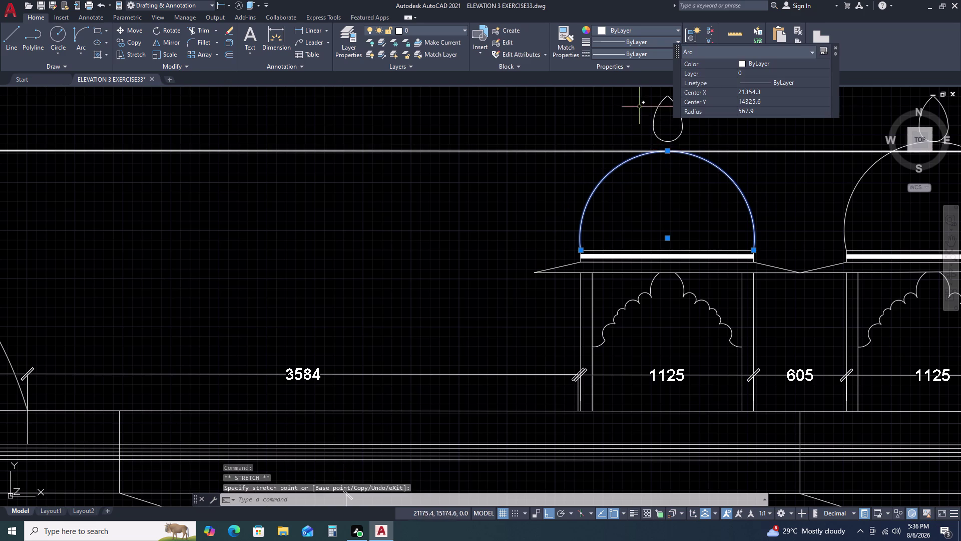
Select the finial together with the dome, attempt a grip edit, then cancel.
click(640, 91)
click(698, 152)
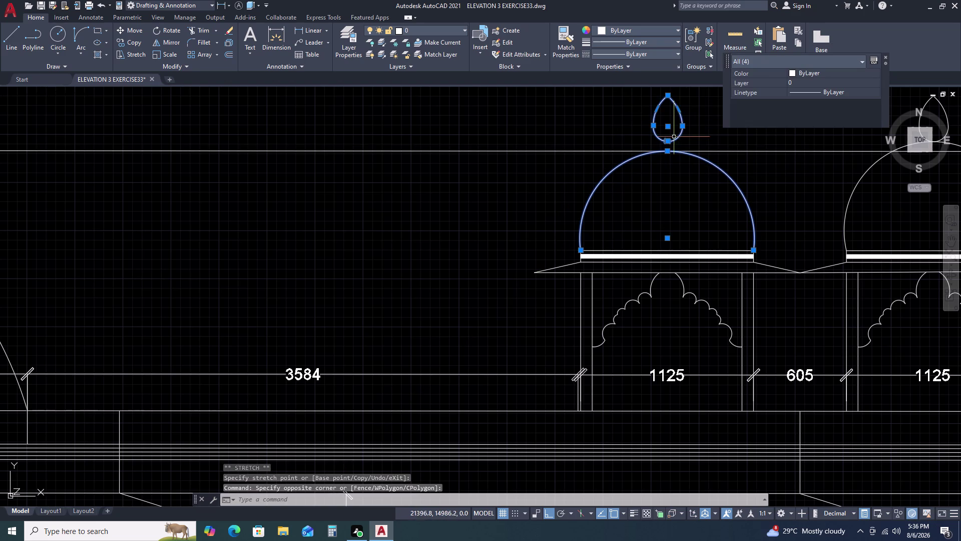
scroll(up, 3)
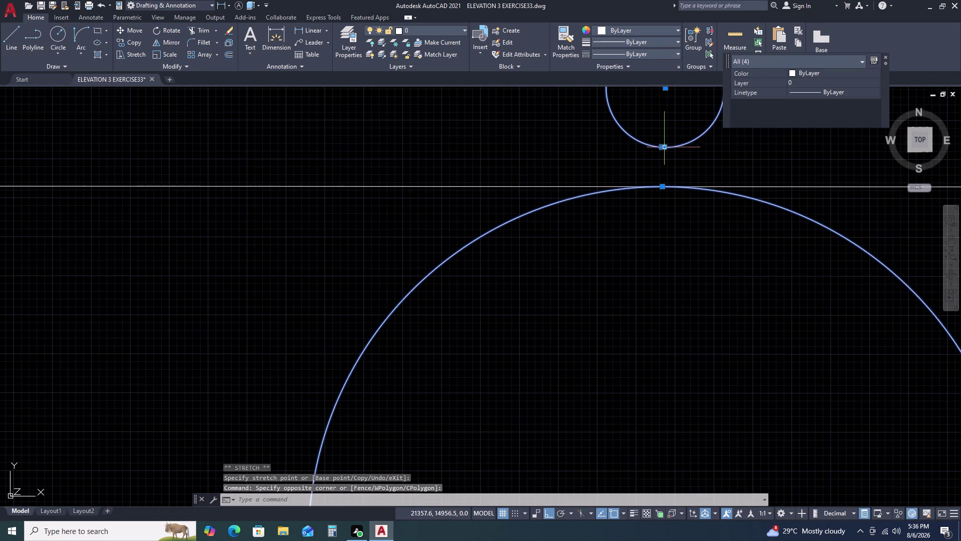
double_click(665, 148)
click(664, 184)
scroll(down, 3)
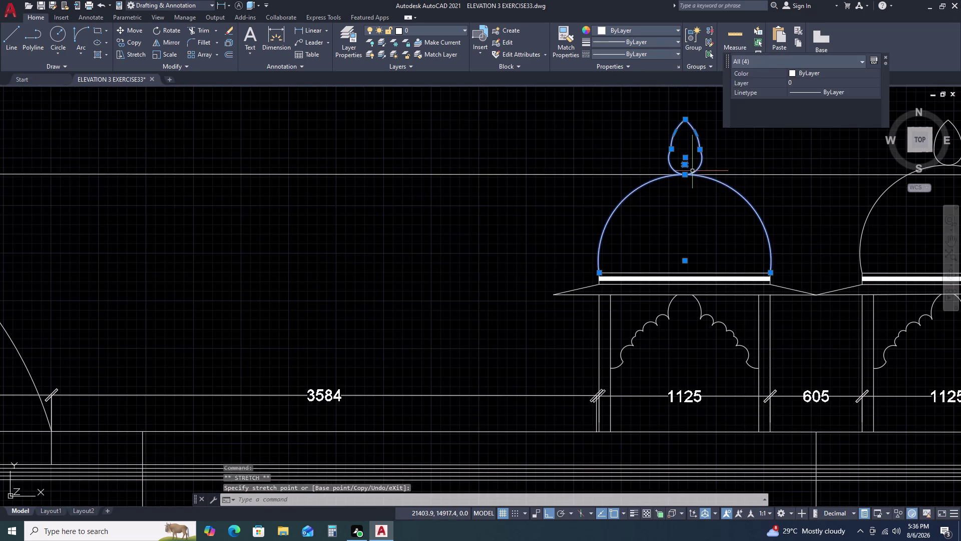
key(Escape)
Undo the last dome stretch and begin reselecting the finial.
scroll(down, 3)
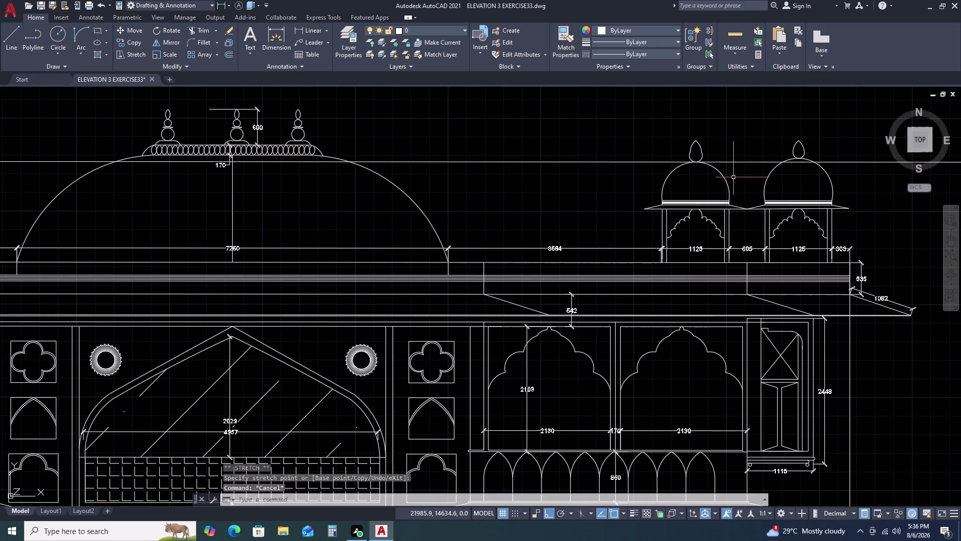
key(ctrl+z)
key(ctrl+z)
scroll(down, 3)
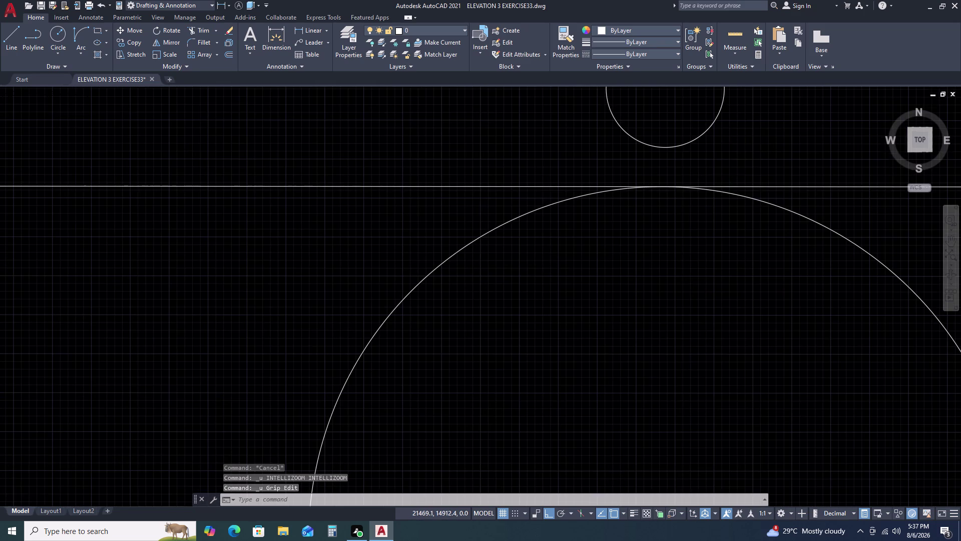
scroll(down, 3)
click(689, 109)
double_click(745, 166)
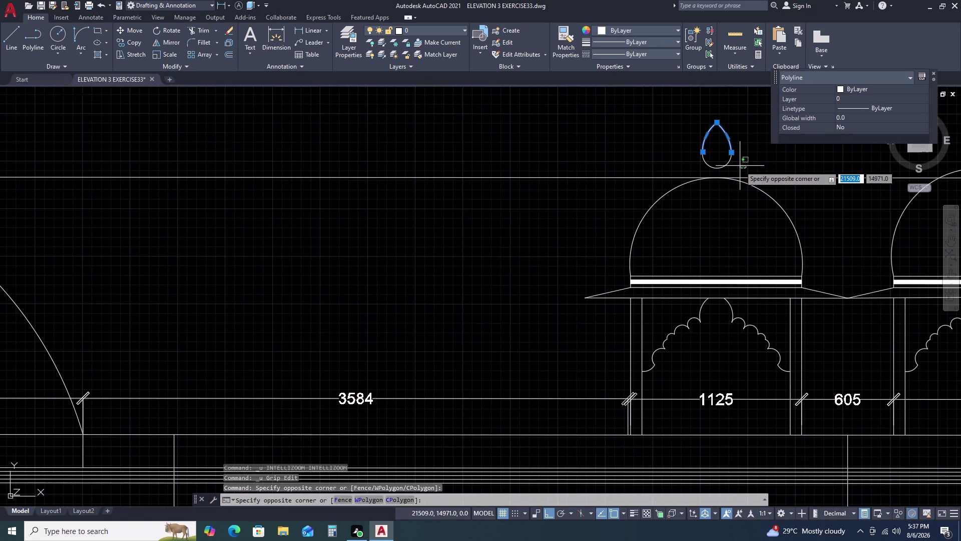
click(716, 162)
text(M)
key(space)
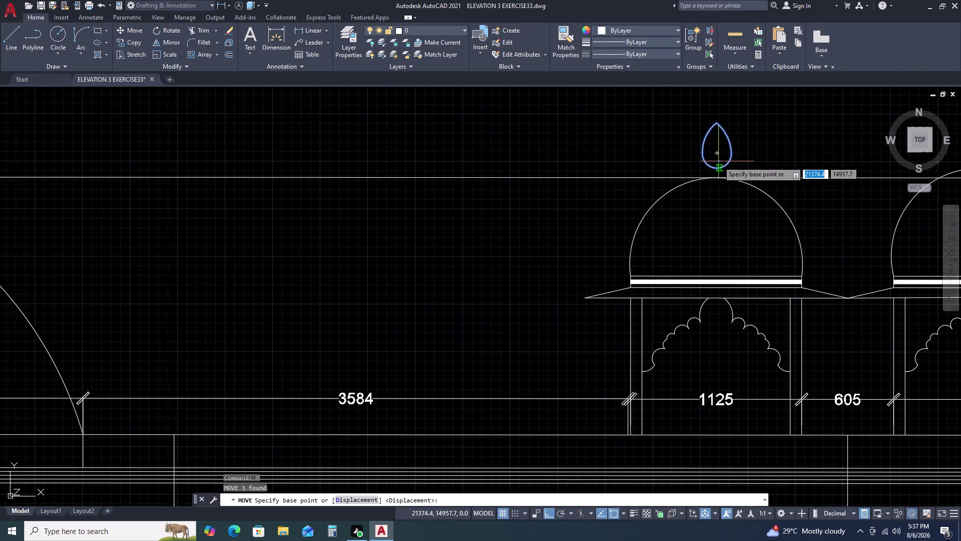
click(717, 169)
click(714, 175)
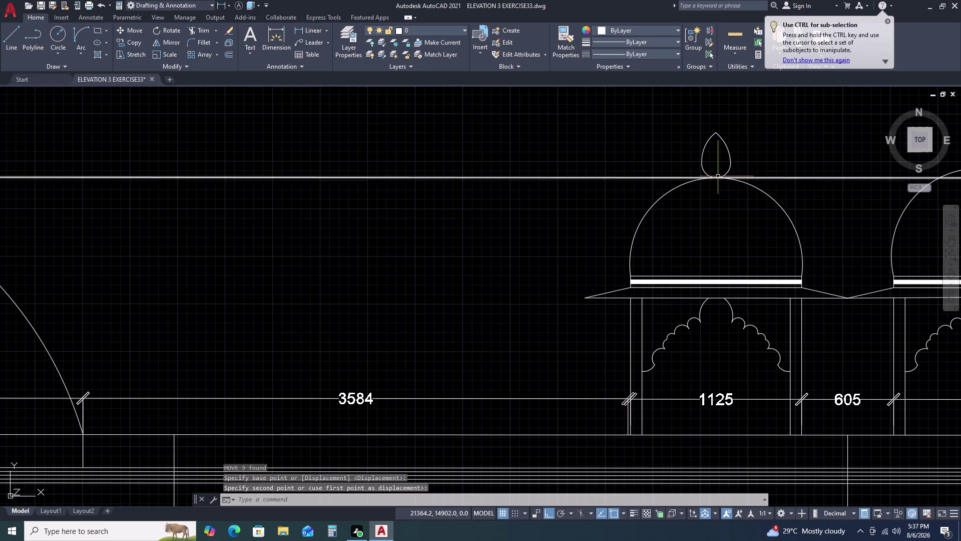
scroll(down, 3)
middle_drag(742, 186, 612, 198)
key(Escape)
scroll(up, 3)
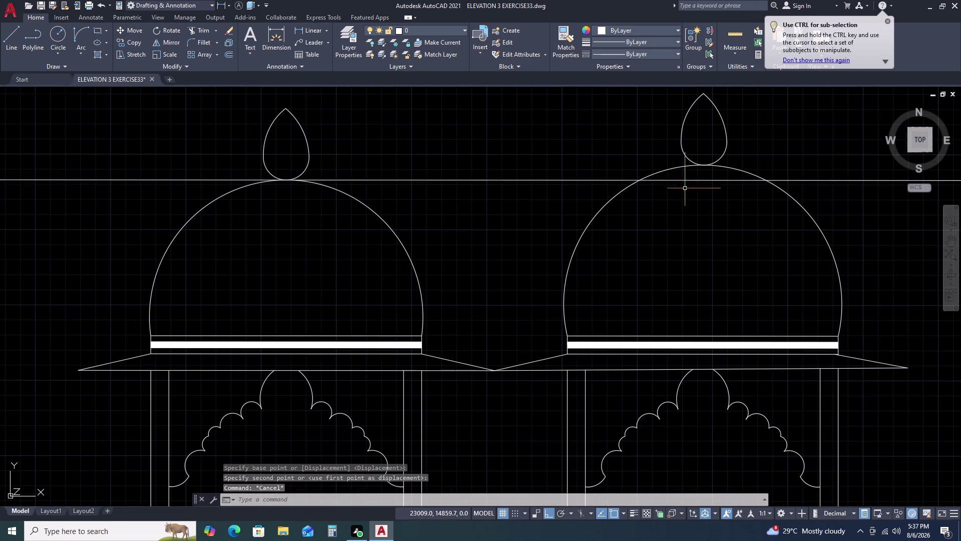
click(679, 167)
click(702, 163)
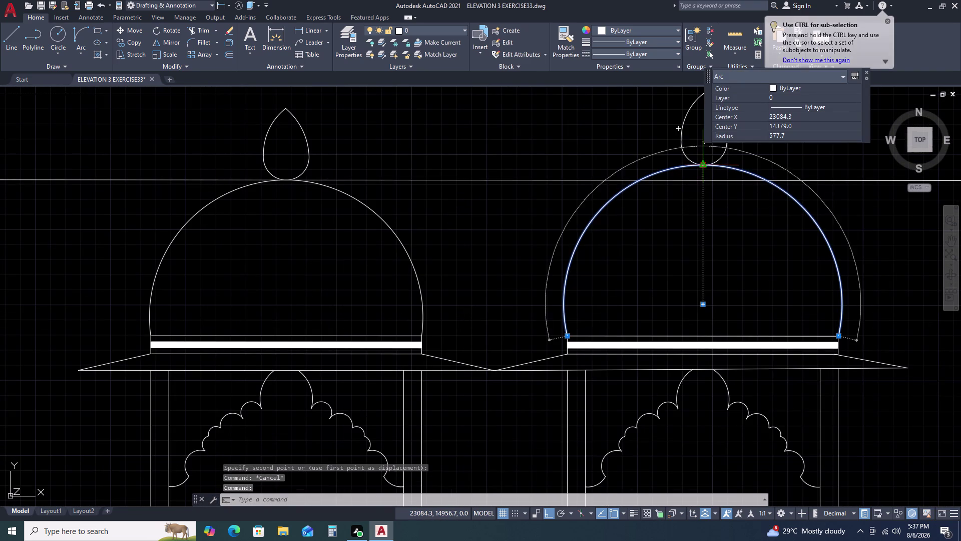
click(701, 180)
key(Escape)
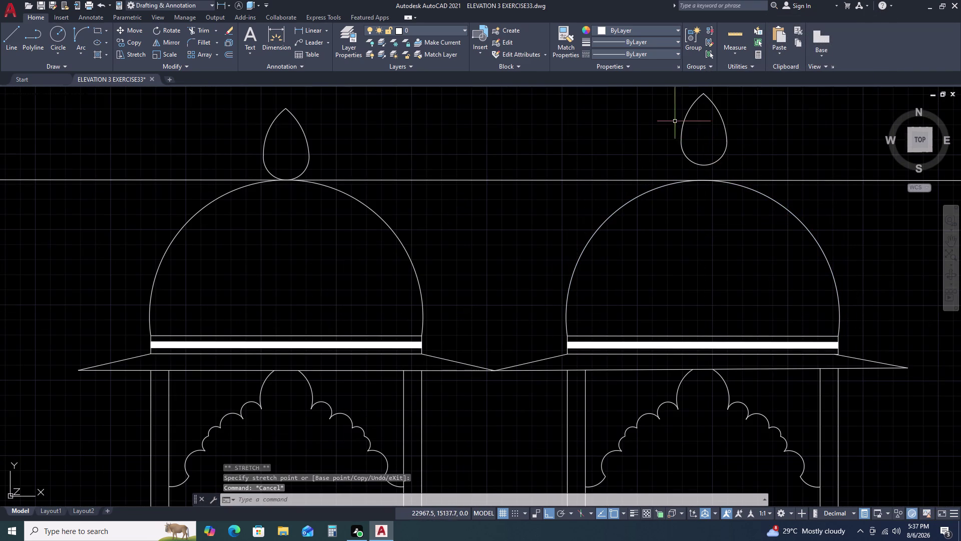
click(667, 96)
click(734, 172)
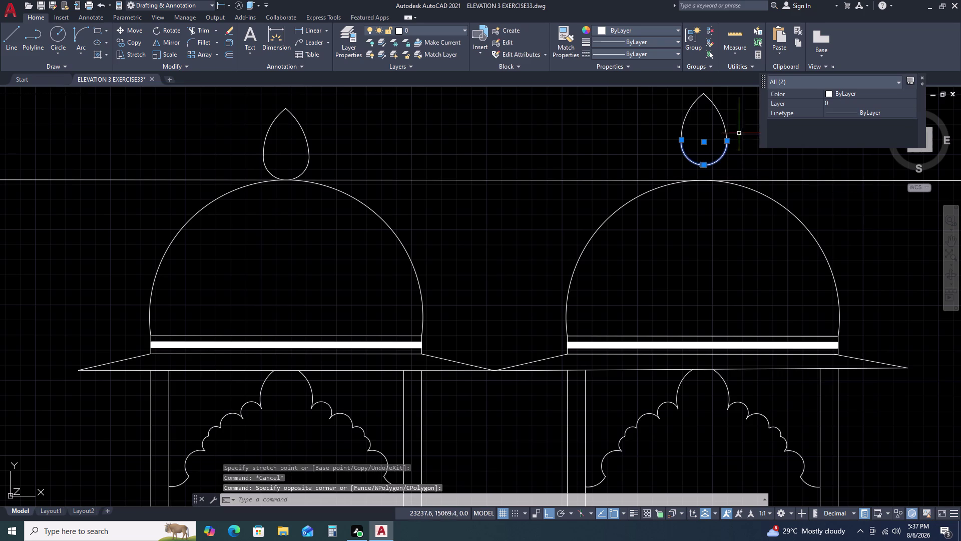
click(734, 120)
click(686, 110)
text(M)
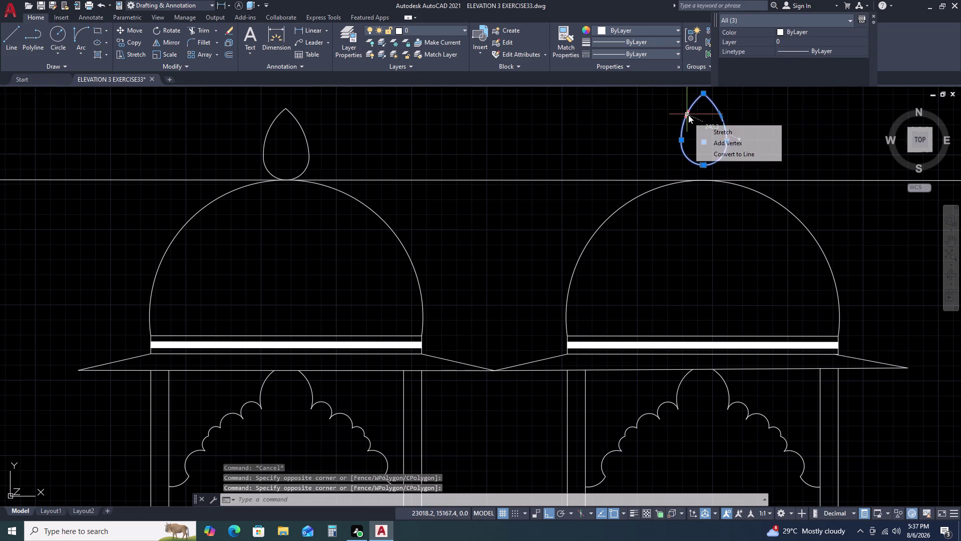
key(space)
text(M)
key(space)
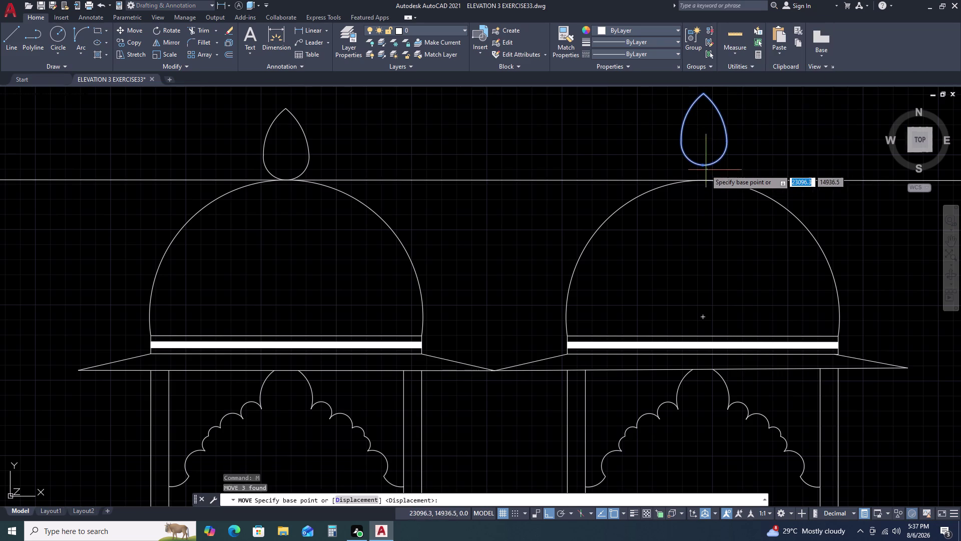
click(700, 166)
click(702, 179)
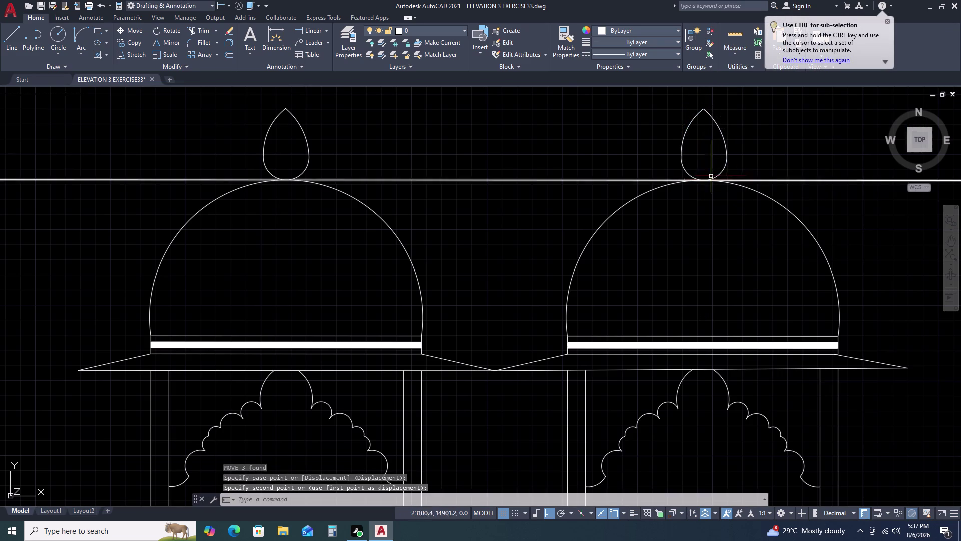
scroll(down, 3)
click(792, 165)
double_click(784, 196)
click(778, 204)
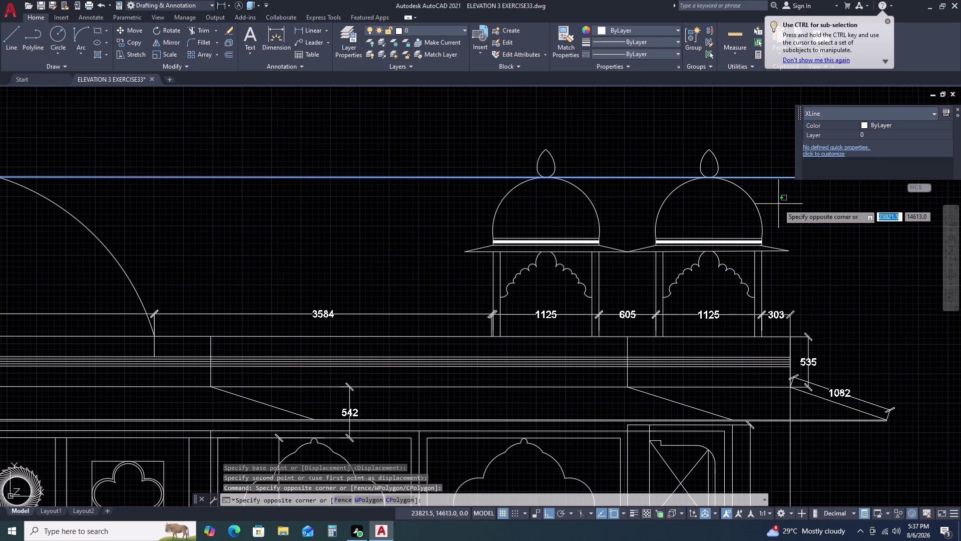
key(Delete)
key(Escape)
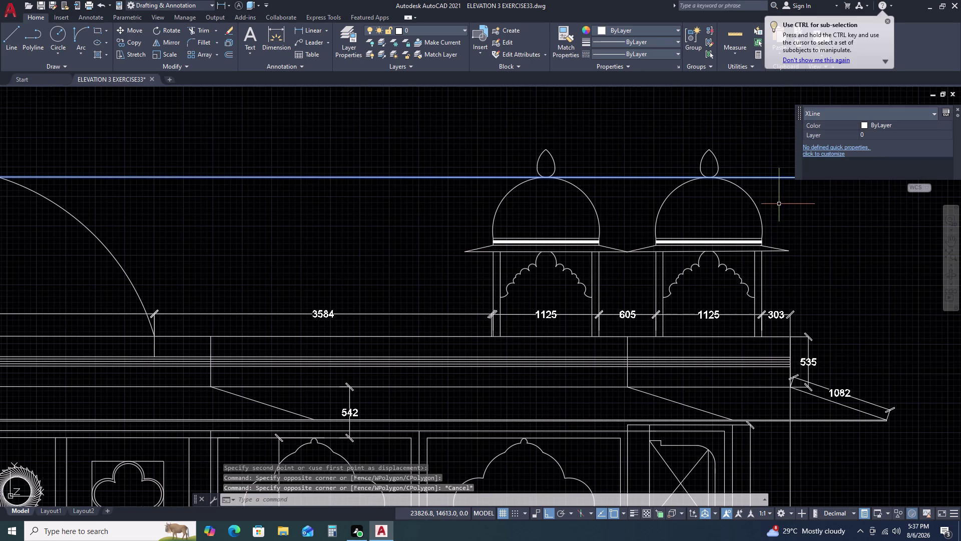
key(Escape)
click(786, 170)
click(773, 190)
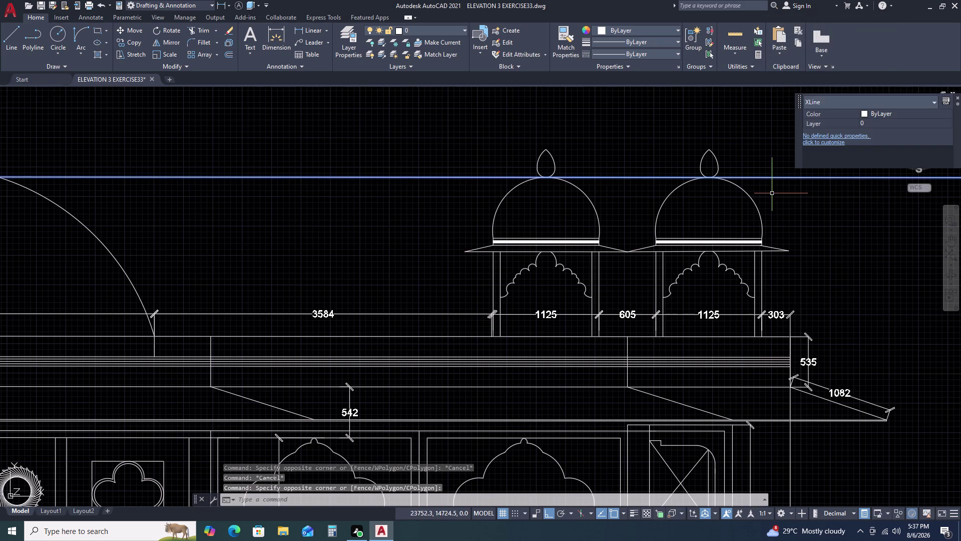
key(Delete)
scroll(down, 3)
scroll(up, 3)
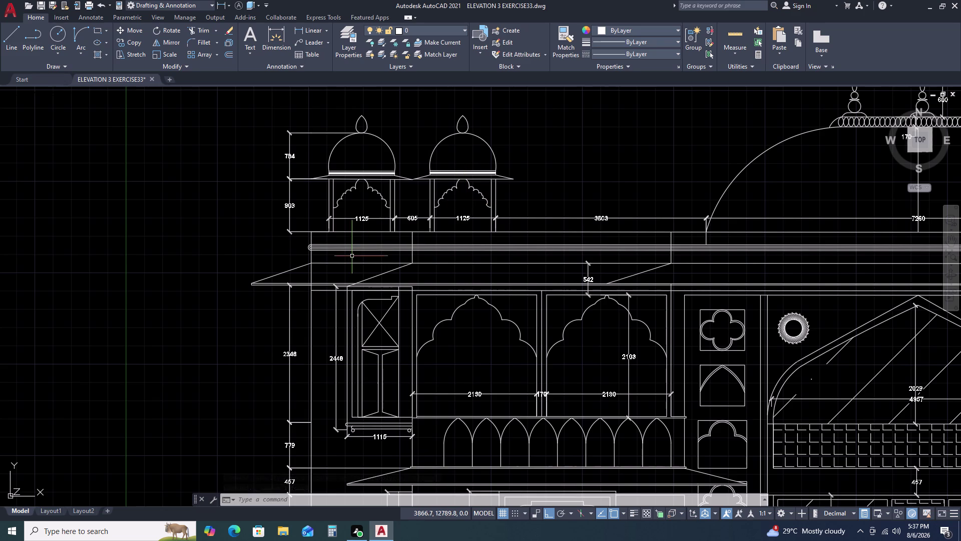
Place a 303 linear dimension from the tower's left edge to the column, in line with the row.
key(d)
text(LI)
key(space)
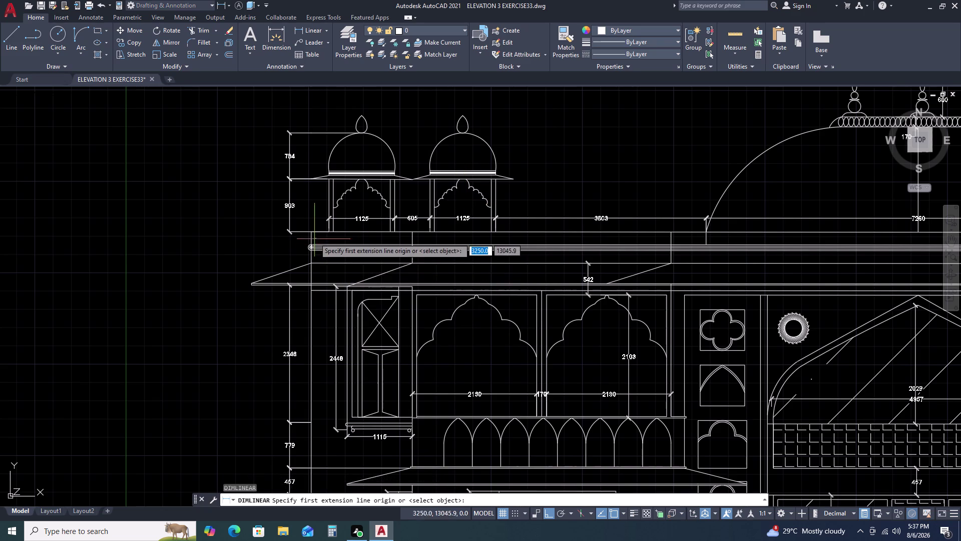
scroll(up, 3)
click(310, 228)
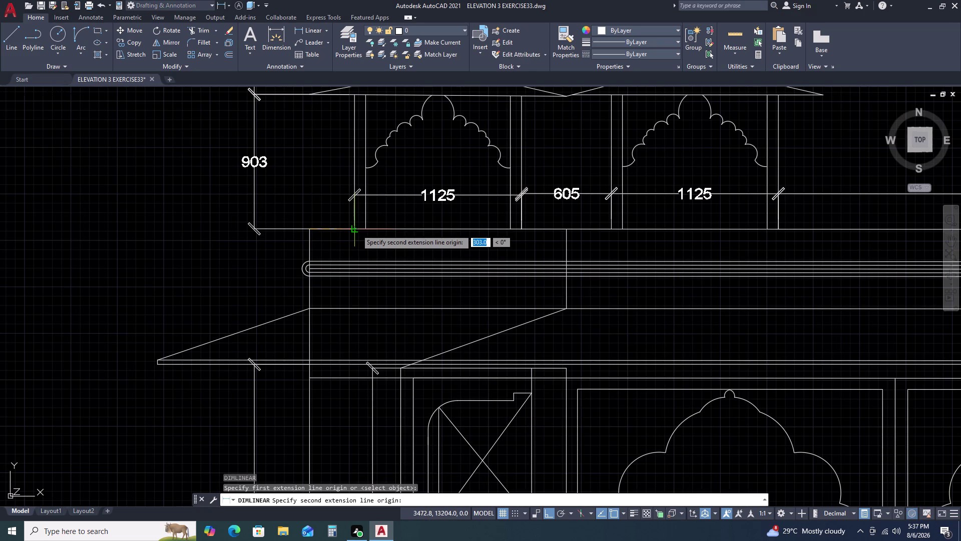
click(357, 229)
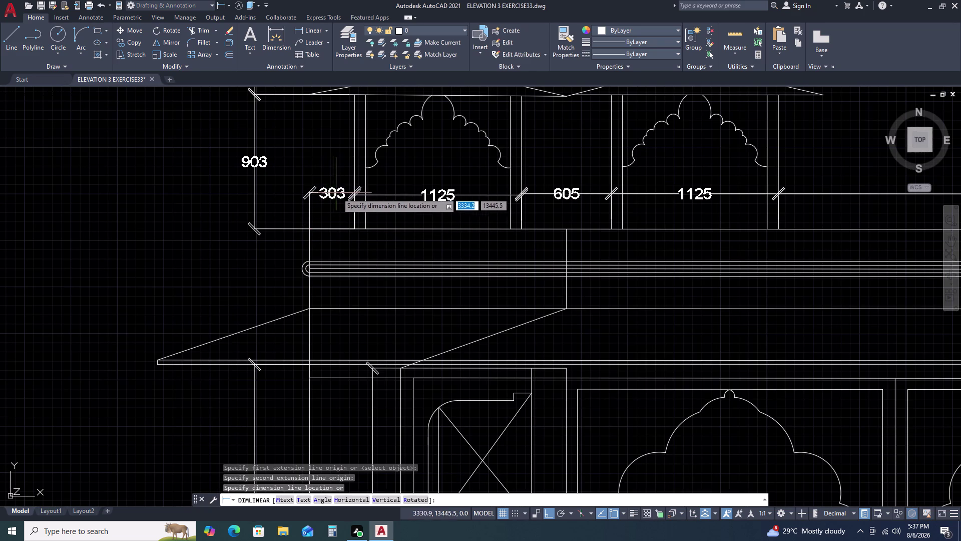
click(353, 194)
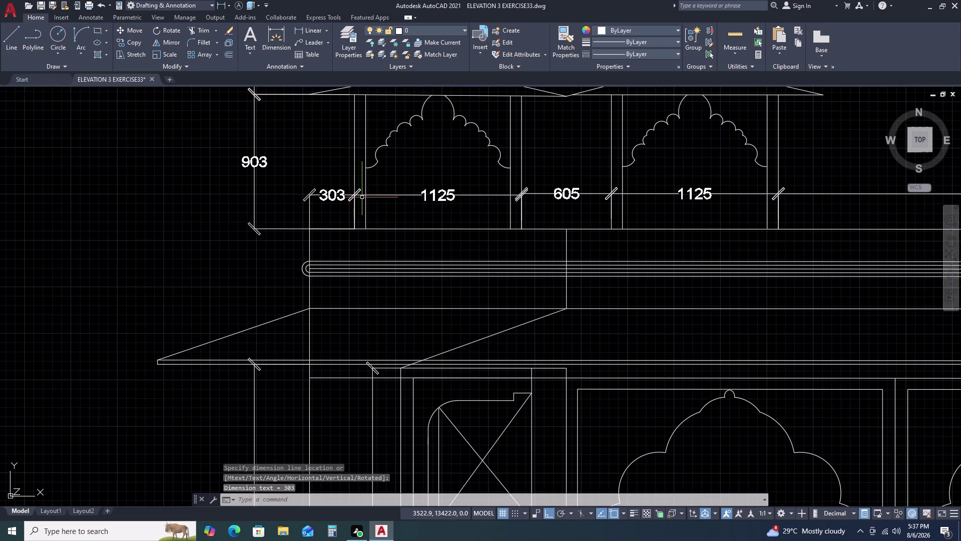
scroll(down, 3)
scroll(down, 3)
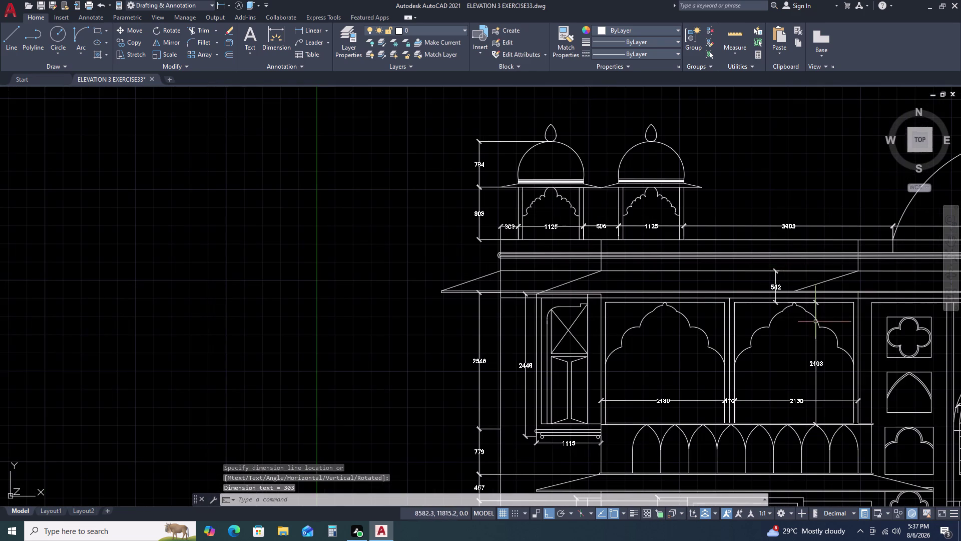
middle_drag(810, 316, 691, 247)
middle_click(681, 241)
scroll(up, 3)
scroll(up, 3)
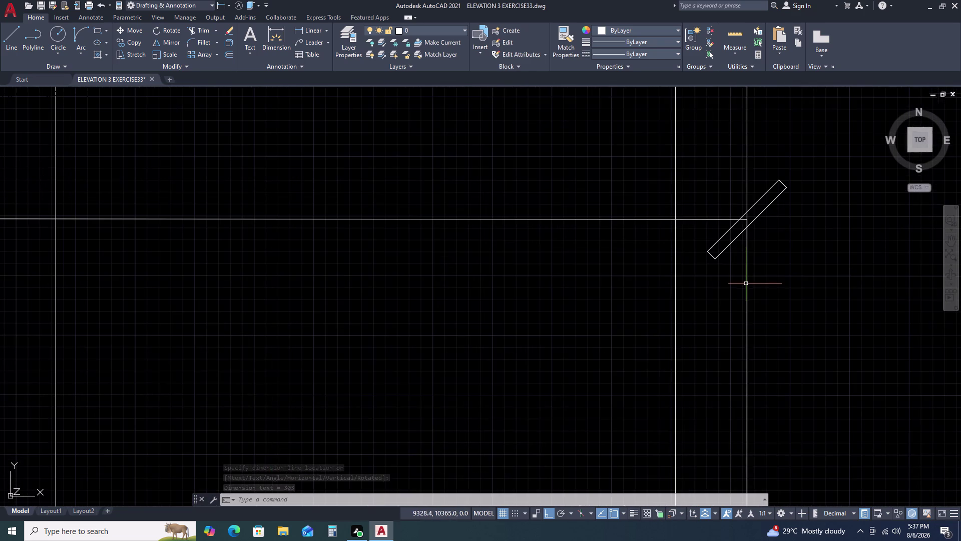
scroll(down, 3)
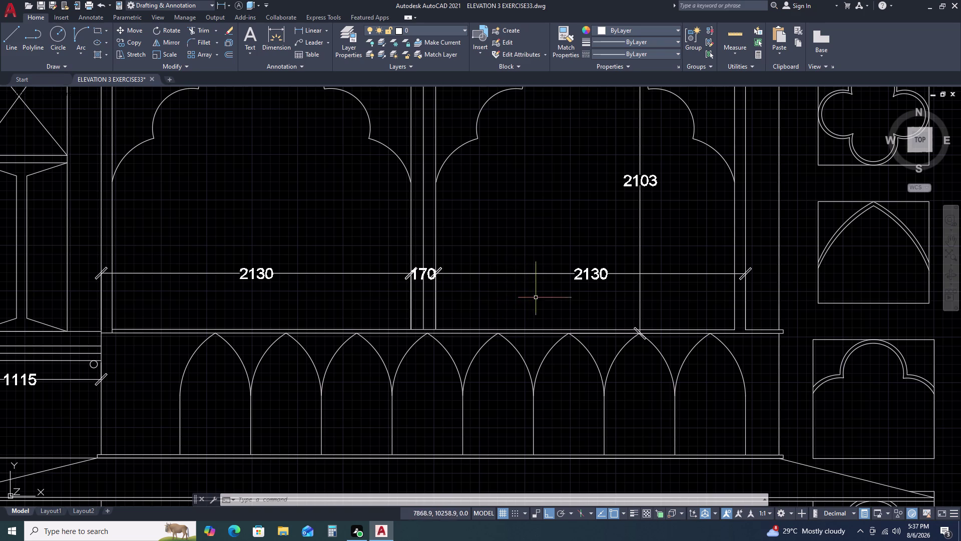
scroll(down, 3)
scroll(down, 3)
middle_drag(766, 322, 572, 267)
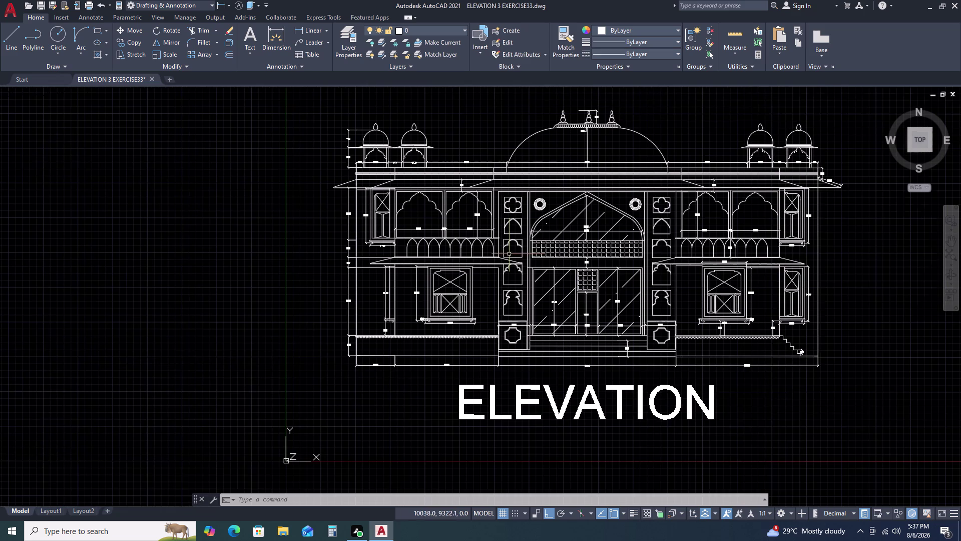
scroll(up, 3)
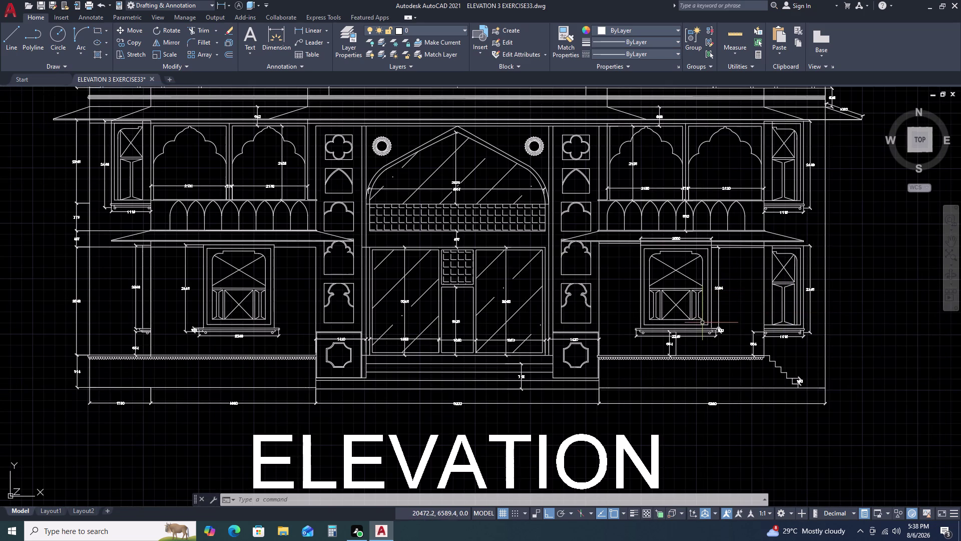
scroll(down, 3)
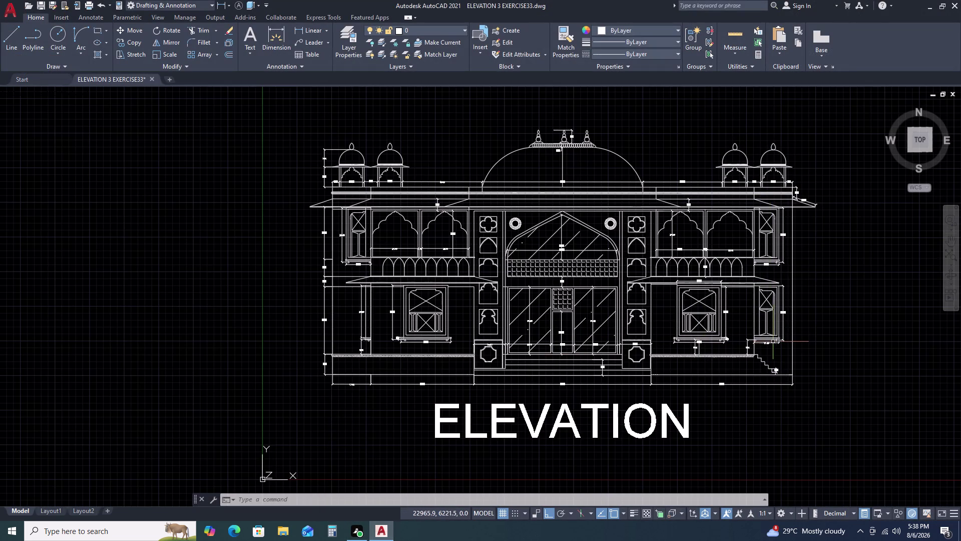
scroll(up, 3)
scroll(down, 3)
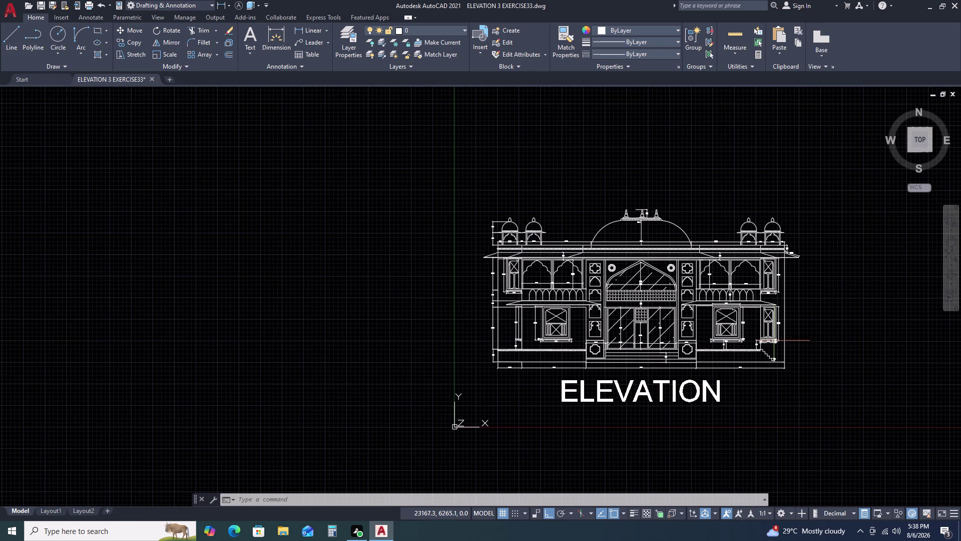
scroll(up, 3)
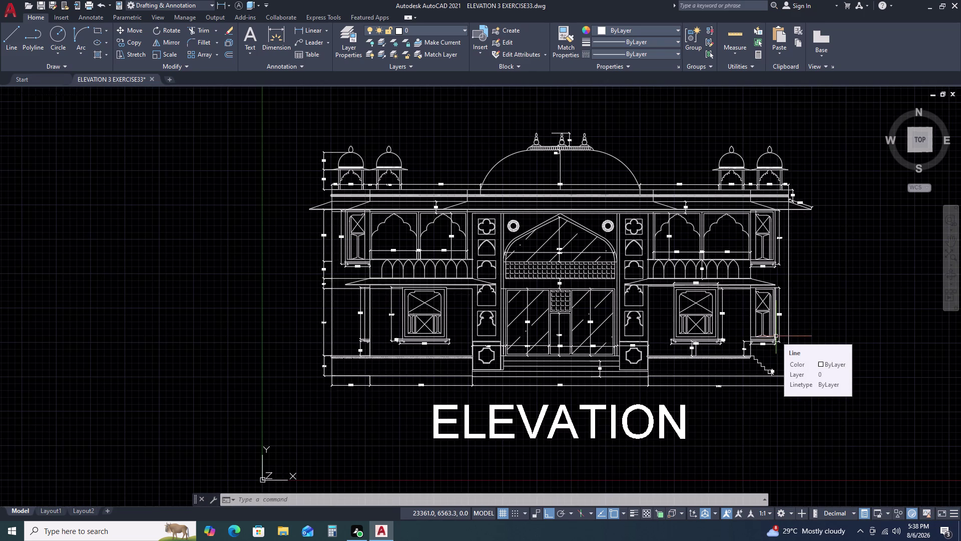
scroll(up, 3)
scroll(up, 3)
scroll(up, 3)
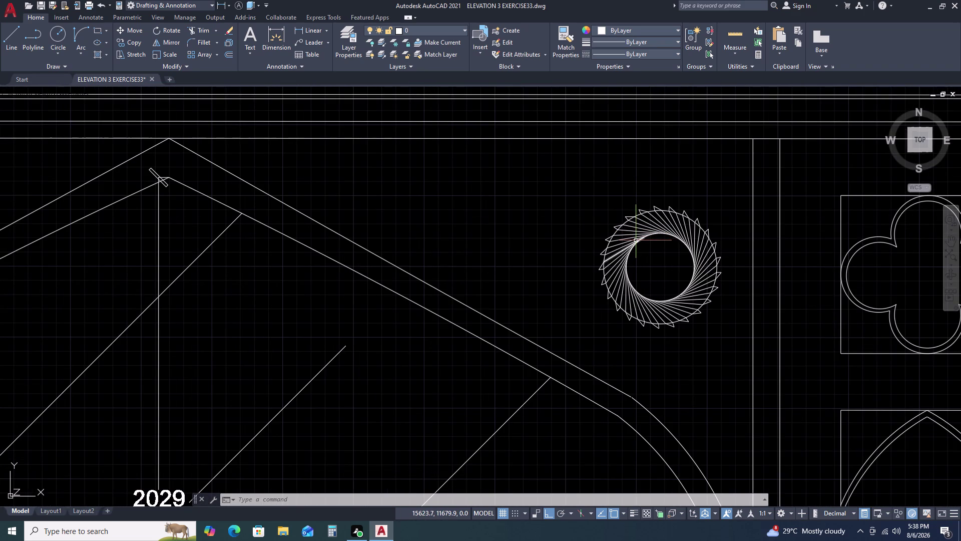
scroll(down, 3)
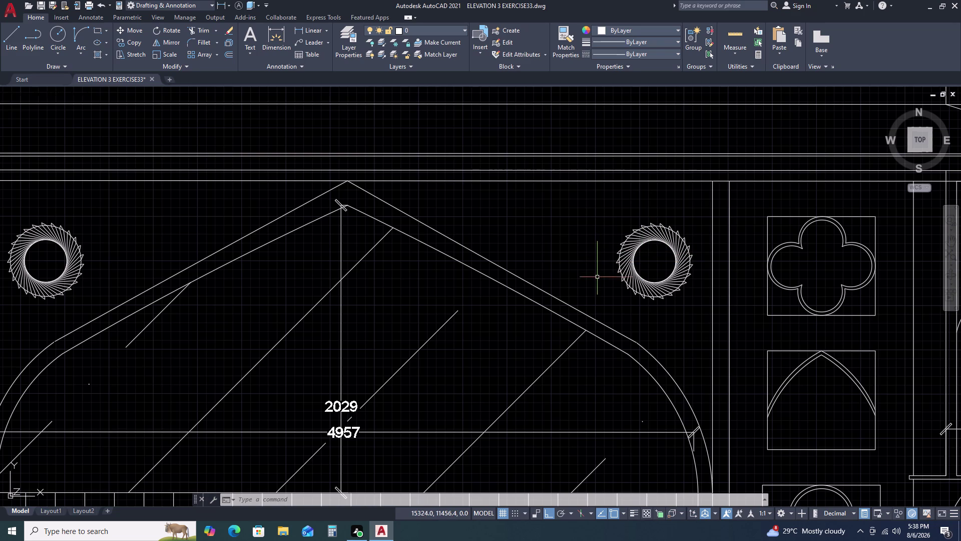
scroll(down, 3)
scroll(down, 3)
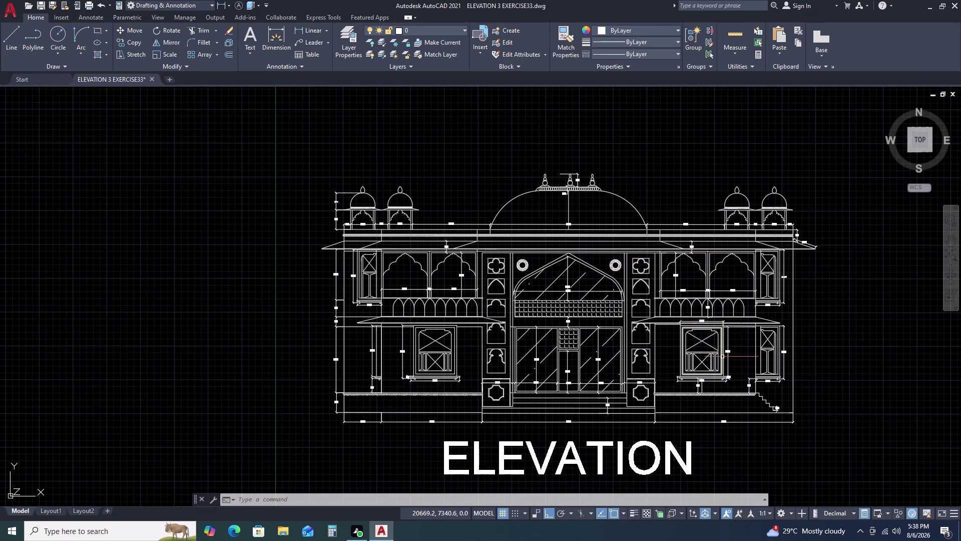
scroll(up, 3)
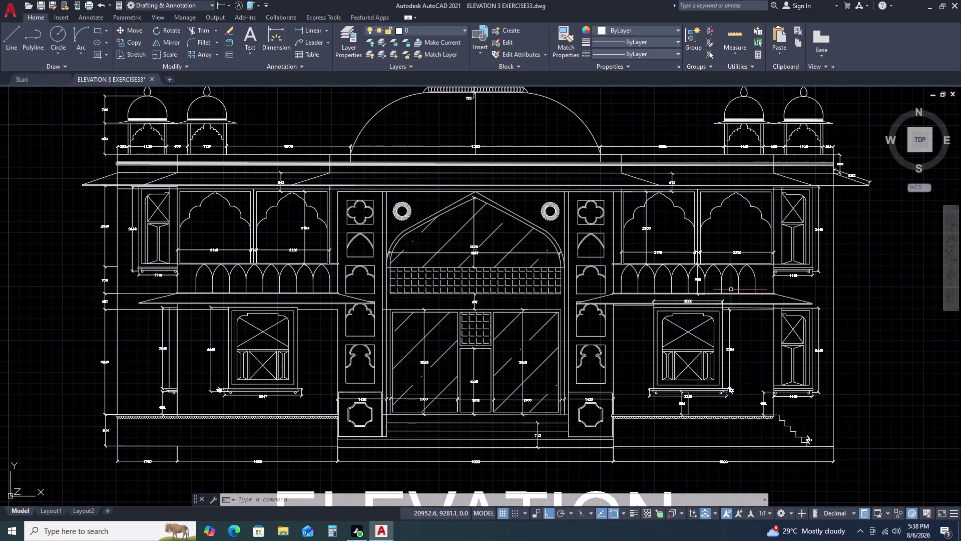
scroll(down, 3)
scroll(up, 3)
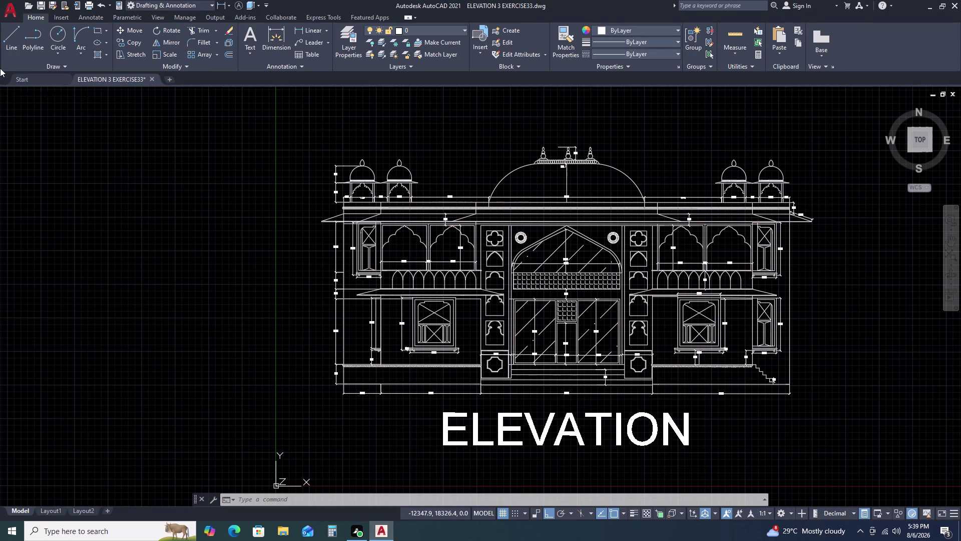
Cancel the close prompt to keep the drawing open.
double_click(11, 10)
key(ctrl+s)
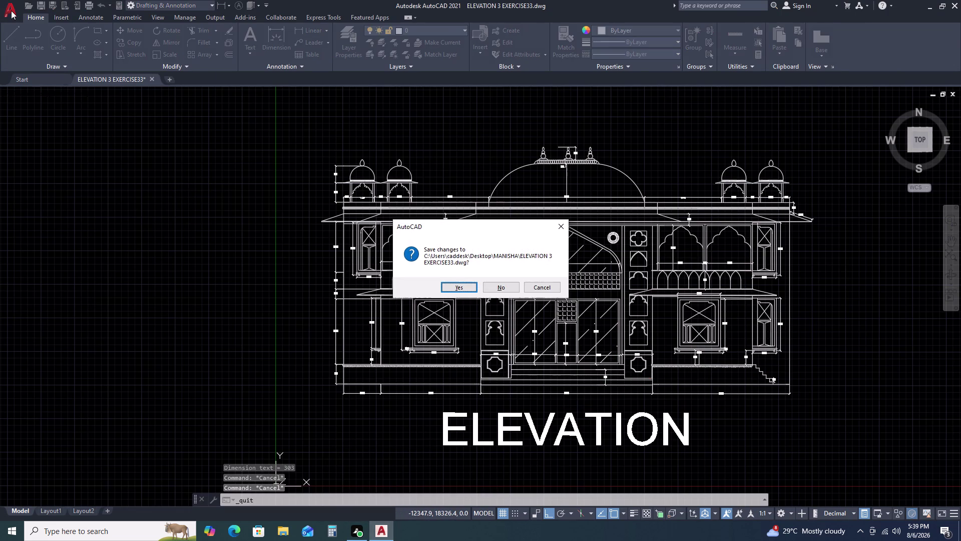
click(557, 232)
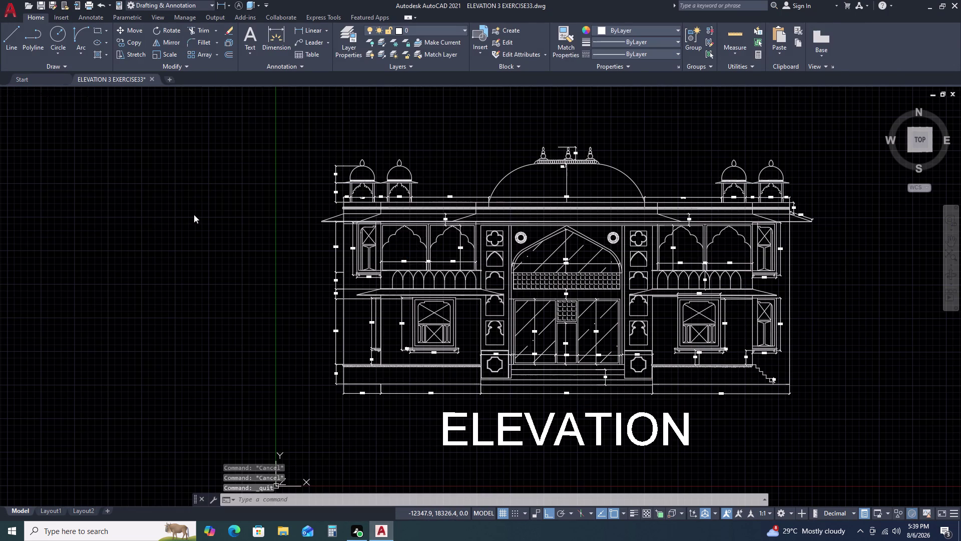
Save As into the current folder, replacing the existing ELEVATION 3 EXERCISE33 file.
click(8, 7)
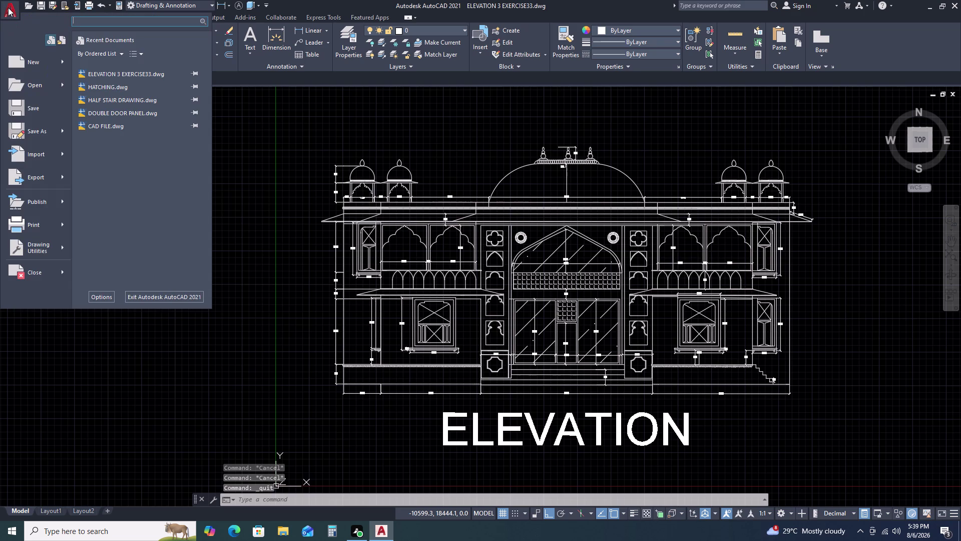
click(47, 133)
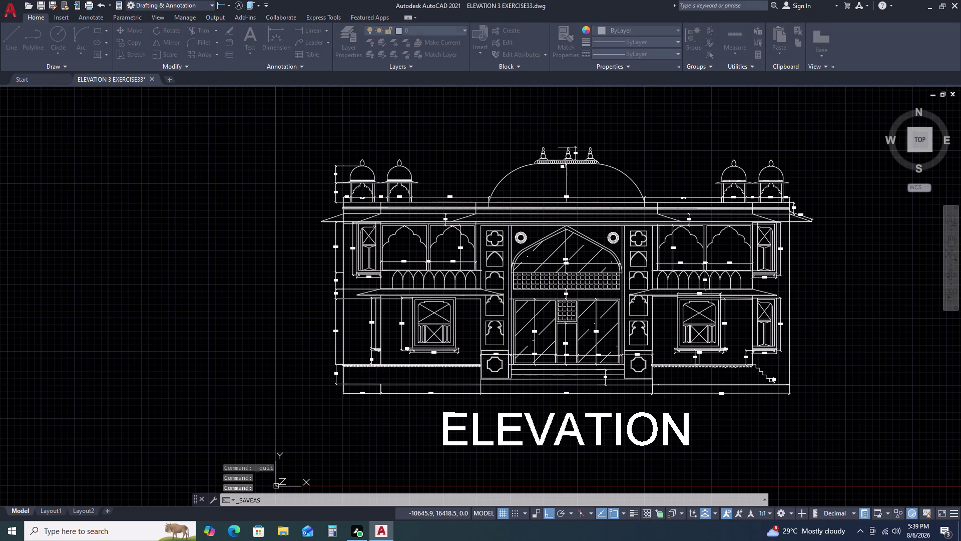
double_click(483, 158)
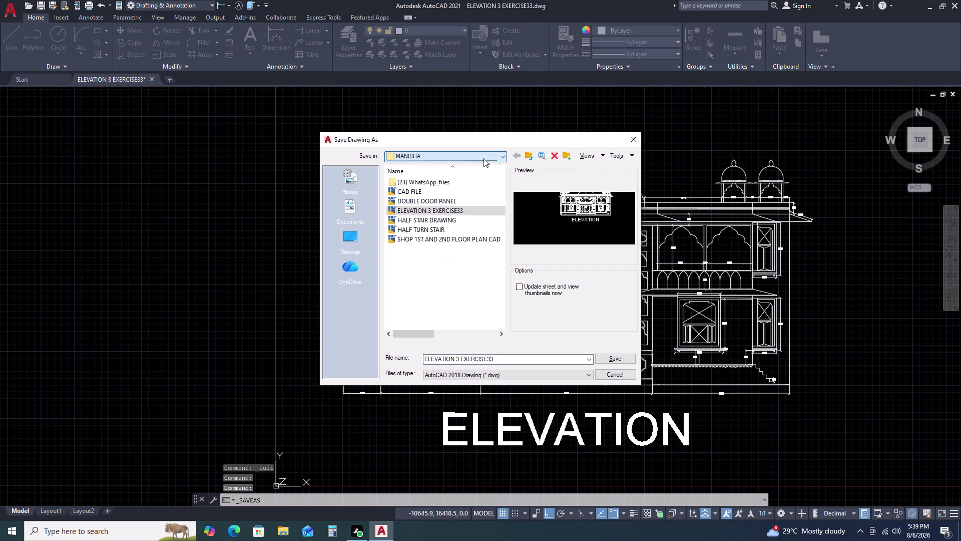
click(481, 159)
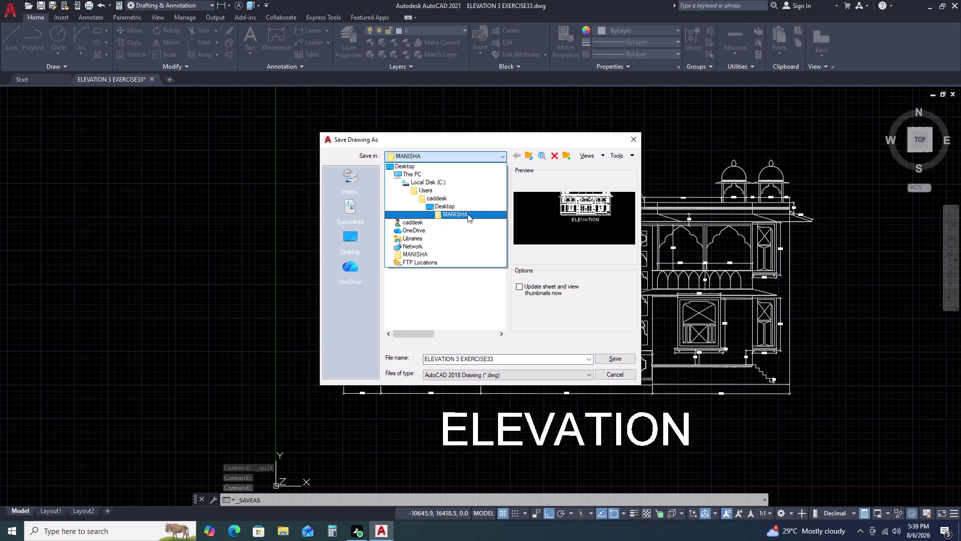
double_click(468, 214)
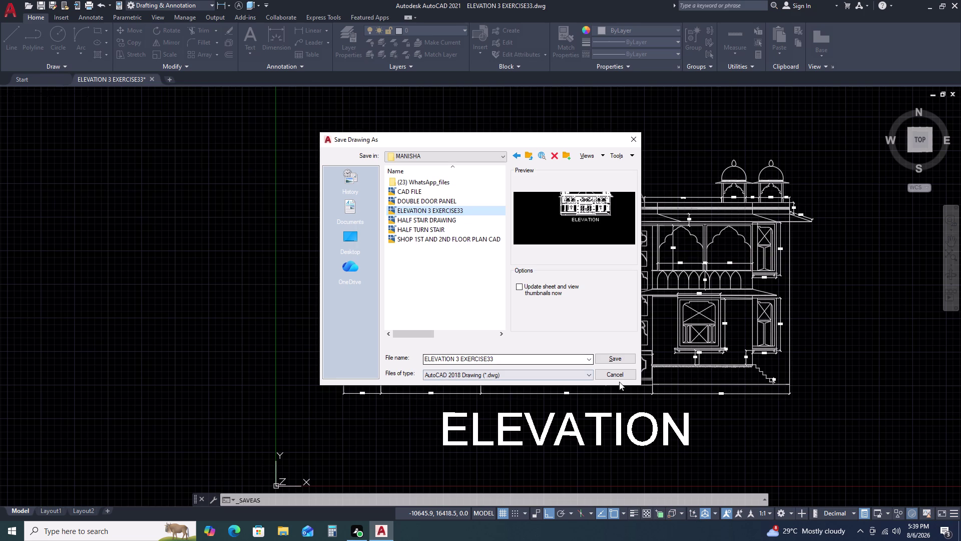
double_click(622, 360)
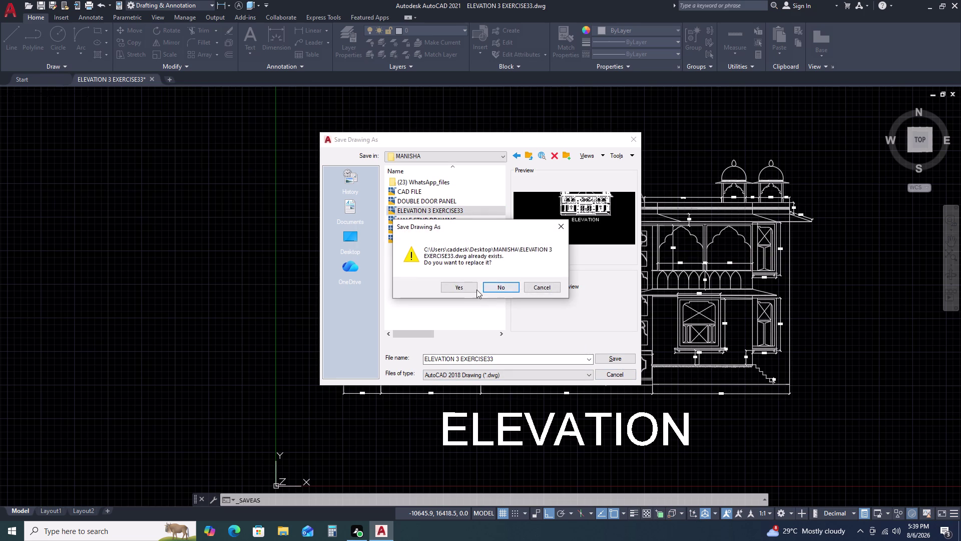
click(469, 289)
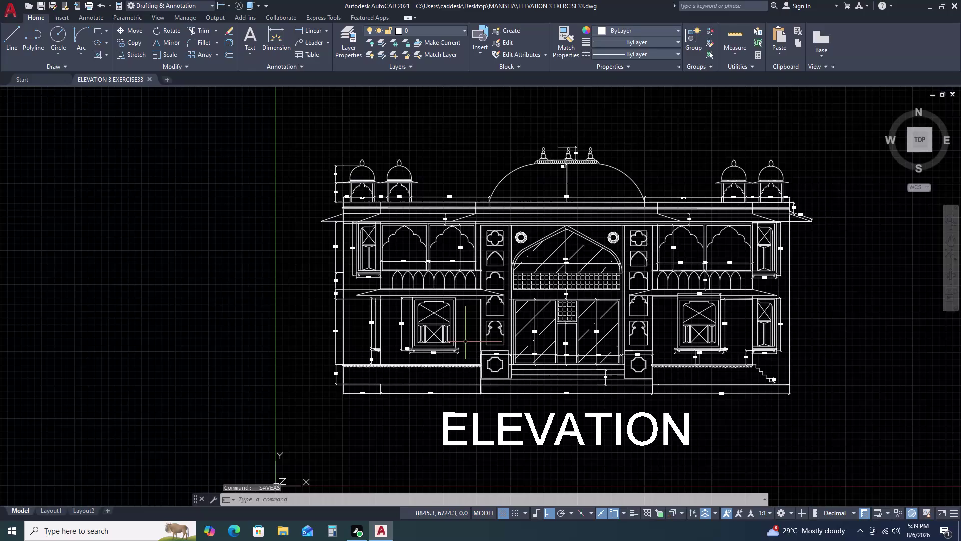
key(ctrl+p)
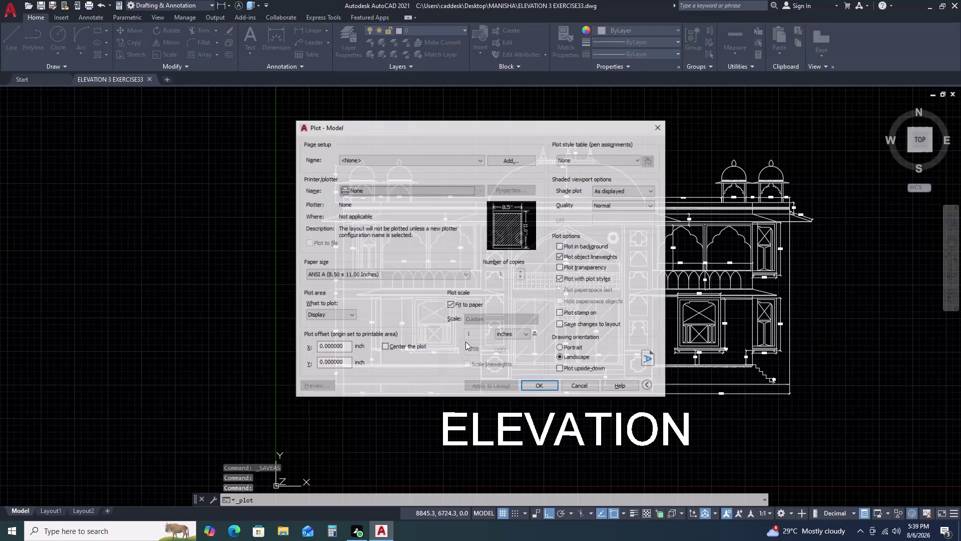
Choose the DWG To PDF plotter and Window as the plot area.
double_click(480, 192)
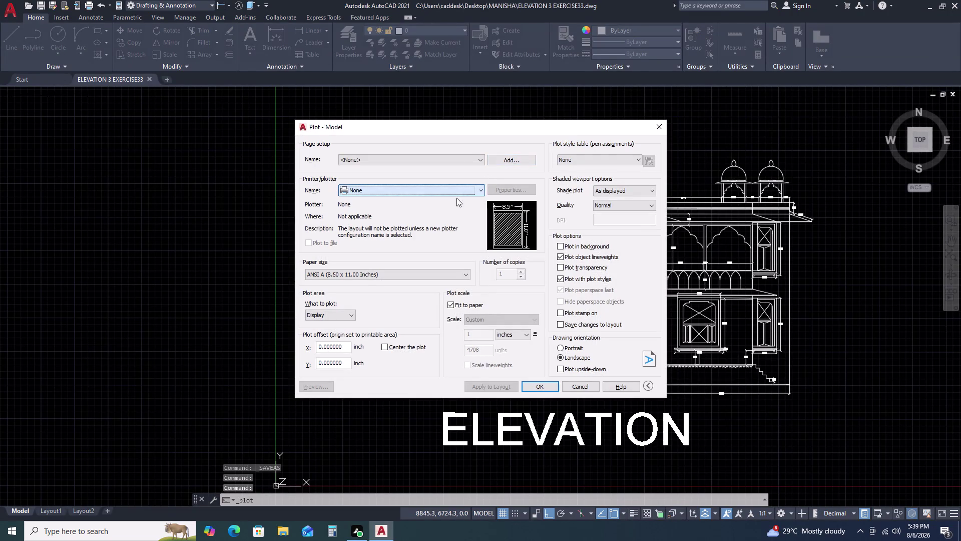
click(480, 190)
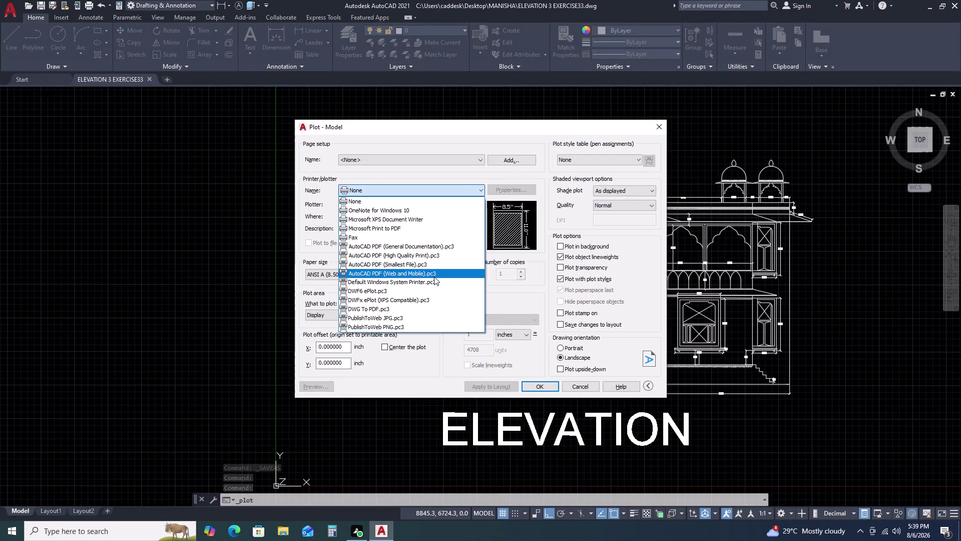
click(408, 307)
double_click(352, 316)
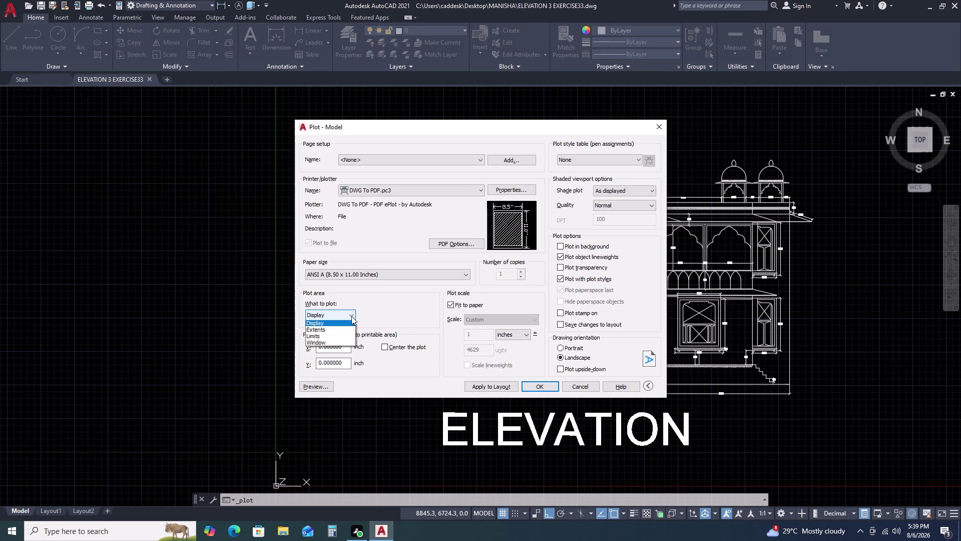
double_click(350, 317)
double_click(350, 317)
drag(350, 317, 350, 327)
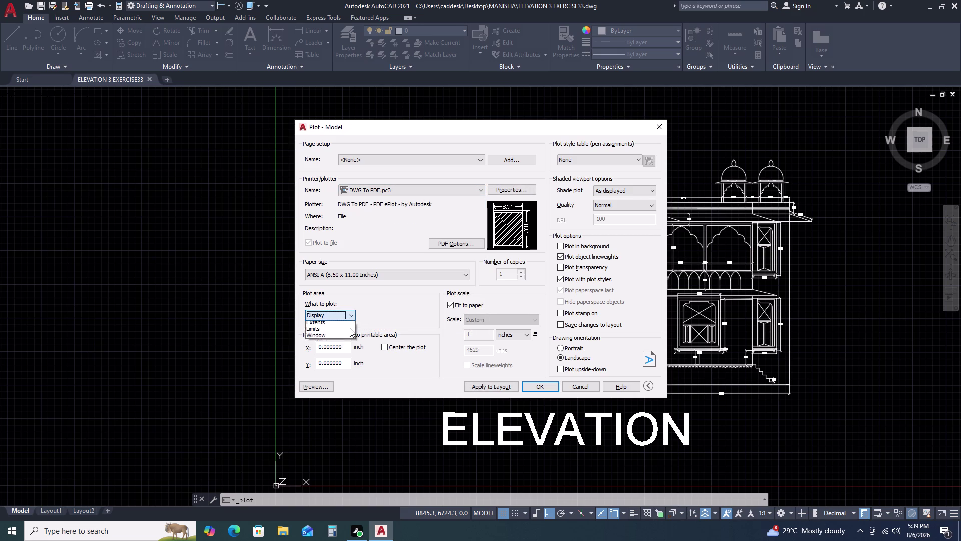
drag(350, 327, 348, 336)
click(346, 341)
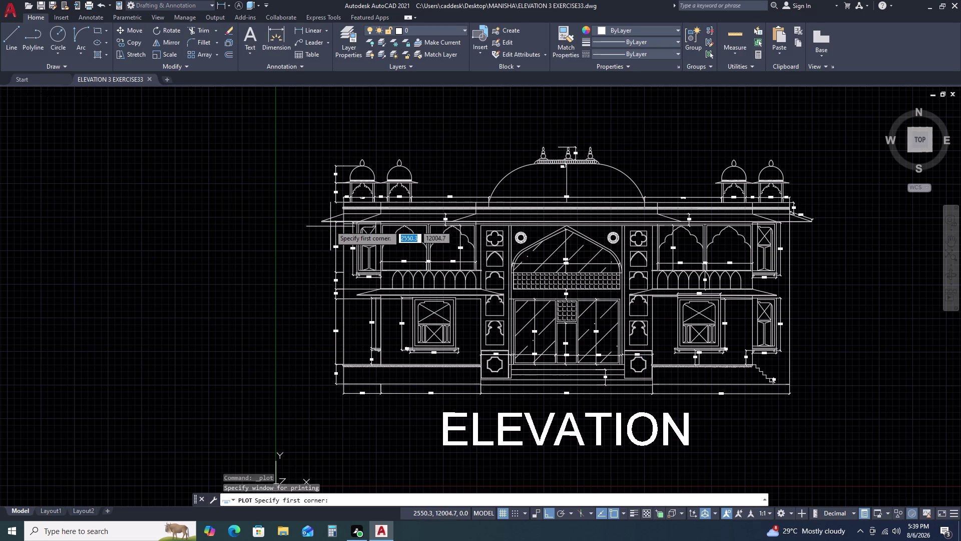
Pick a print window on the elevation, then close the Plot dialog.
drag(314, 130, 388, 275)
right_drag(314, 130, 316, 139)
click(388, 275)
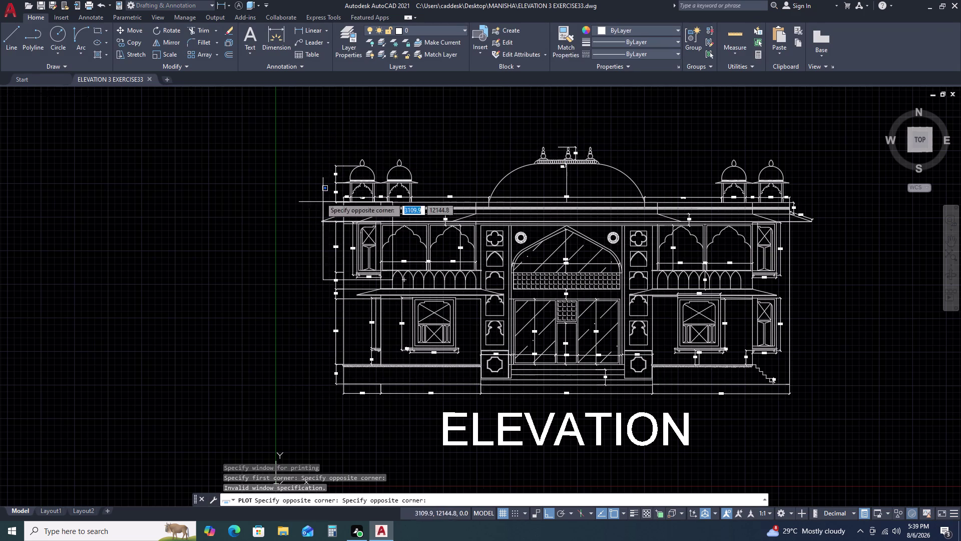
double_click(312, 138)
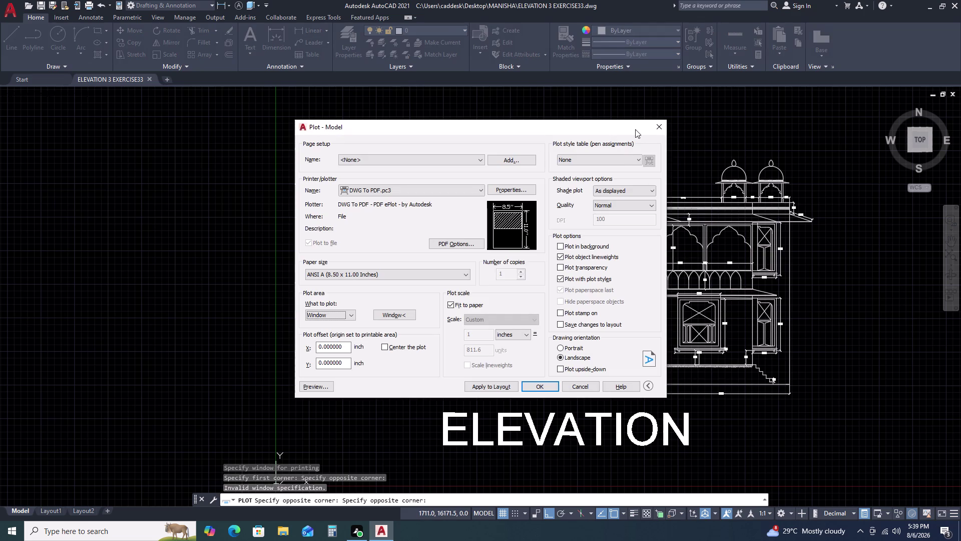
click(653, 128)
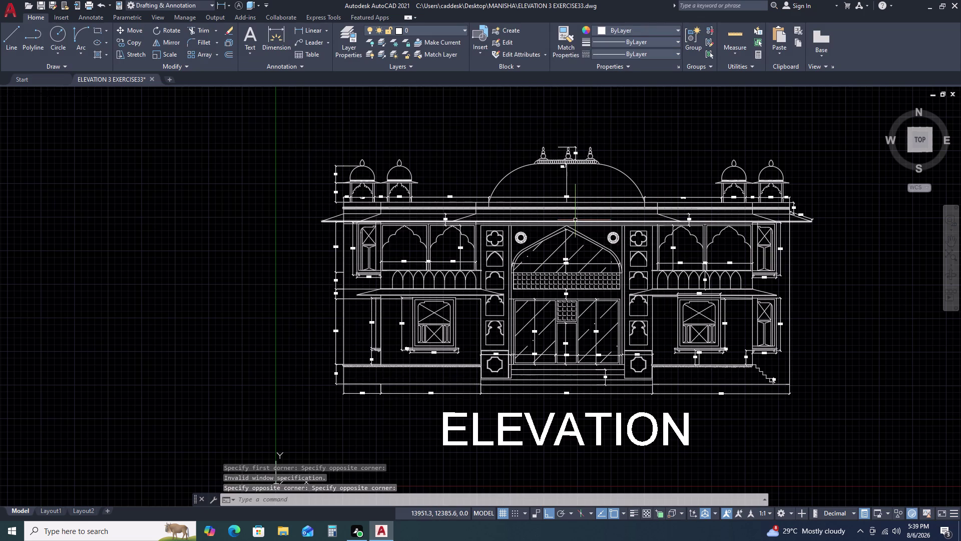
Retry DWG To PDF with a Window area, cancel the area pick, and restart PLOT.
key(ctrl+p)
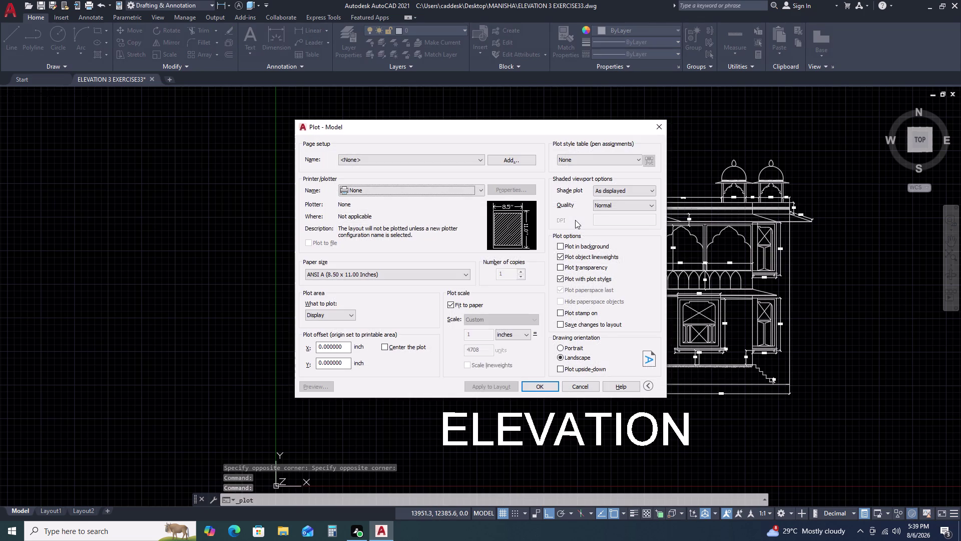
click(478, 187)
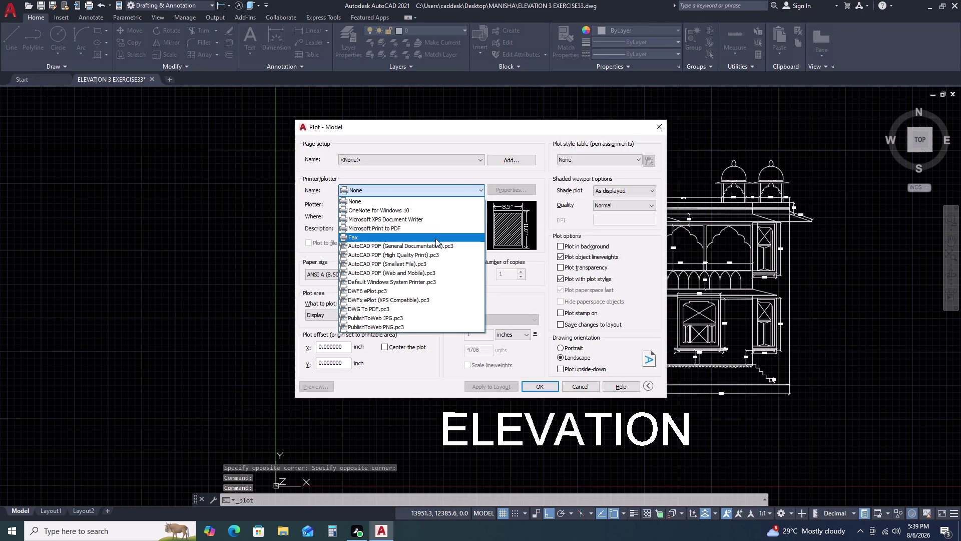
click(405, 311)
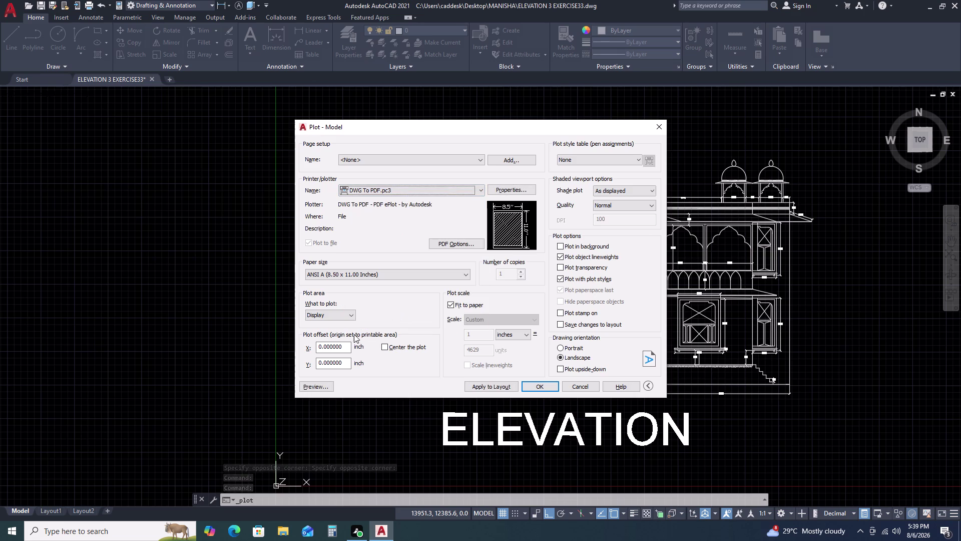
click(348, 315)
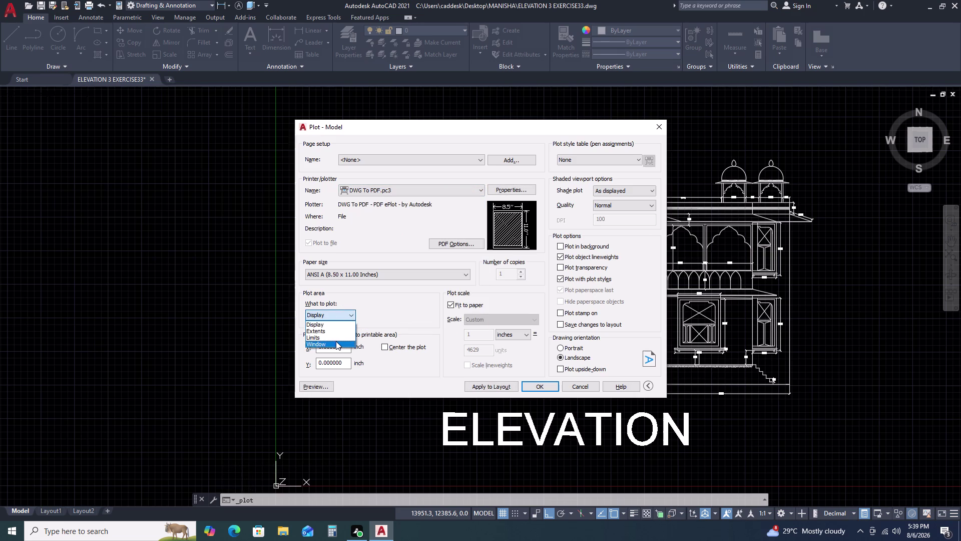
double_click(337, 343)
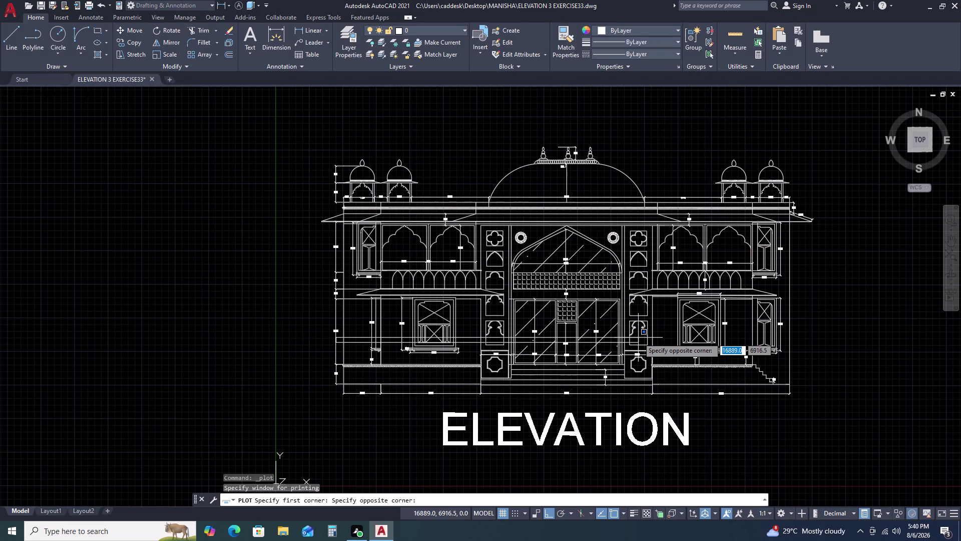
key(Escape)
key(Escape)
key(Escape)
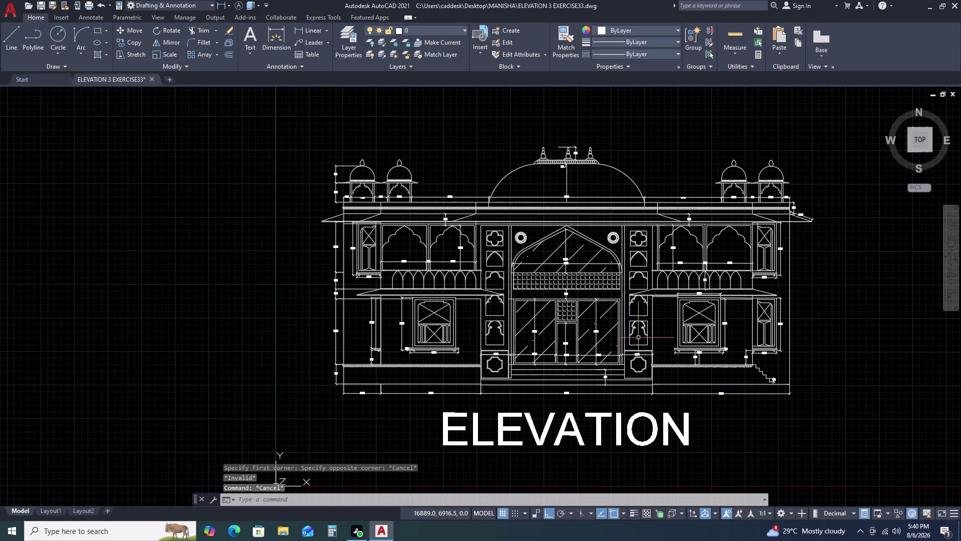
key(ctrl+p)
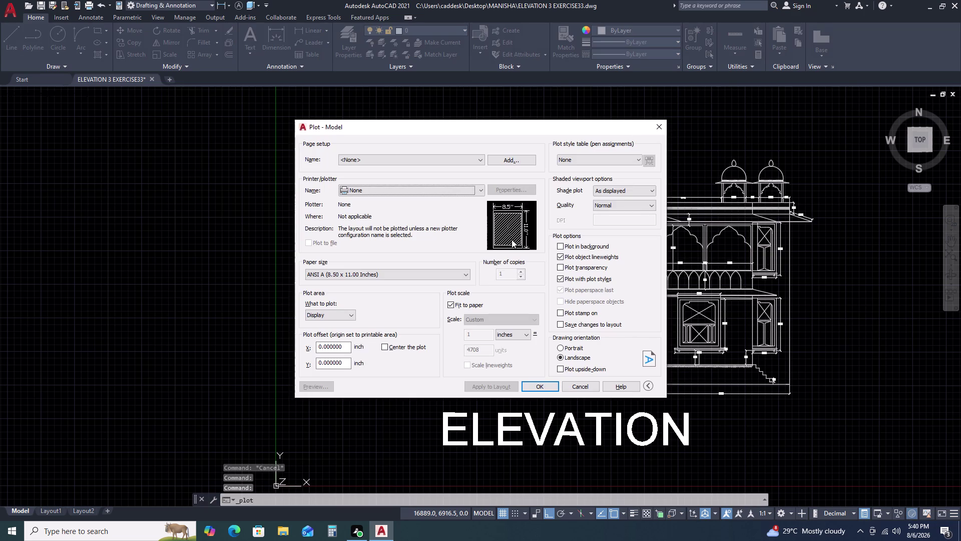
Plot to DWG To PDF with a window enclosing the elevation and ELEVATION title.
click(466, 193)
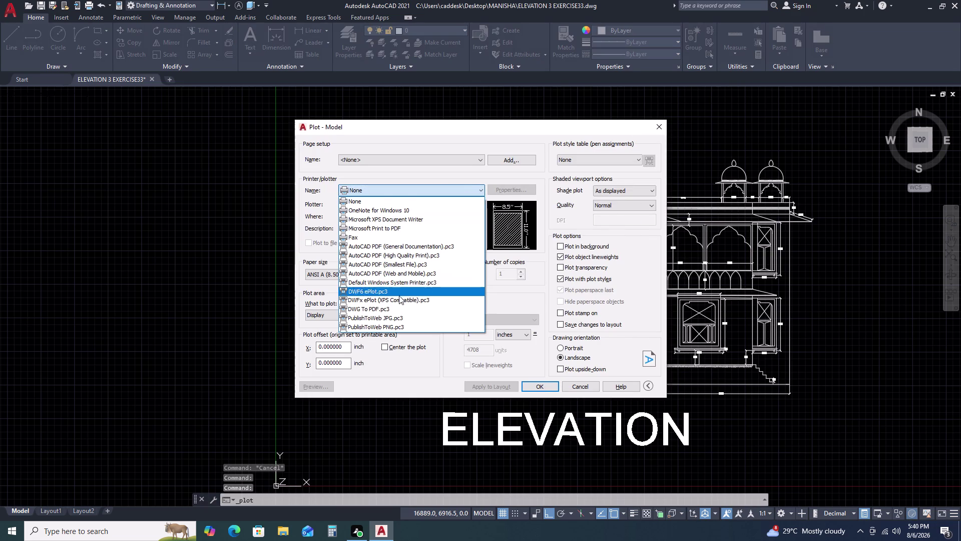
click(399, 310)
click(341, 316)
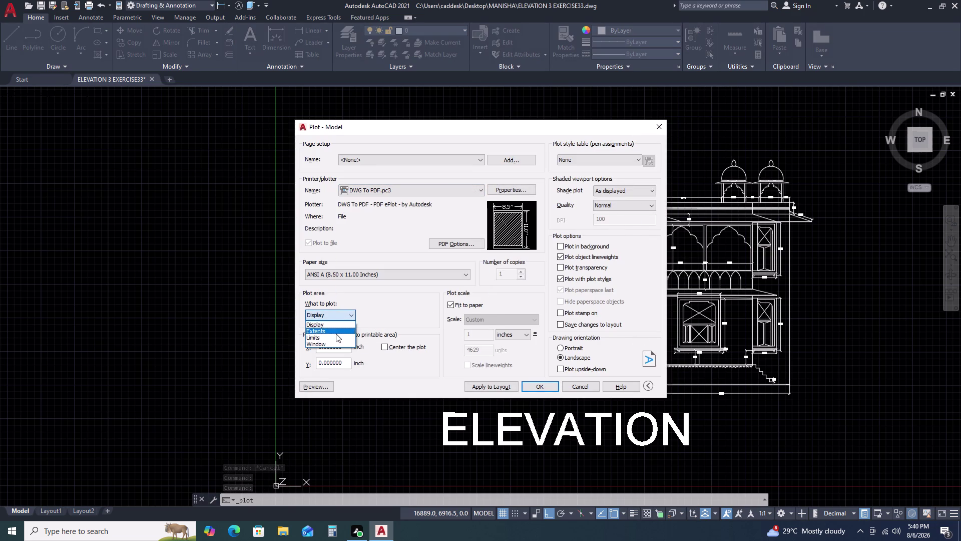
click(333, 342)
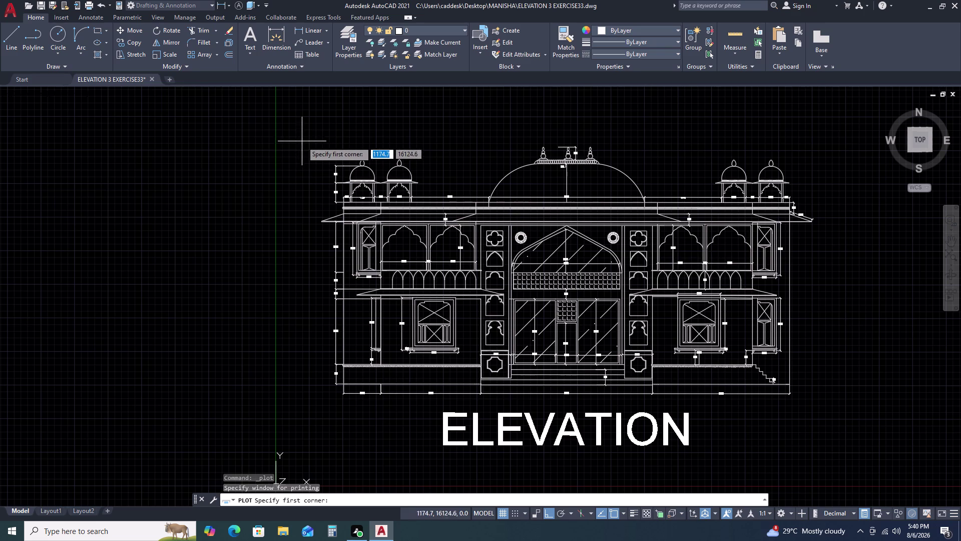
double_click(304, 138)
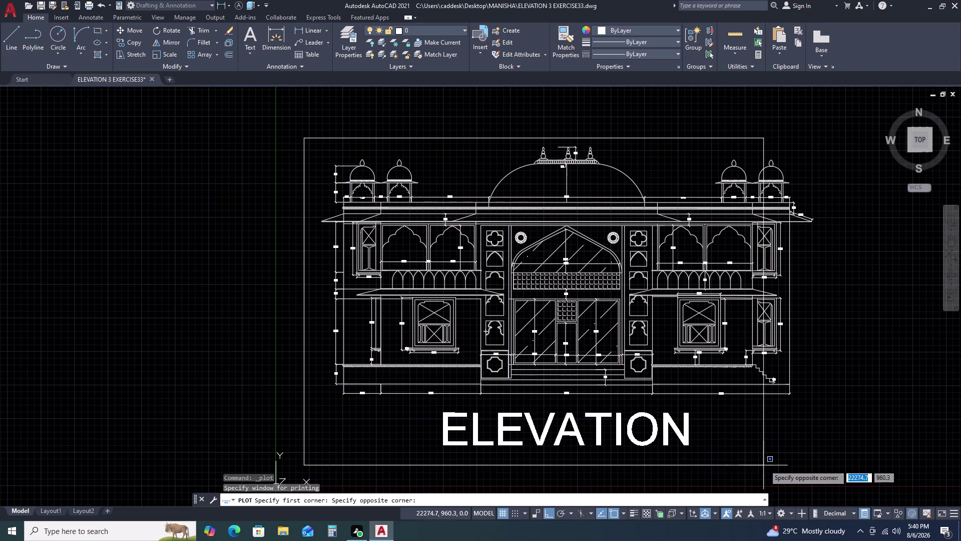
double_click(816, 457)
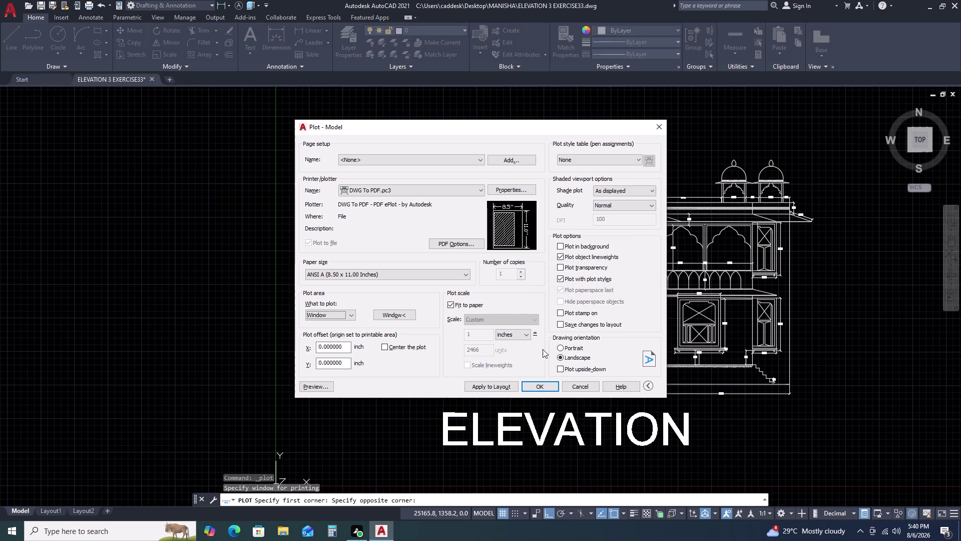
Keep landscape, centre the plot, and save ELEVATION 3 EXERCISE33-Model.pdf in Documents.
click(561, 349)
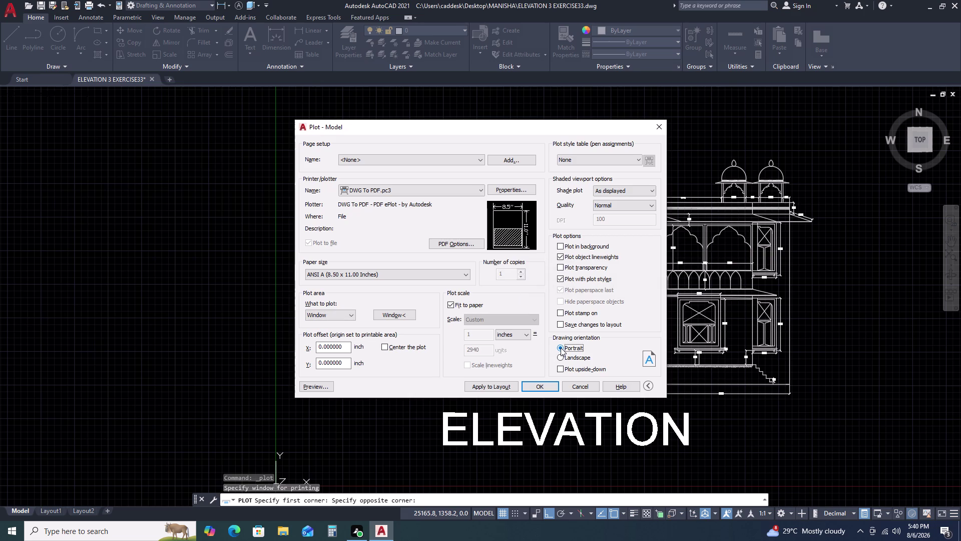
click(558, 357)
double_click(385, 346)
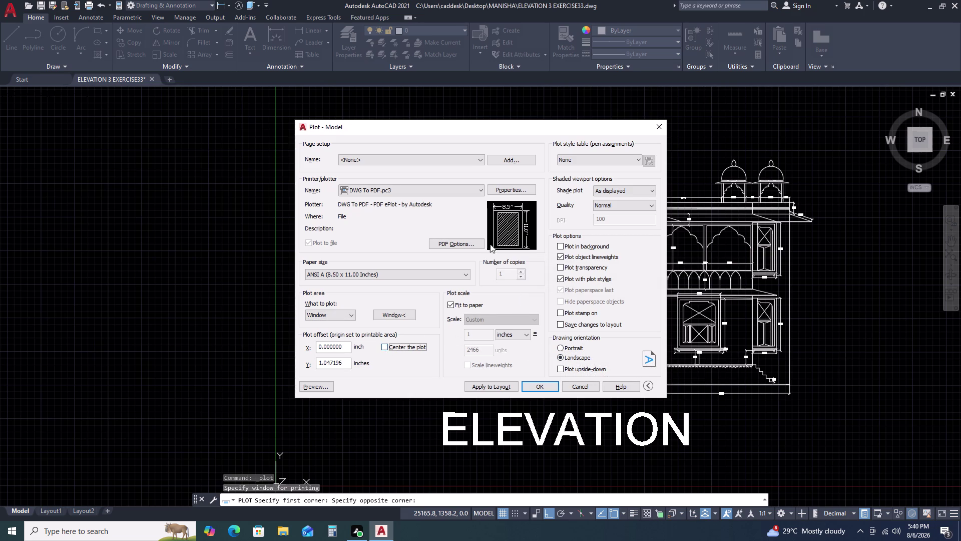
click(535, 384)
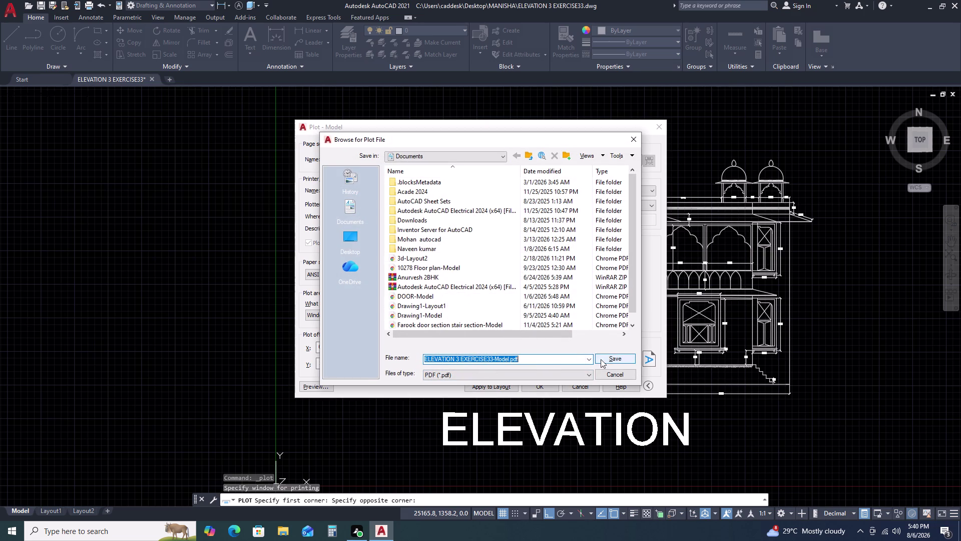
click(610, 359)
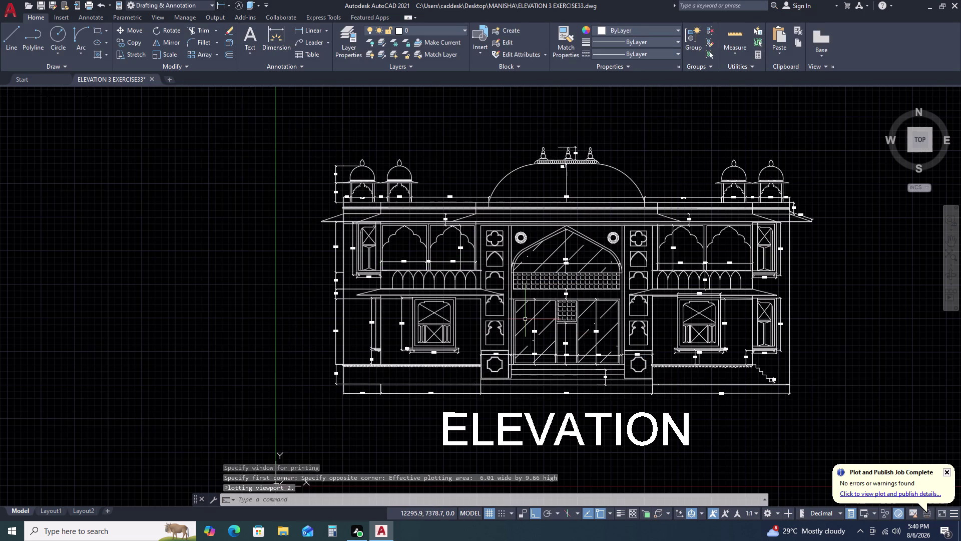